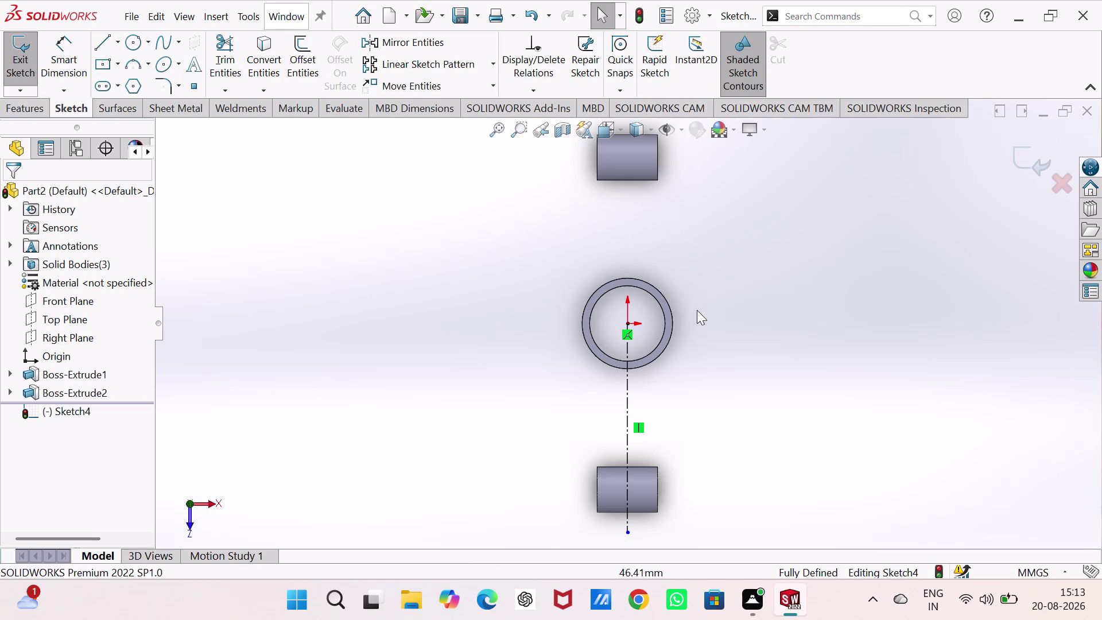
Convert the middle boss's outer circular edge into Sketch4 as a circle.
key(Escape)
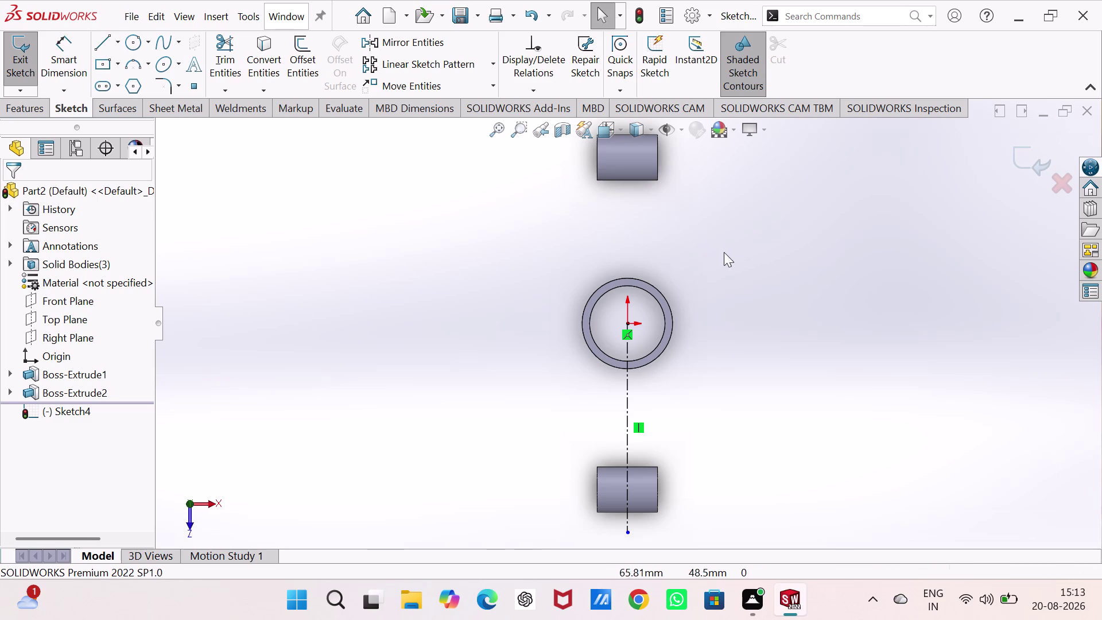
key(Escape)
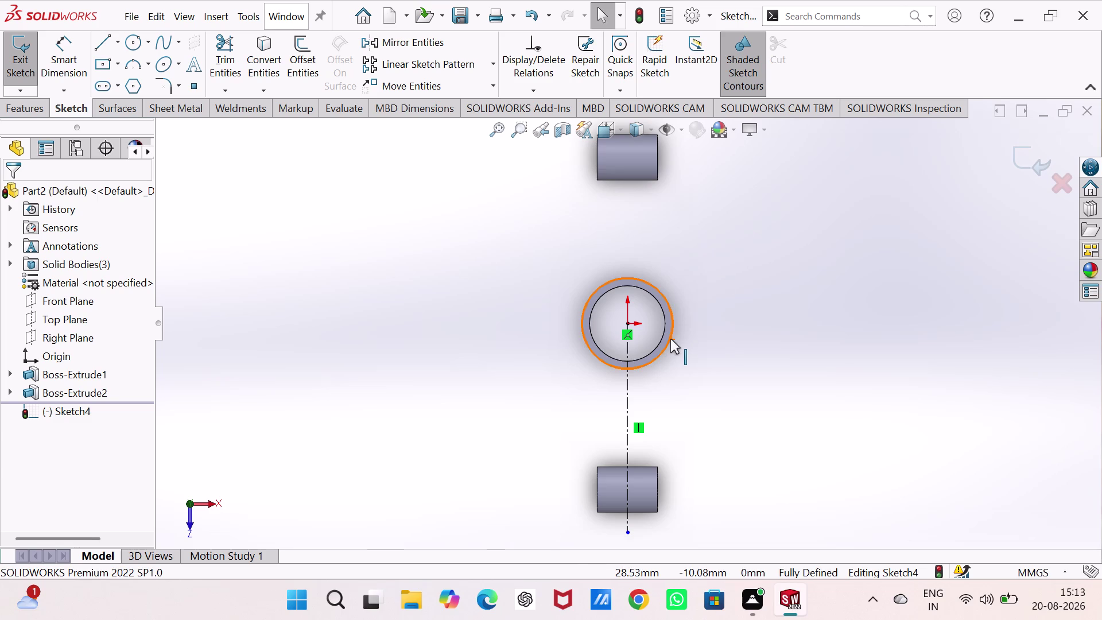
click(671, 338)
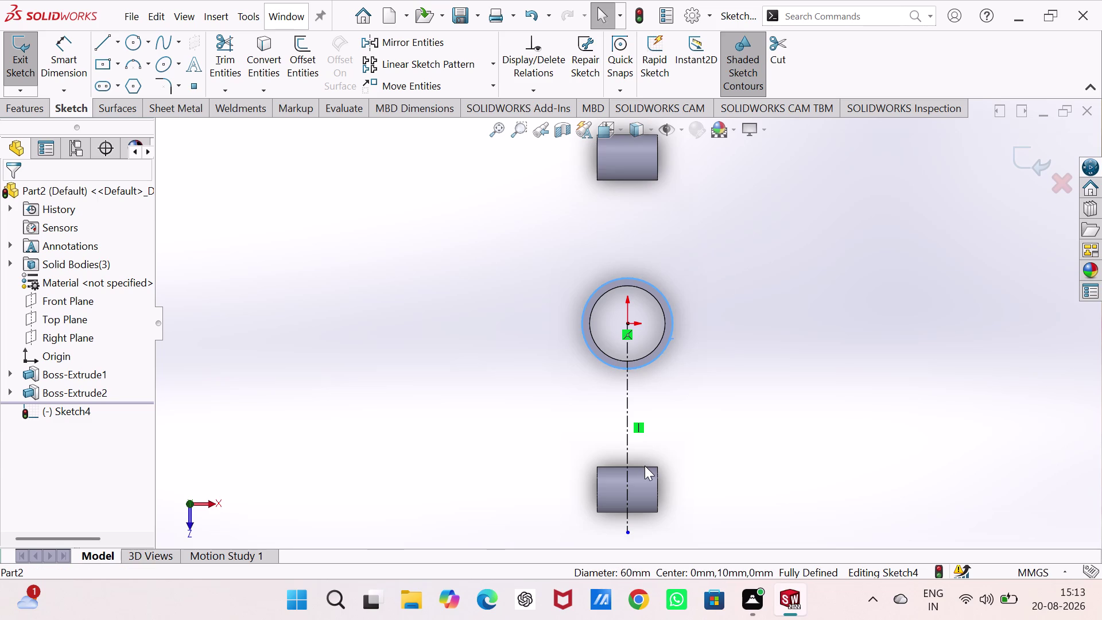
click(645, 465)
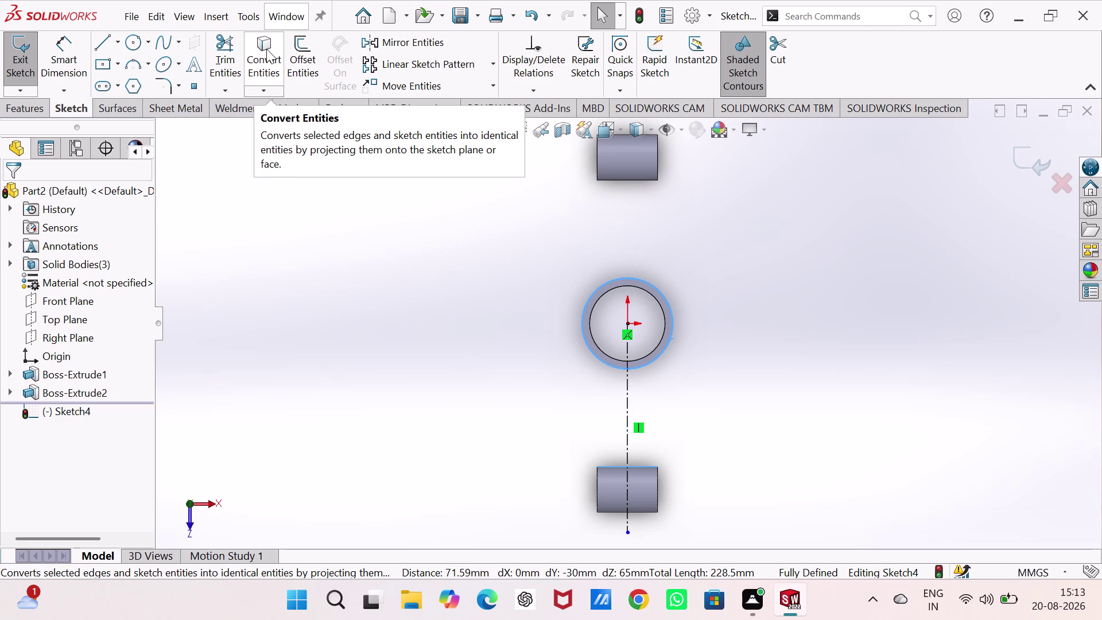
click(266, 55)
click(325, 210)
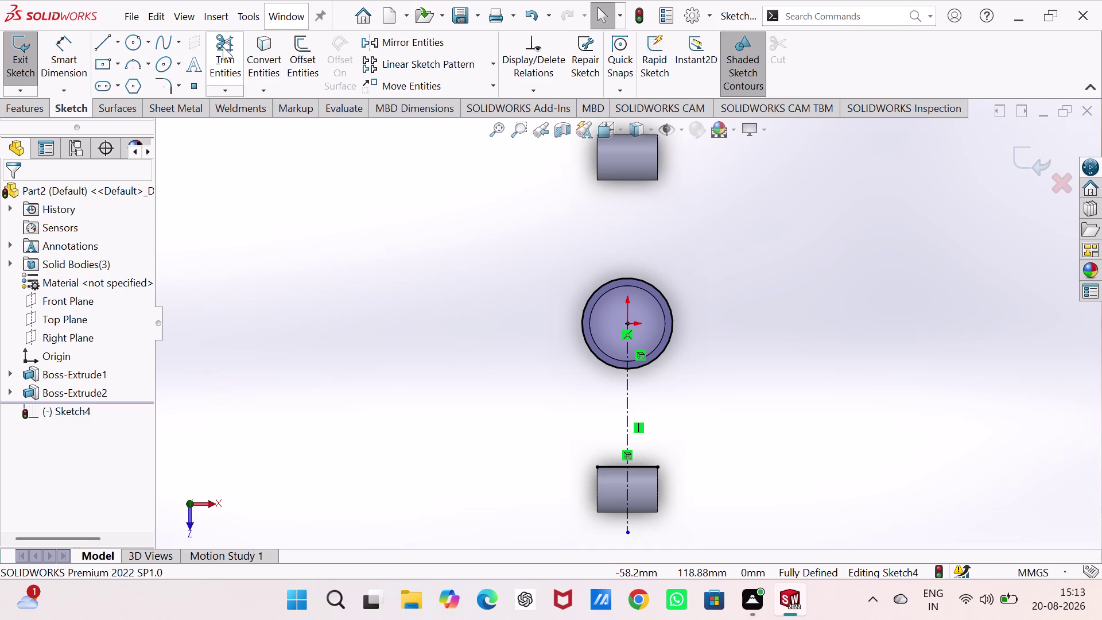
click(102, 38)
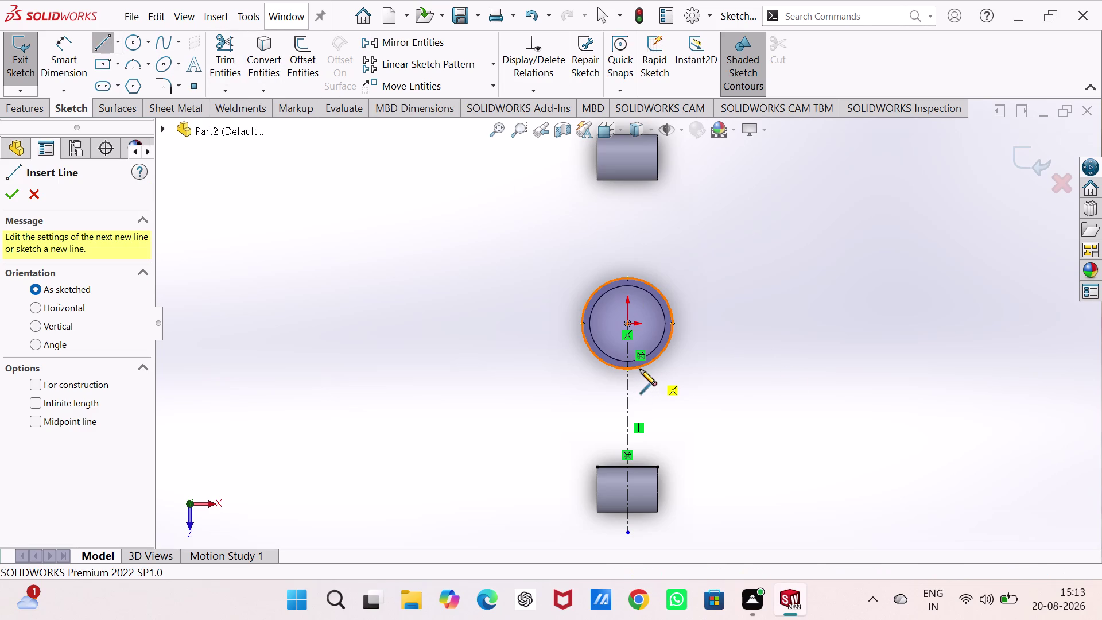
Draw two vertical lines from the converted circle down to the lower block's top edge.
click(636, 368)
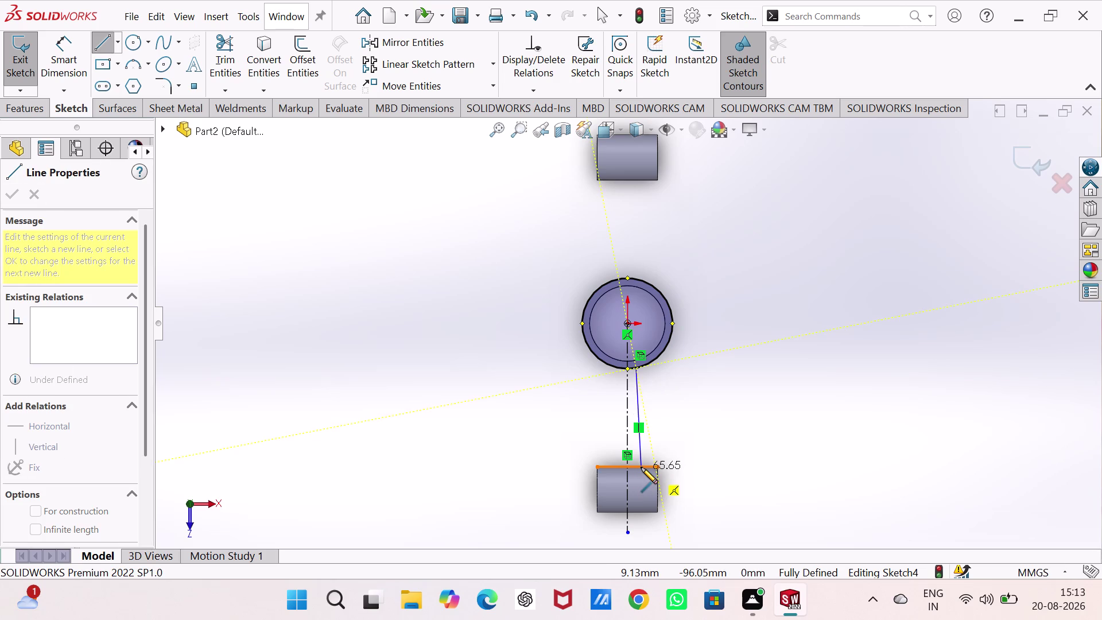
click(638, 466)
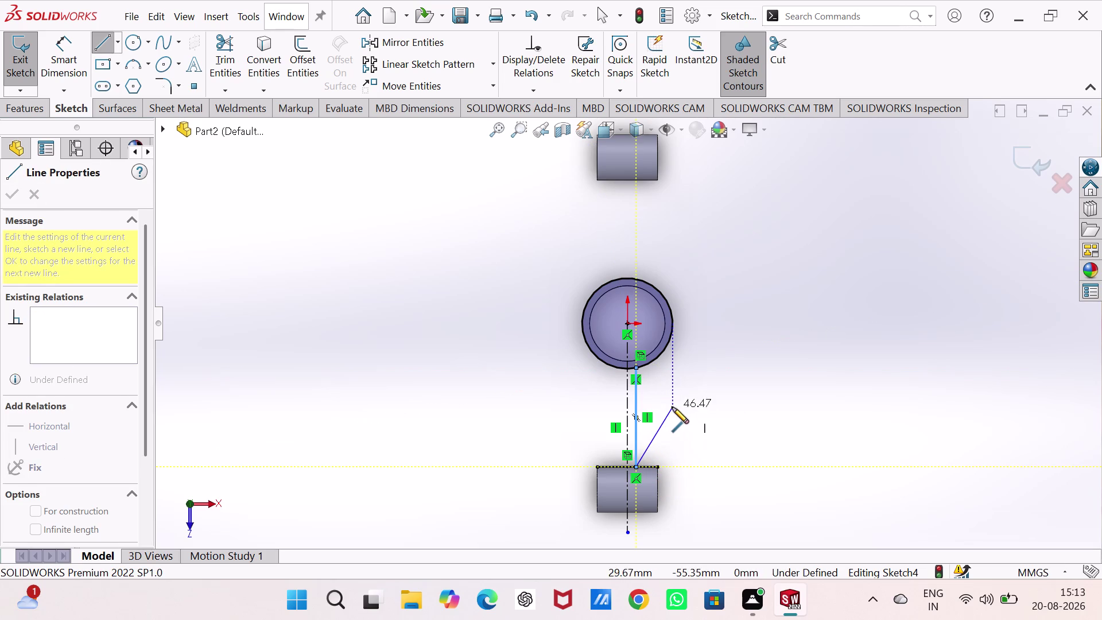
key(Escape)
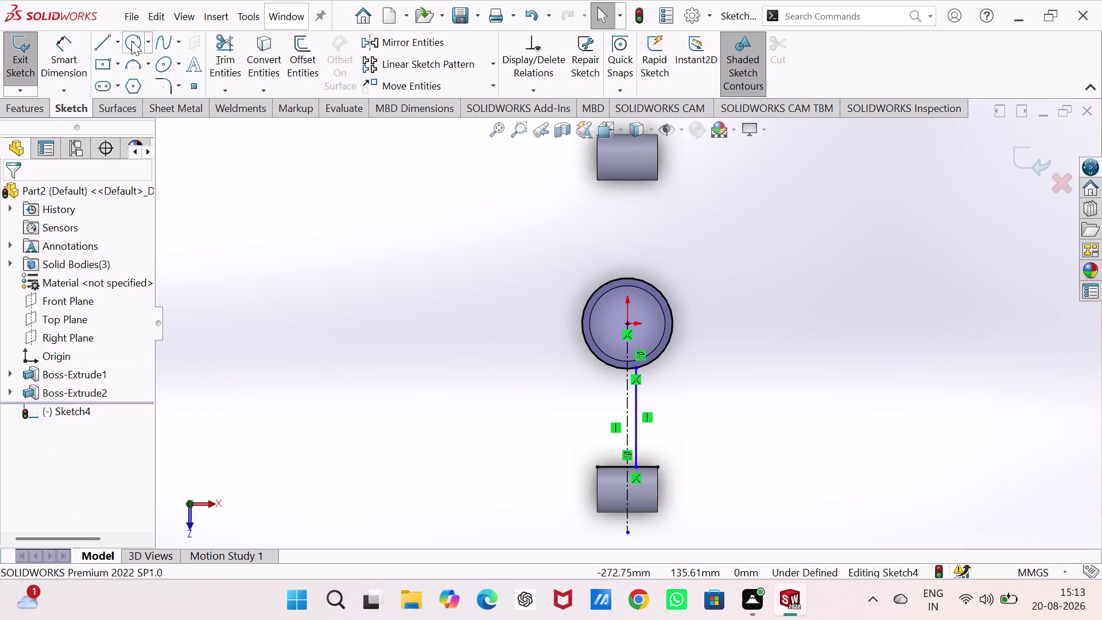
click(102, 43)
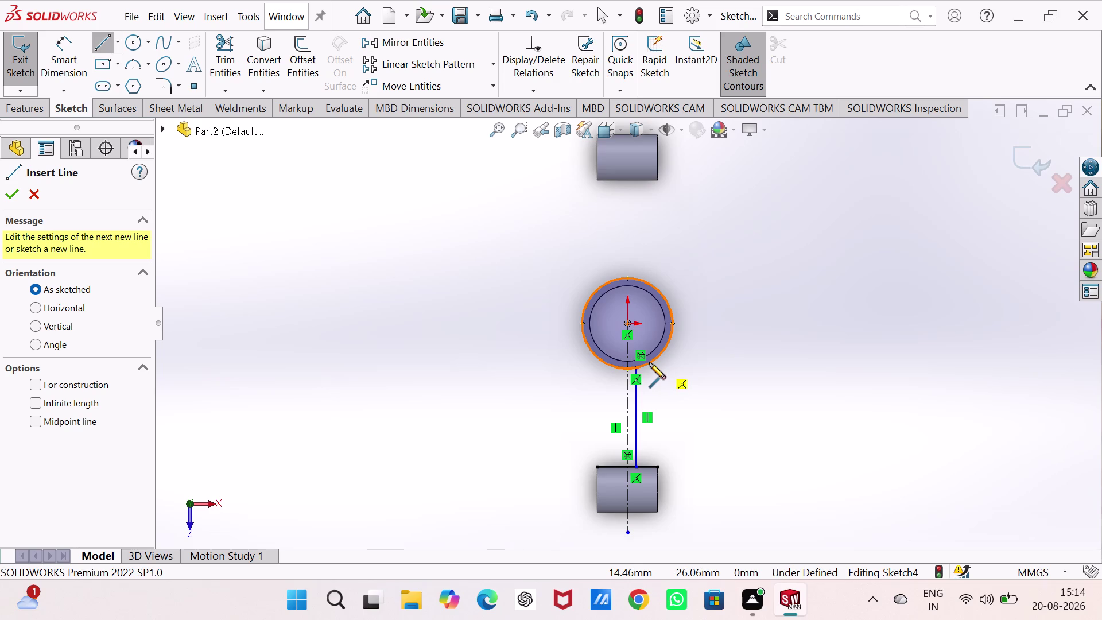
click(649, 363)
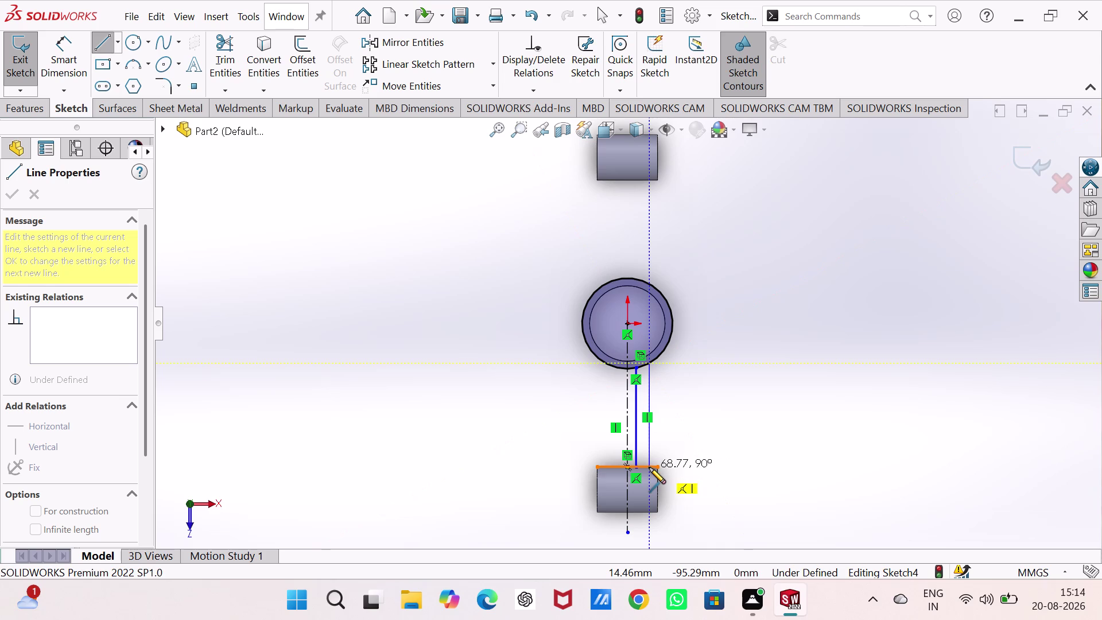
click(649, 465)
right_drag(745, 457, 759, 316)
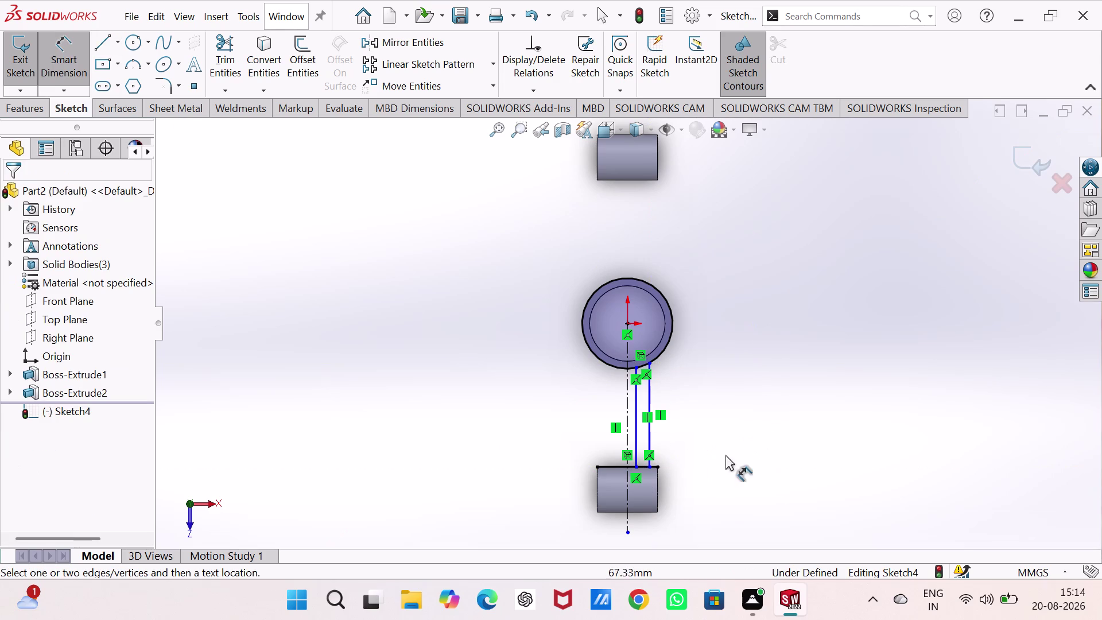
Dimension the first vertical line 10 mm from the centreline.
key(Escape)
scroll(down, 3)
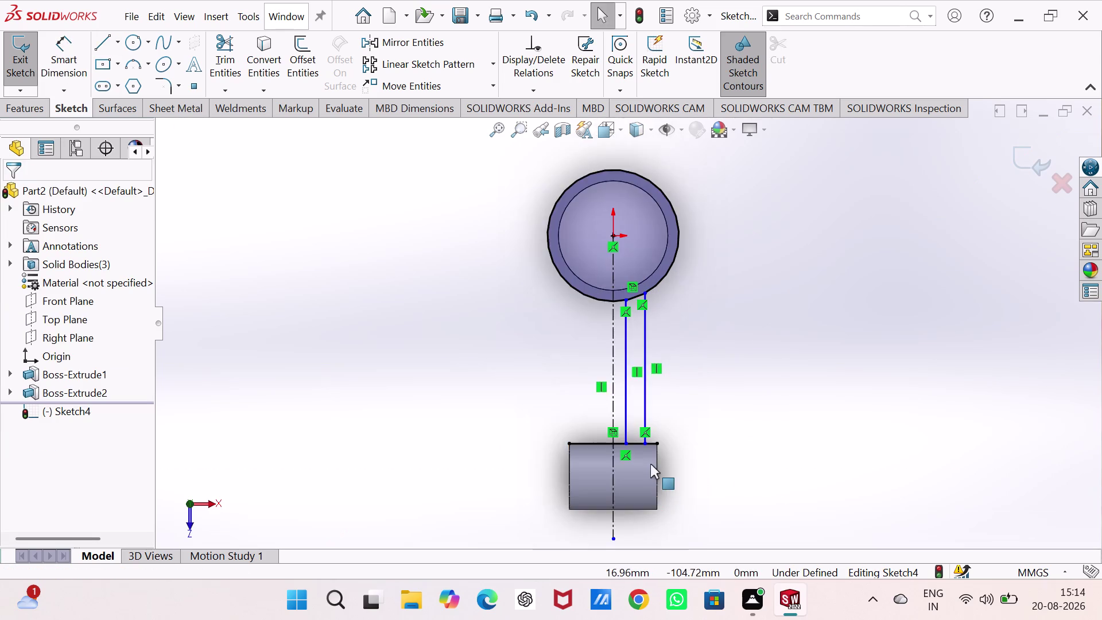
scroll(down, 3)
scroll(up, 3)
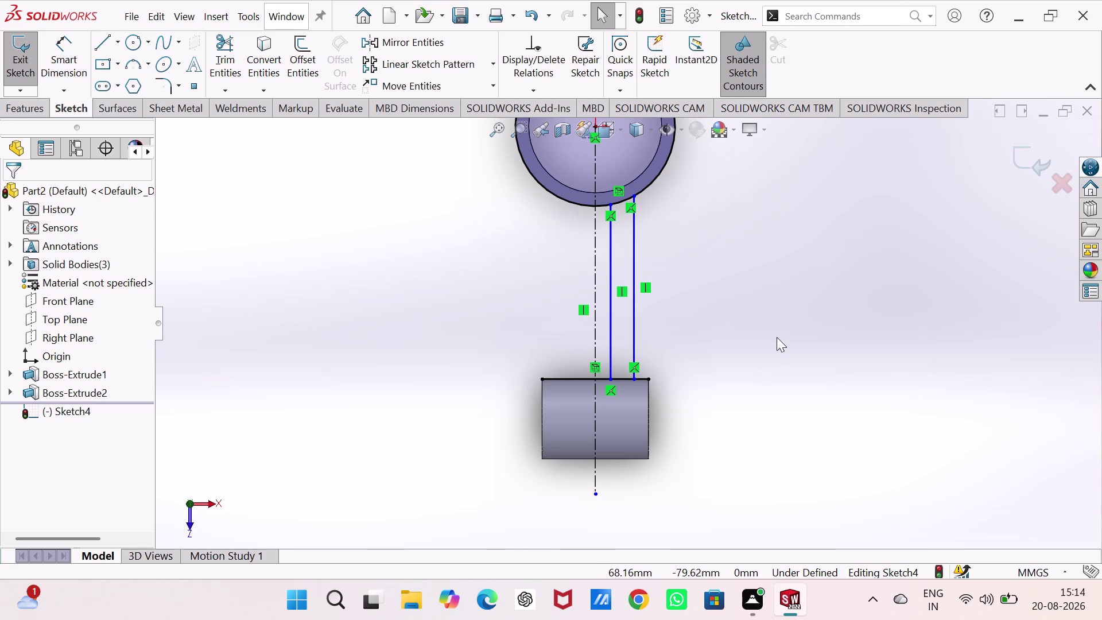
right_drag(815, 418, 824, 246)
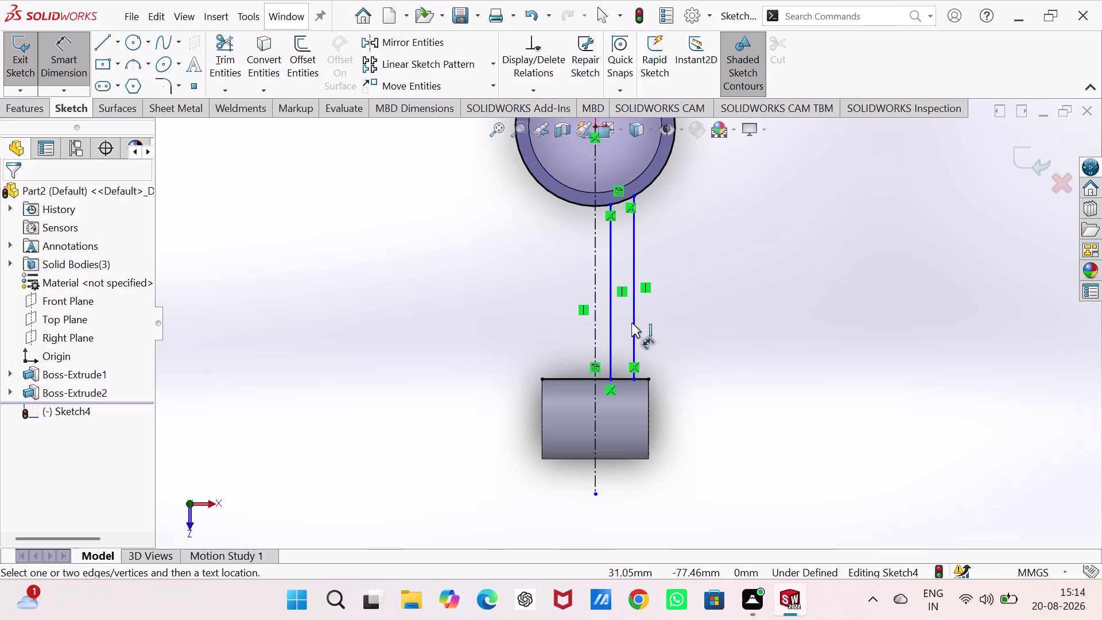
click(608, 314)
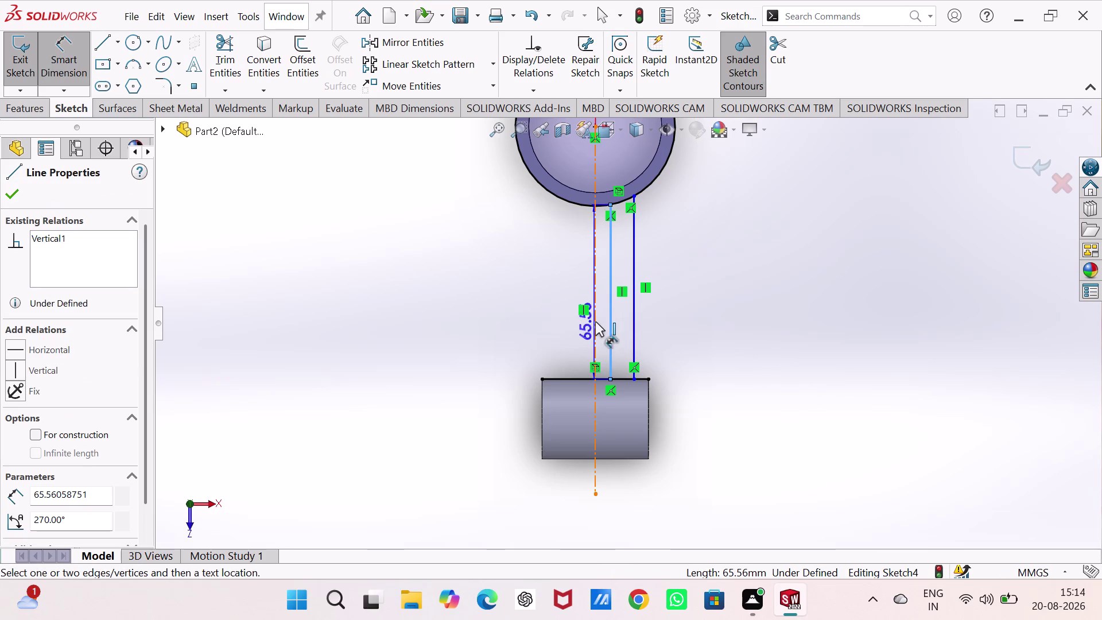
click(595, 322)
click(528, 359)
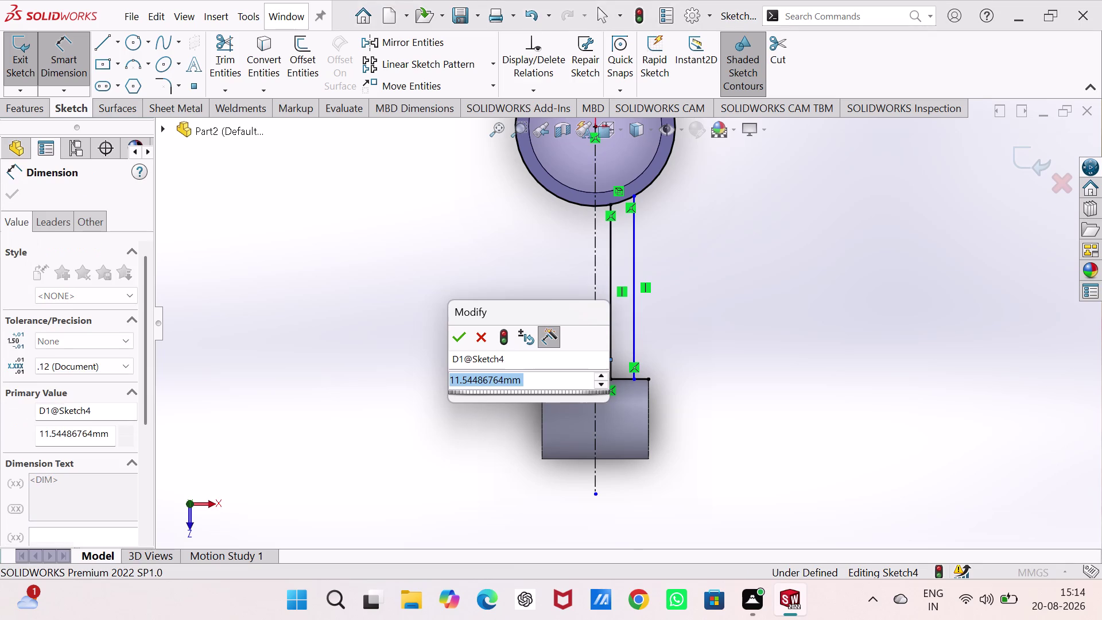
text(10)
key(Return)
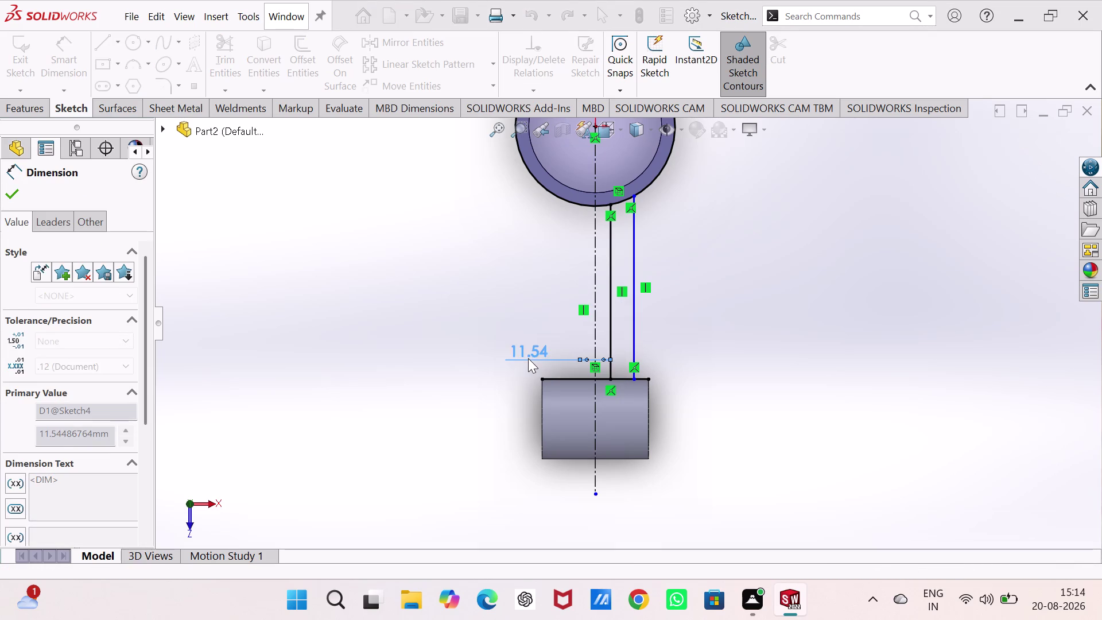
Space the second vertical line 10 mm from the first line.
click(608, 330)
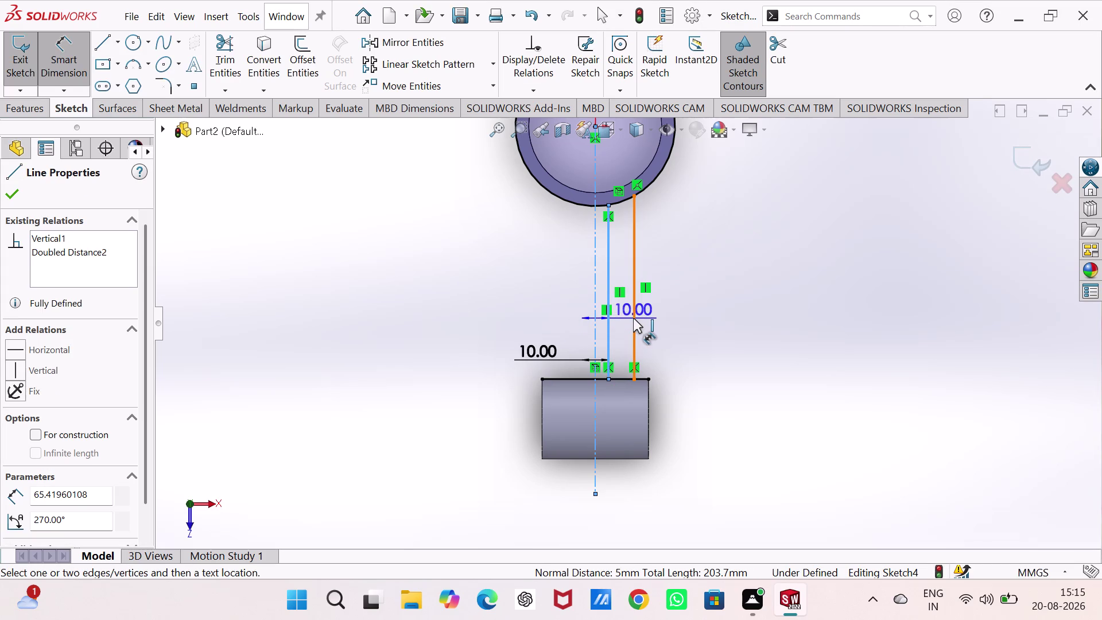
click(633, 318)
click(500, 327)
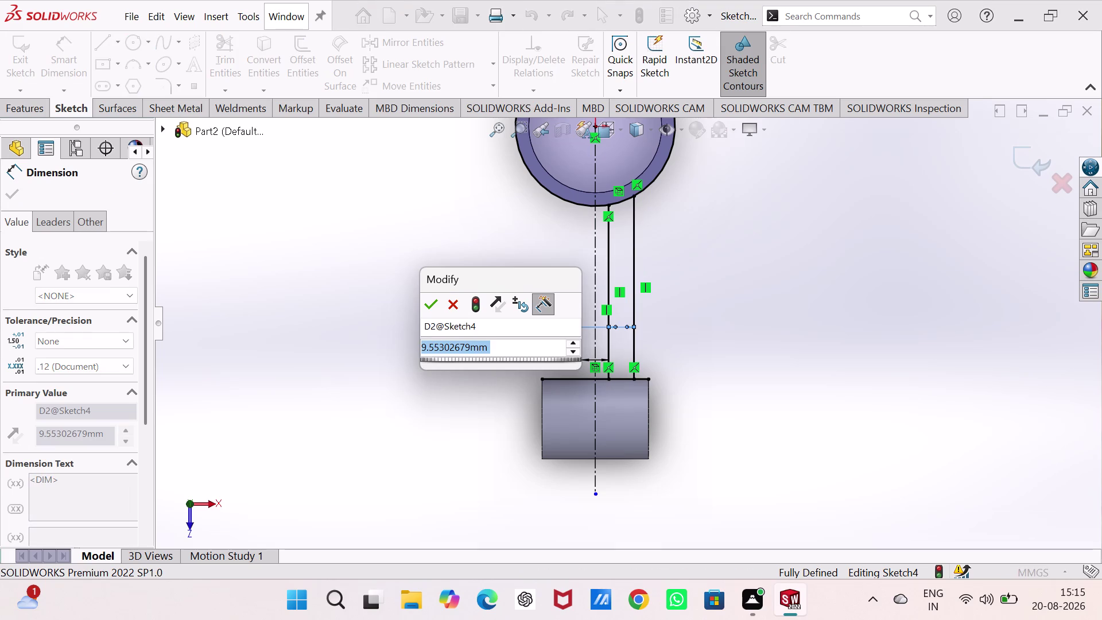
text(10)
key(Return)
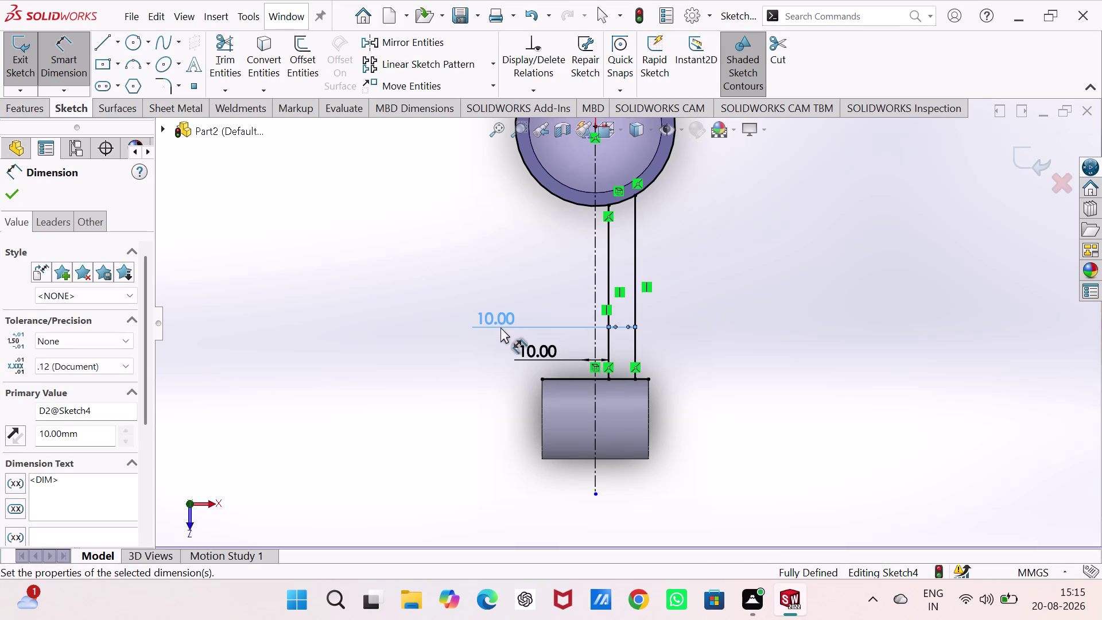
Discard the extra over-defining distance dimension on the second line.
click(635, 291)
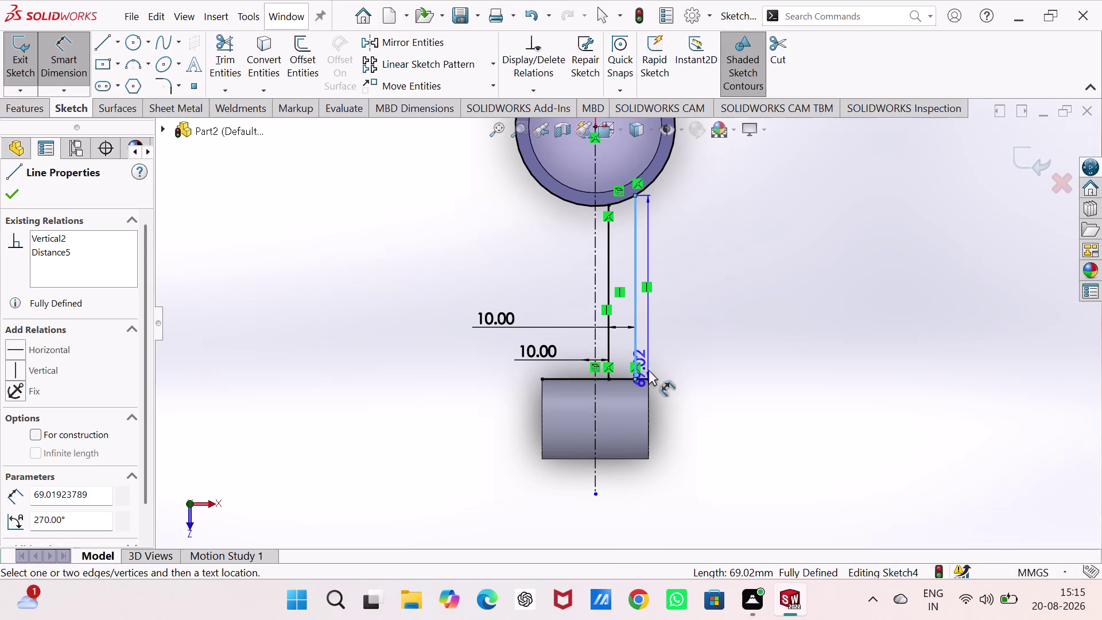
click(649, 379)
click(675, 321)
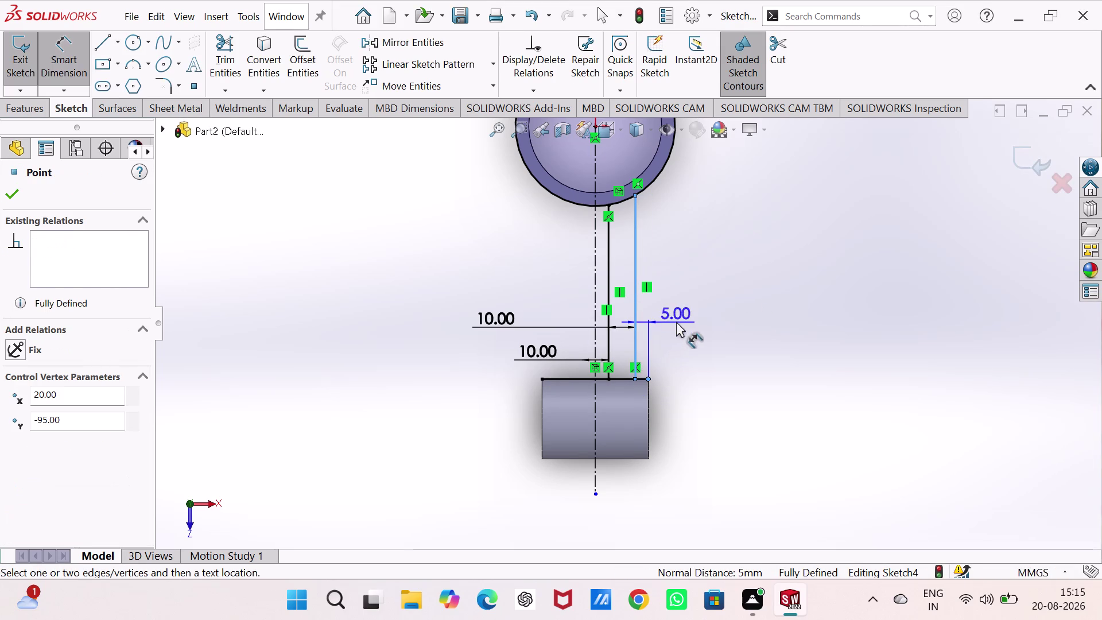
click(631, 98)
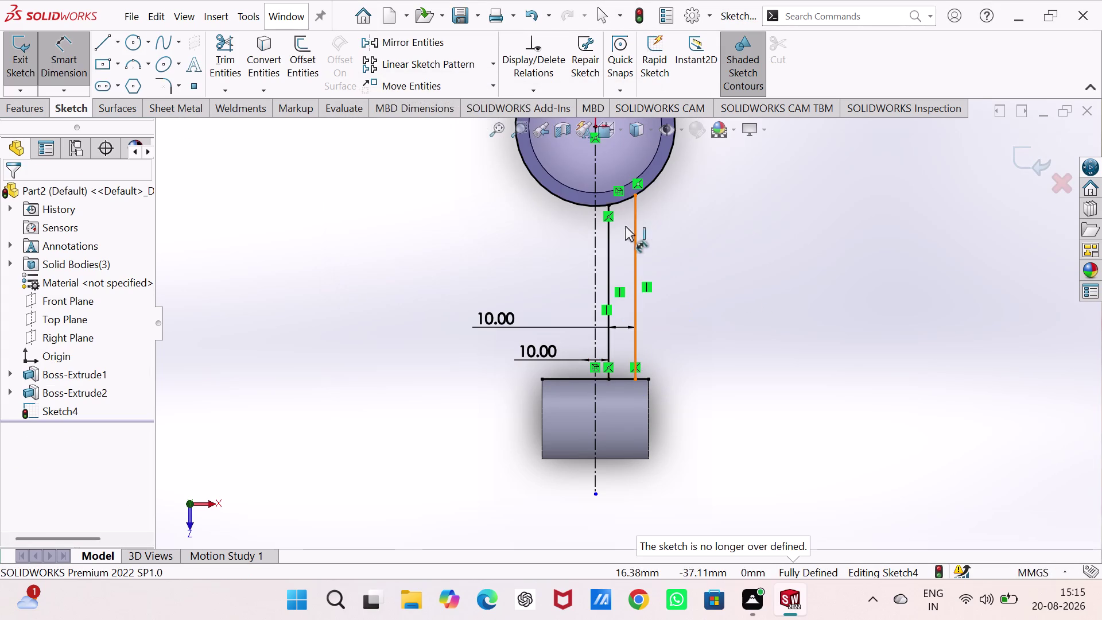
click(223, 57)
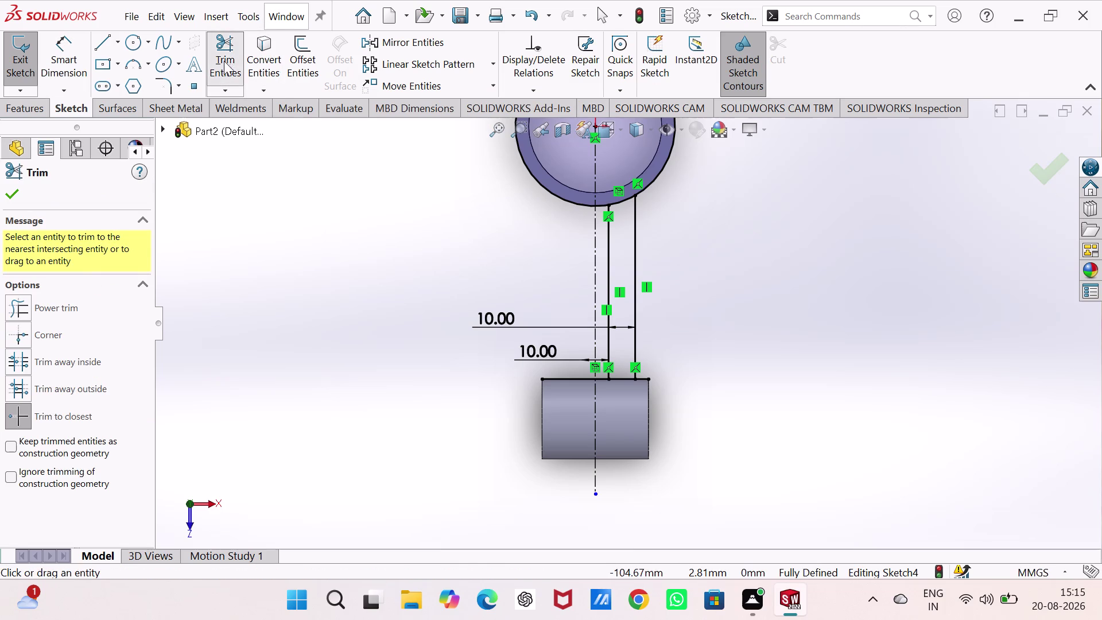
Trim the circle's arc between the lines and the block's top edge outside them.
click(578, 204)
scroll(down, 3)
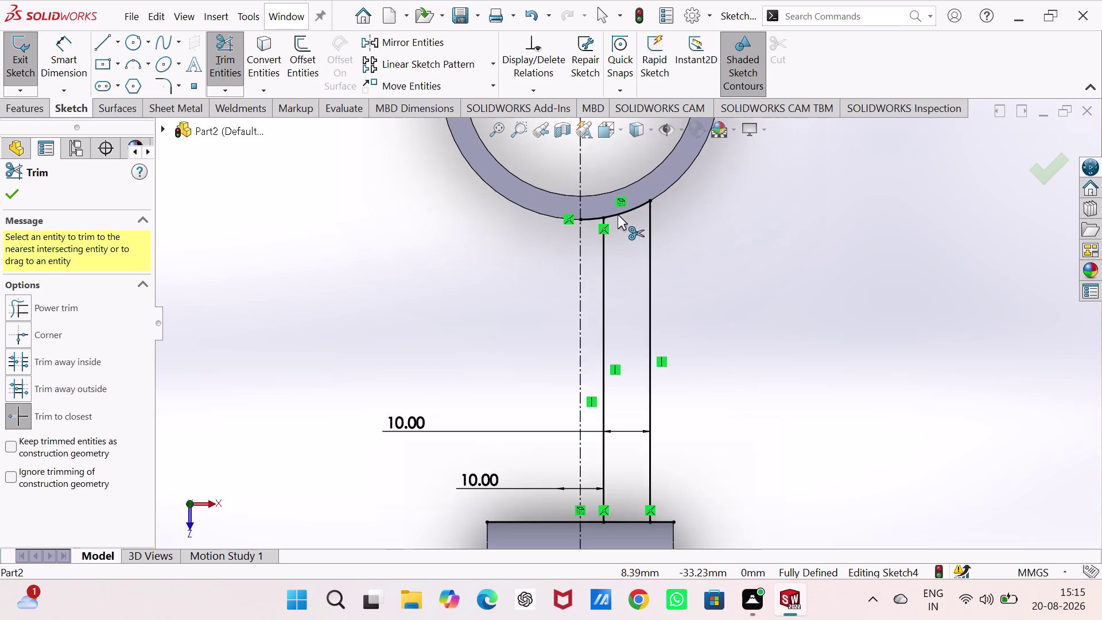
scroll(down, 3)
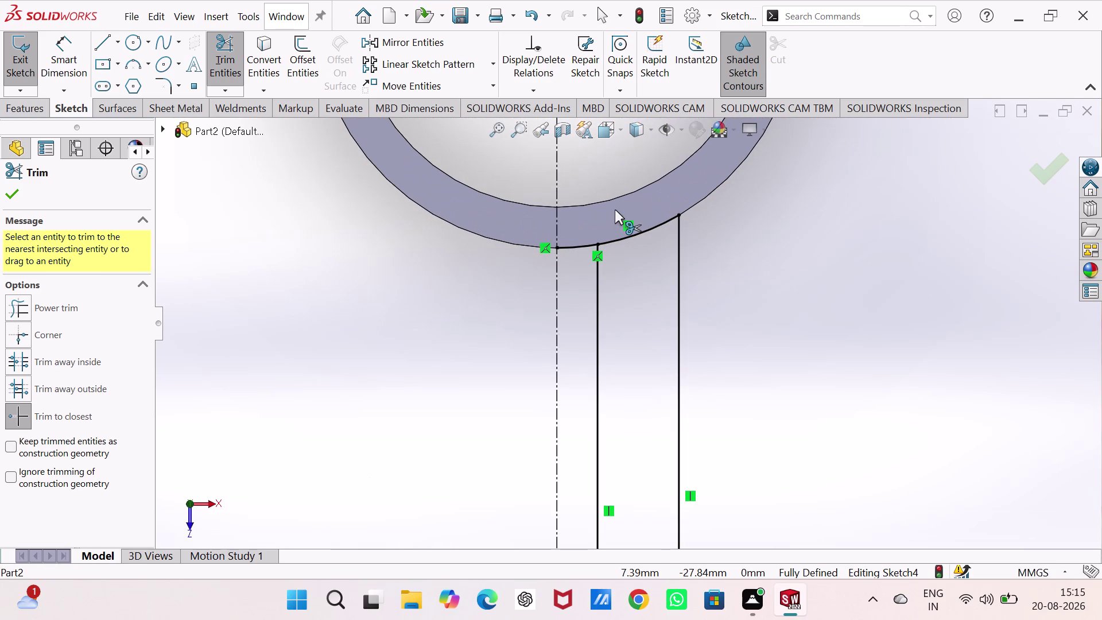
click(584, 248)
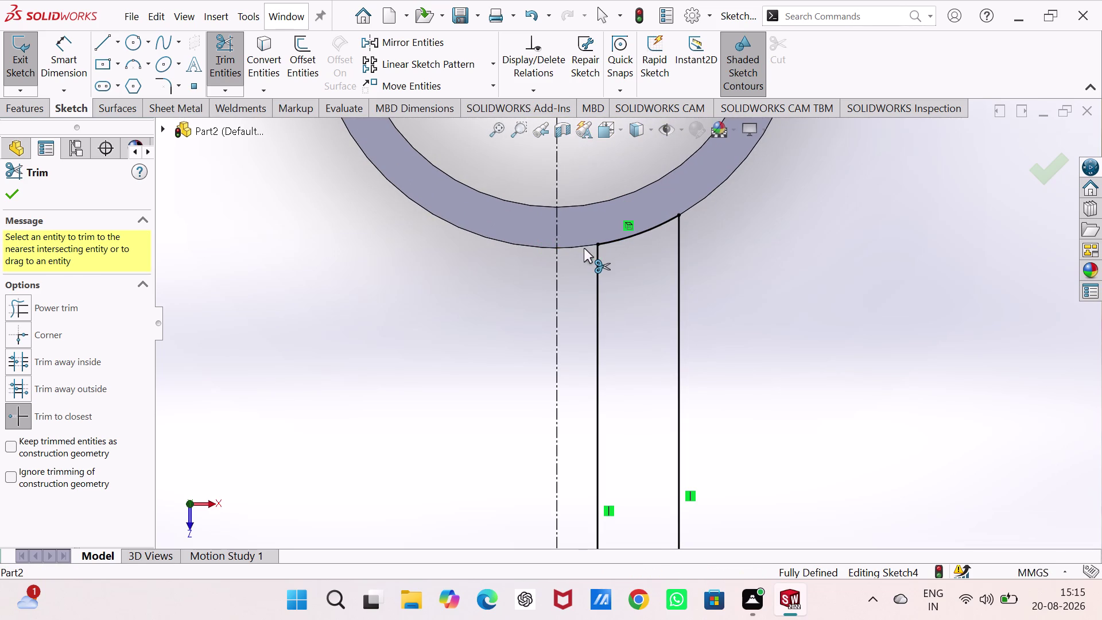
scroll(up, 3)
scroll(up, 3)
scroll(down, 3)
scroll(down, 3)
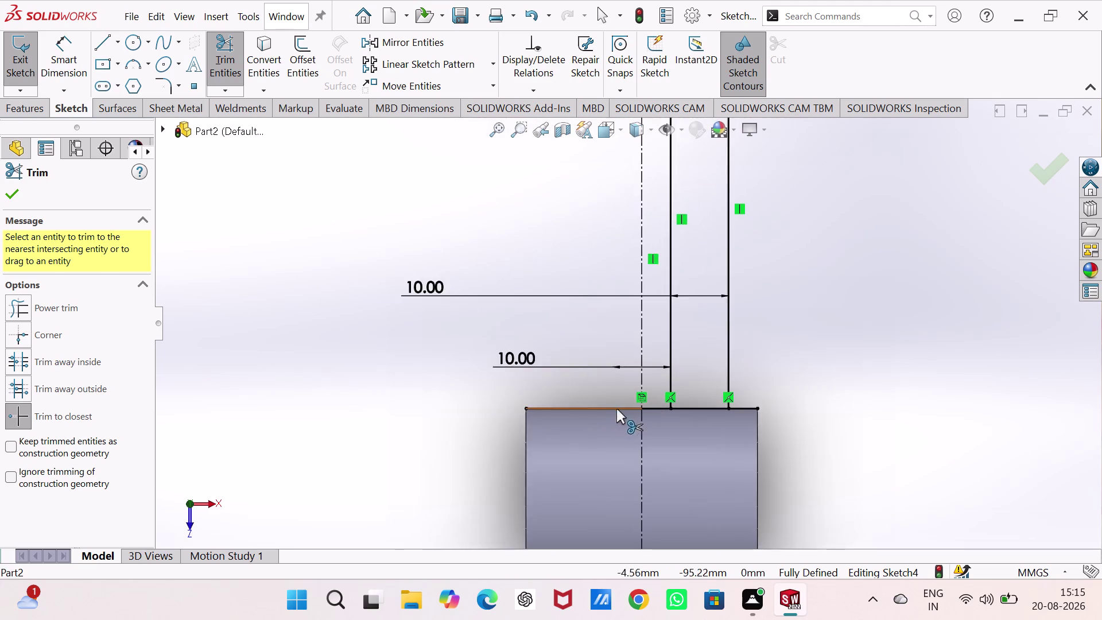
scroll(down, 3)
click(842, 393)
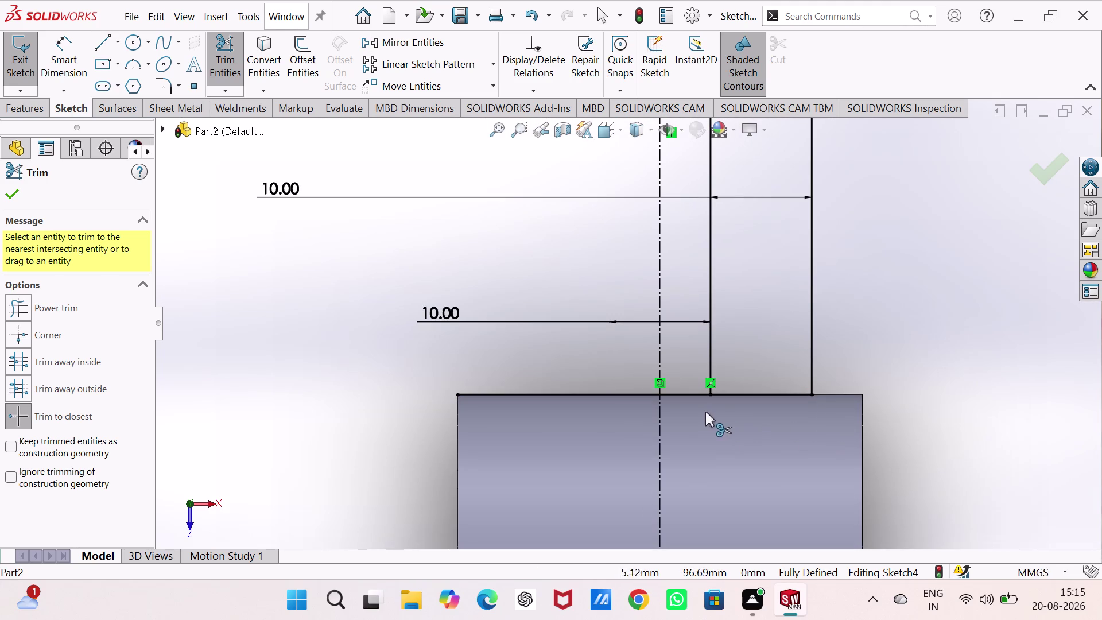
click(688, 393)
click(612, 393)
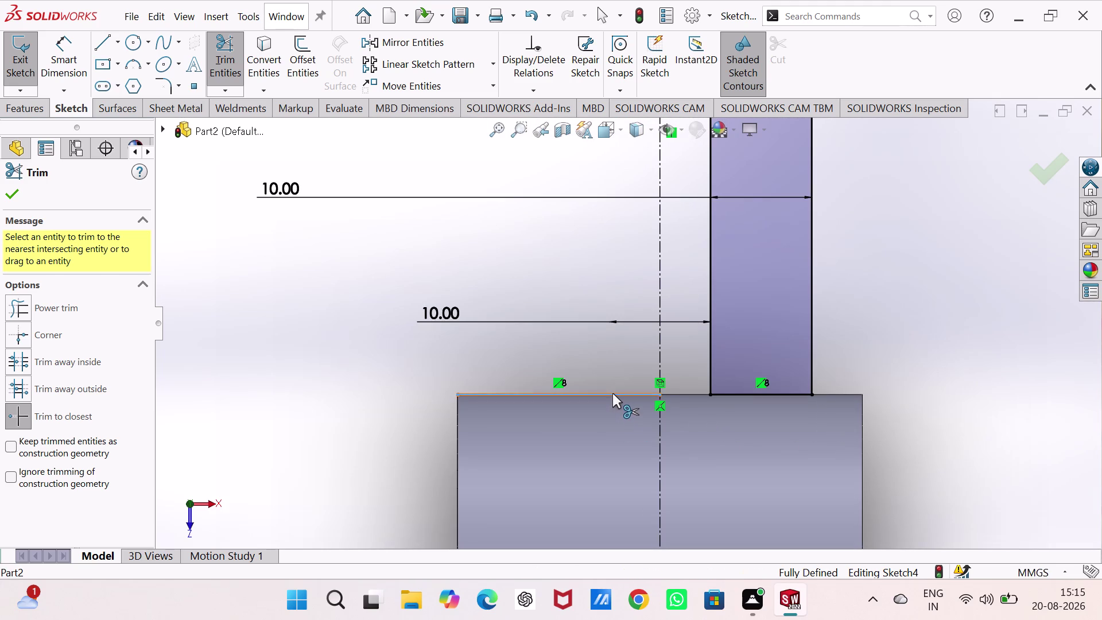
Orbit the model to inspect the trimmed rib profile at an angle.
scroll(up, 3)
scroll(up, 3)
scroll(down, 3)
scroll(up, 3)
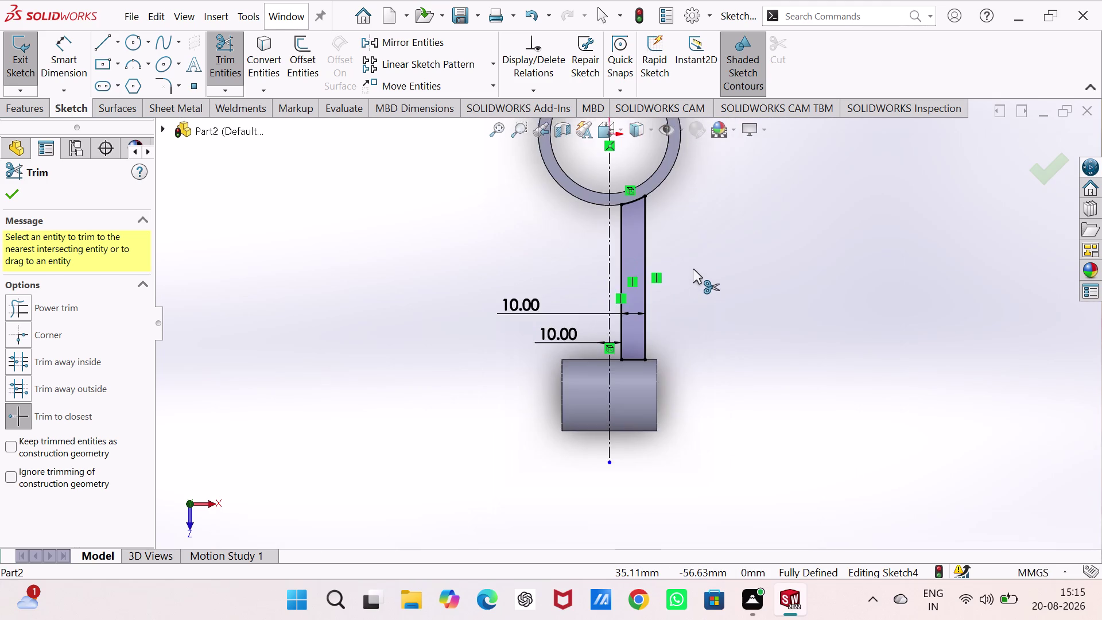
scroll(up, 3)
scroll(down, 3)
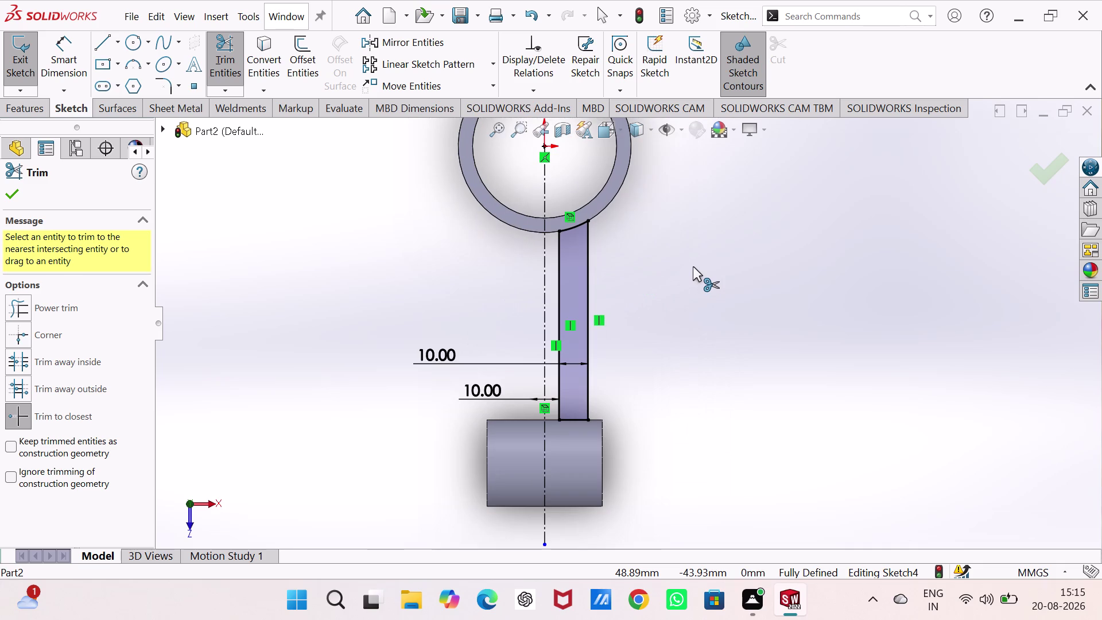
middle_drag(693, 266, 675, 268)
right_drag(692, 266, 675, 268)
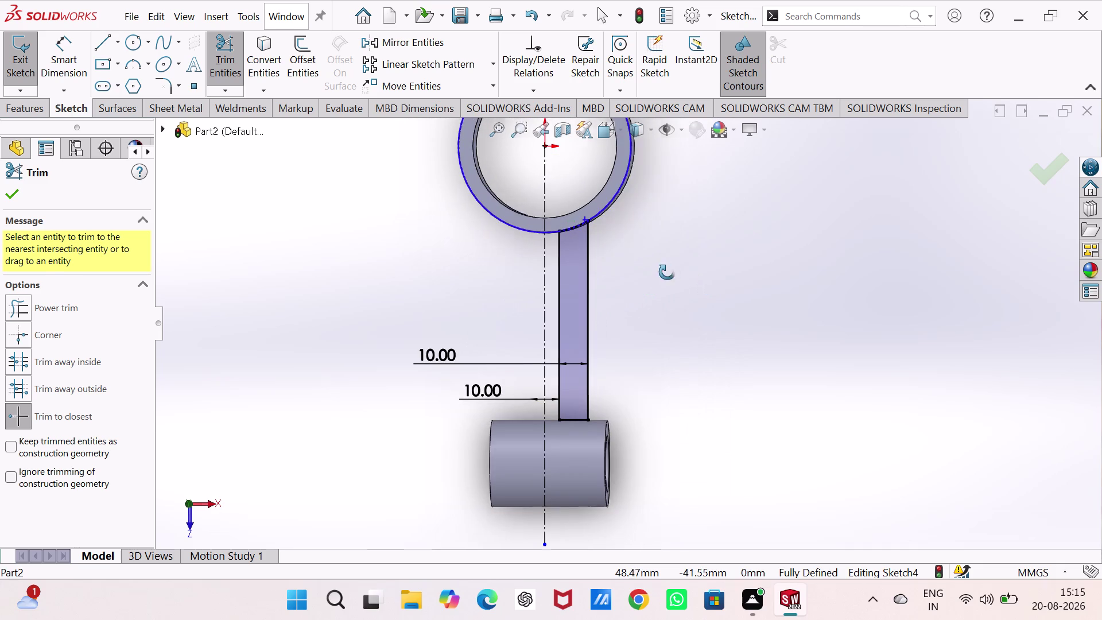
middle_drag(675, 268, 603, 295)
right_drag(675, 269, 603, 295)
middle_drag(683, 348, 613, 374)
right_drag(683, 347, 612, 374)
middle_drag(658, 433, 646, 361)
right_drag(658, 434, 645, 361)
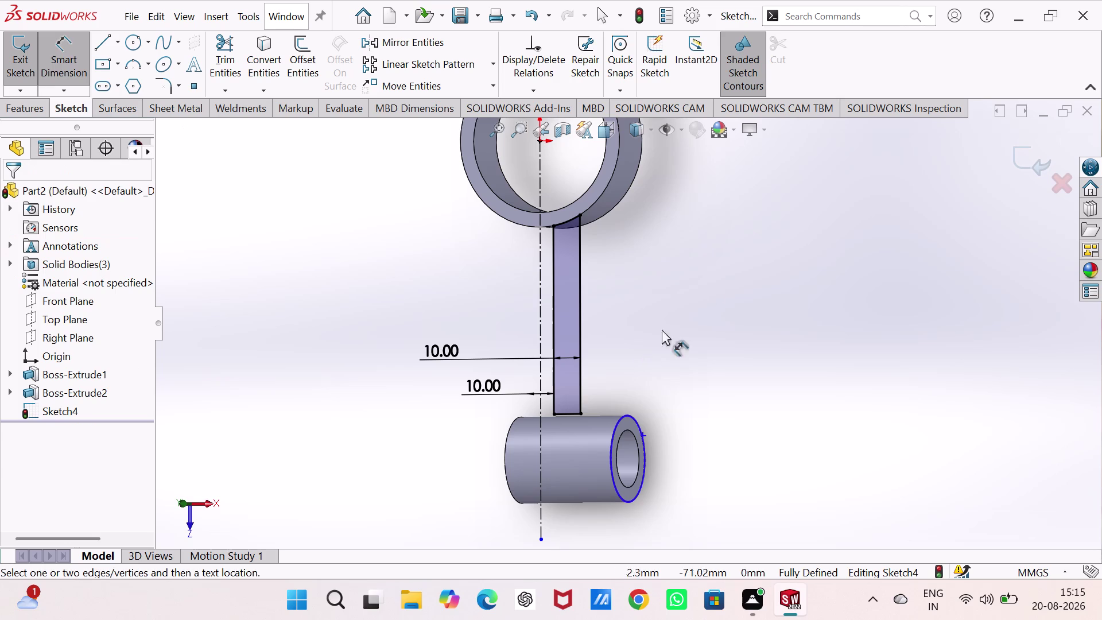
click(699, 268)
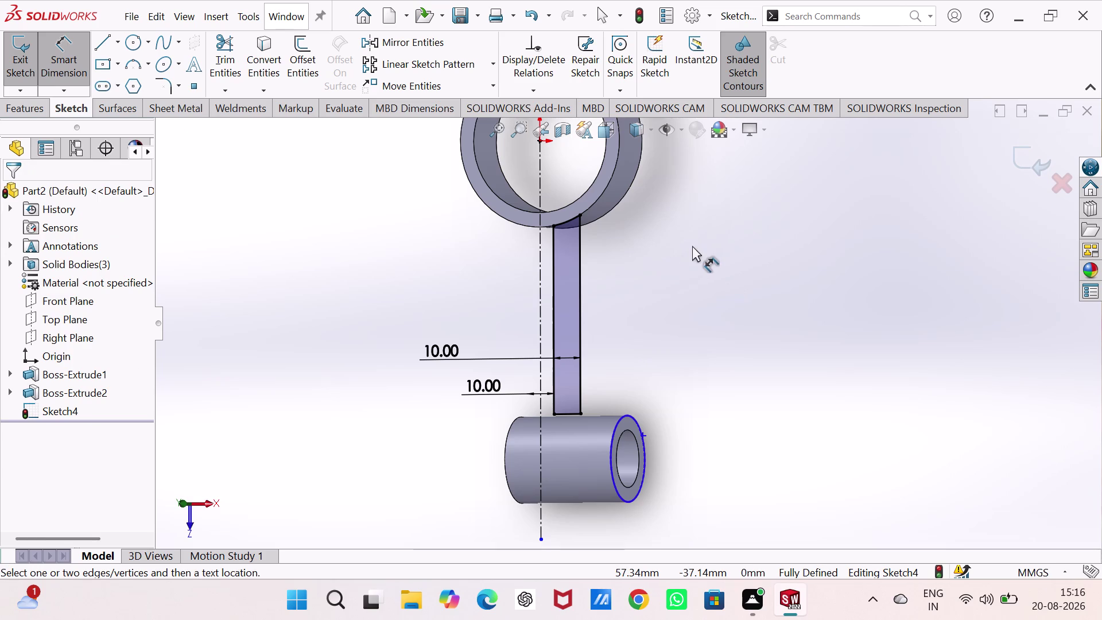
Cycle through Front, Left, Right and Top views, zoom in, and exit Smart Dimension.
key(ctrl+1)
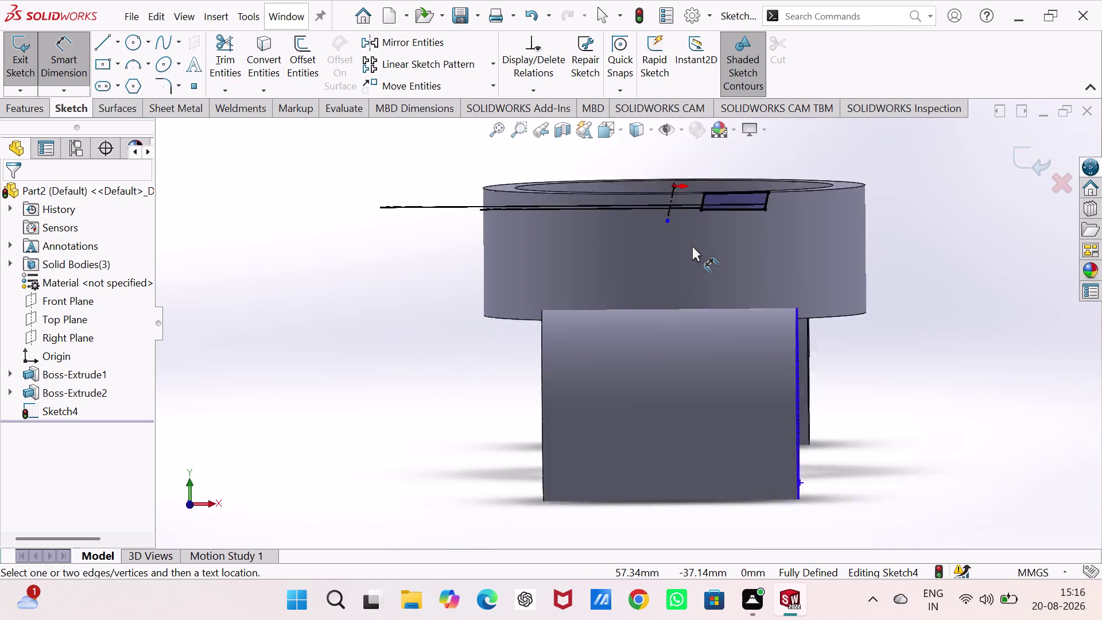
key(ctrl+3)
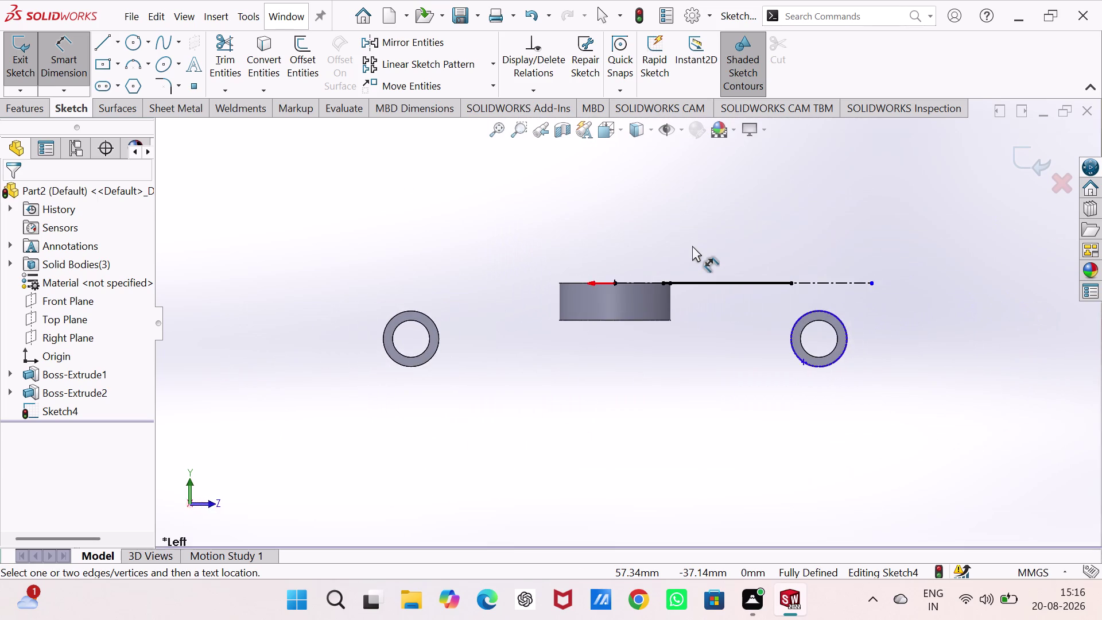
key(ctrl+4)
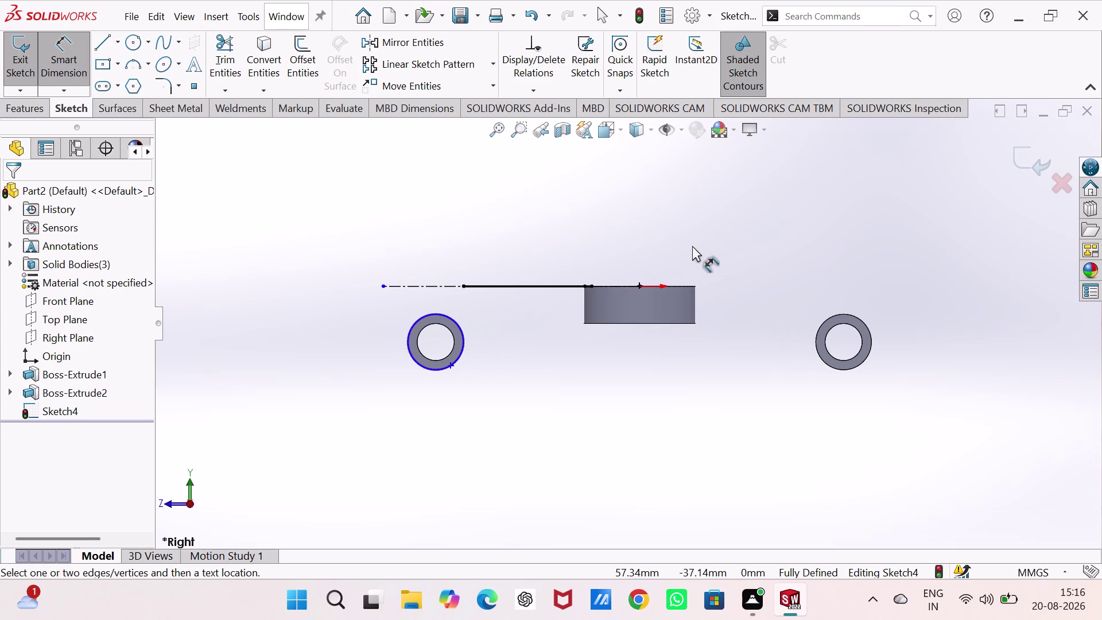
key(ctrl+5)
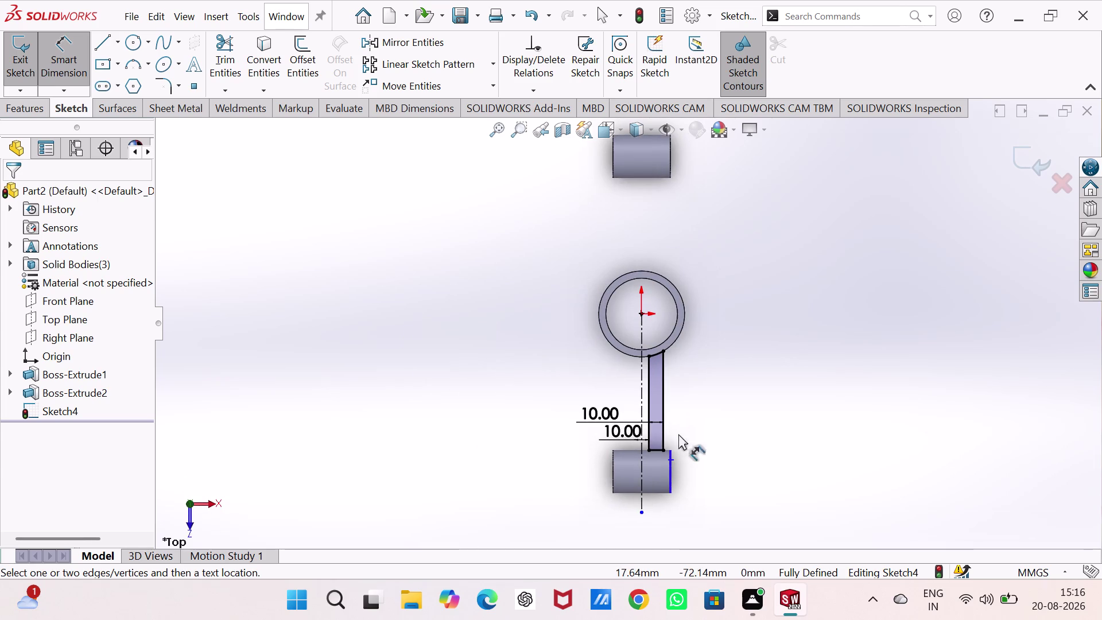
scroll(down, 3)
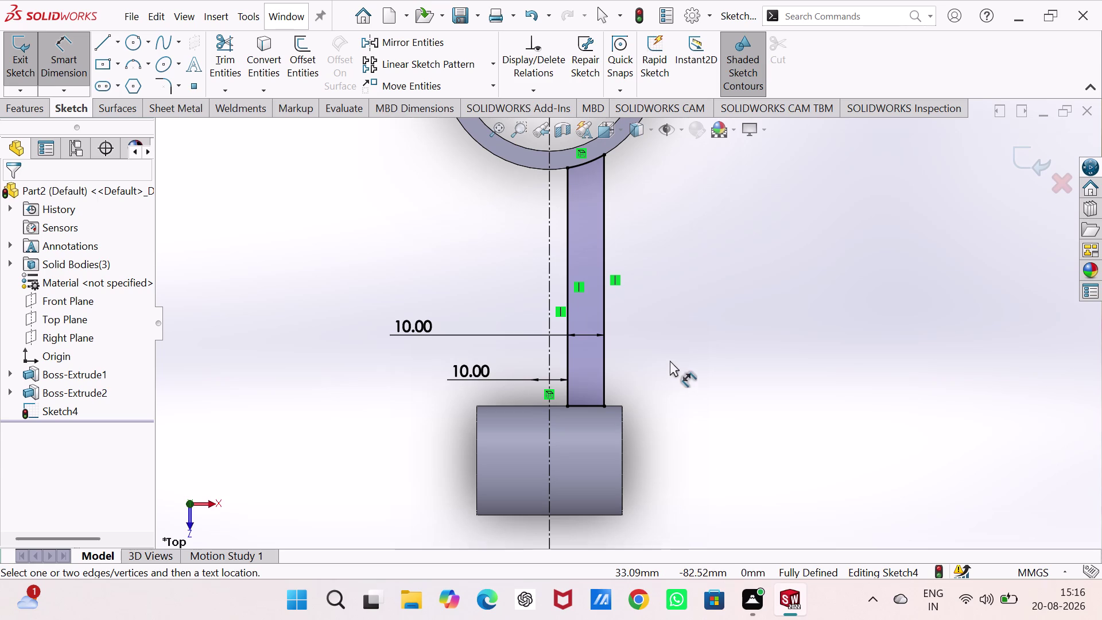
key(Escape)
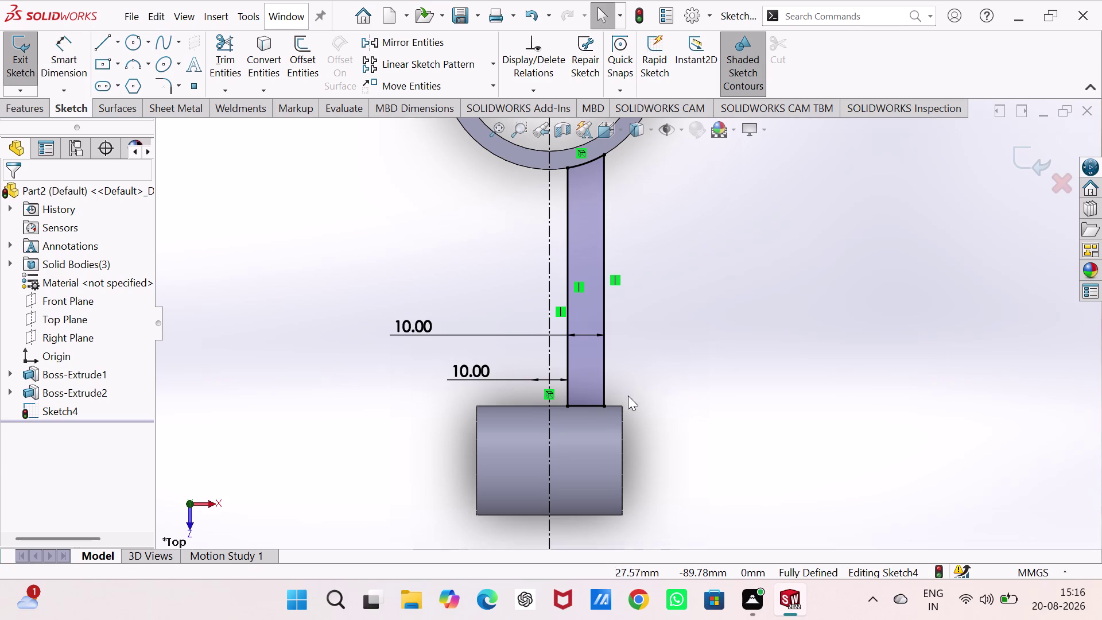
Delete the web's bottom line and drag both side-line ends down into the boss.
click(595, 407)
key(Delete)
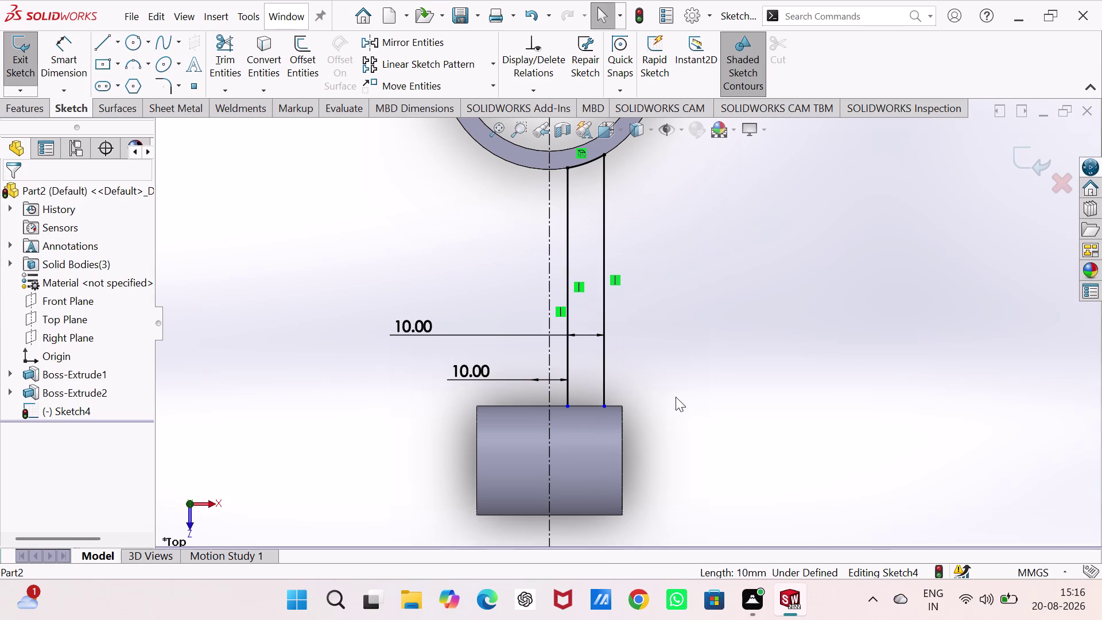
click(712, 379)
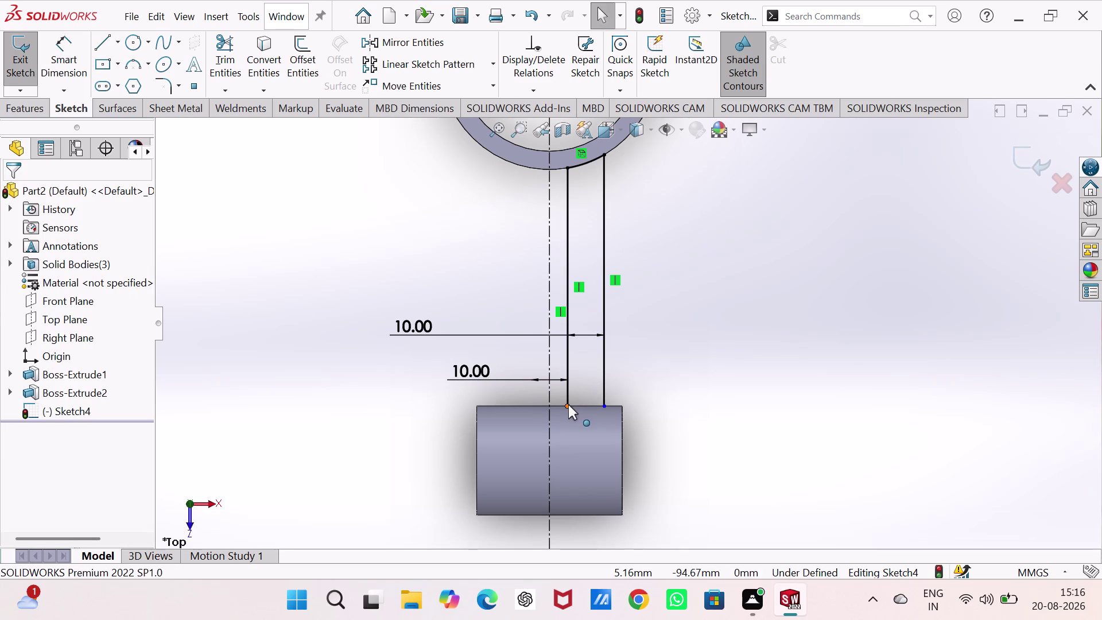
click(568, 405)
drag(568, 419, 568, 434)
click(568, 435)
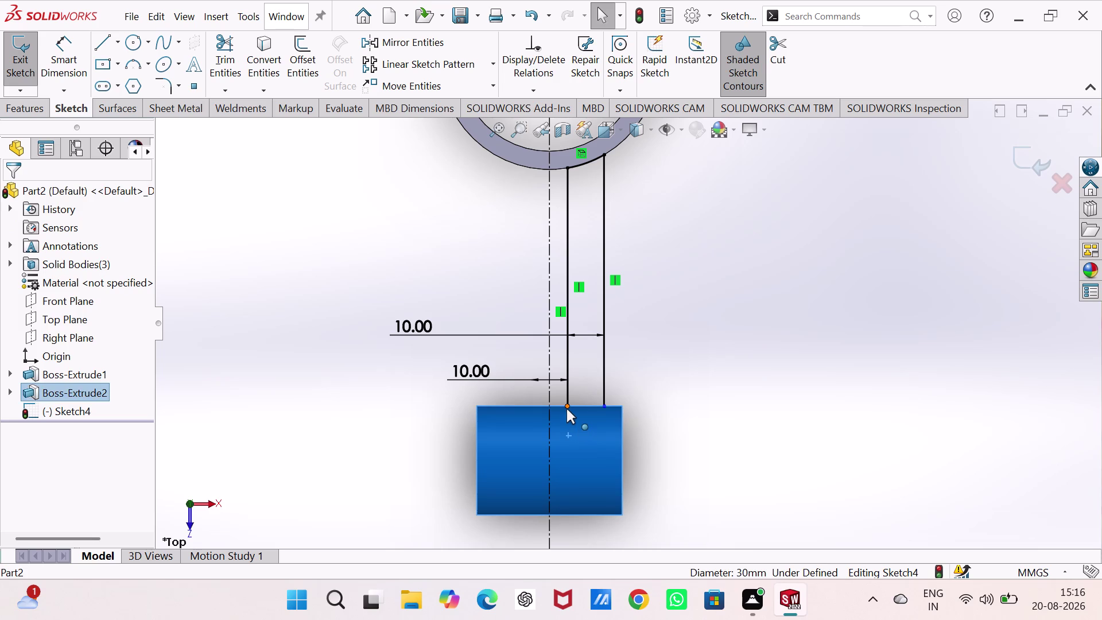
key(Escape)
key(Escape)
drag(567, 405, 567, 432)
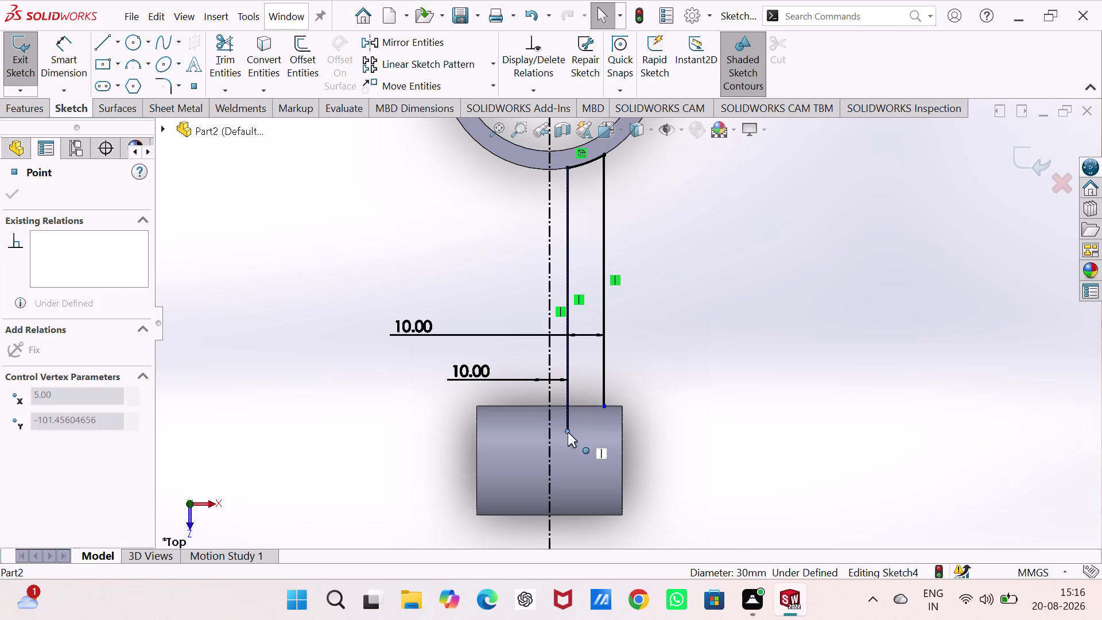
drag(567, 432, 567, 440)
drag(765, 468, 759, 466)
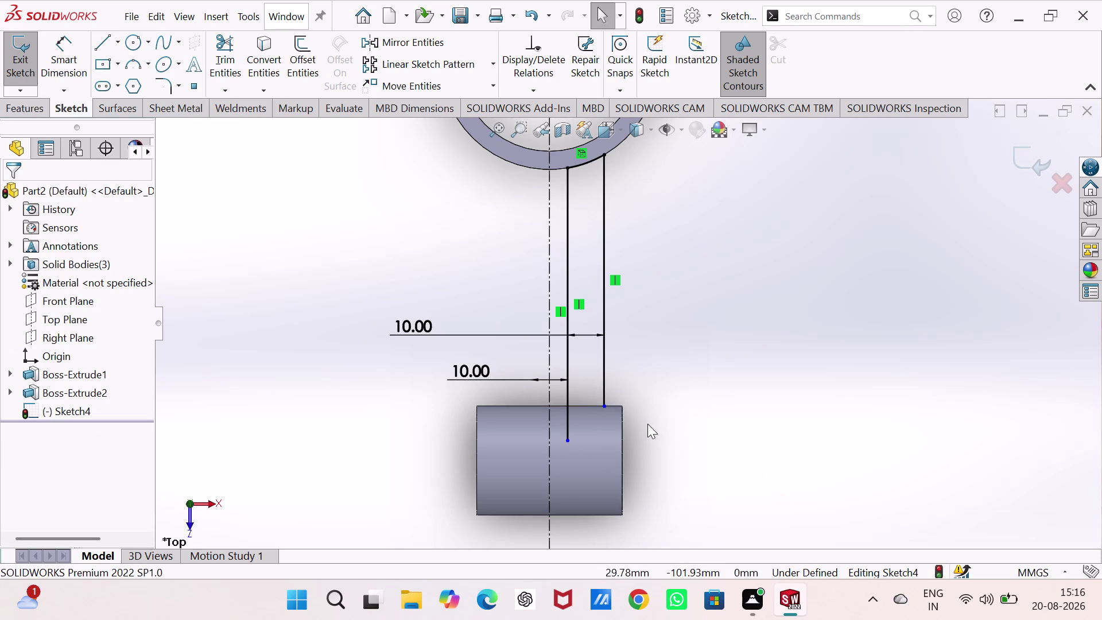
drag(605, 405, 604, 442)
click(604, 441)
Raise both side-line ends slightly so they sit at matching heights.
right_drag(746, 452, 760, 294)
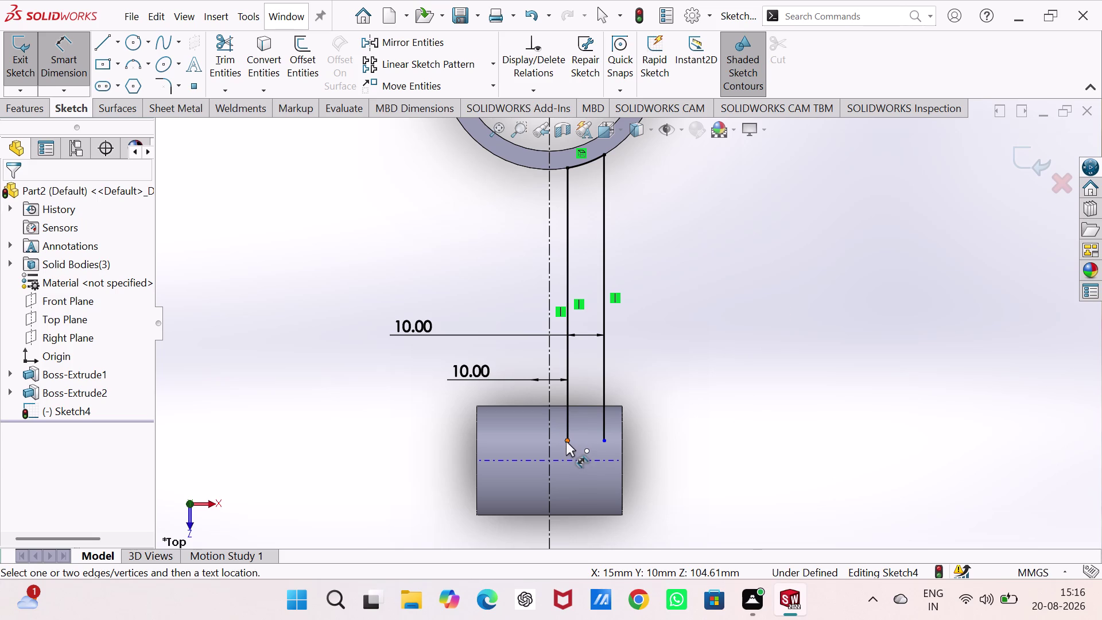
key(Escape)
key(Escape)
drag(568, 439, 571, 418)
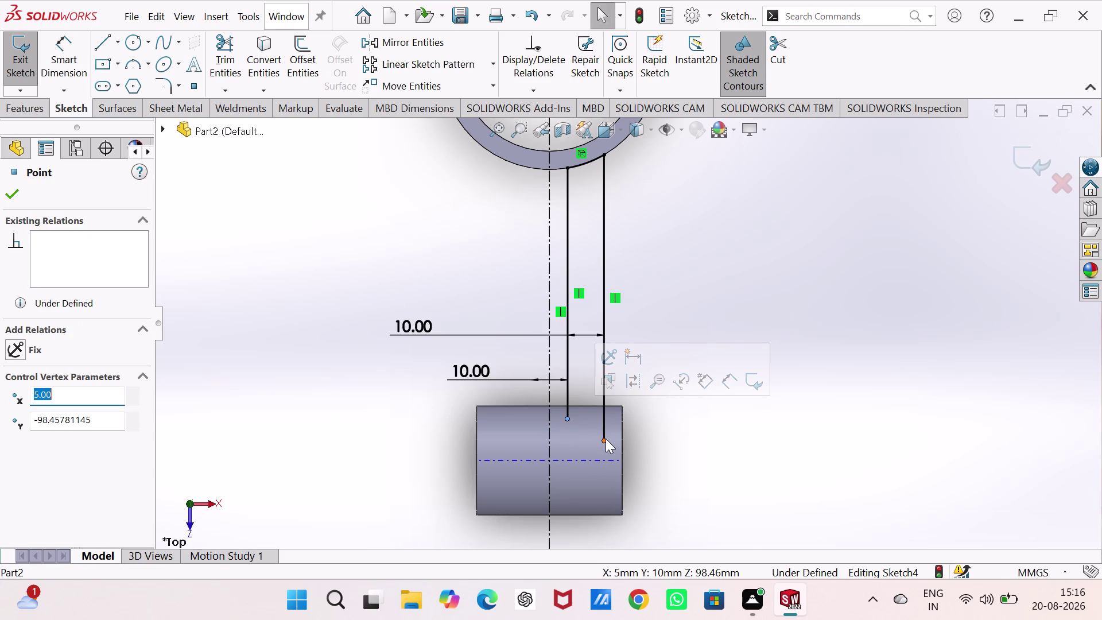
drag(604, 439, 603, 419)
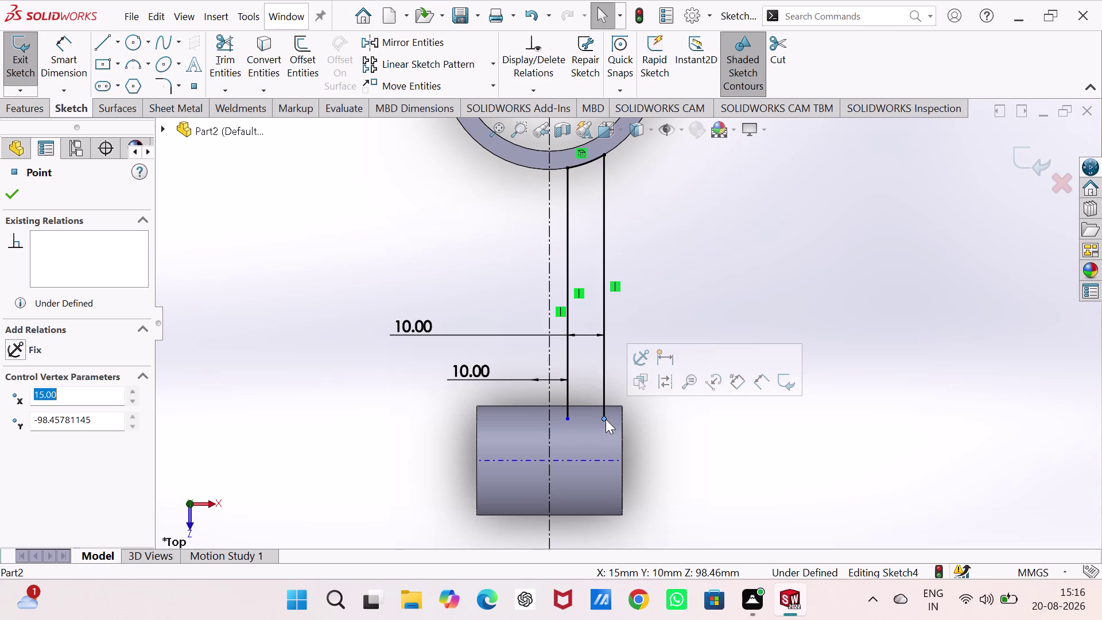
Draw a horizontal line joining the two side-line ends to close the web.
right_drag(889, 396, 709, 395)
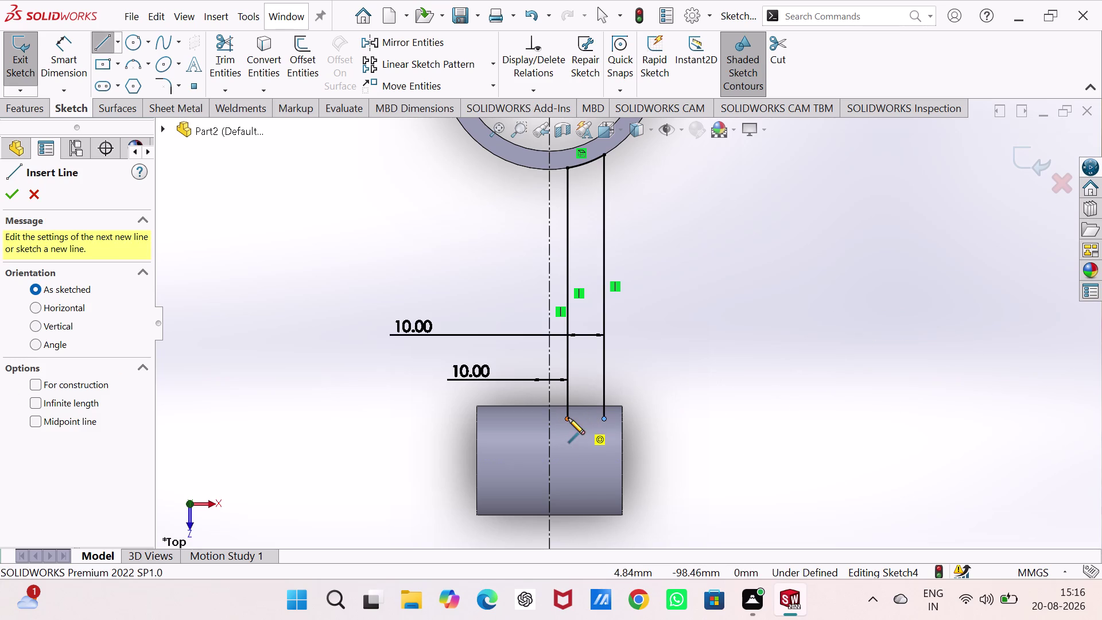
click(568, 418)
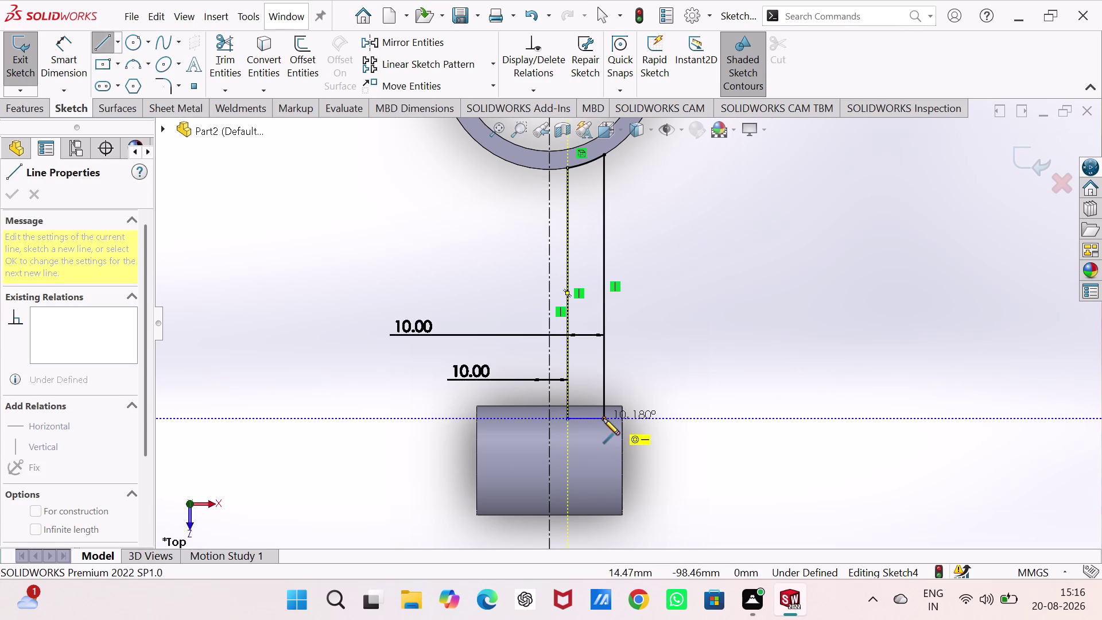
click(603, 418)
key(Escape)
key(Escape)
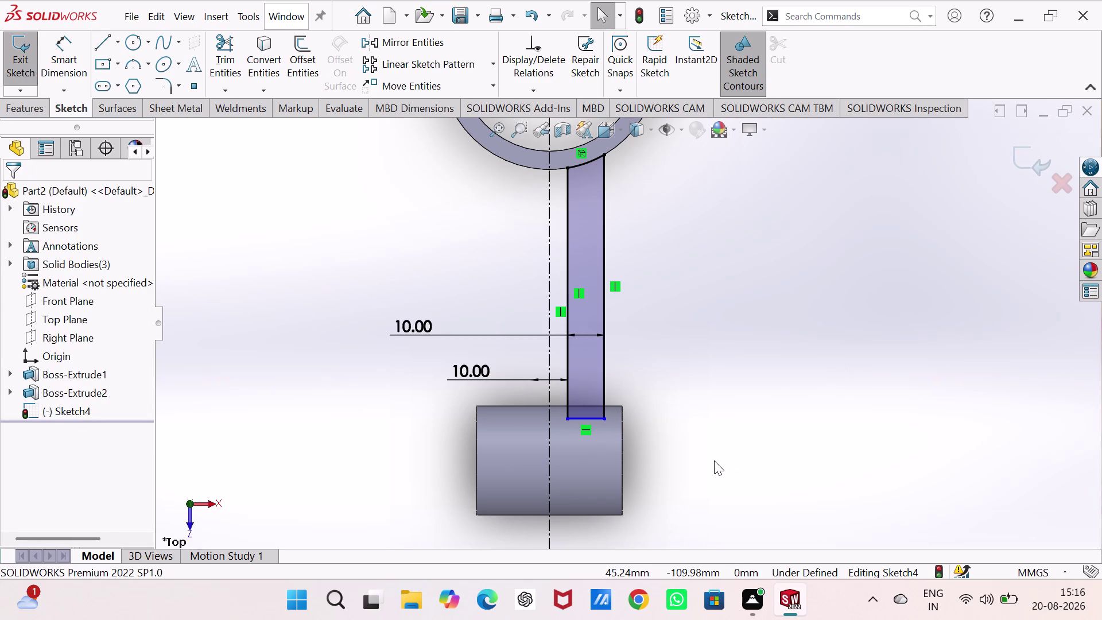
Try 10.00 width and 5.00 offset dimensions on the bottom line, dismissing both driven-dimension prompts.
right_drag(713, 460, 714, 360)
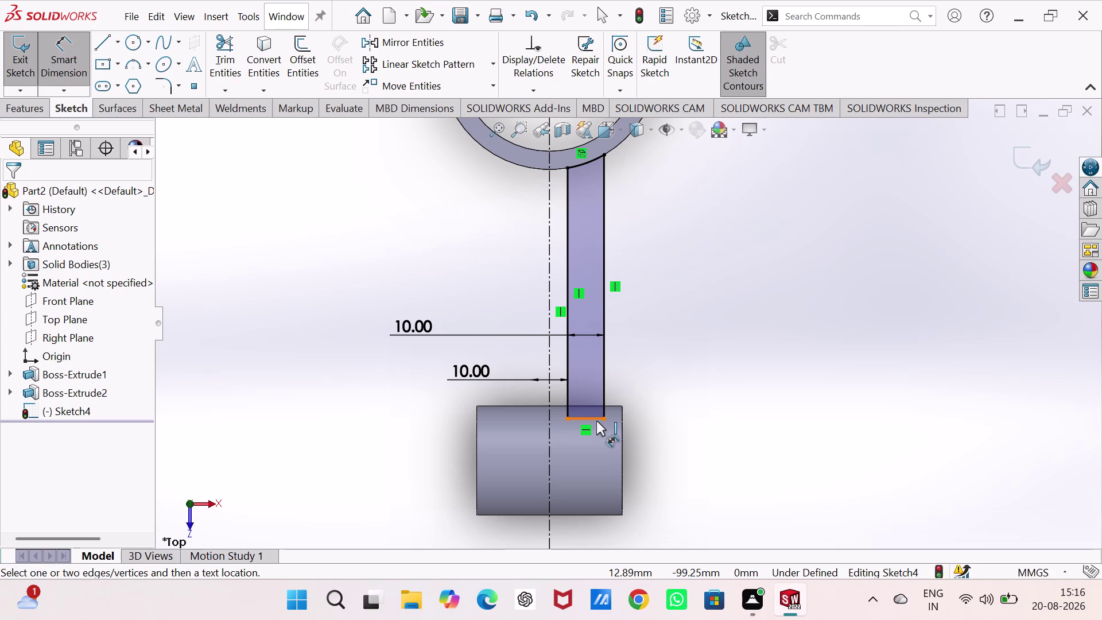
click(596, 420)
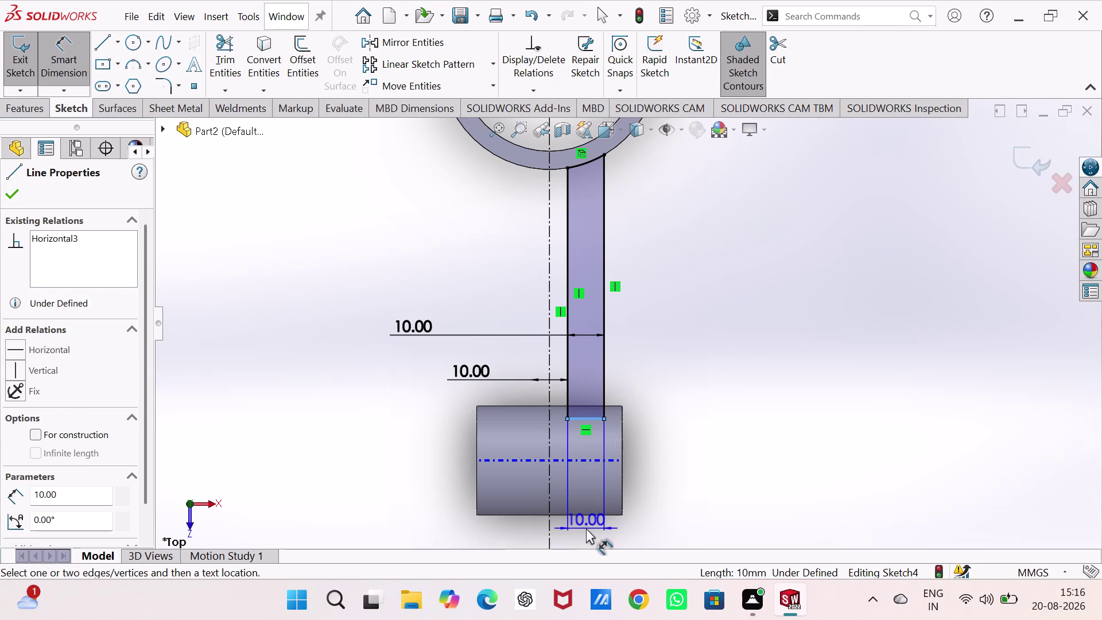
click(585, 528)
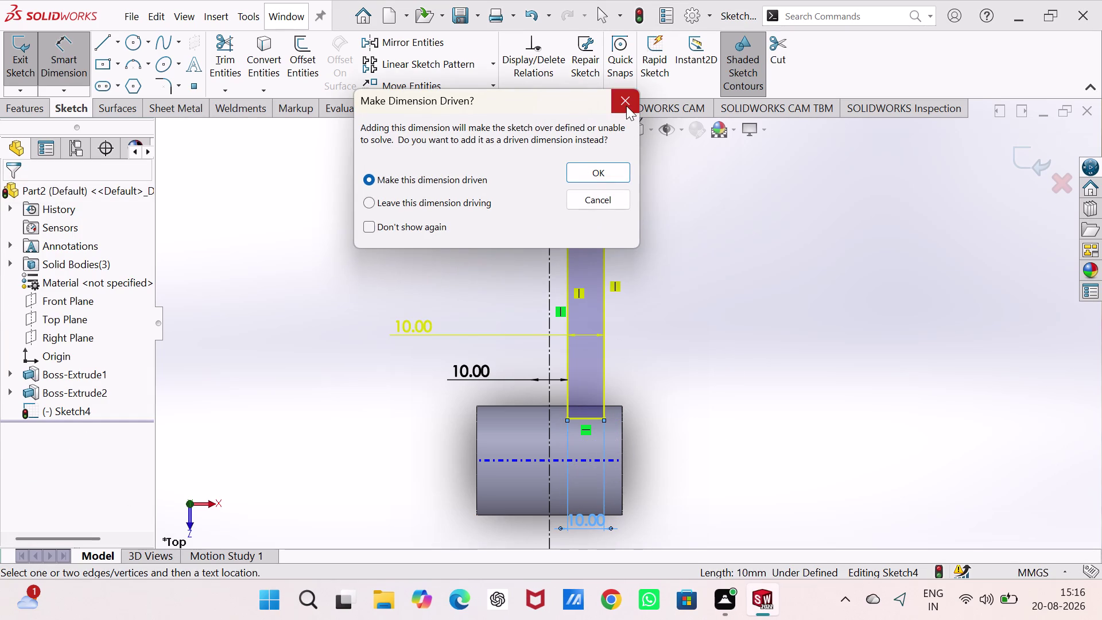
click(626, 105)
right_drag(719, 440, 729, 306)
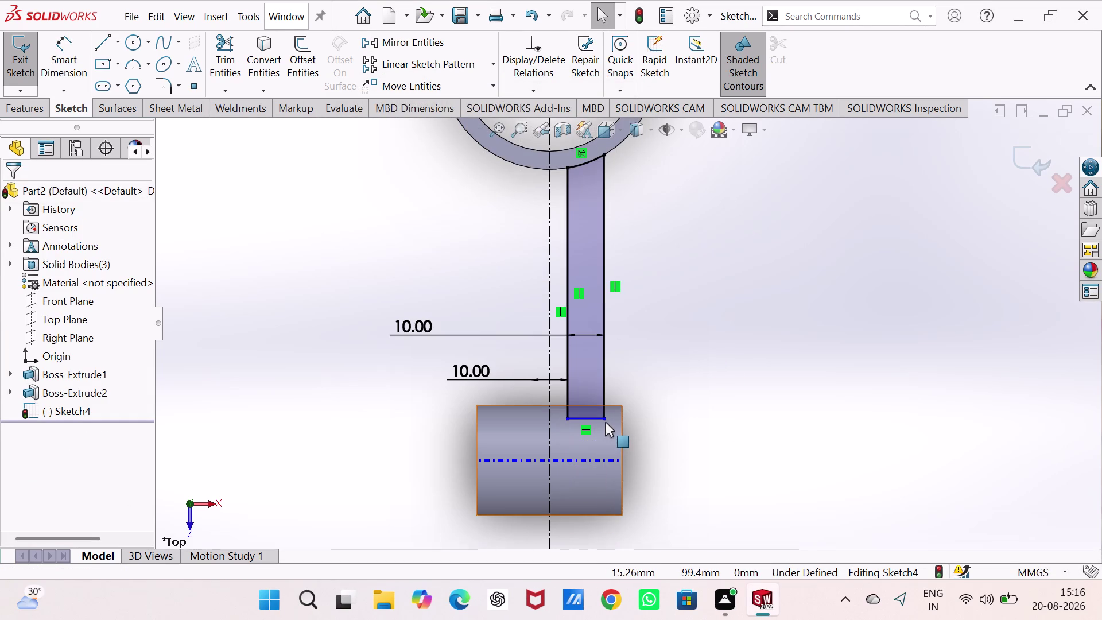
click(604, 420)
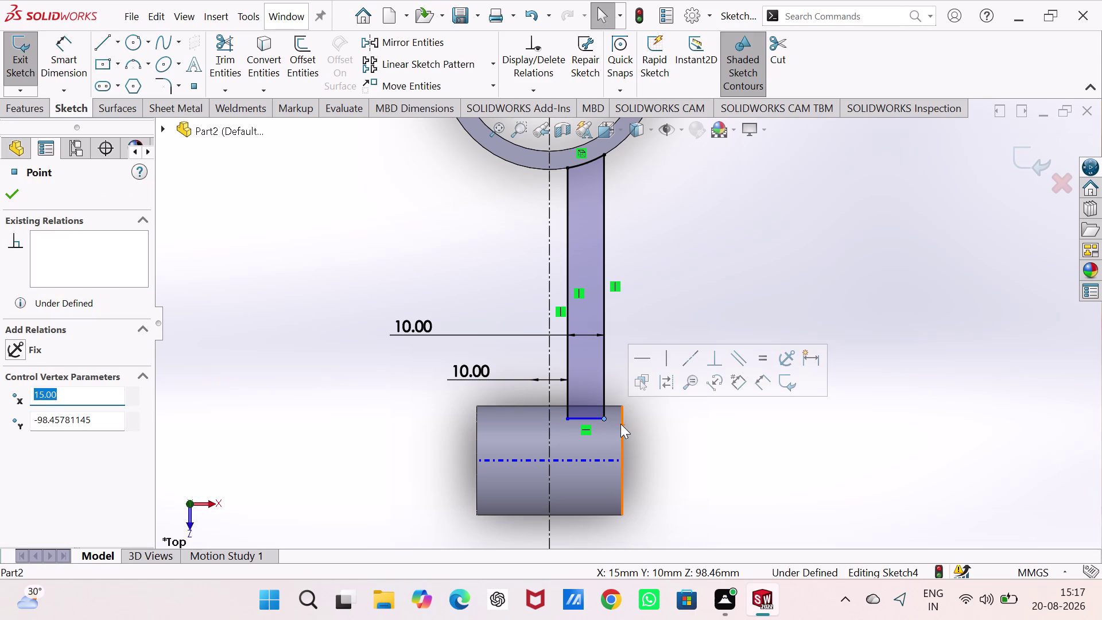
click(620, 424)
right_drag(703, 428, 725, 220)
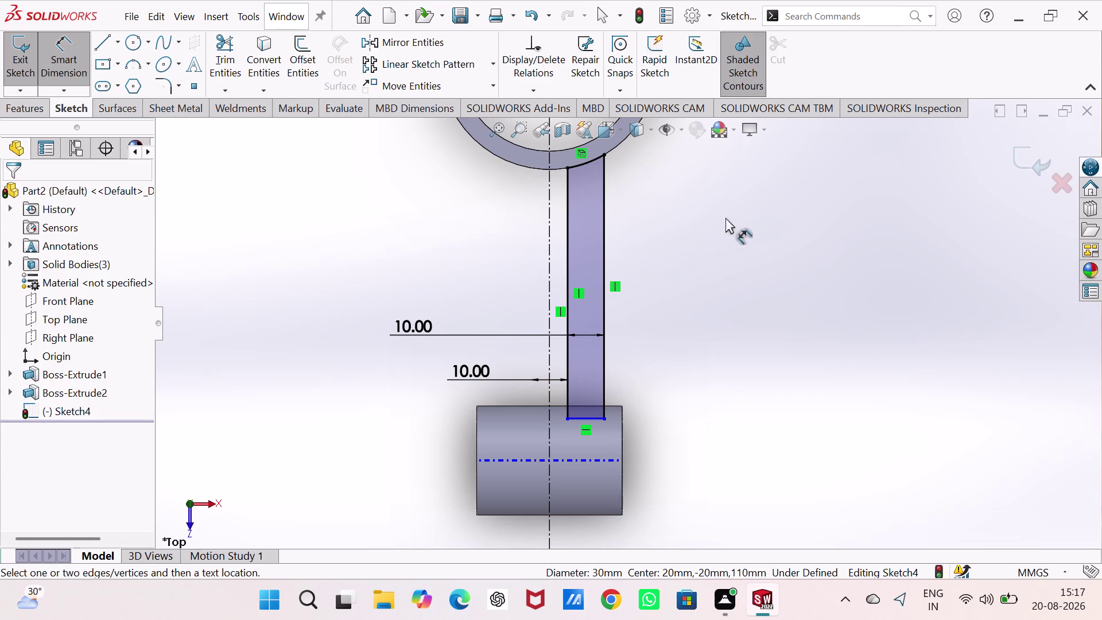
right_drag(725, 221, 726, 213)
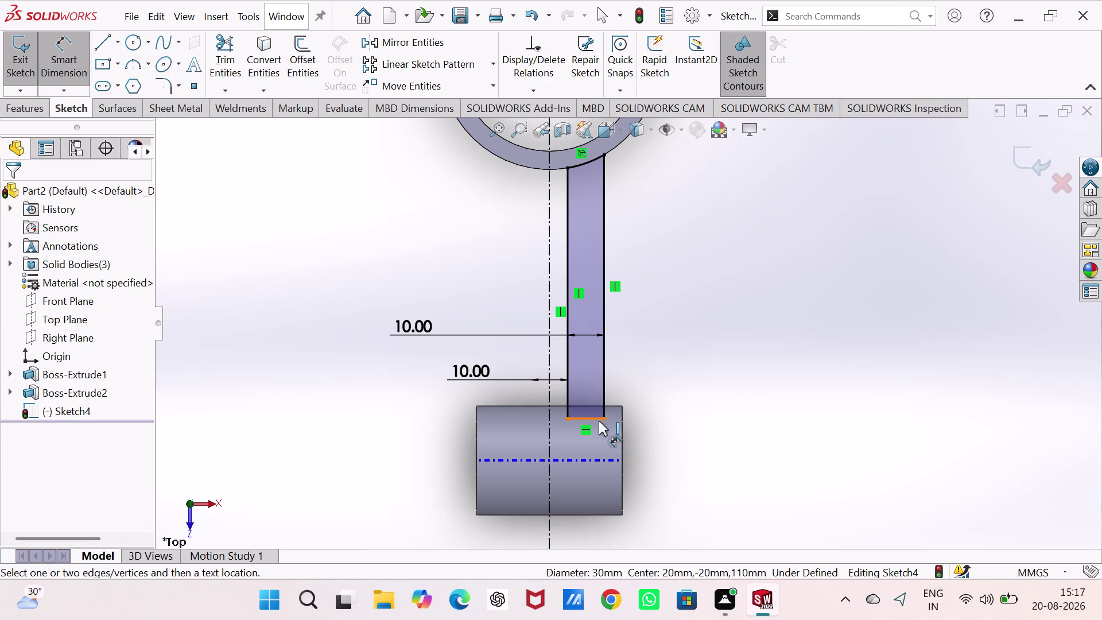
click(603, 420)
click(620, 424)
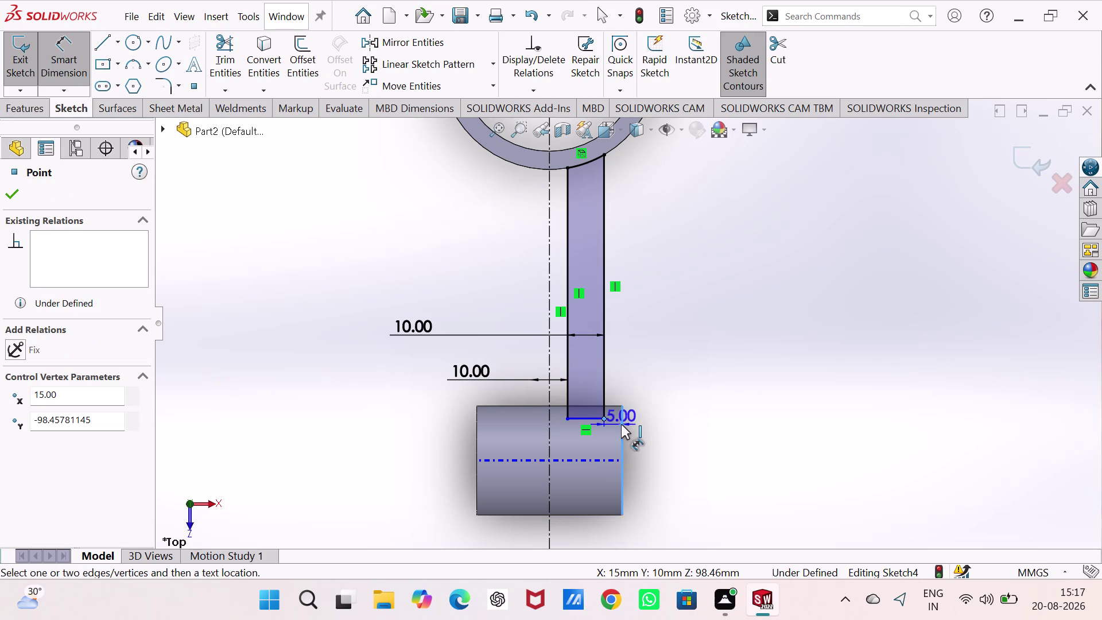
click(655, 426)
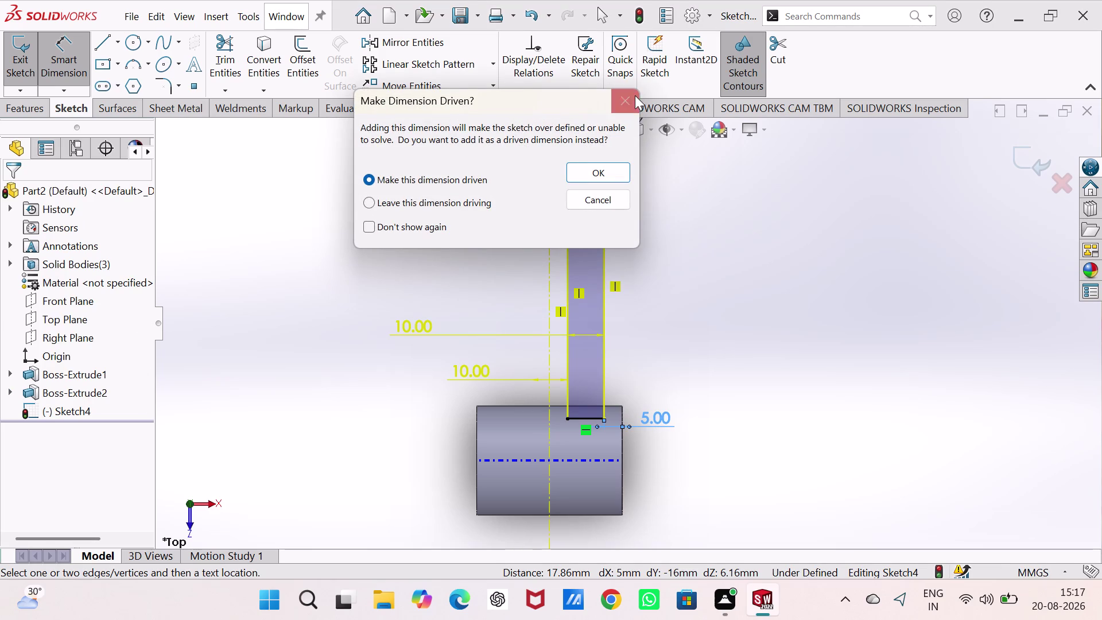
click(632, 107)
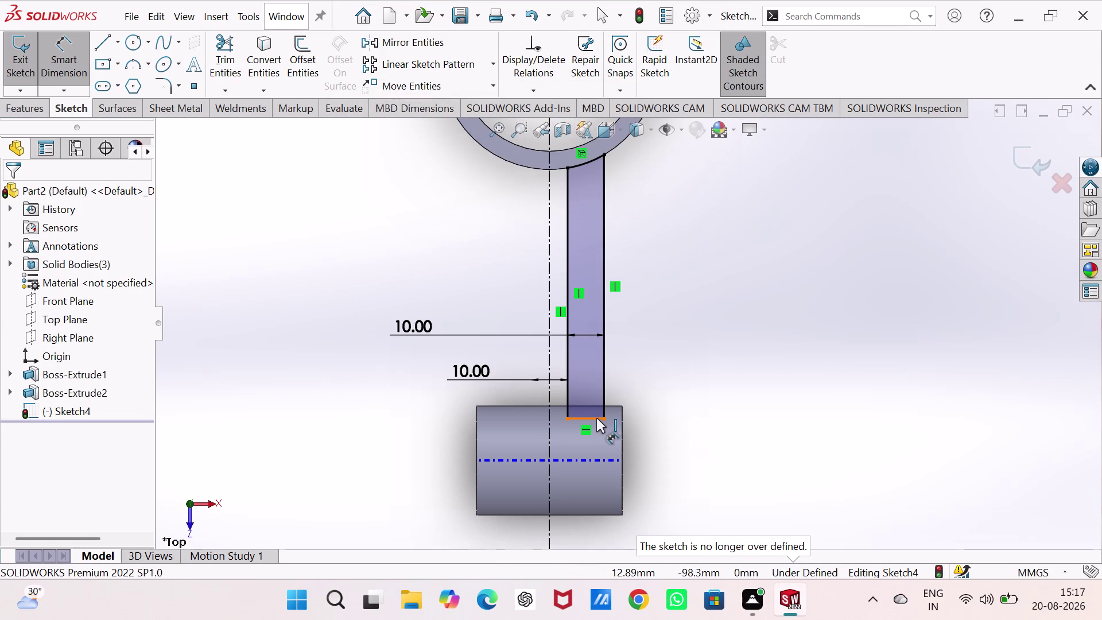
Dimension the bottom line 3 mm from the cylinder edge, then change it to 5 mm.
click(596, 417)
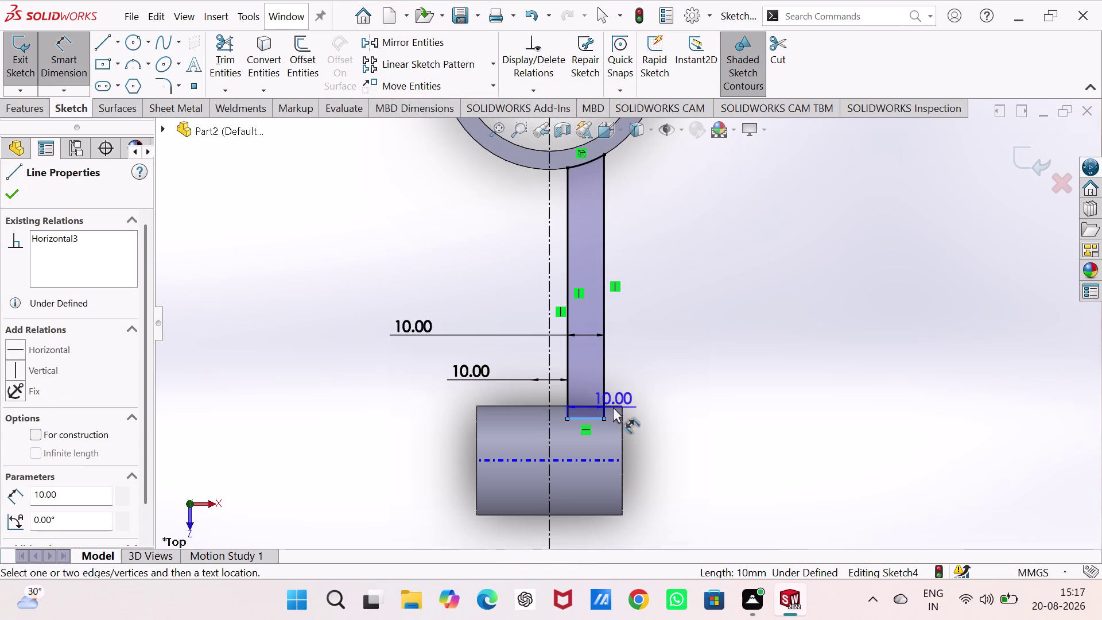
click(612, 406)
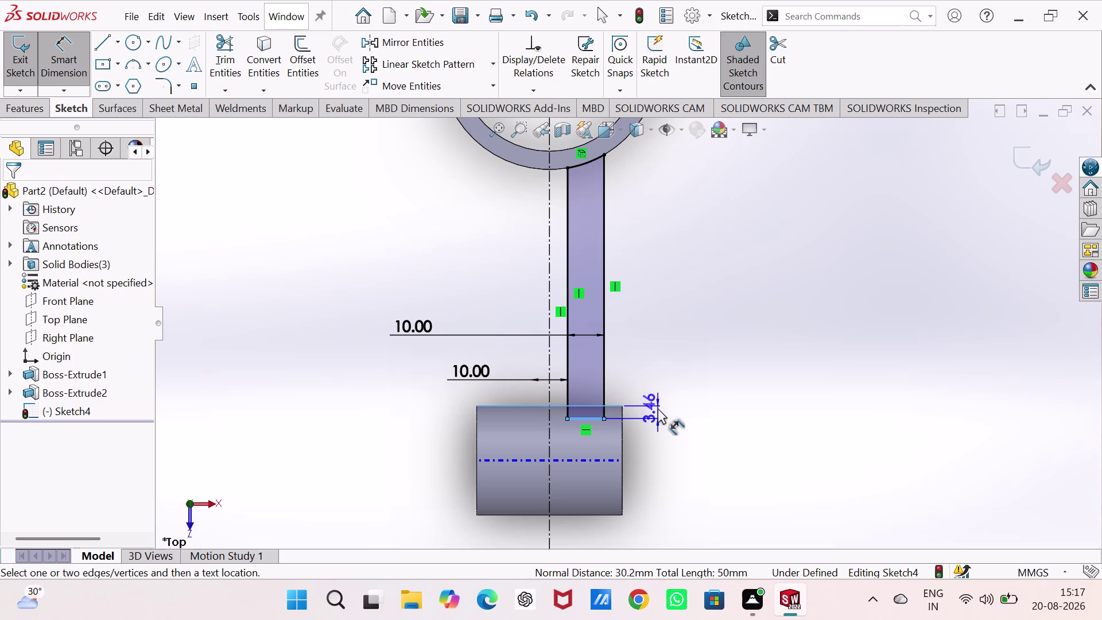
click(657, 408)
key(3)
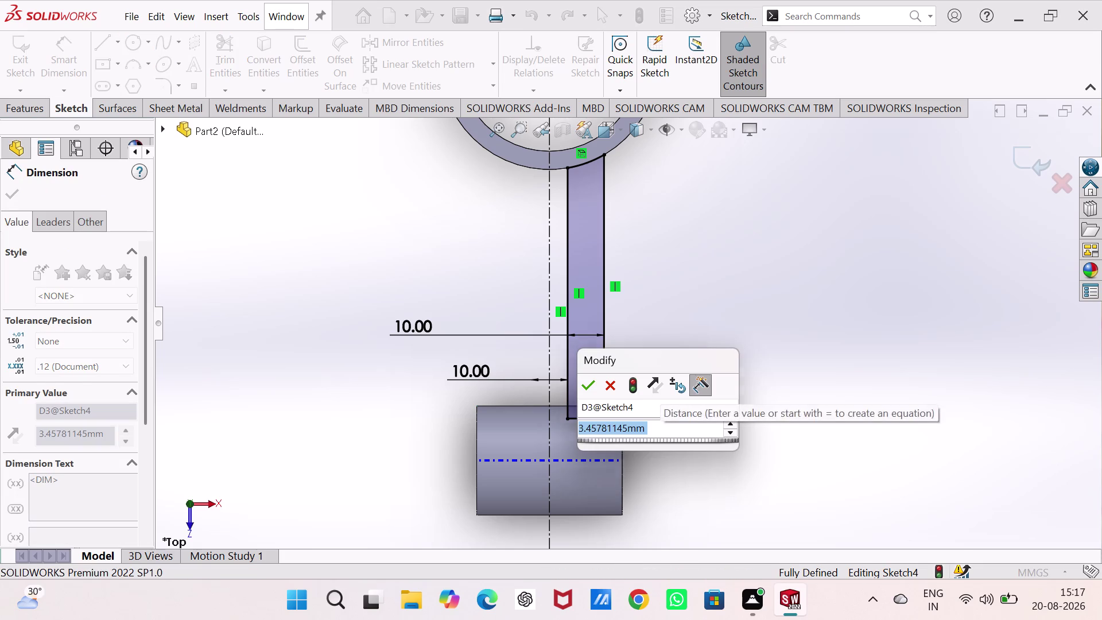
key(Return)
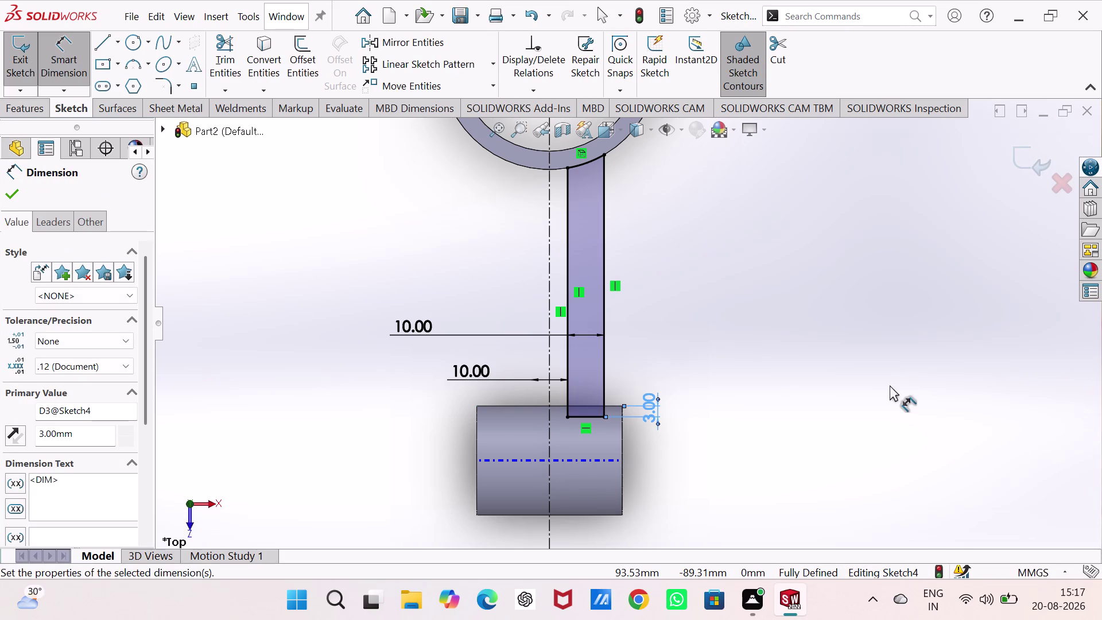
double_click(653, 413)
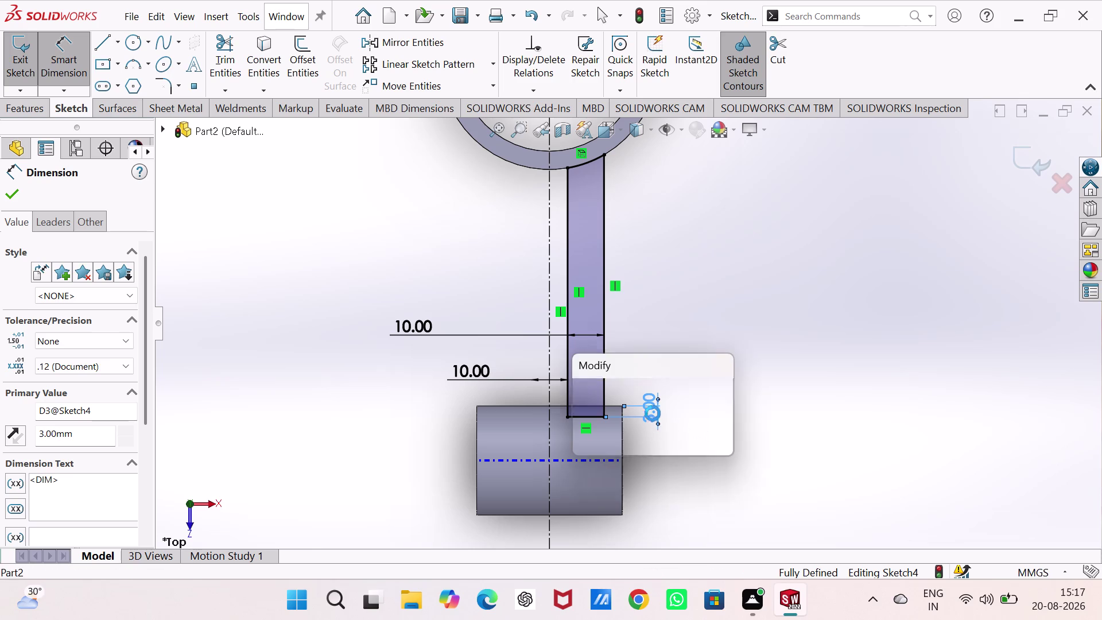
key(5)
key(Return)
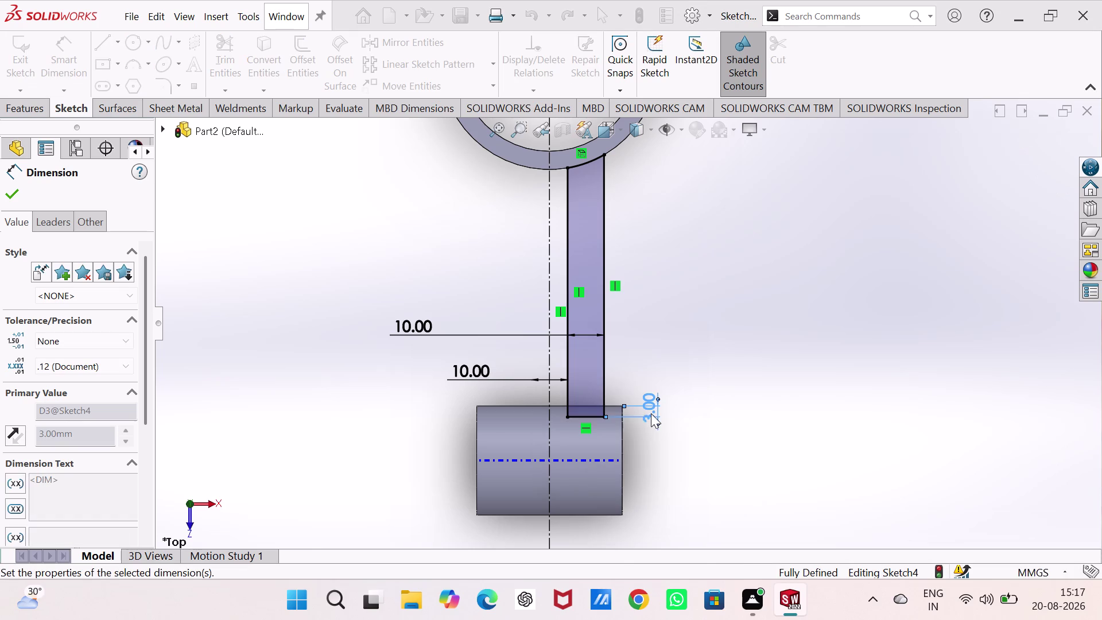
middle_drag(724, 457, 681, 454)
right_drag(724, 457, 681, 454)
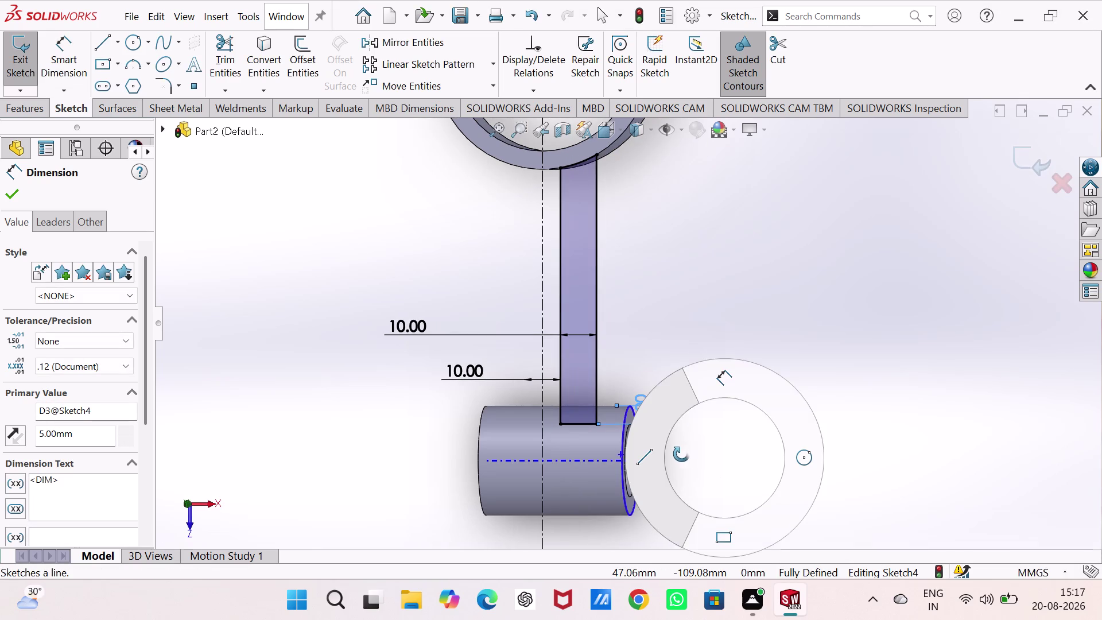
right_drag(681, 454, 675, 452)
middle_drag(681, 454, 674, 452)
middle_drag(761, 438, 742, 440)
right_drag(761, 438, 742, 439)
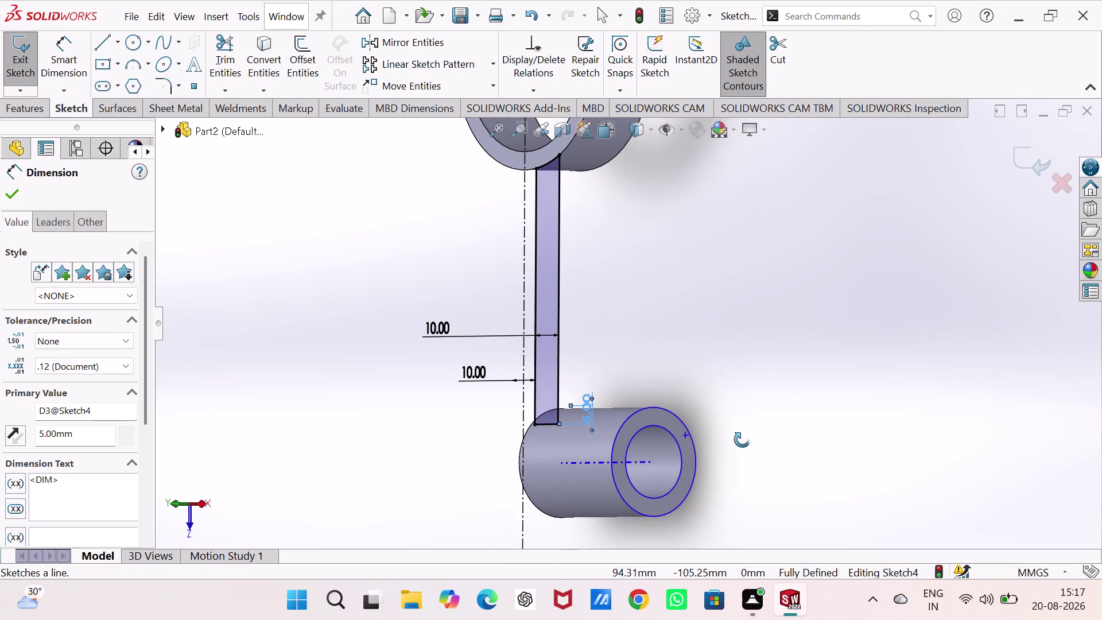
right_drag(742, 439, 743, 439)
middle_drag(741, 440, 743, 439)
middle_drag(788, 415, 845, 412)
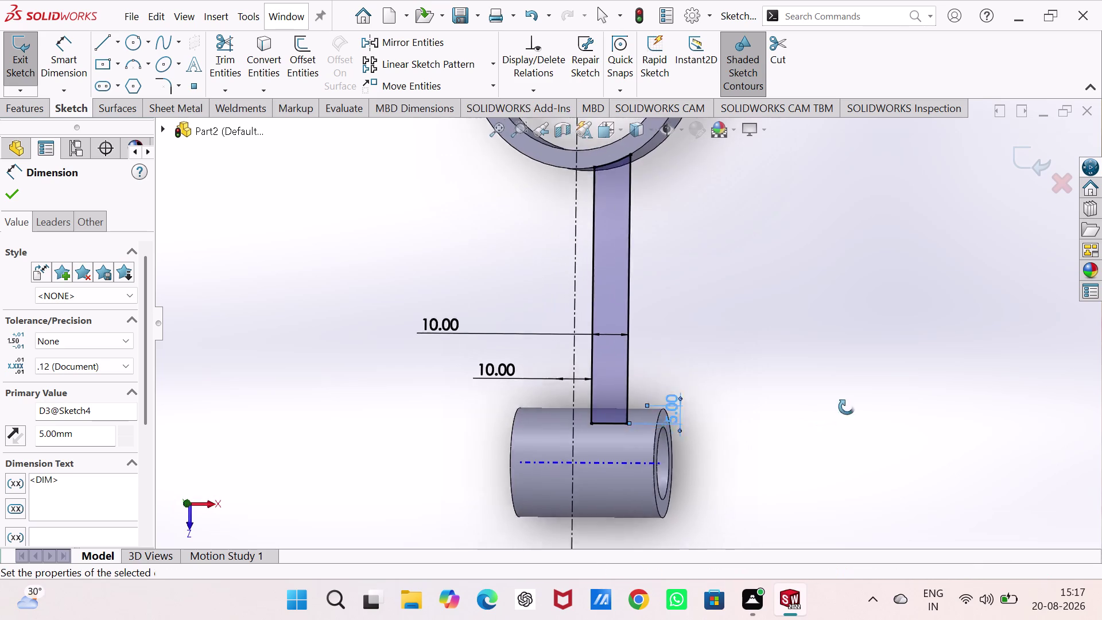
middle_drag(845, 413, 686, 367)
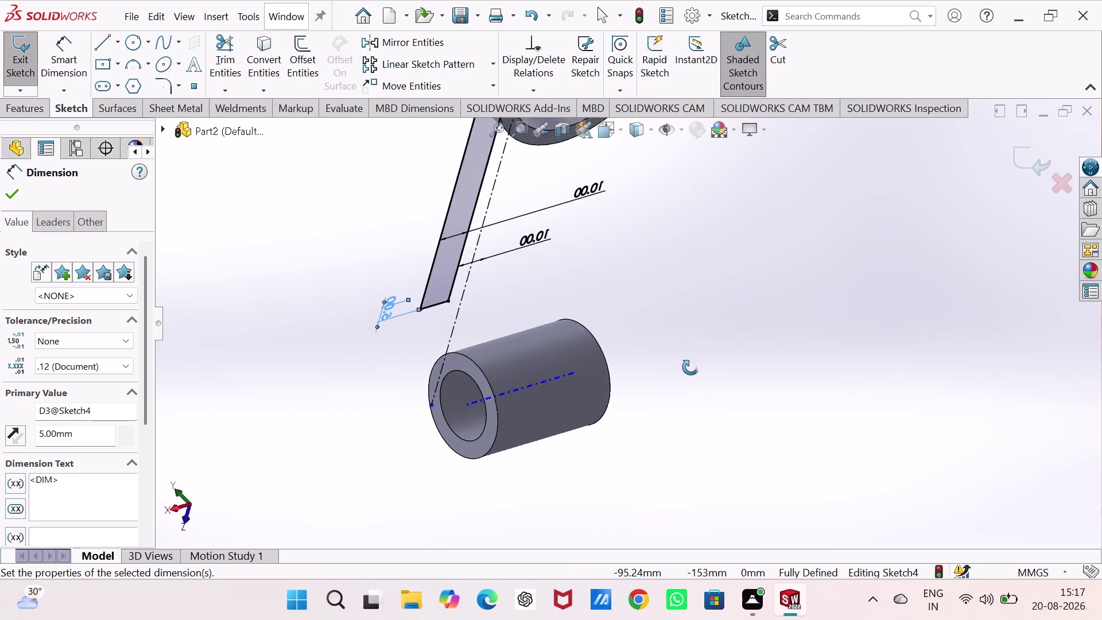
middle_drag(687, 367, 817, 399)
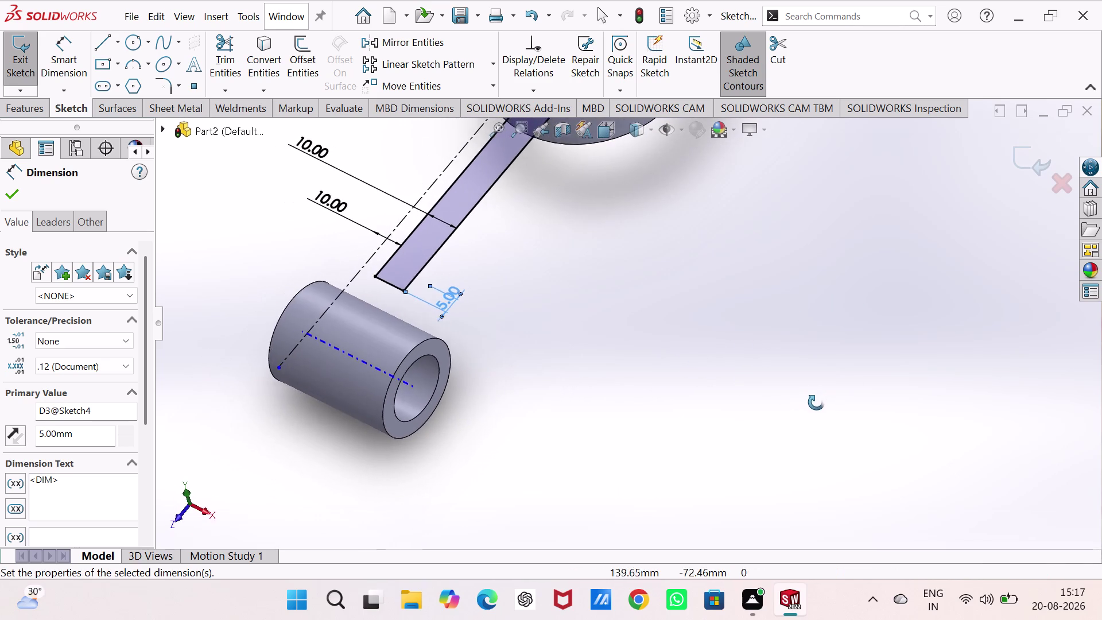
middle_drag(818, 399, 793, 456)
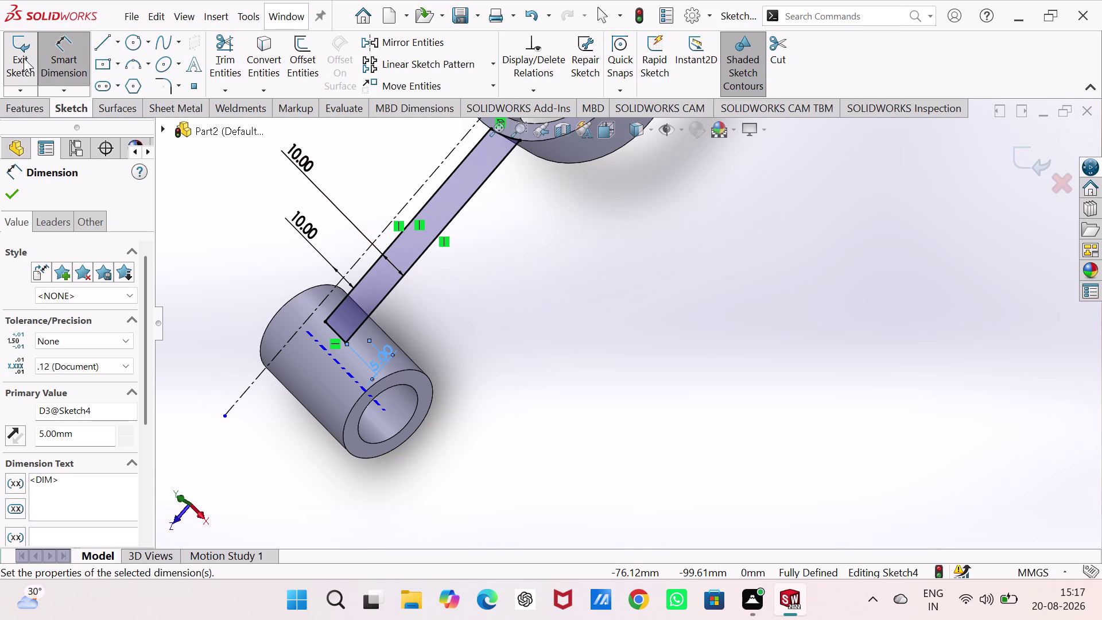
drag(23, 58, 398, 198)
click(926, 397)
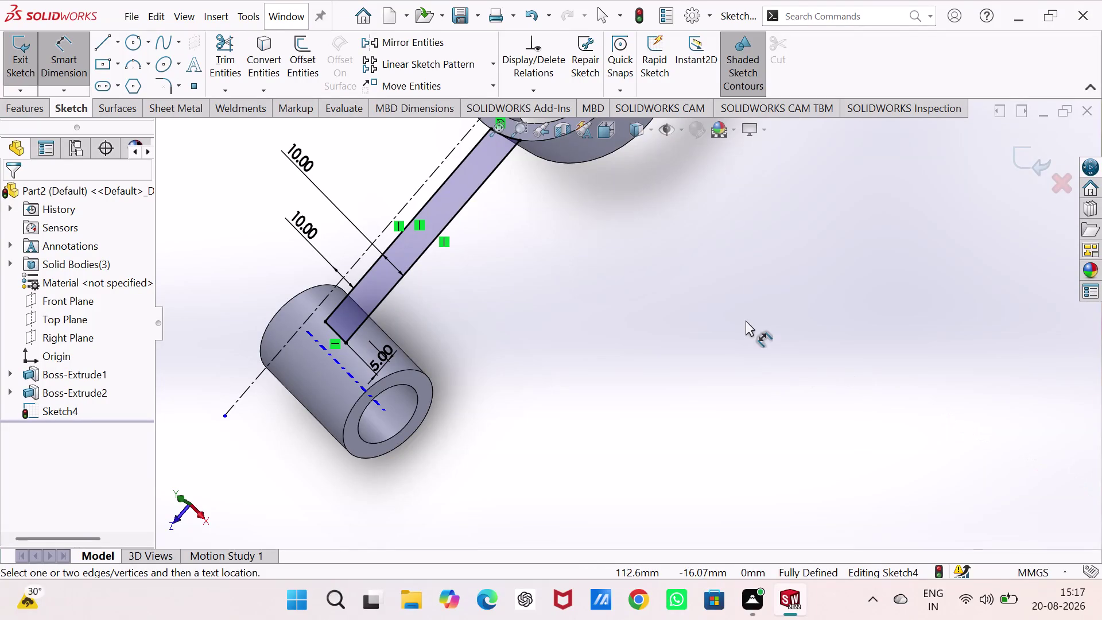
click(20, 57)
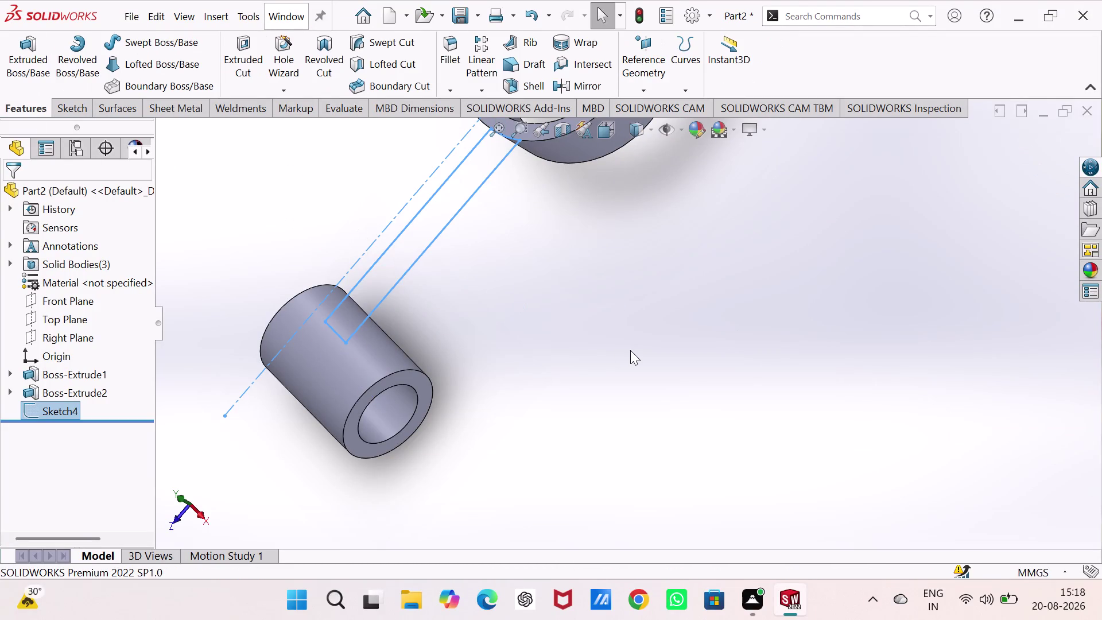
In isometric view, preview a reversed 40 mm Blind extrusion of Sketch4, then cancel it.
key(ctrl+7)
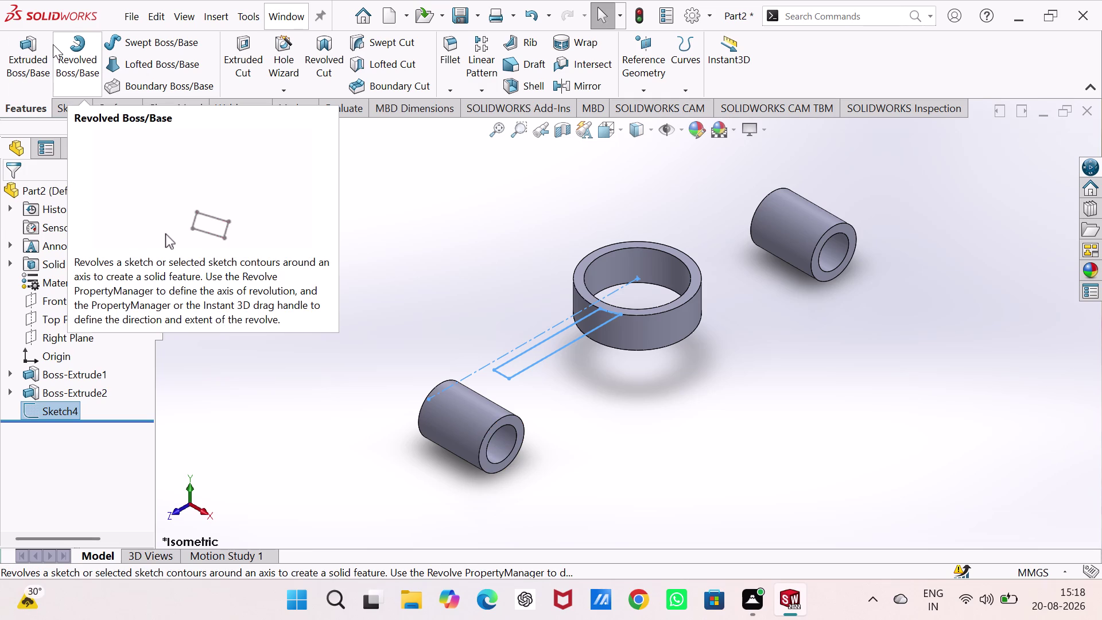
click(18, 40)
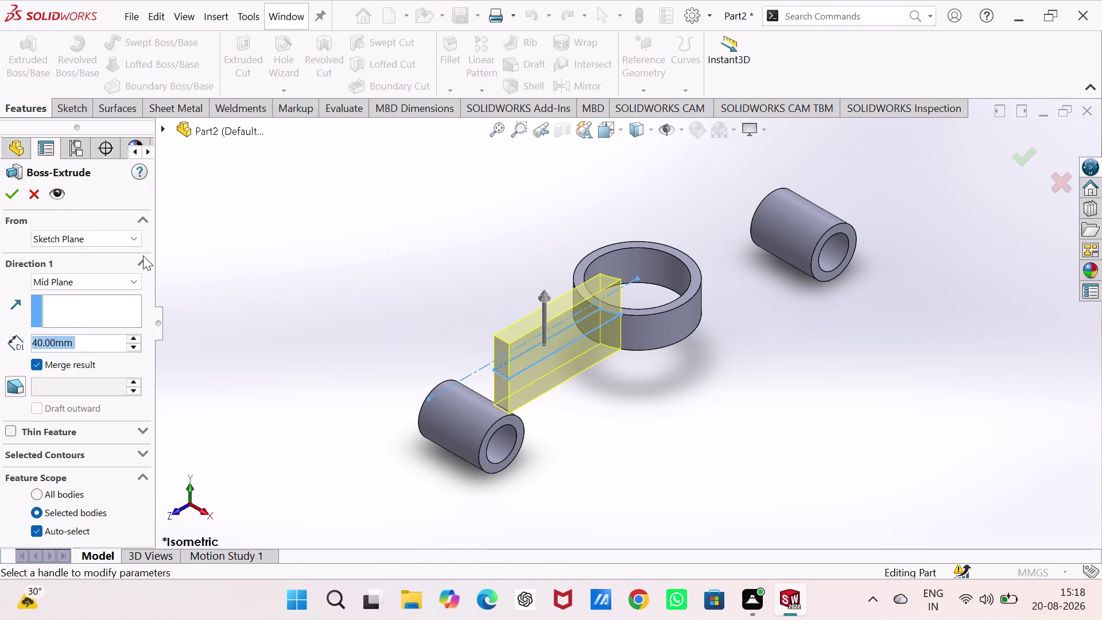
click(122, 281)
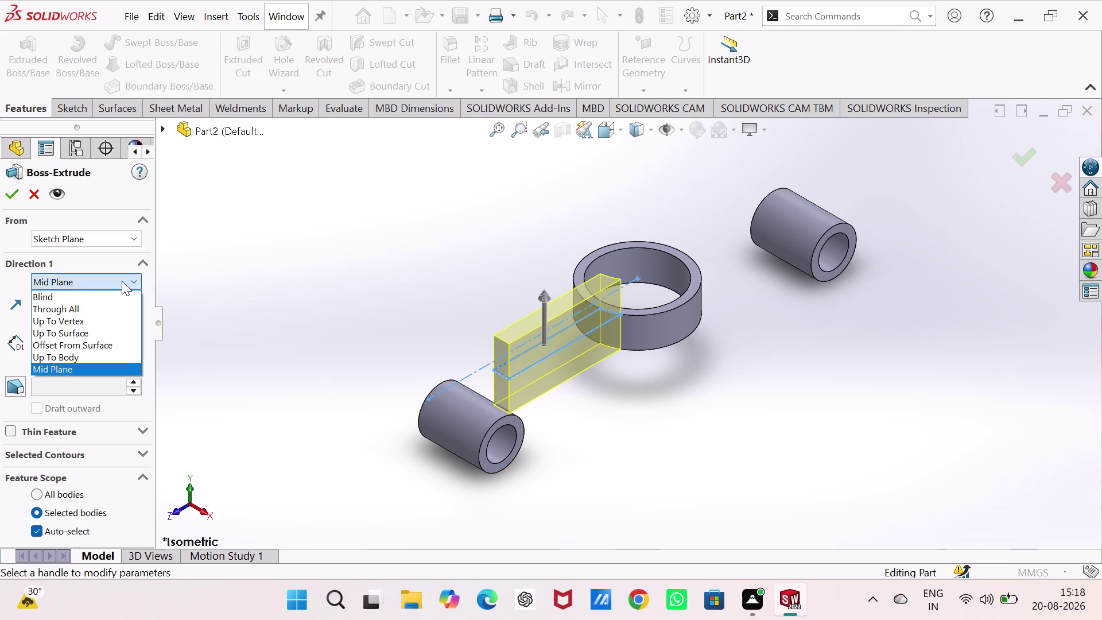
click(113, 291)
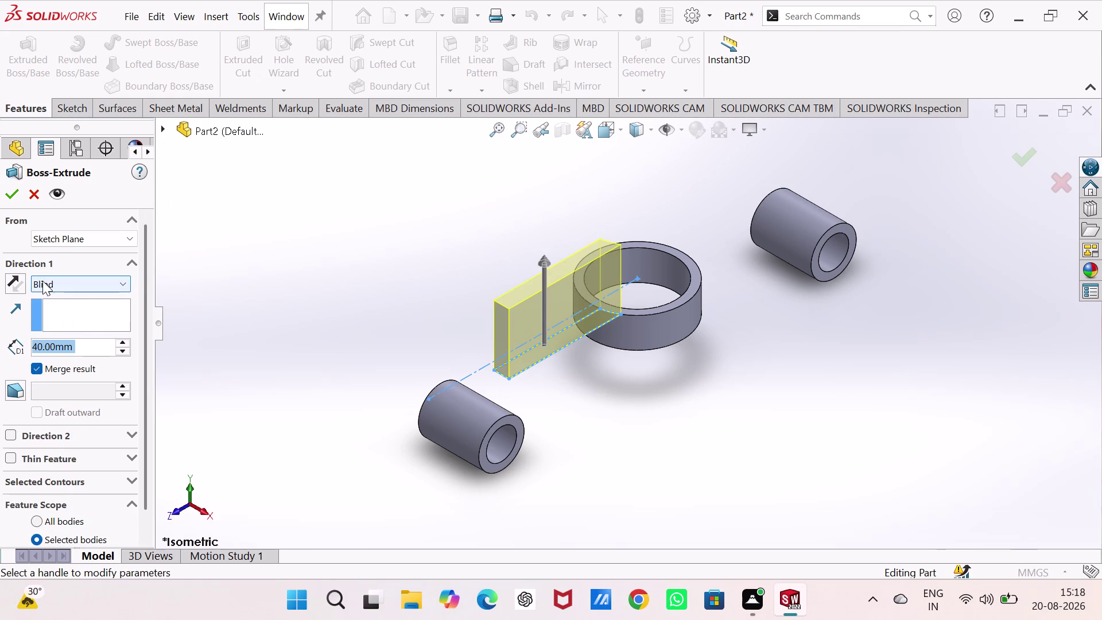
click(11, 278)
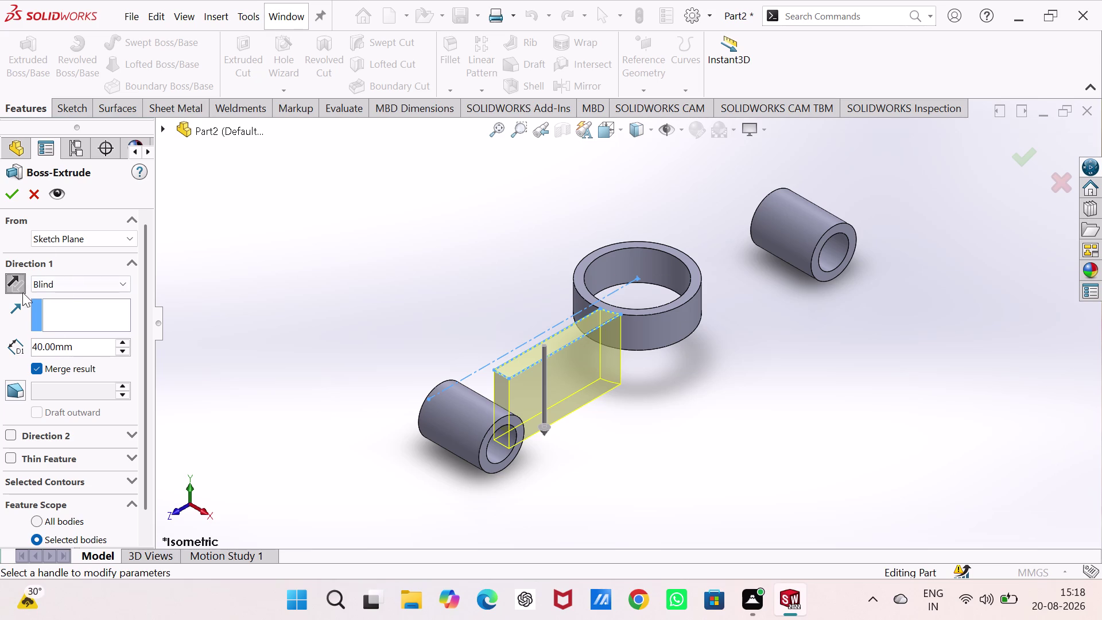
click(31, 190)
click(802, 364)
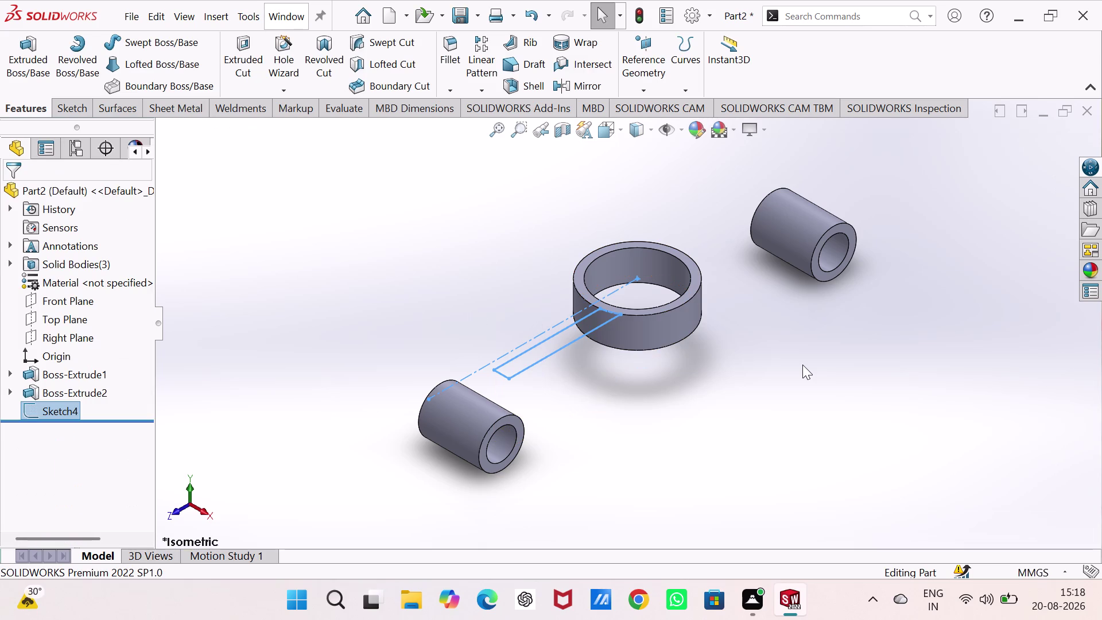
Undo Sketch4's rod end and side lines, width dimensions and centerline until the sketch is empty.
key(ctrl+z)
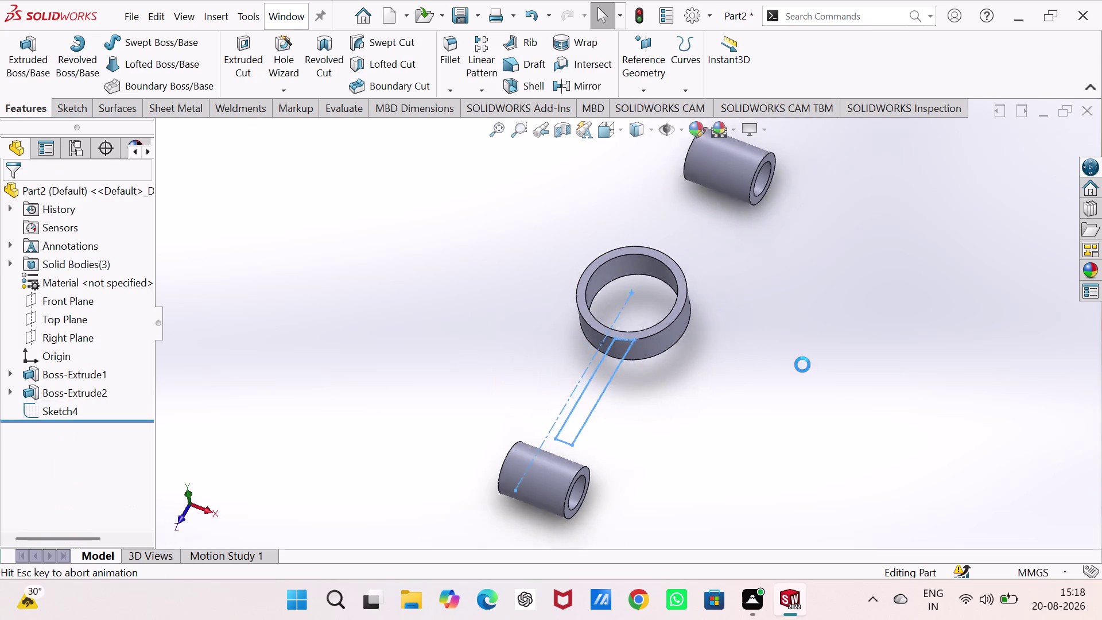
key(ctrl+z)
key(ctrl+z)
key(ctrl+z)
key(ctrl+z)
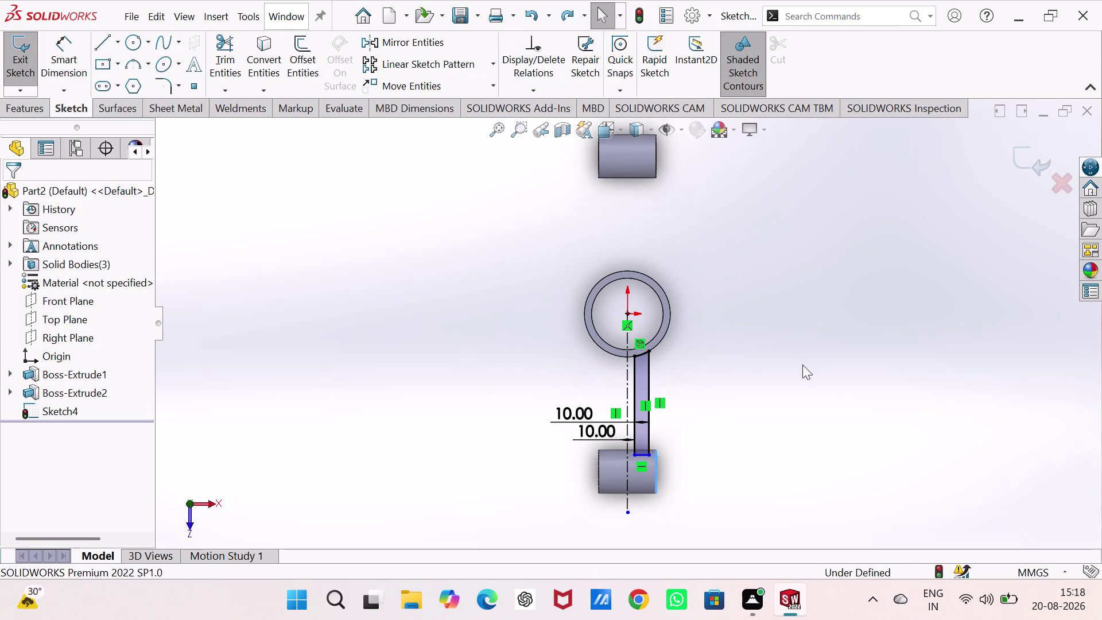
key(ctrl+z)
key(ctrl+z)
key(ctrl+z)
key(ctrl+z)
key(ctrl+z)
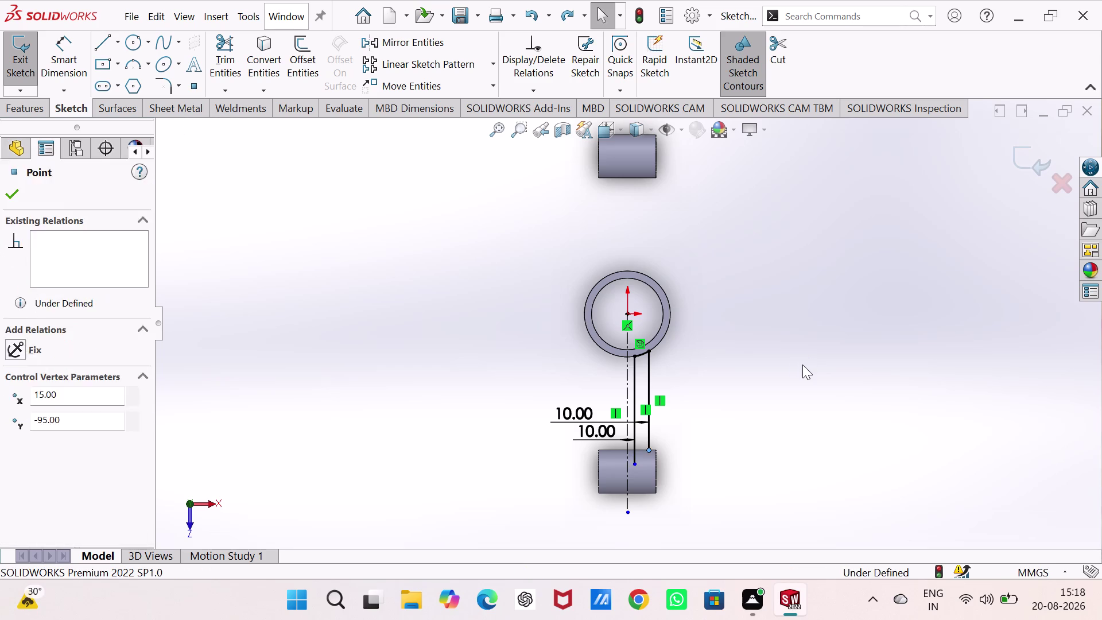
key(ctrl+z)
key(ctrl+z)
key(ctrl+z)
key(ctrl+z)
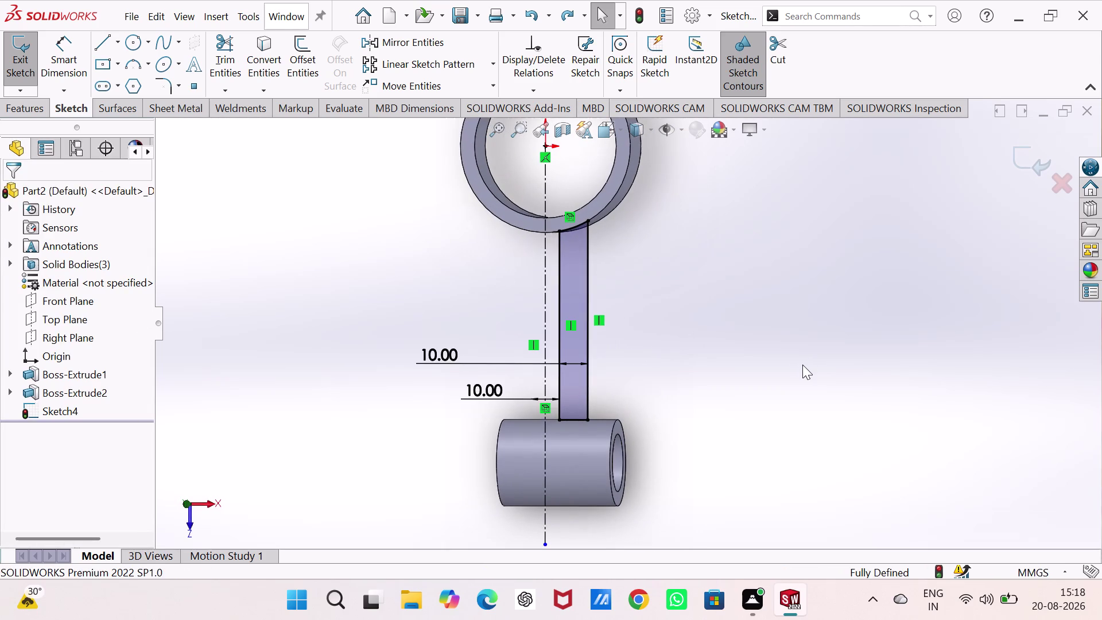
key(ctrl+z)
key(ctrl+z)
key(ctrl+z)
key(ctrl+z)
key(ctrl+z)
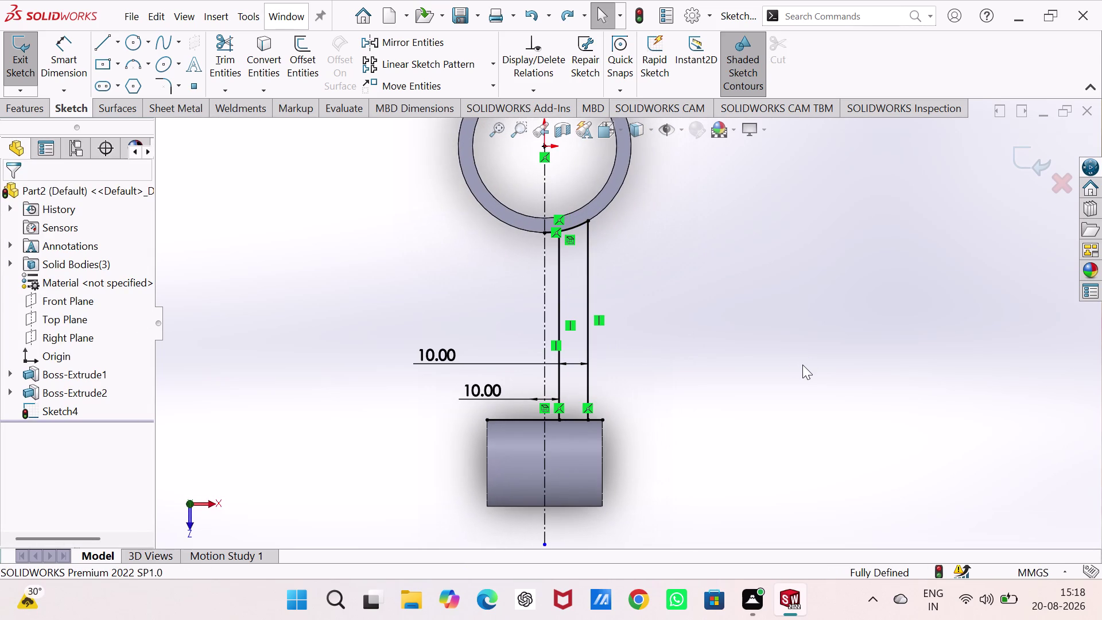
key(ctrl+z)
key(ctrl+z)
key(ctrl+z)
key(ctrl+z)
key(ctrl+z)
key(ctrl+z)
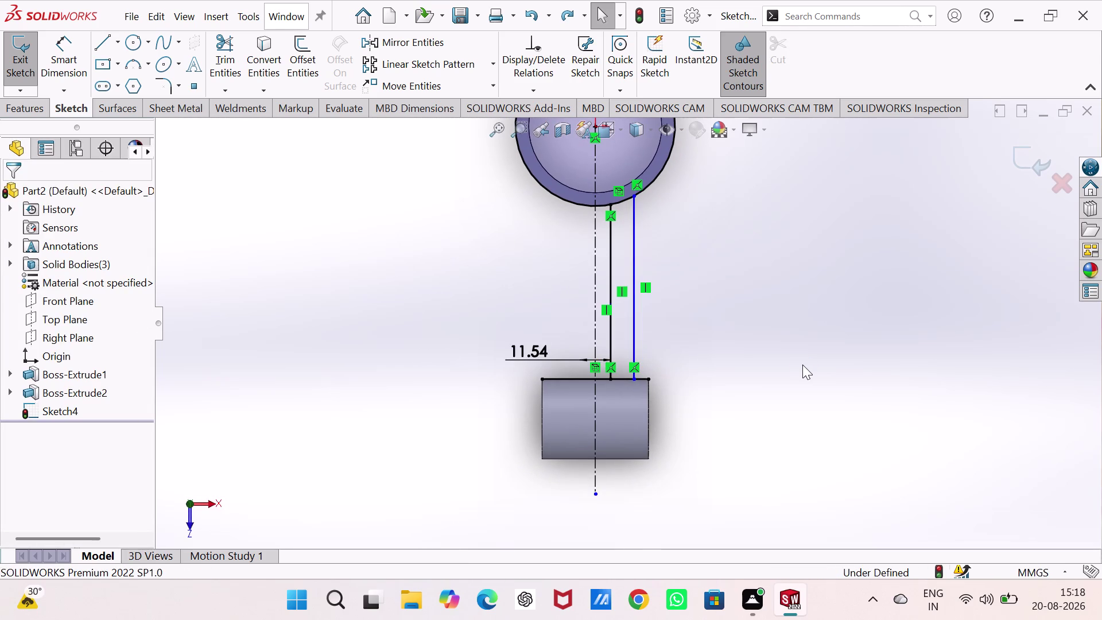
key(ctrl+z)
key(ctrl+z)
key(ctrl+z)
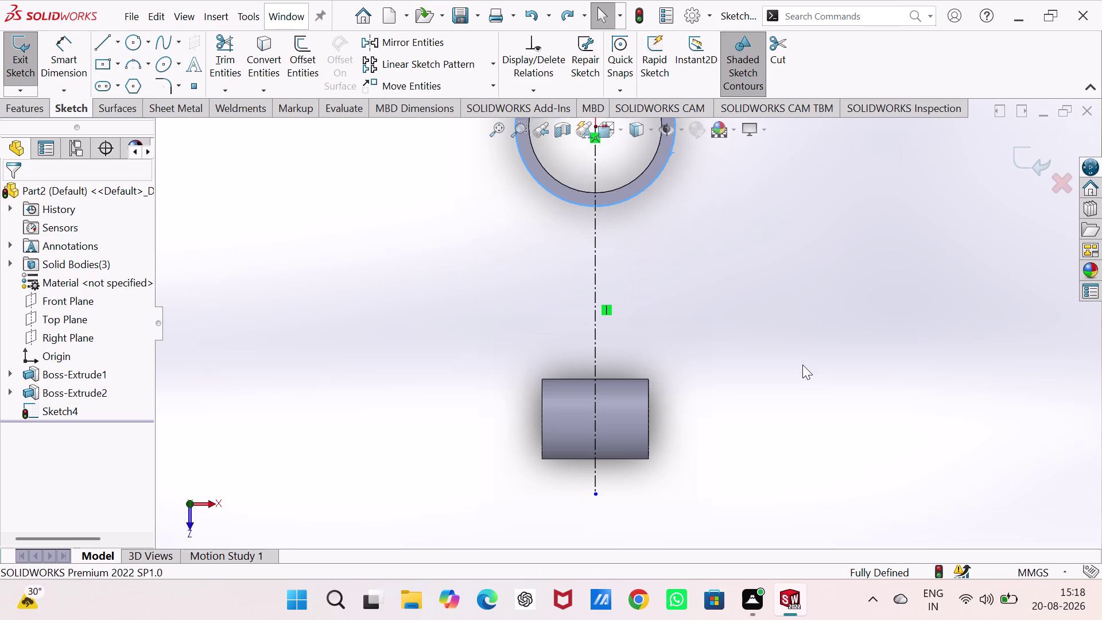
key(ctrl+z)
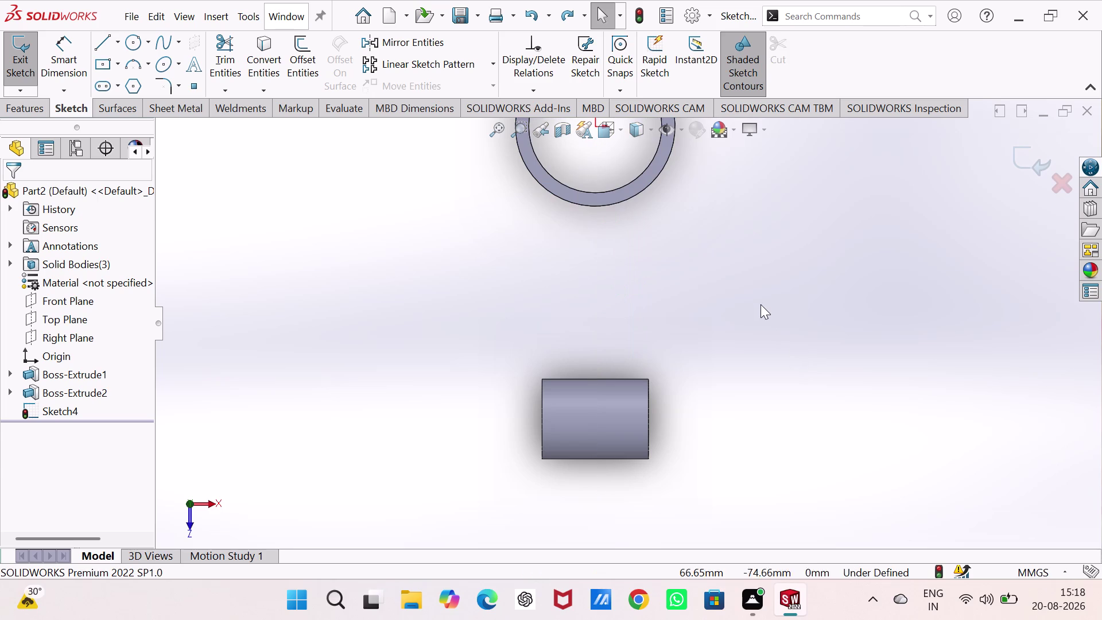
key(ctrl+7)
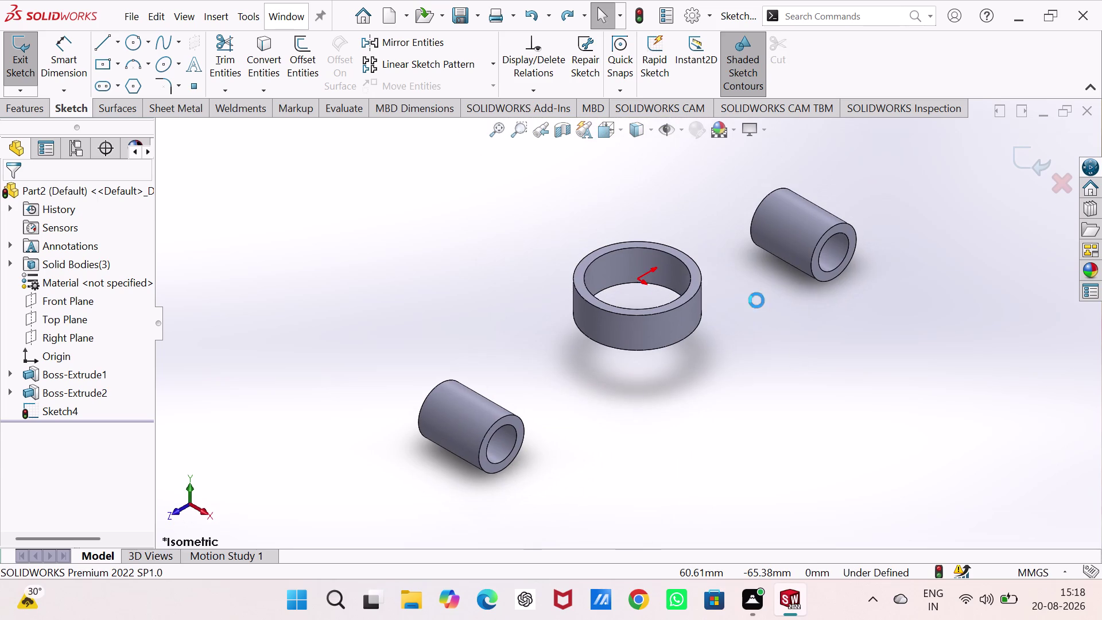
click(13, 44)
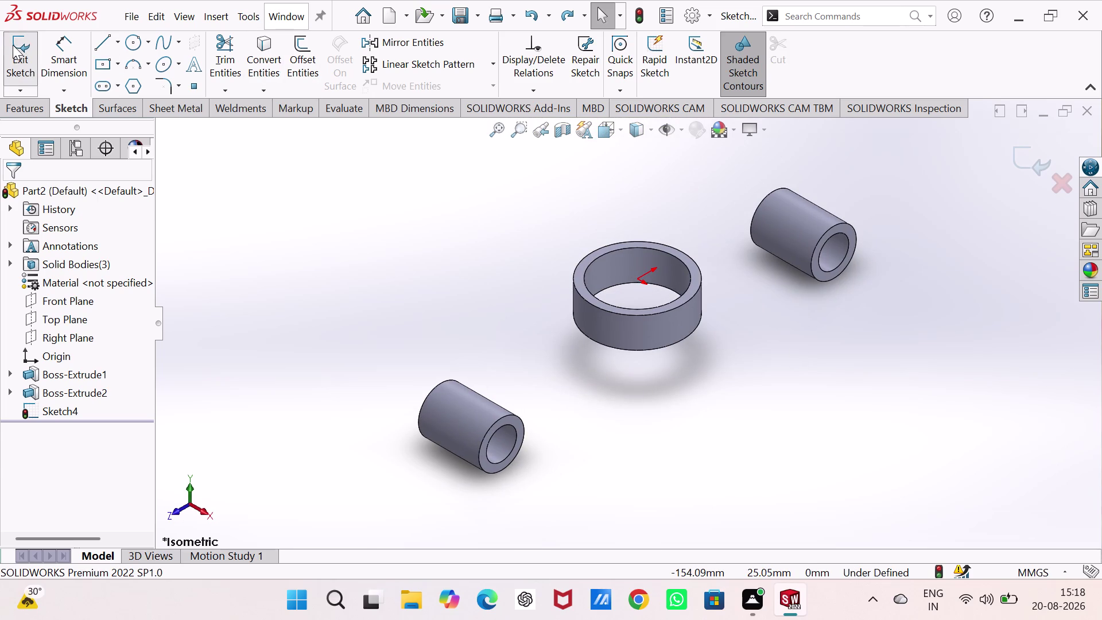
Start a sketch on the Top Plane and convert the boss's circular edge into it.
click(349, 196)
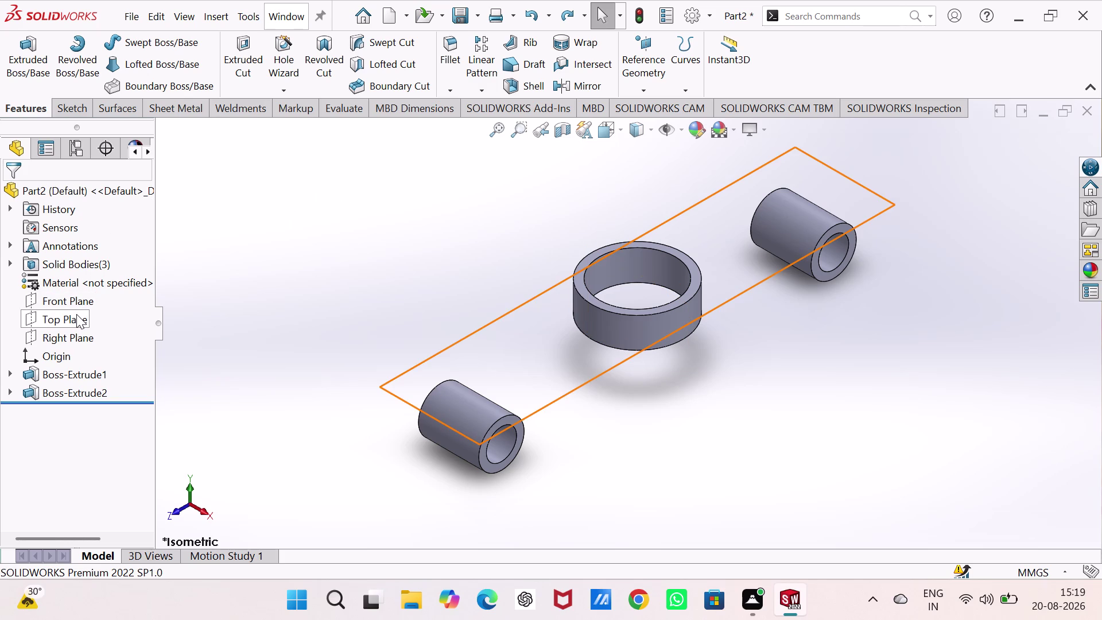
click(76, 314)
click(85, 298)
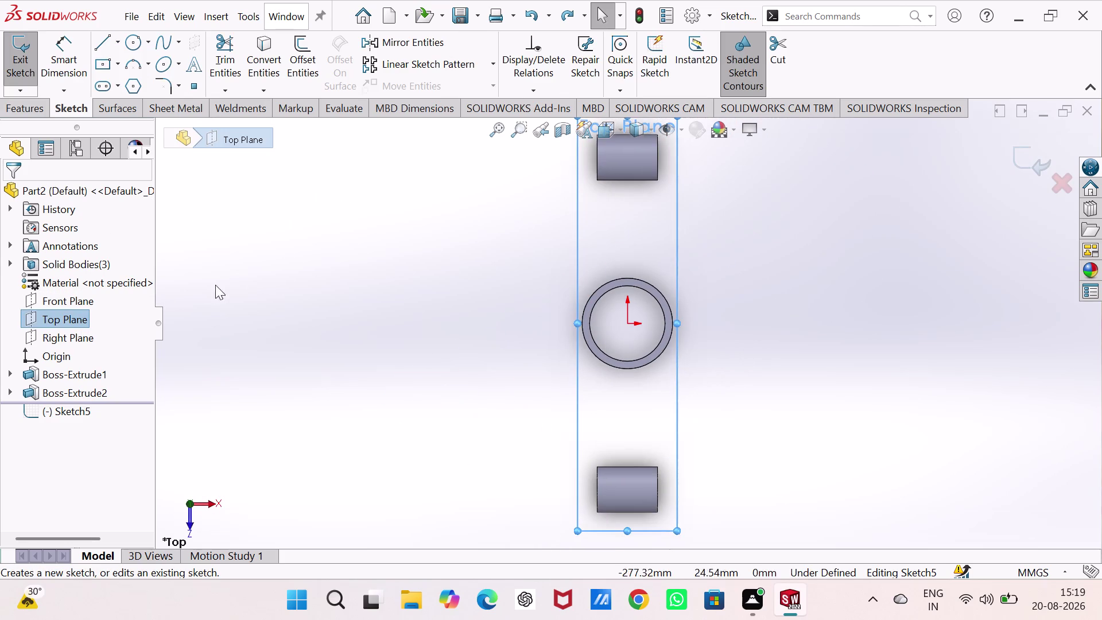
click(278, 270)
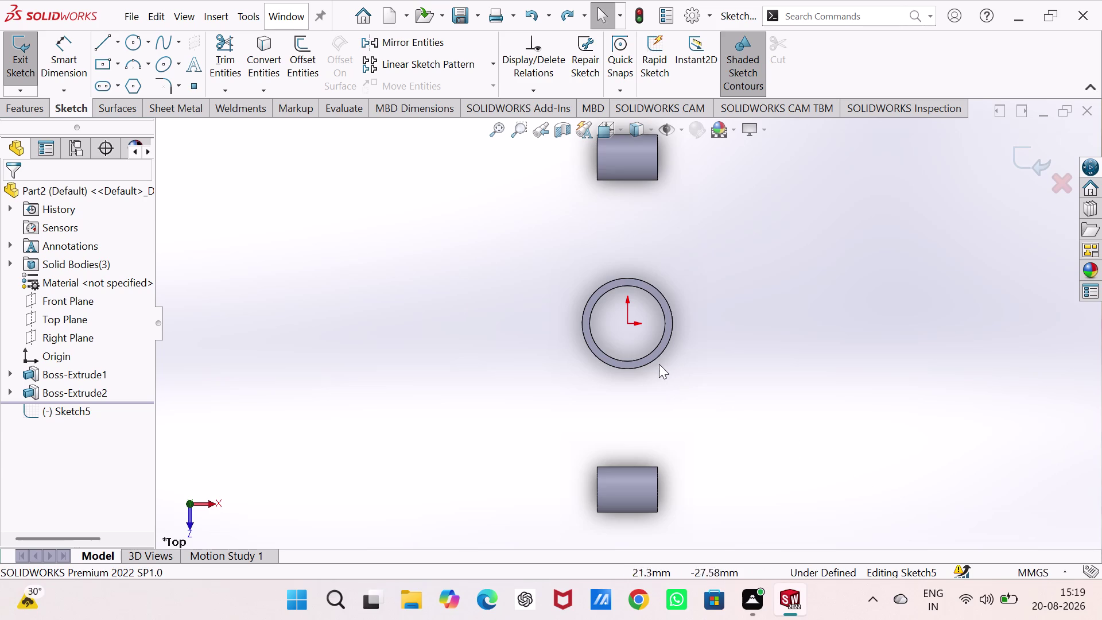
click(656, 360)
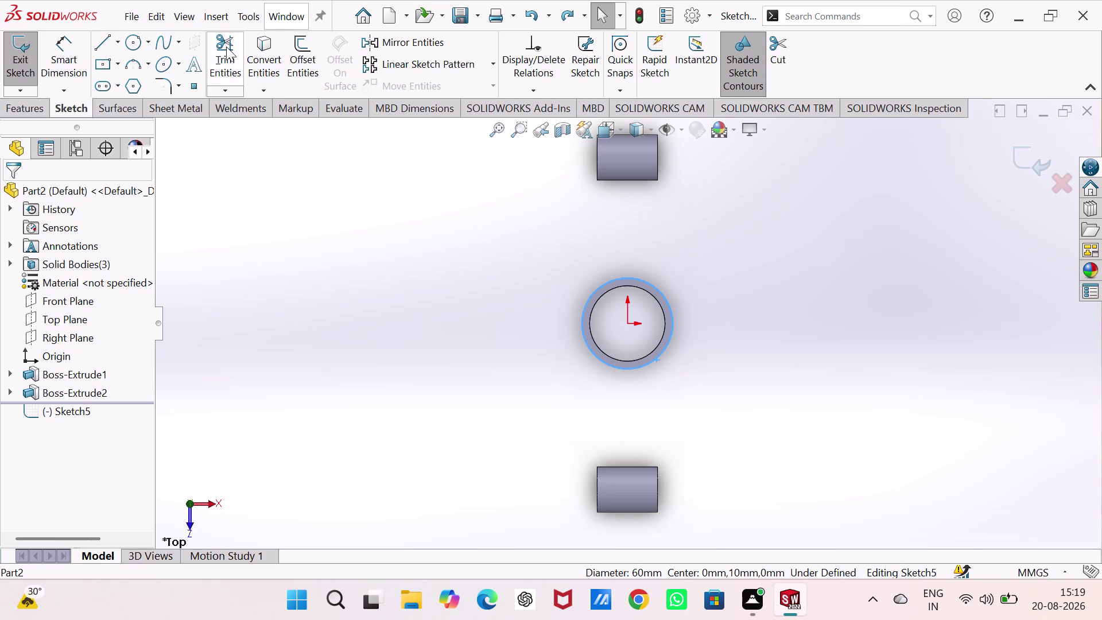
click(257, 40)
click(312, 260)
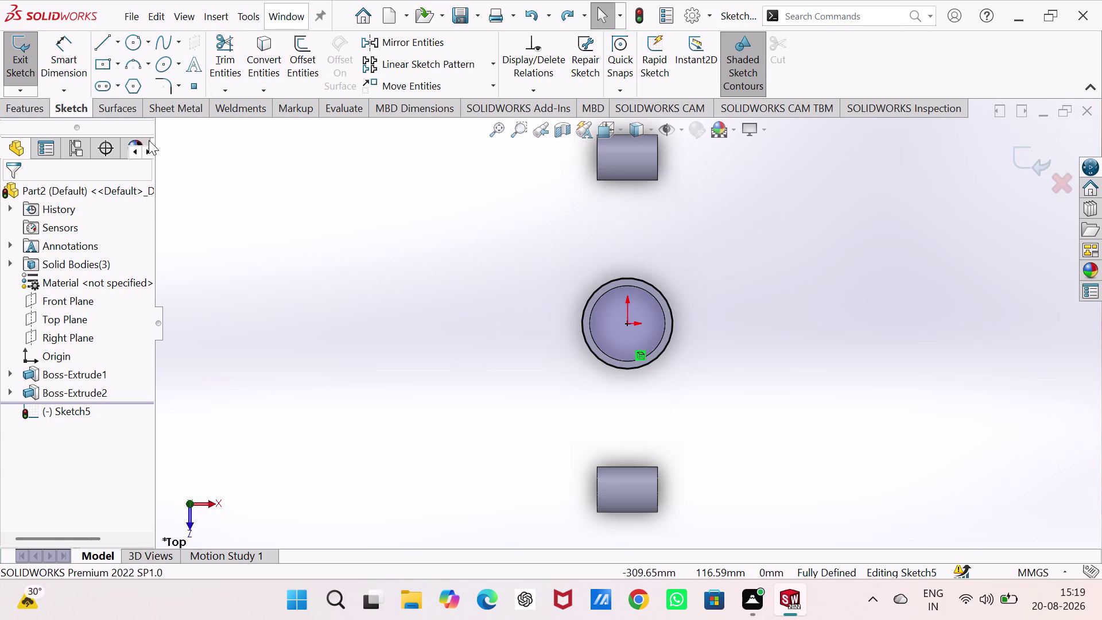
Draw a construction centerline down from the origin and give it a Vertical relation.
click(116, 44)
click(113, 87)
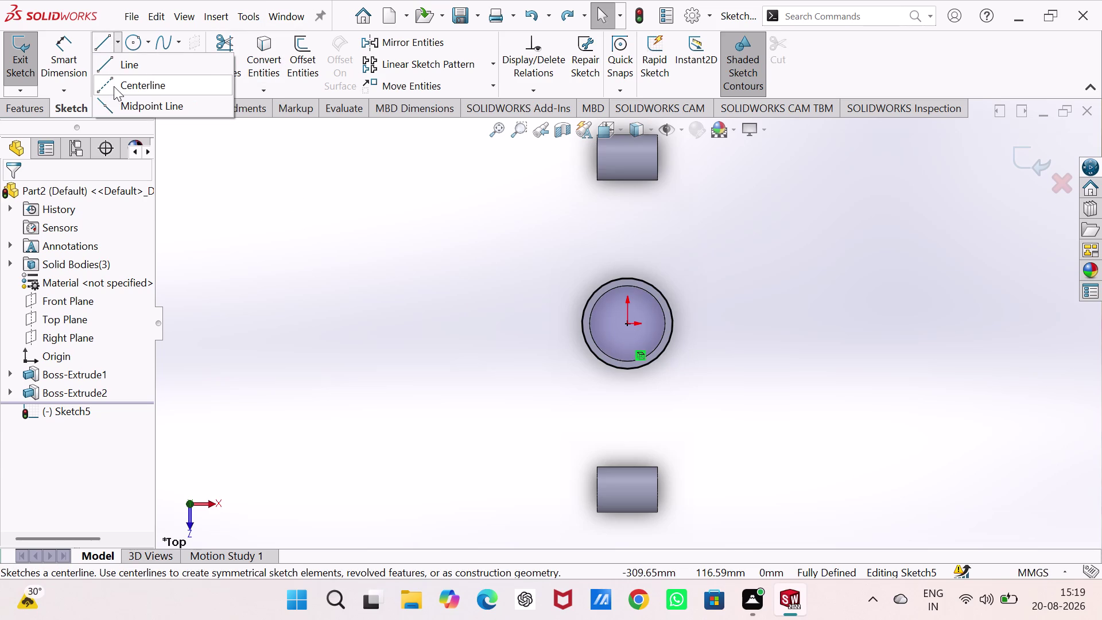
click(628, 324)
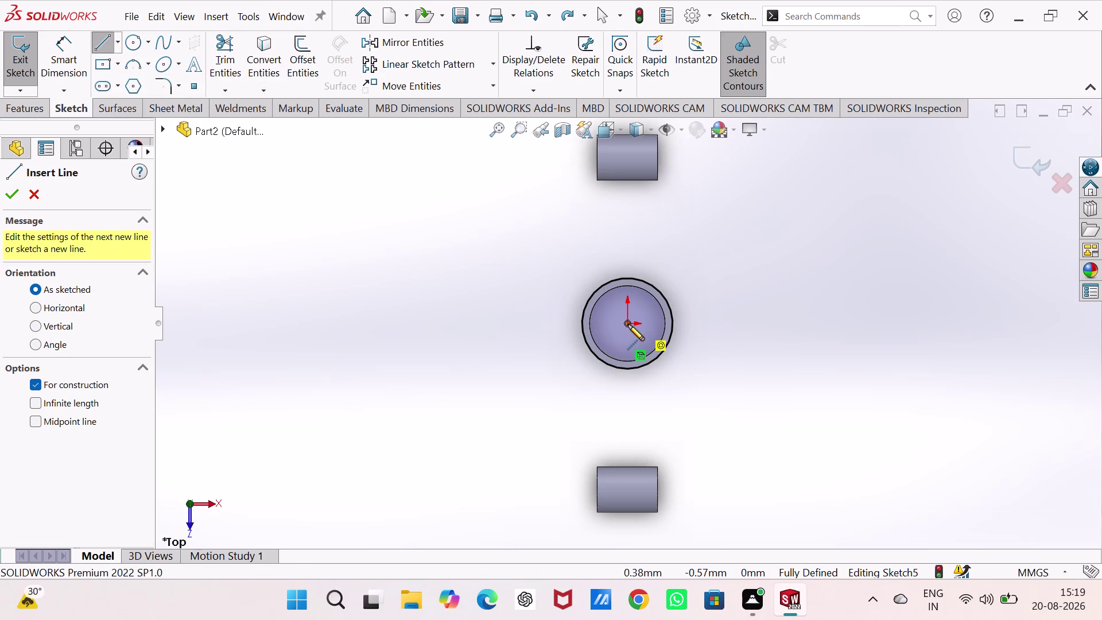
click(631, 529)
right_click(387, 338)
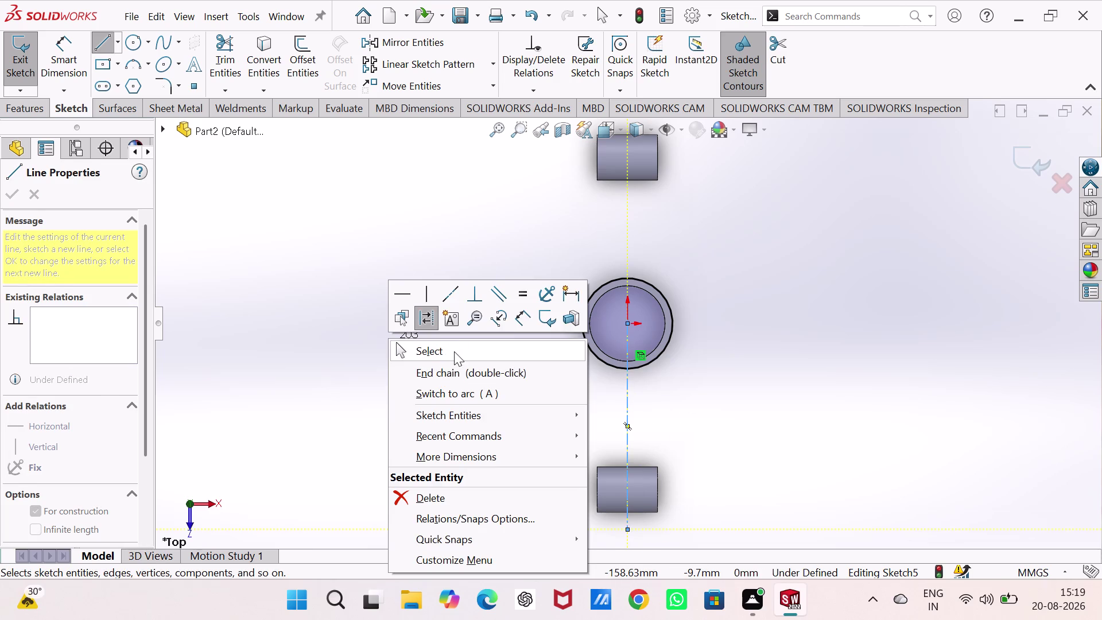
click(454, 351)
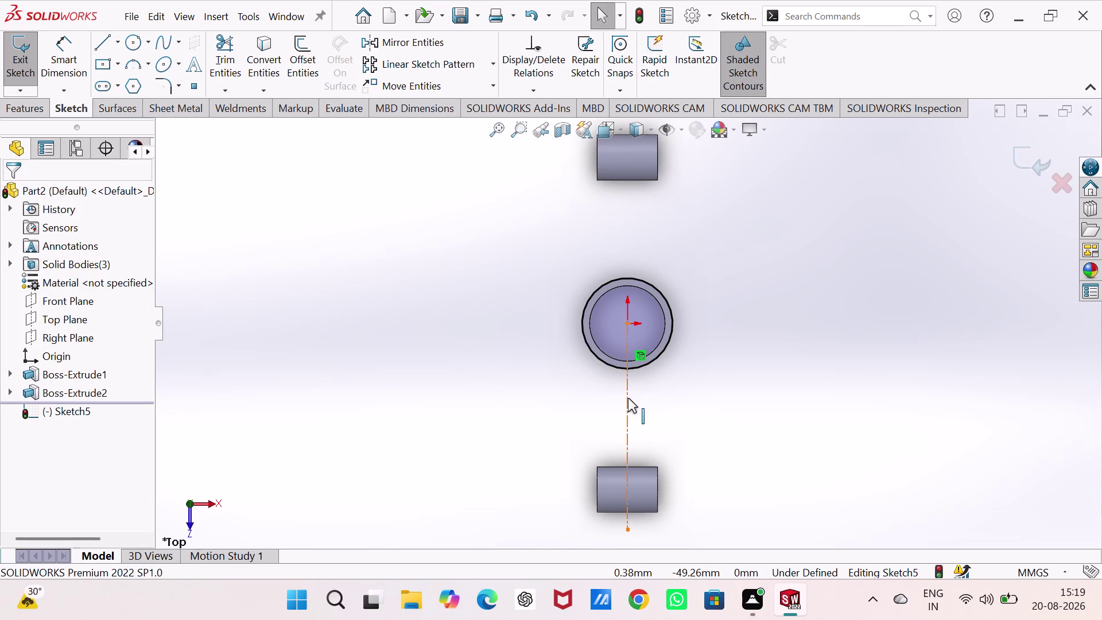
click(627, 397)
click(686, 336)
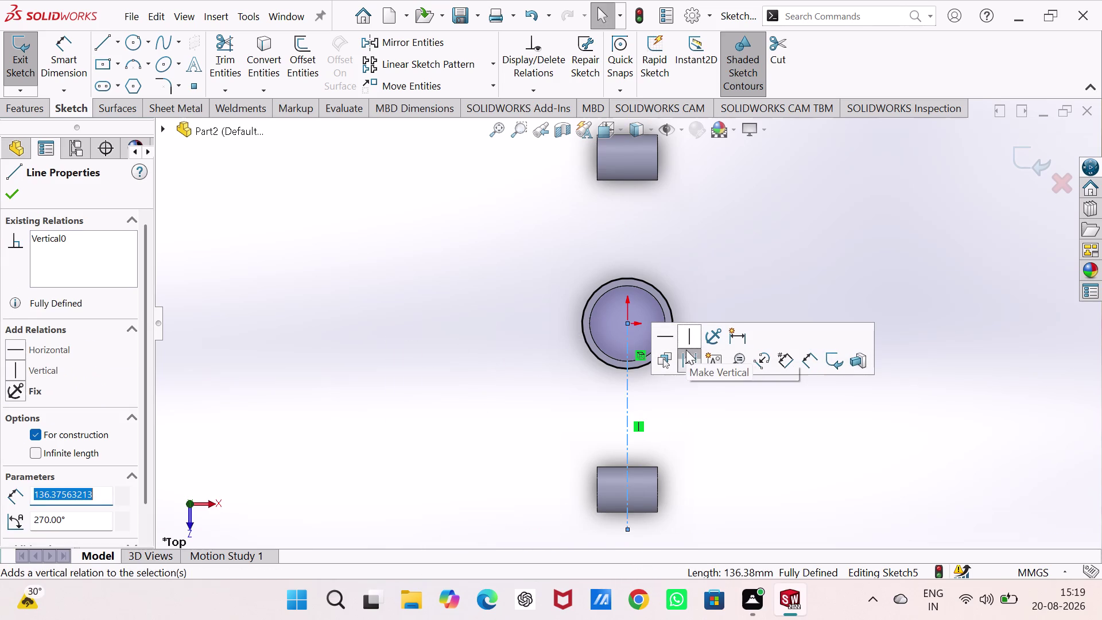
drag(781, 426, 775, 422)
scroll(down, 3)
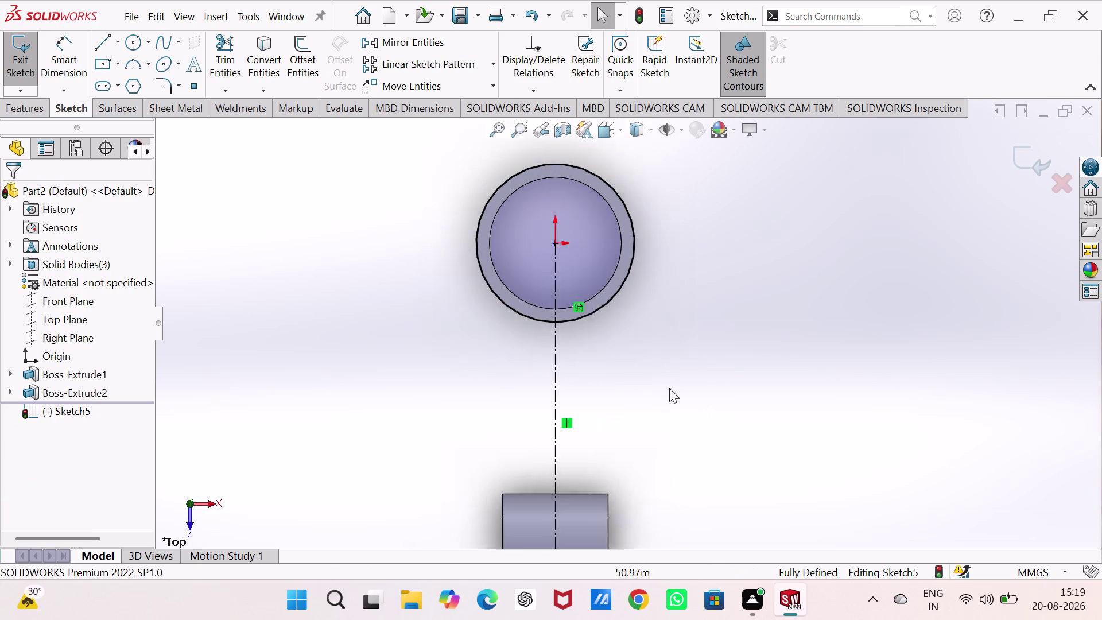
scroll(down, 3)
scroll(up, 3)
scroll(down, 3)
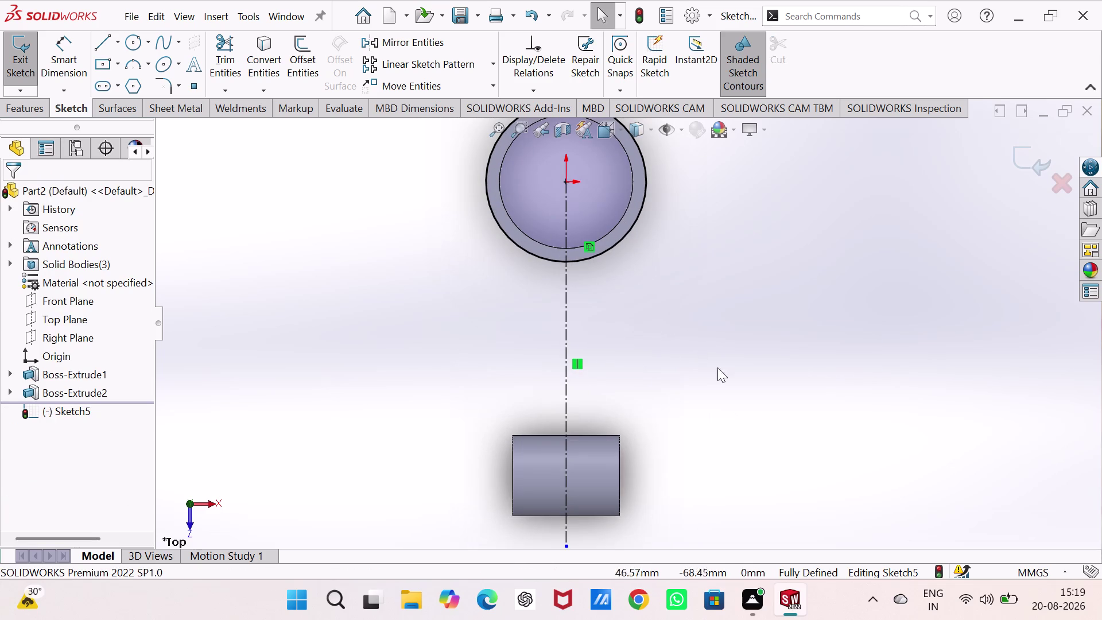
Draw the first vertical line between the lower boss top and the outer circle.
right_drag(913, 311, 748, 320)
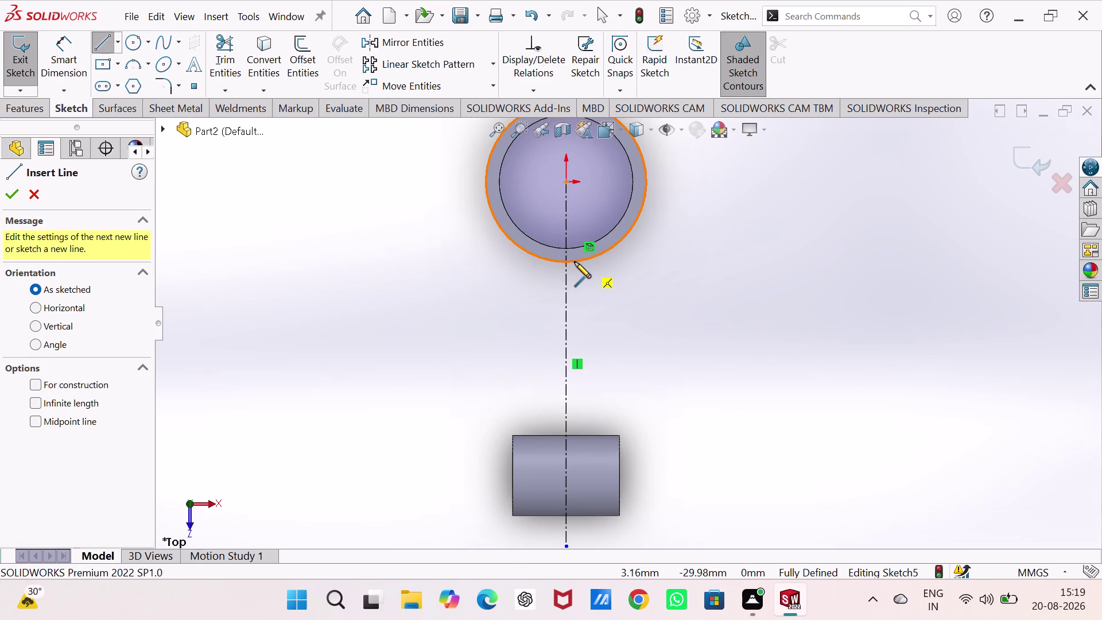
click(579, 262)
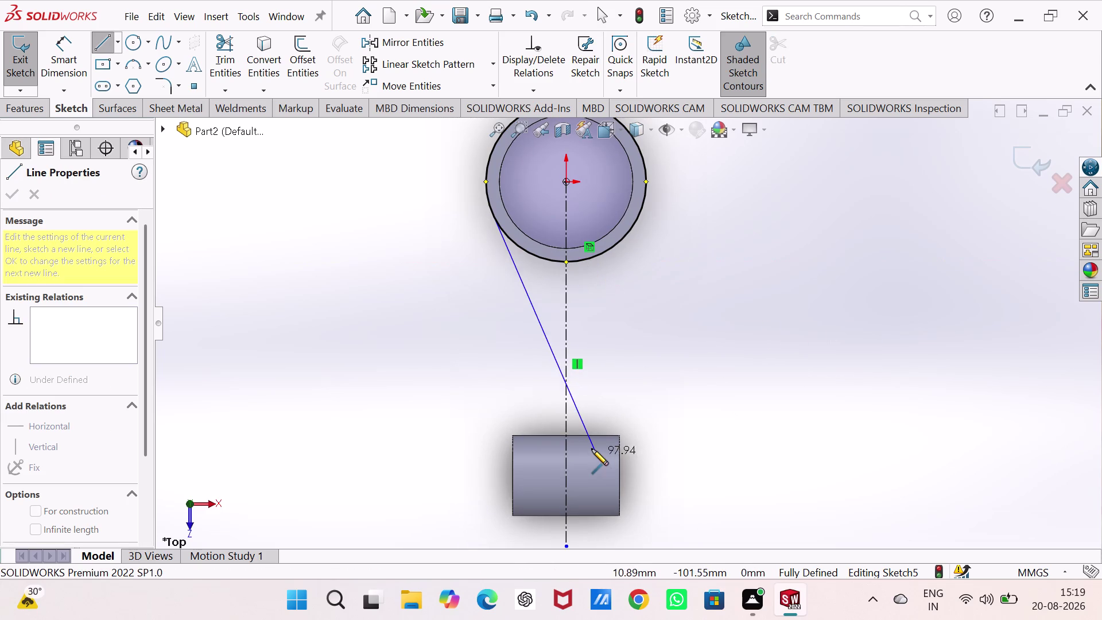
key(Escape)
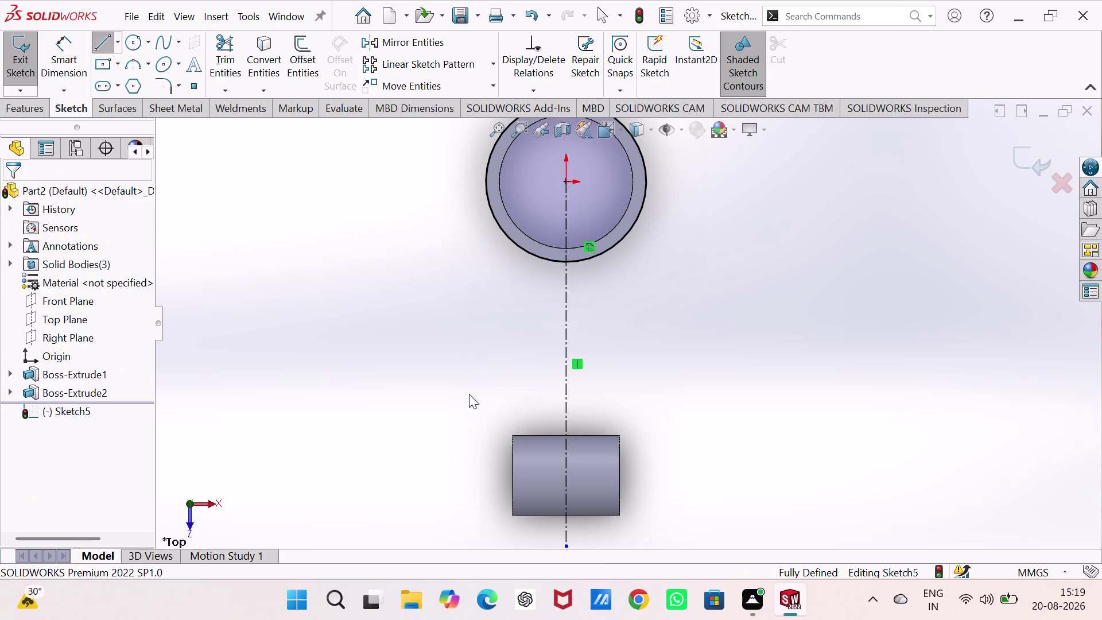
right_drag(715, 463, 631, 473)
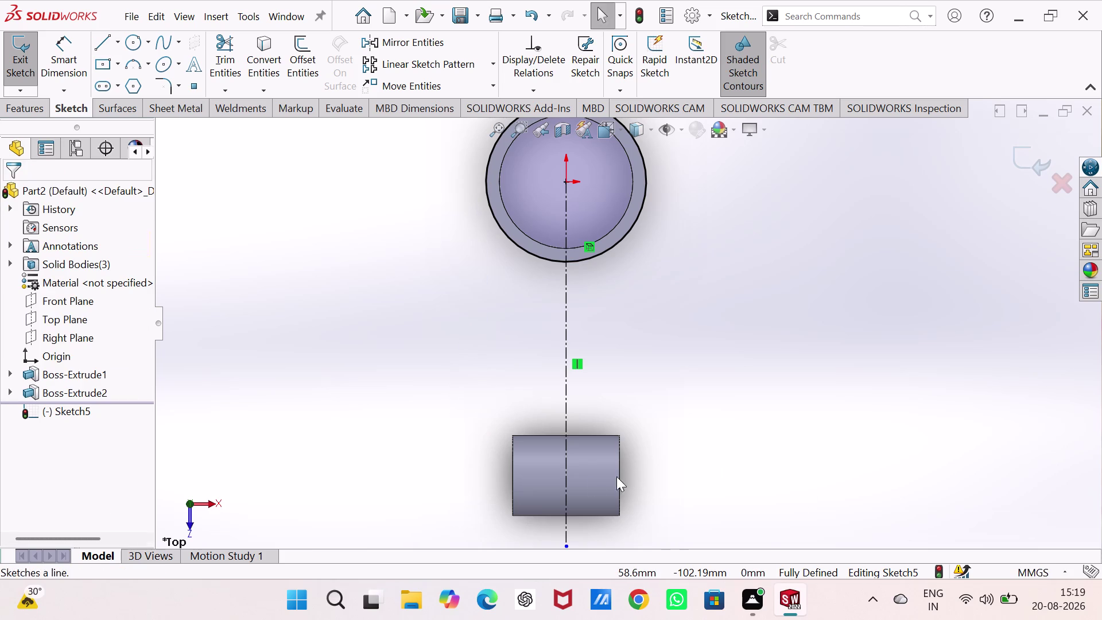
right_drag(631, 473, 592, 467)
click(587, 447)
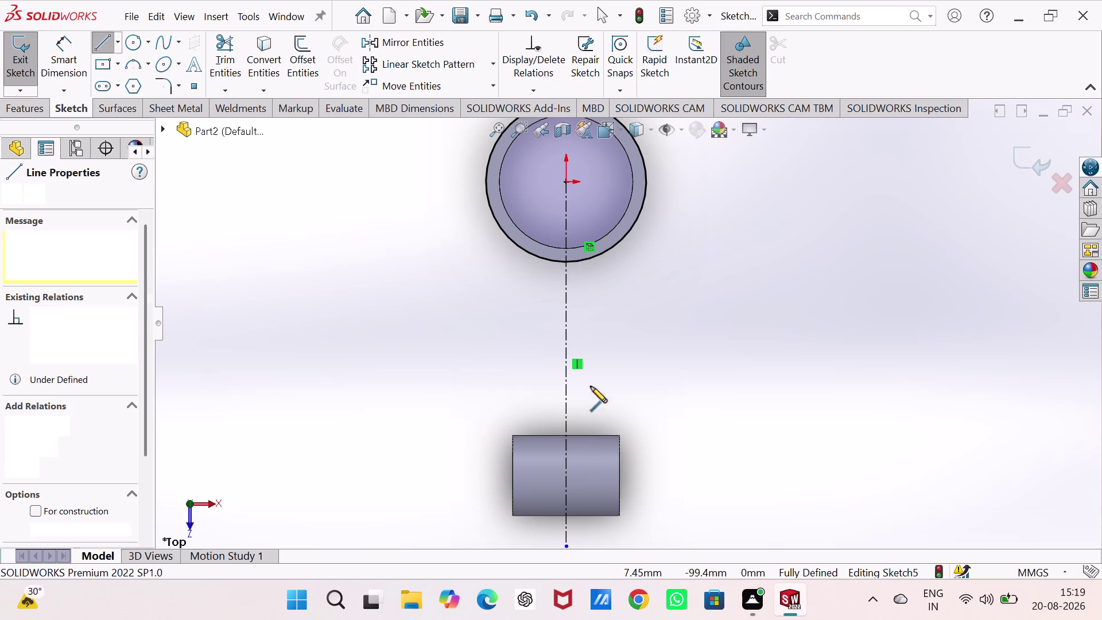
click(587, 258)
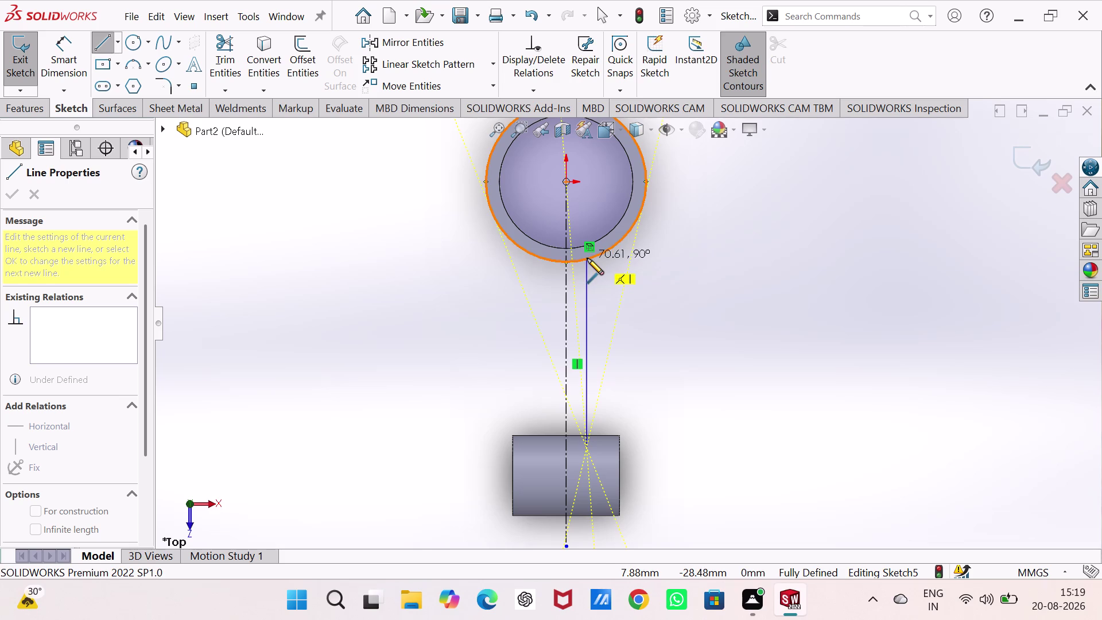
key(Escape)
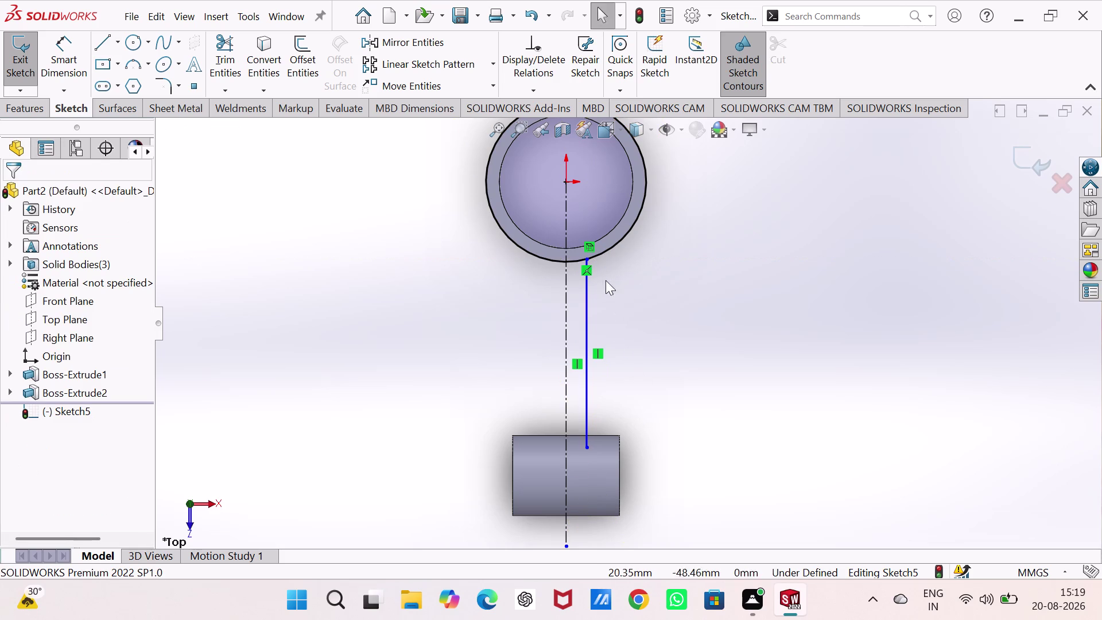
Draw a second vertical line beside the first, up to the circle.
right_drag(774, 428, 778, 254)
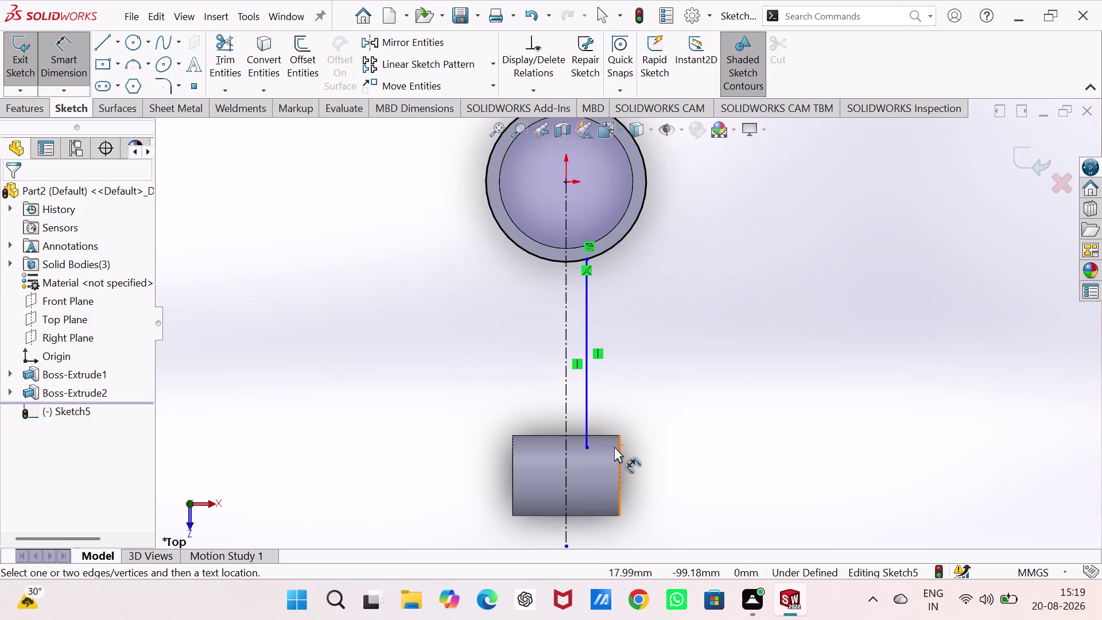
right_drag(933, 379, 723, 379)
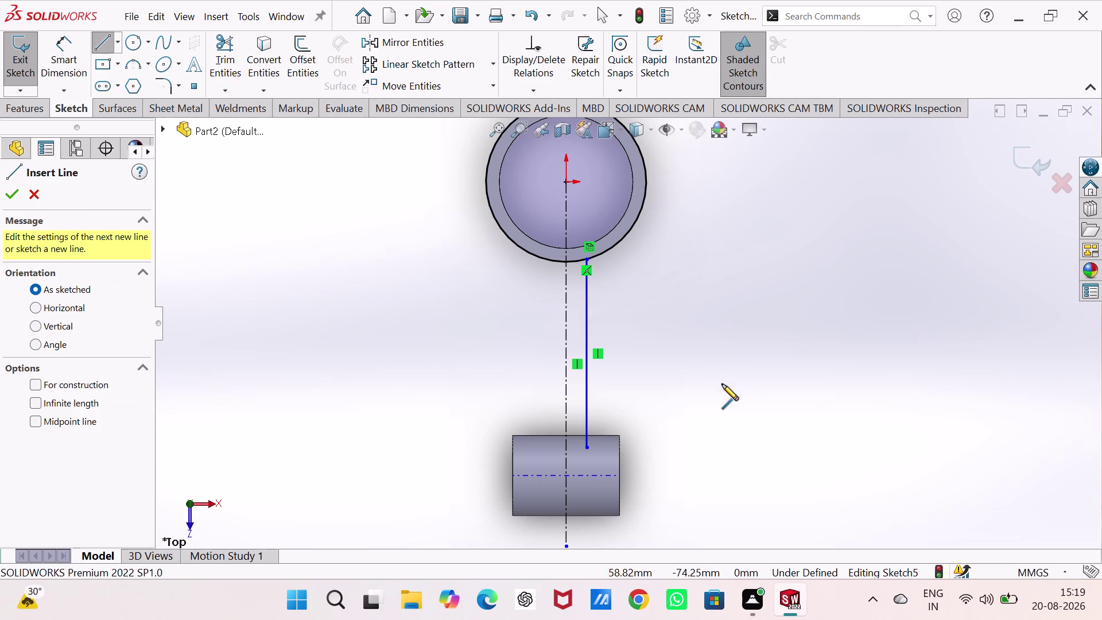
click(610, 446)
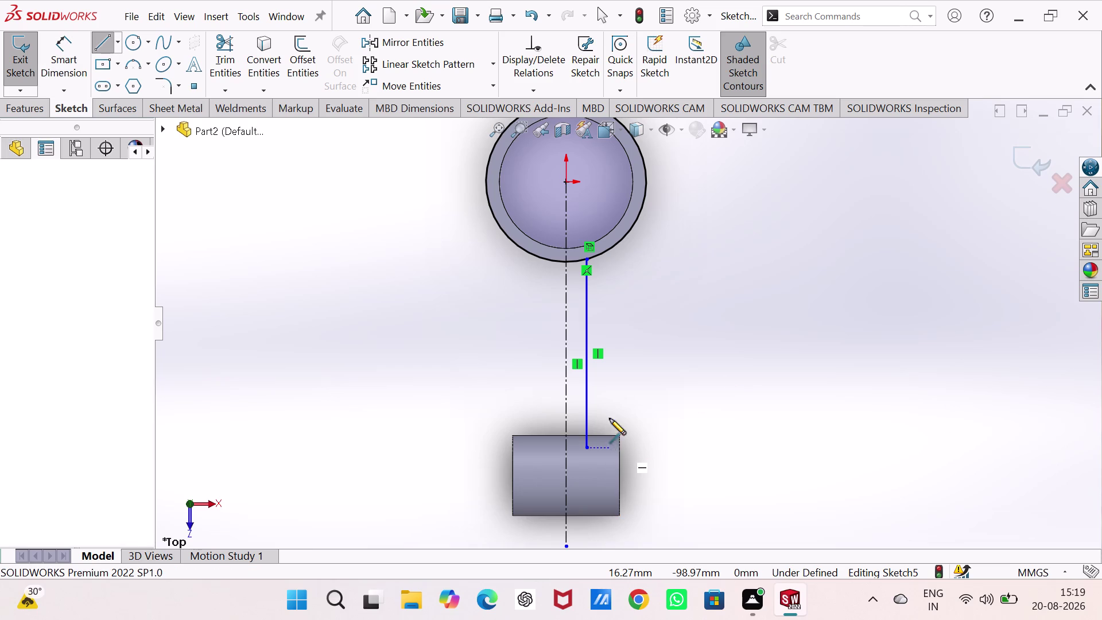
click(607, 249)
key(Escape)
key(Escape)
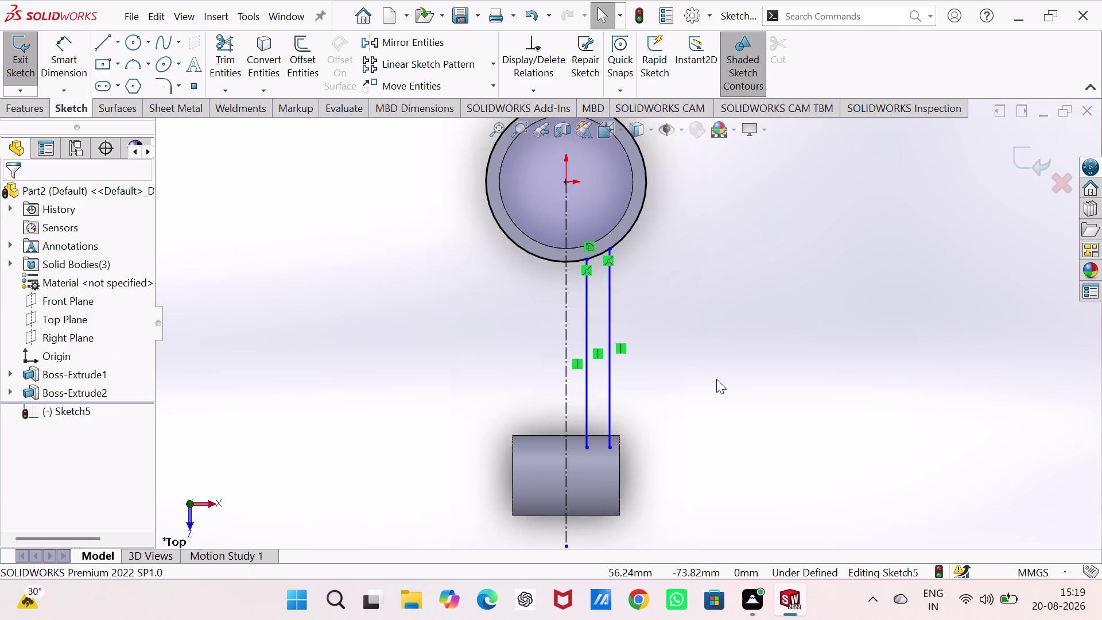
Join the two vertical lines' lower ends with a short horizontal line.
right_drag(717, 379, 730, 244)
right_drag(950, 323, 726, 340)
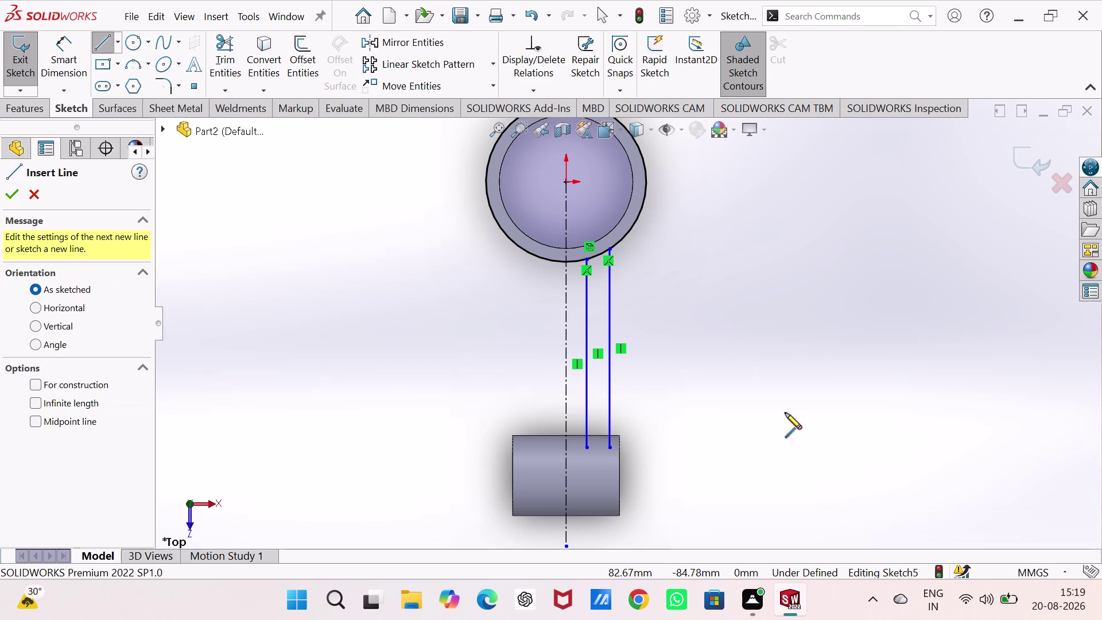
click(586, 447)
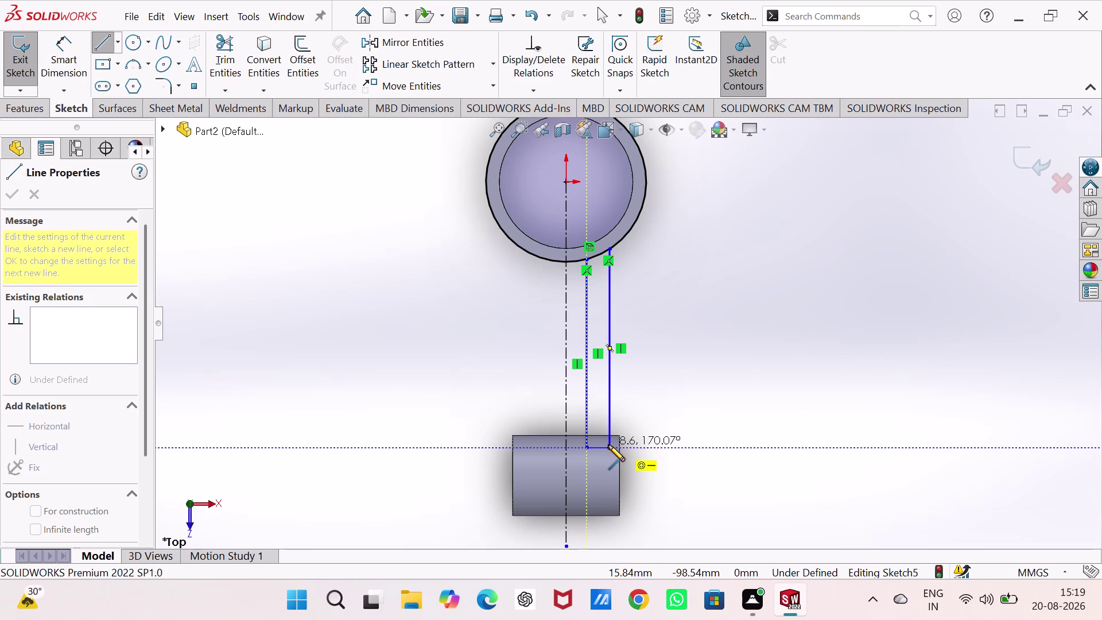
click(608, 445)
click(677, 439)
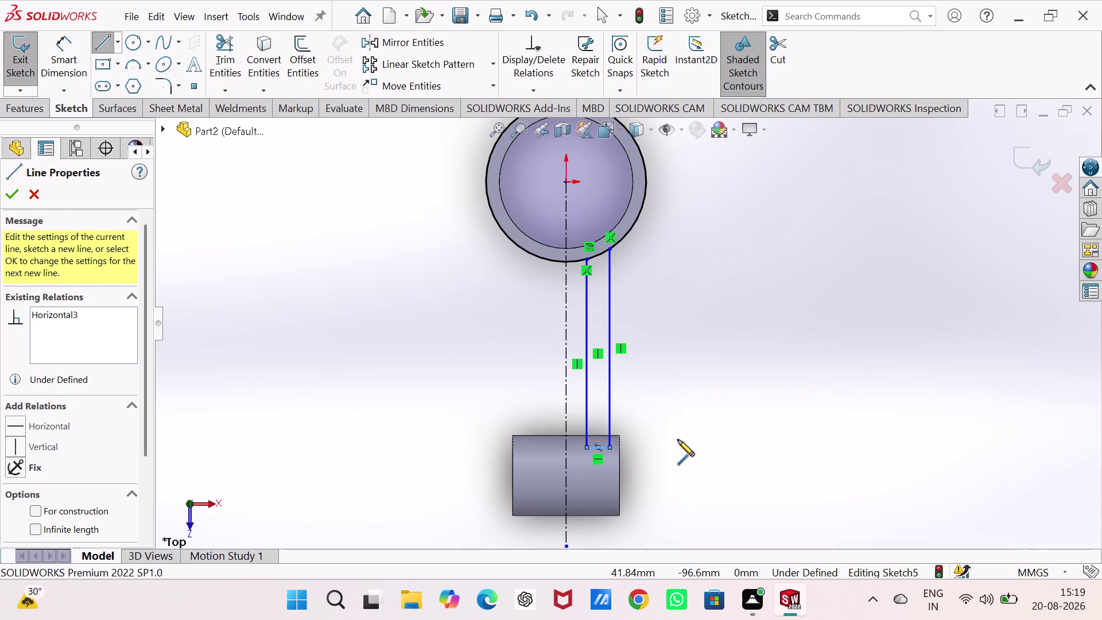
key(Escape)
right_drag(707, 476, 710, 275)
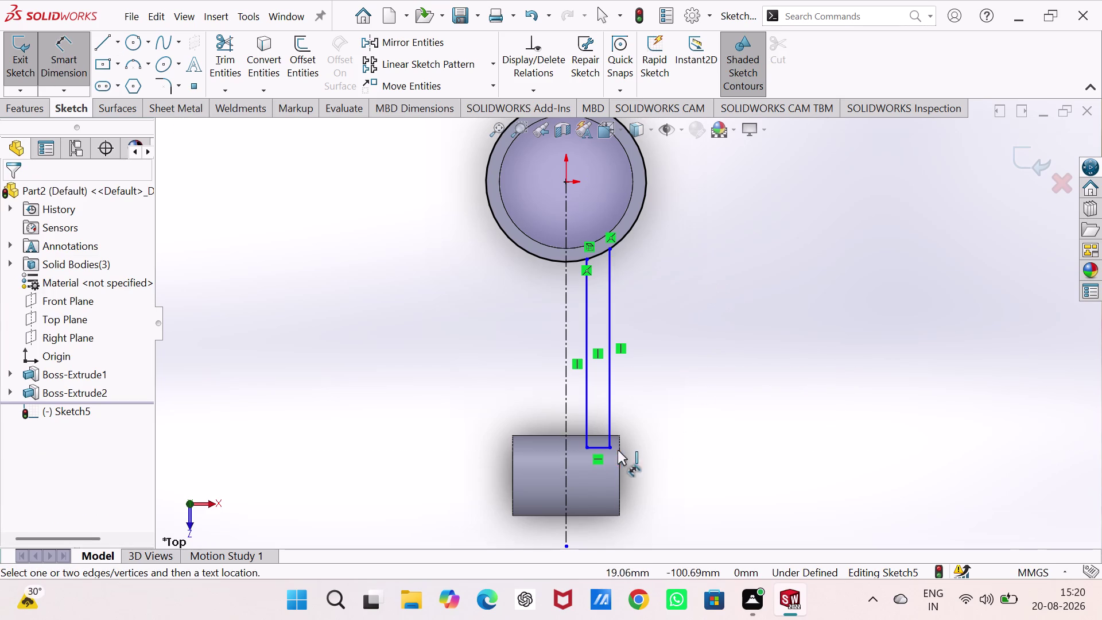
Dimension the rib's short bottom line 5 mm from the boss edge.
click(603, 448)
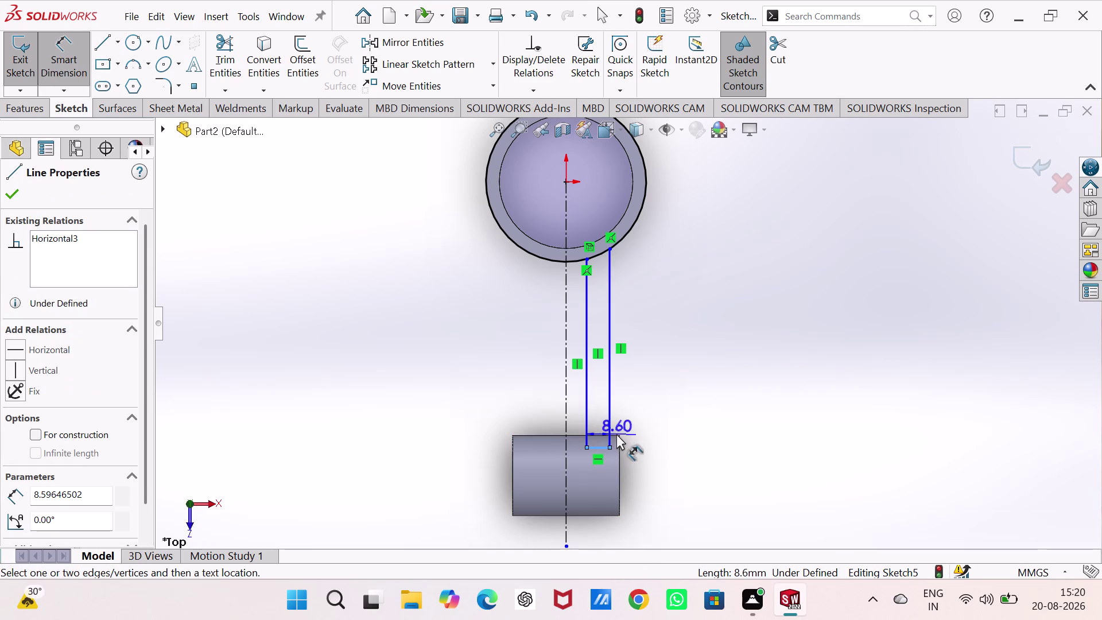
click(615, 434)
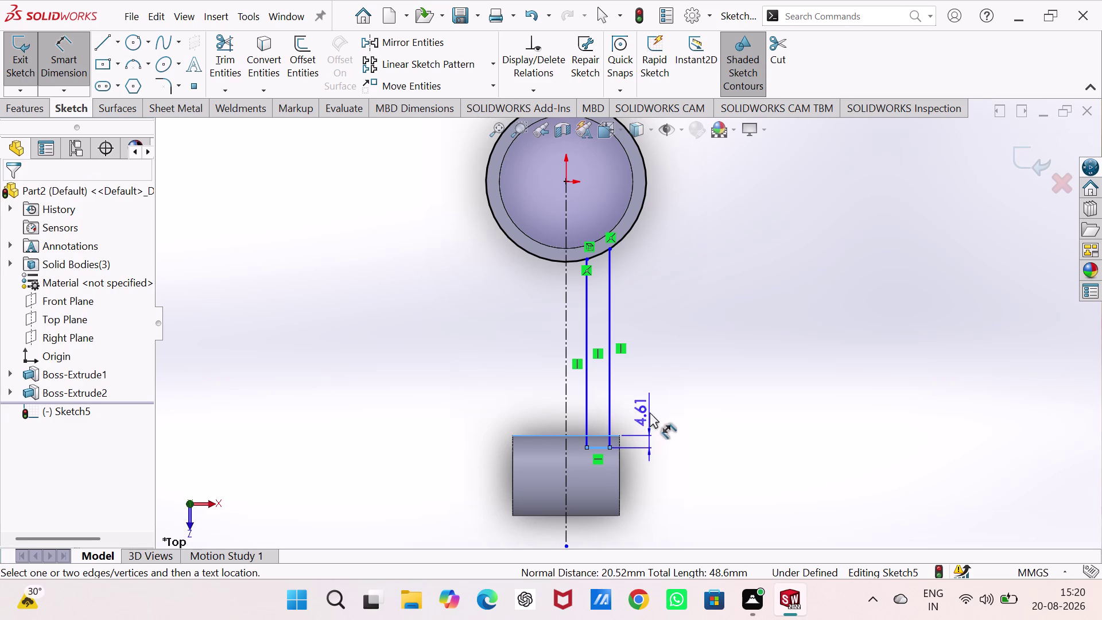
click(650, 412)
key(5)
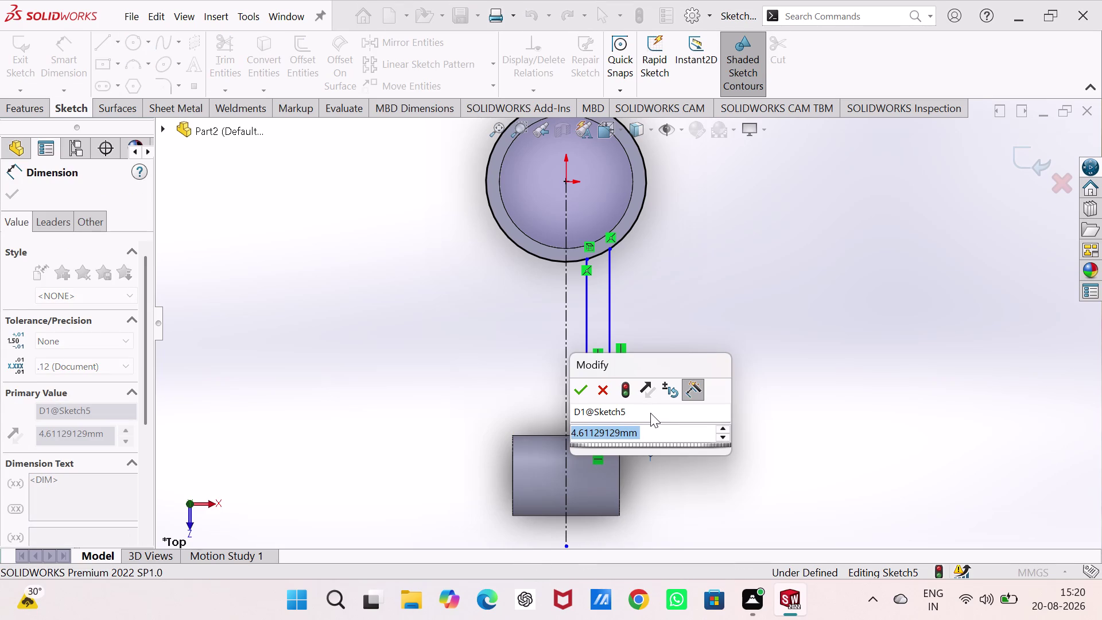
key(Return)
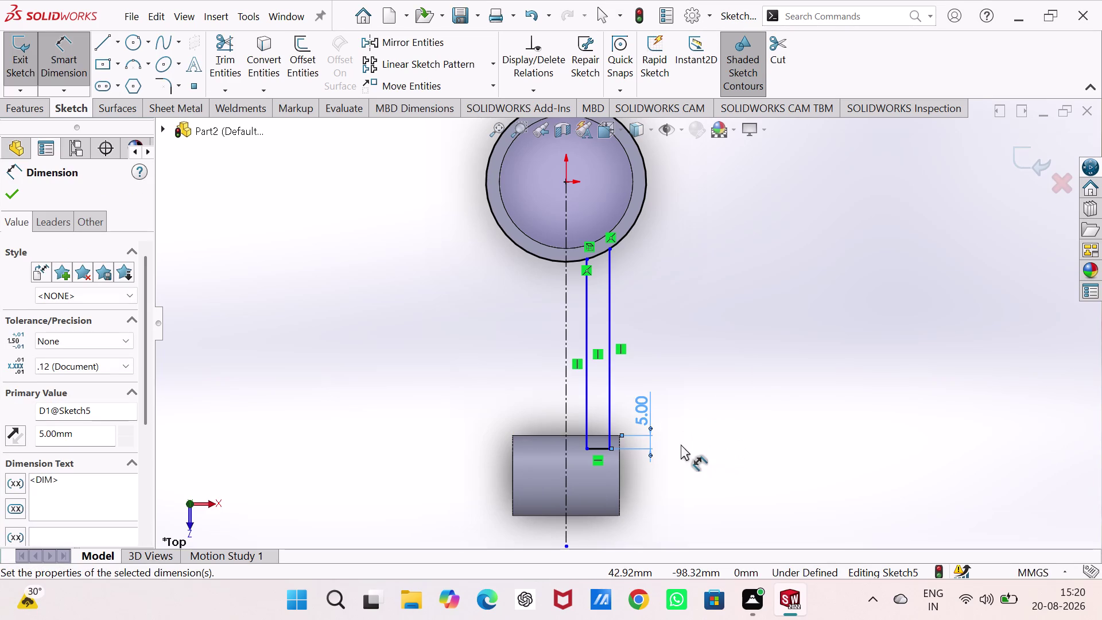
Dimension the left rib line 10 mm from the centerline and the rib width as 10 mm.
click(588, 392)
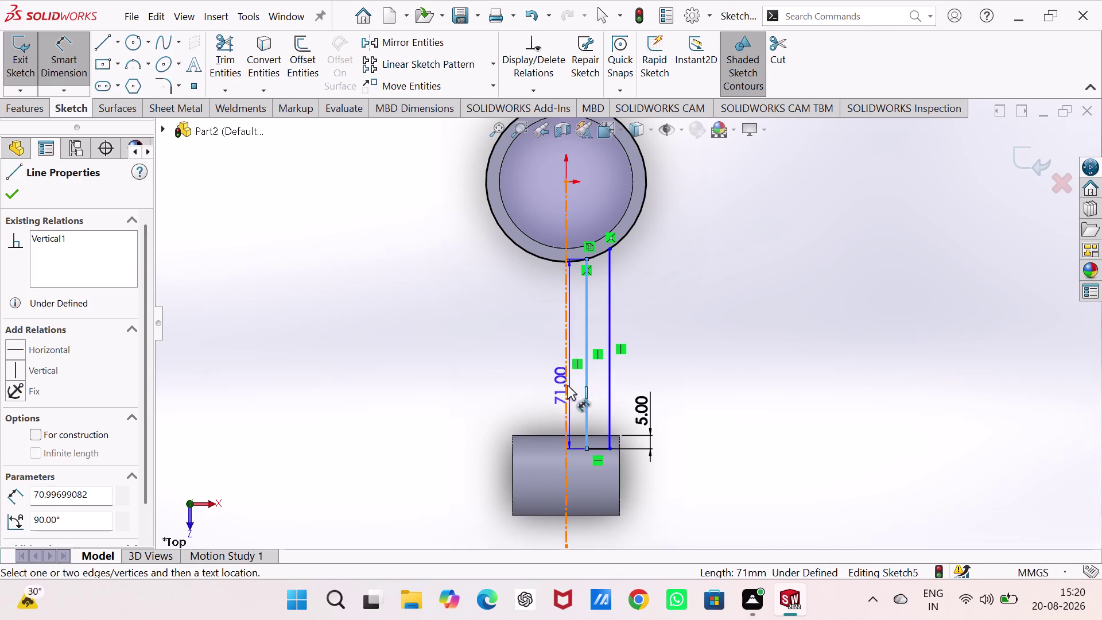
click(566, 385)
click(469, 415)
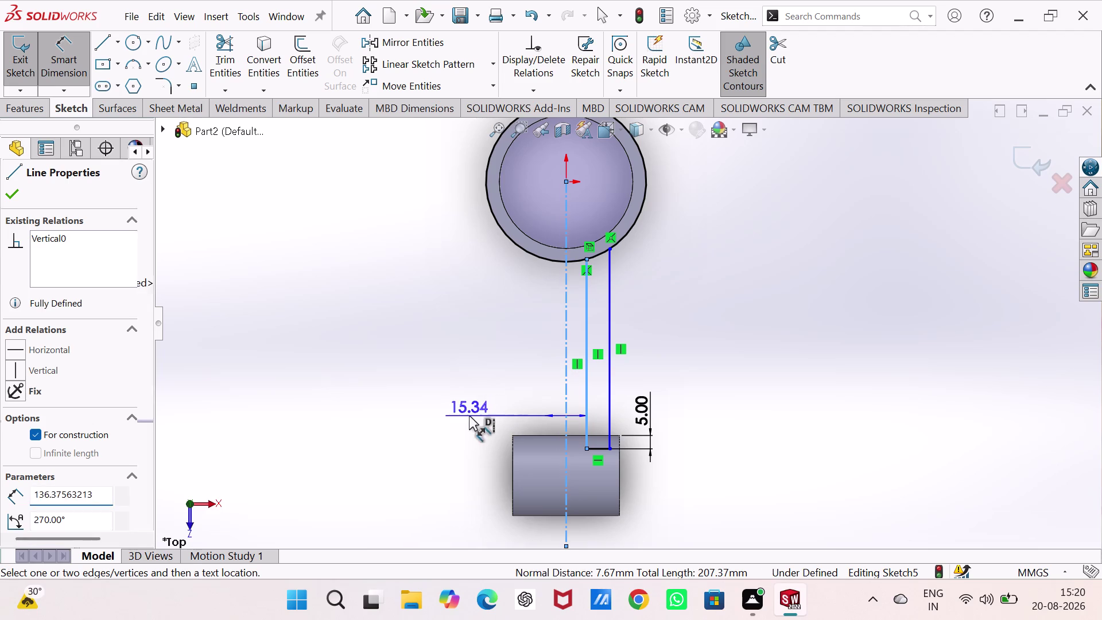
key(1)
key(0)
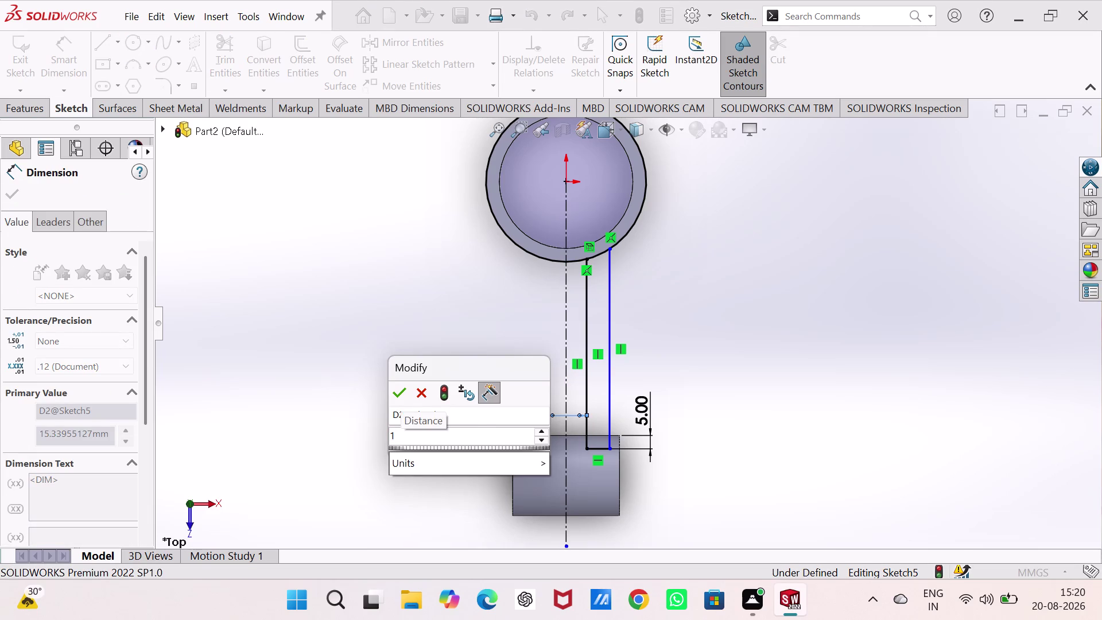
key(Return)
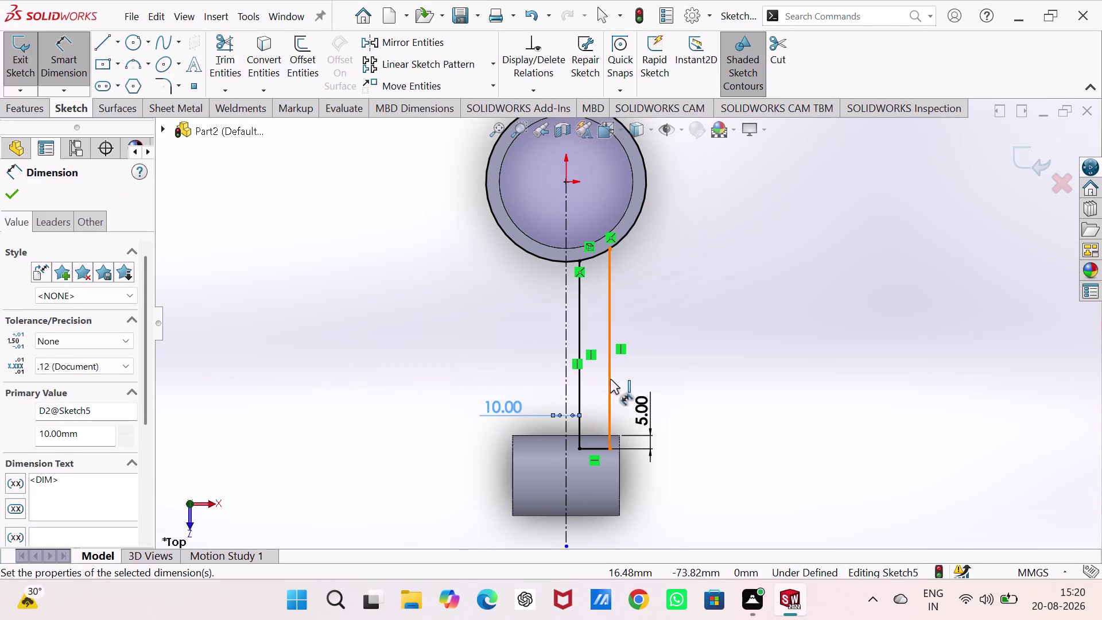
click(610, 379)
click(579, 379)
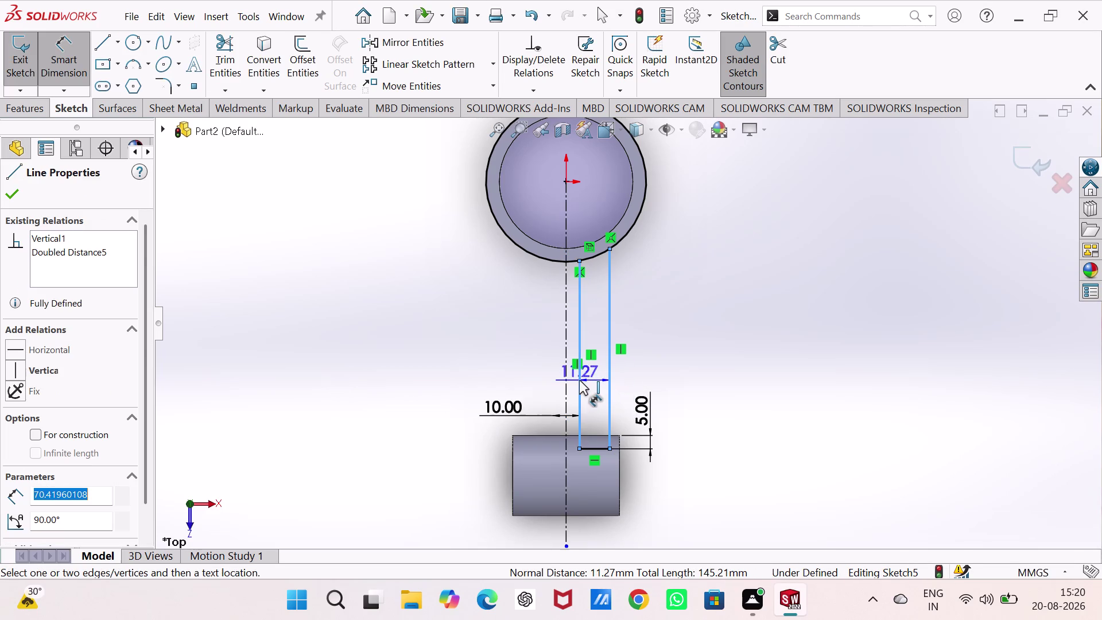
click(496, 388)
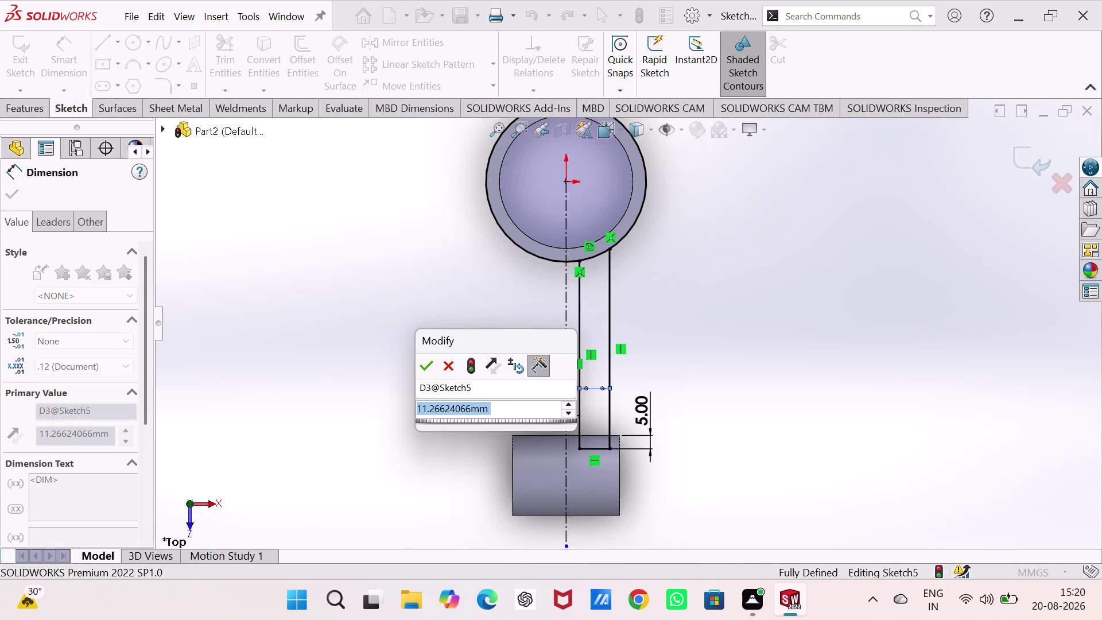
key(1)
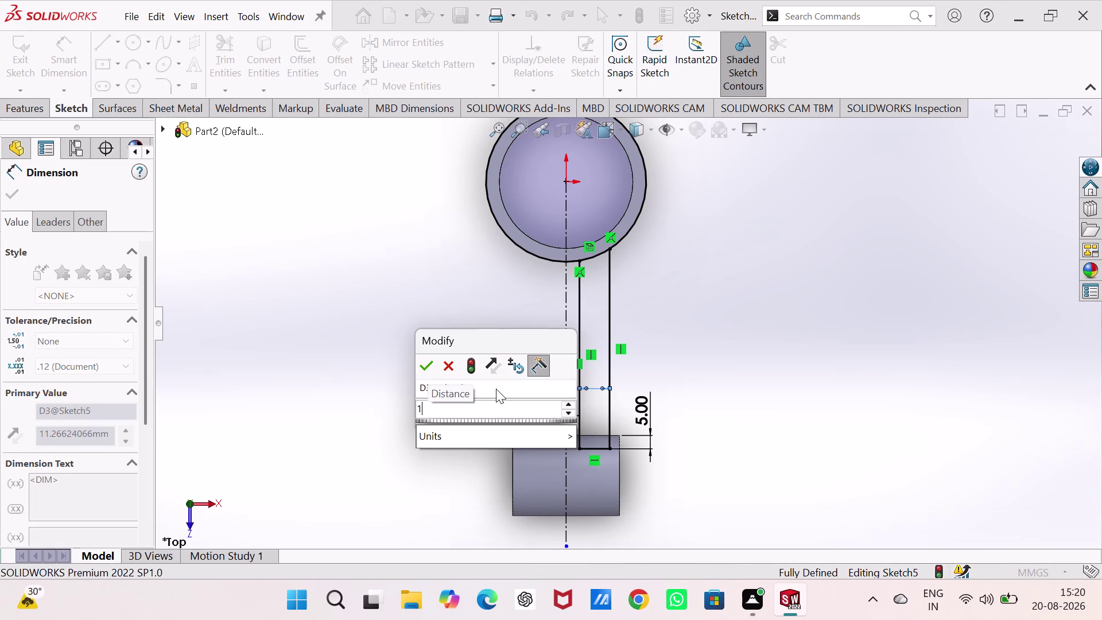
key(0)
key(Return)
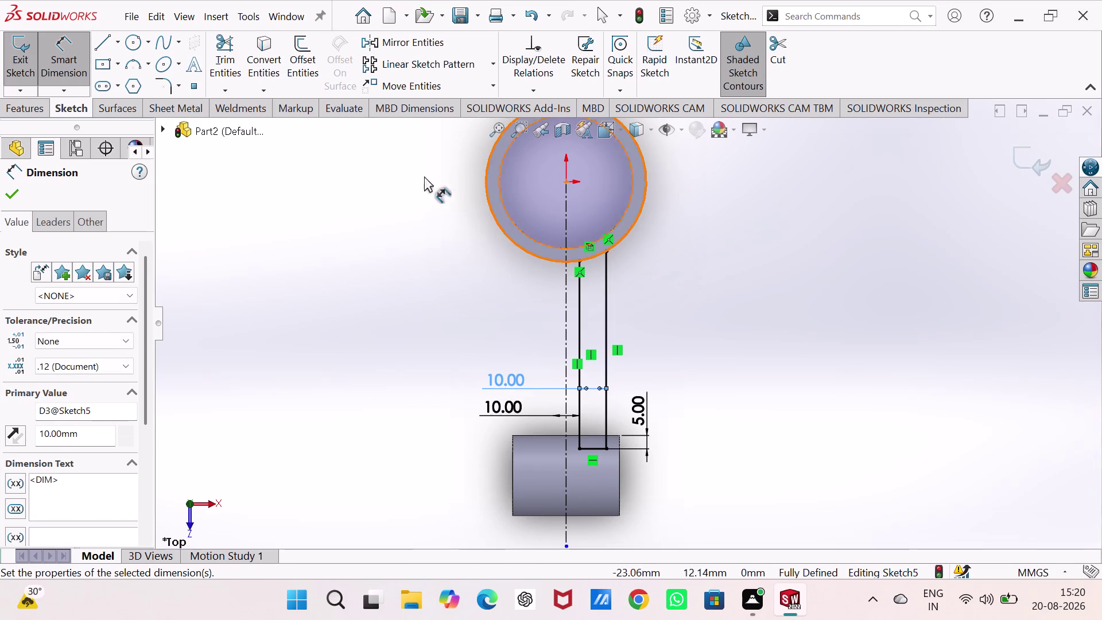
click(218, 47)
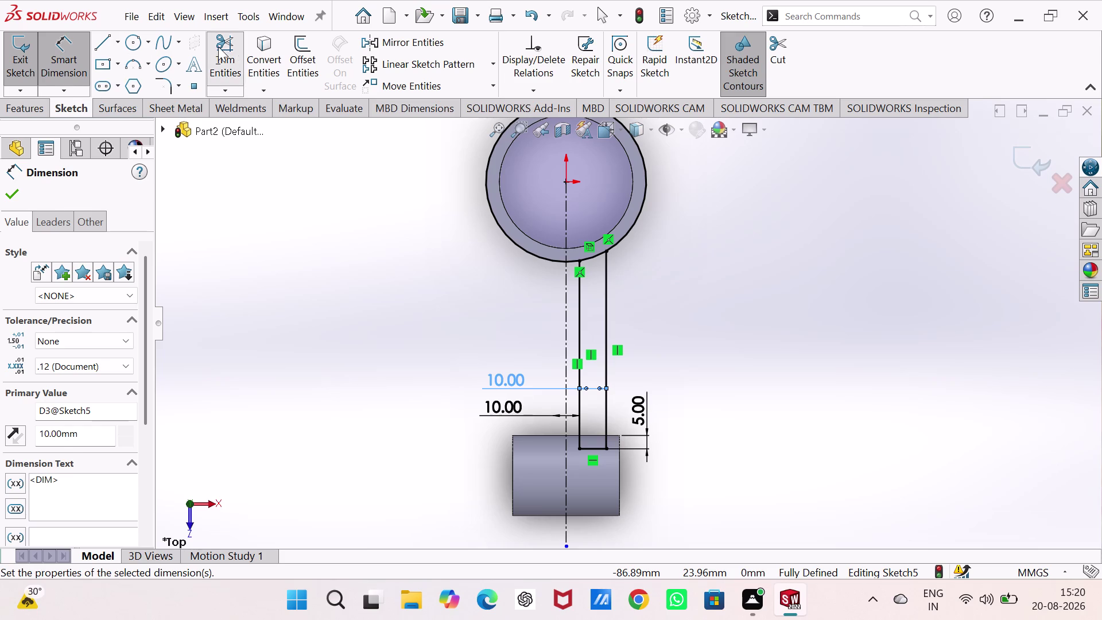
Trim the excess circle segment at the ring and exit Sketch5.
click(489, 213)
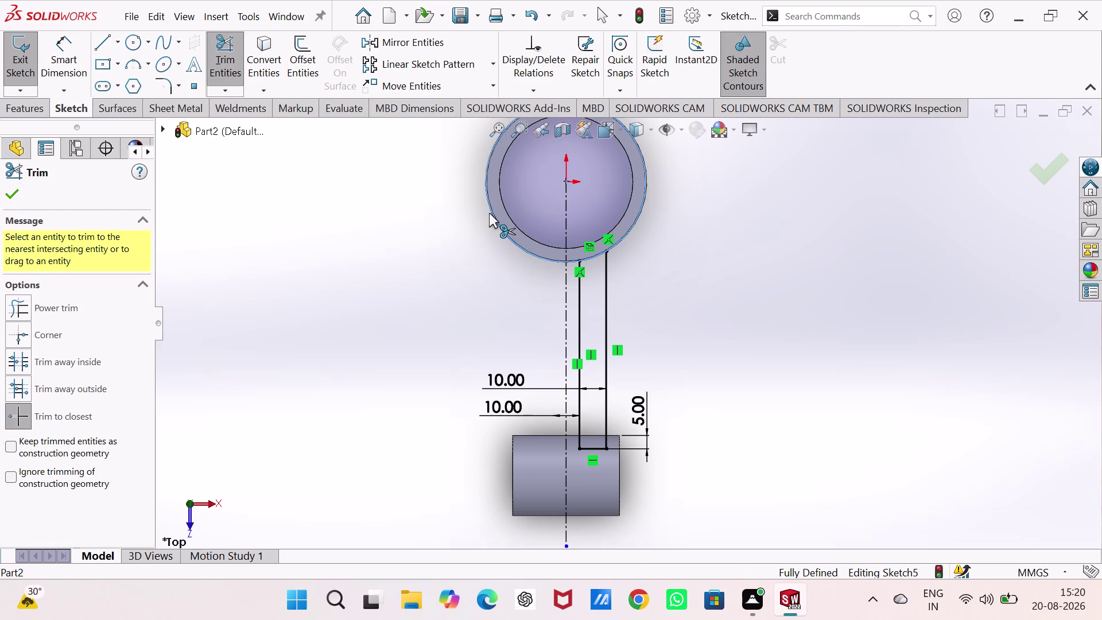
scroll(down, 3)
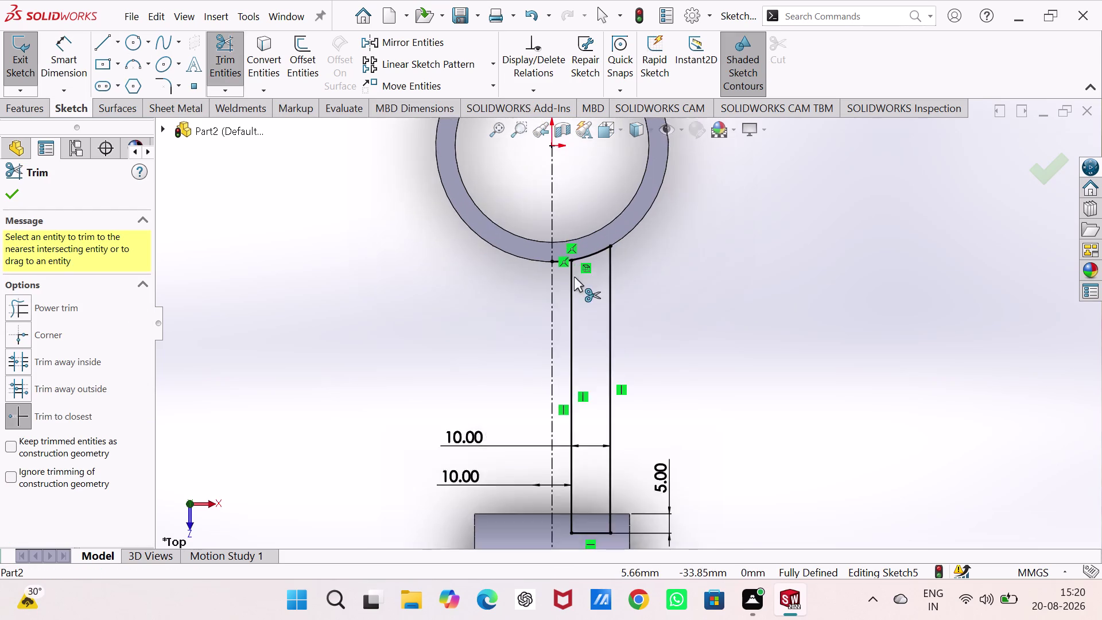
scroll(down, 3)
click(564, 261)
scroll(up, 3)
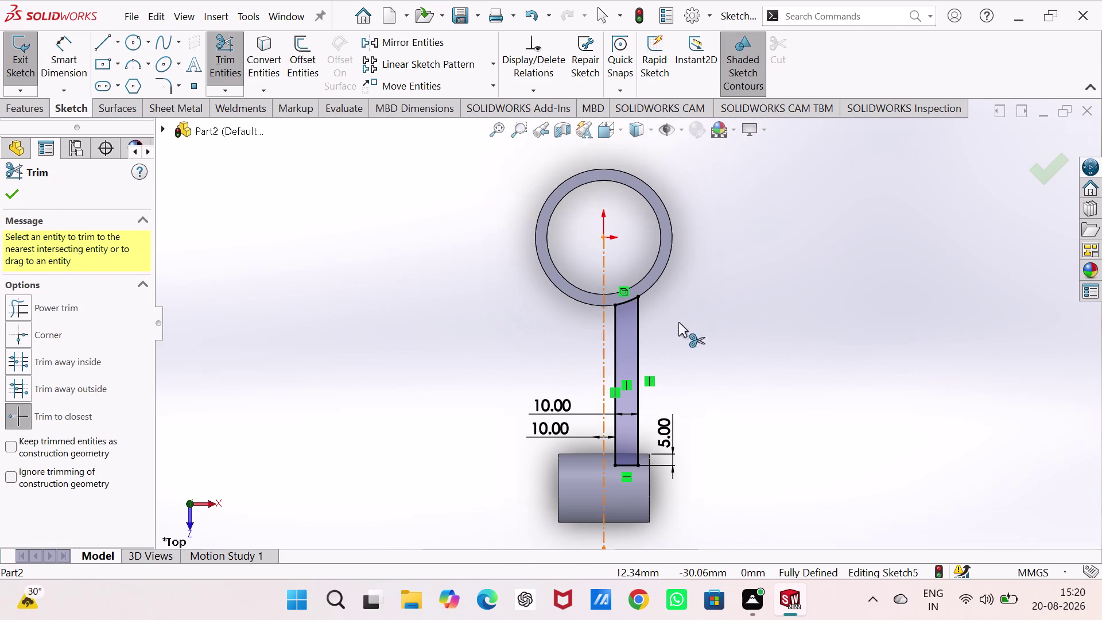
scroll(down, 3)
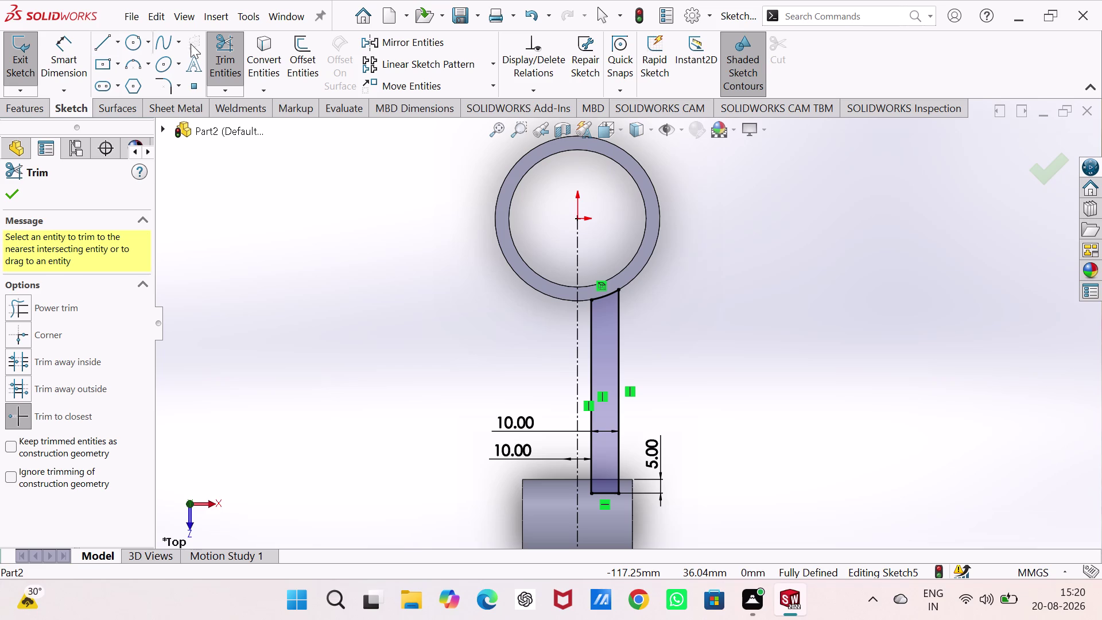
click(15, 53)
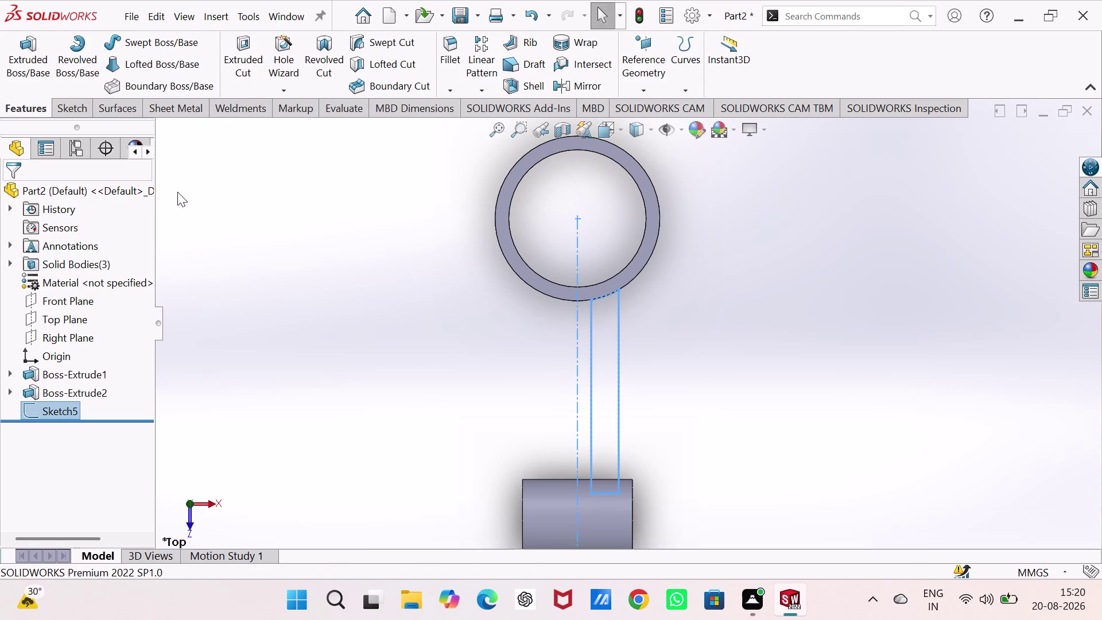
View the three bodies in isometric, then reopen Sketch5 with Edit Sketch.
key(ctrl+7)
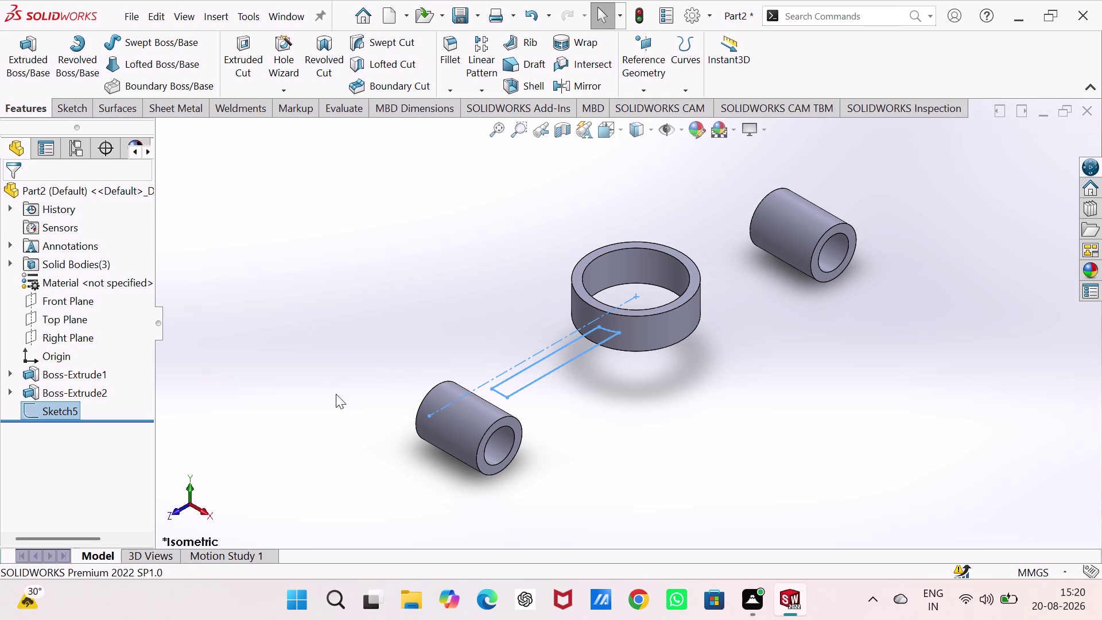
click(54, 405)
click(63, 360)
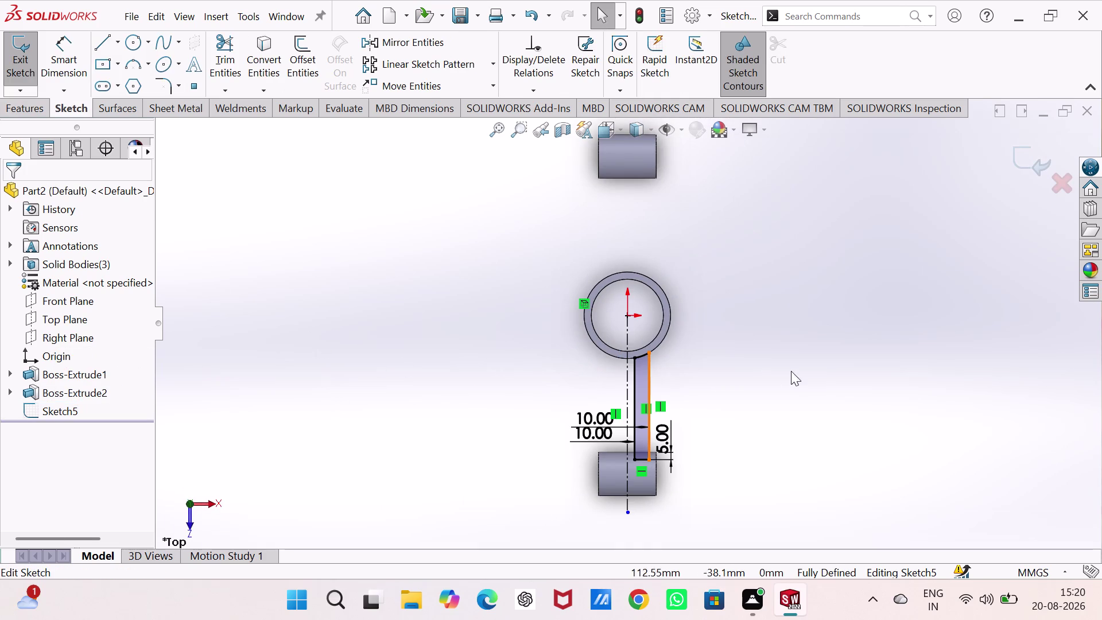
Delete the rib's 5 mm bottom-edge dimension.
scroll(down, 3)
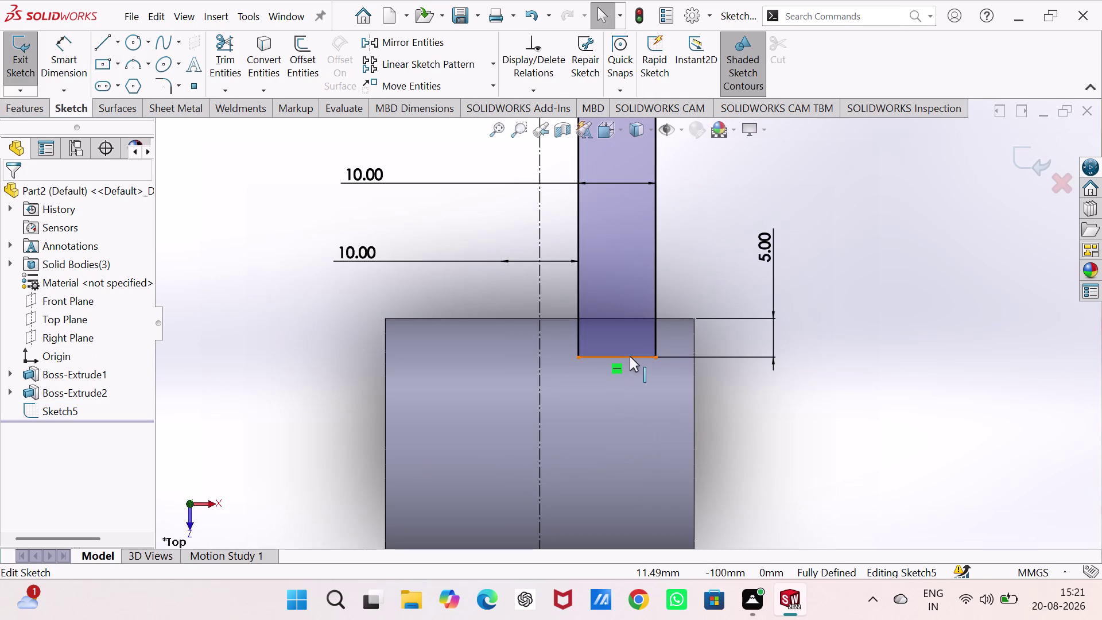
drag(630, 356, 631, 376)
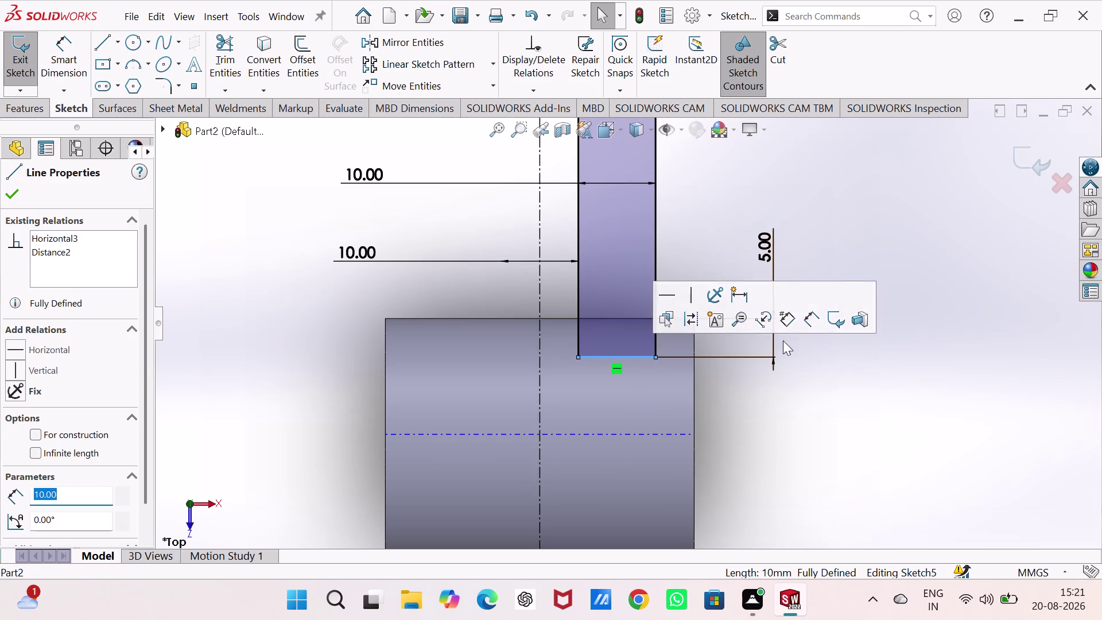
click(814, 193)
click(772, 250)
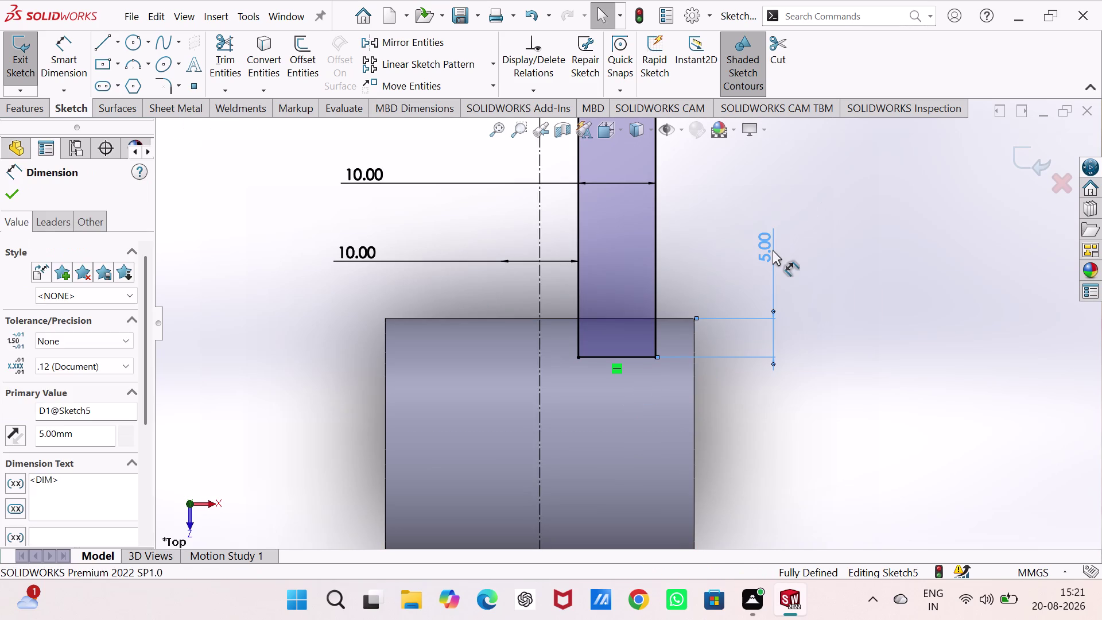
key(Delete)
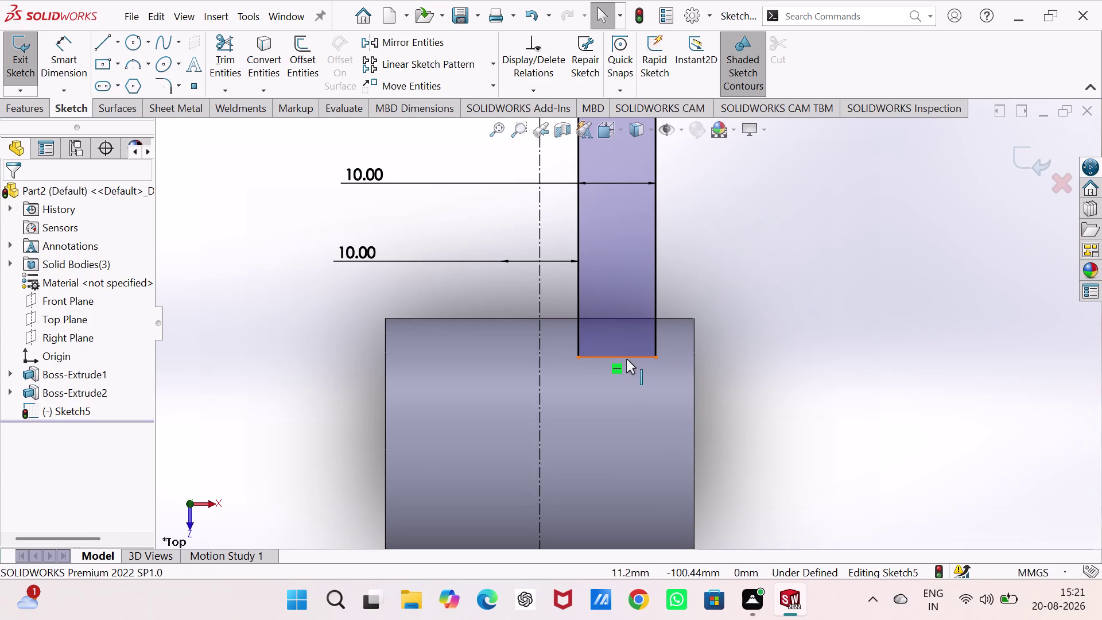
Drag the rib's bottom edge down onto the boss centreline.
drag(626, 359, 623, 450)
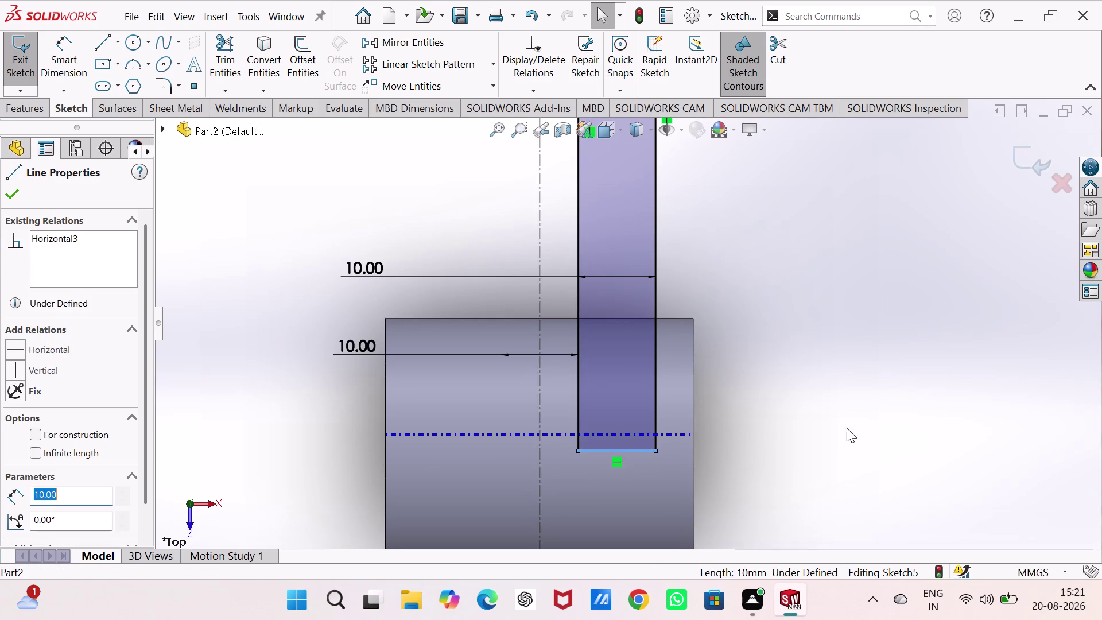
drag(624, 449, 628, 436)
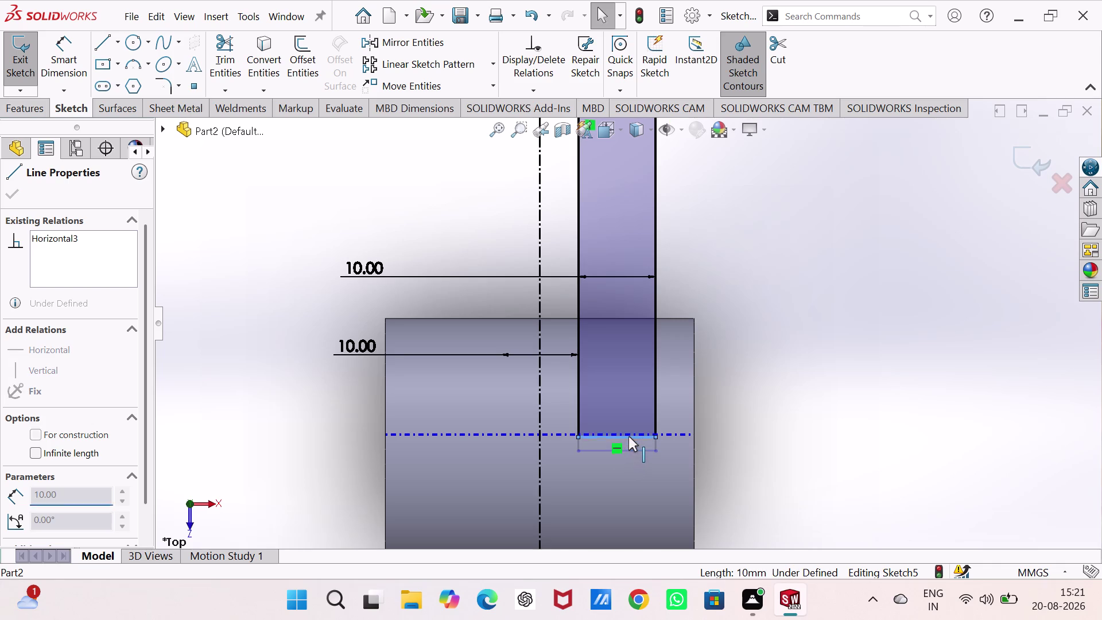
drag(629, 436, 628, 433)
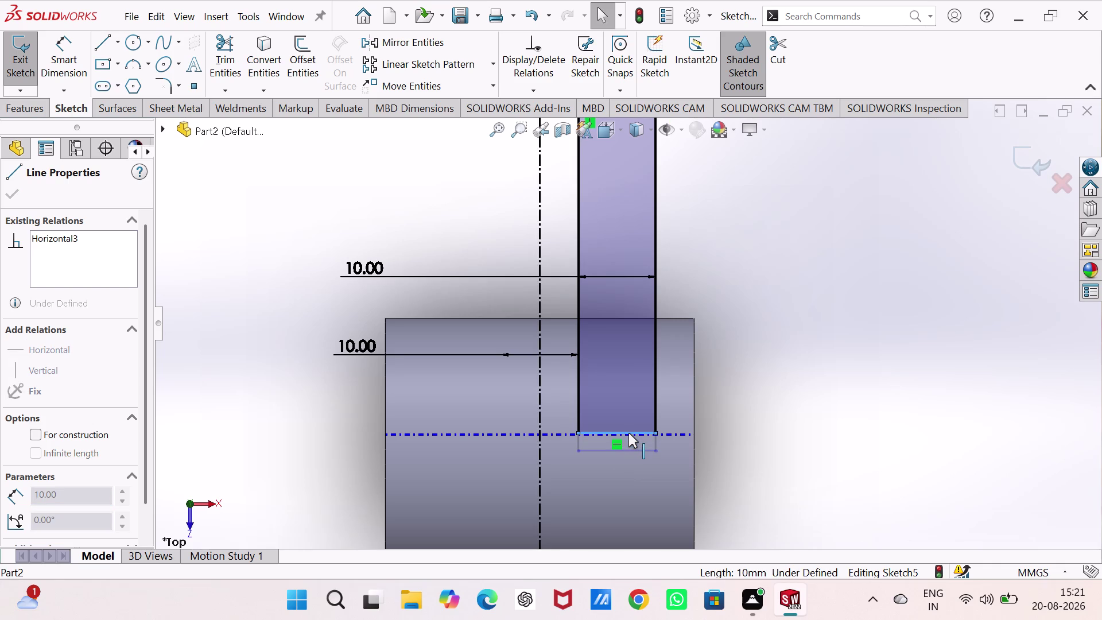
drag(629, 433, 631, 436)
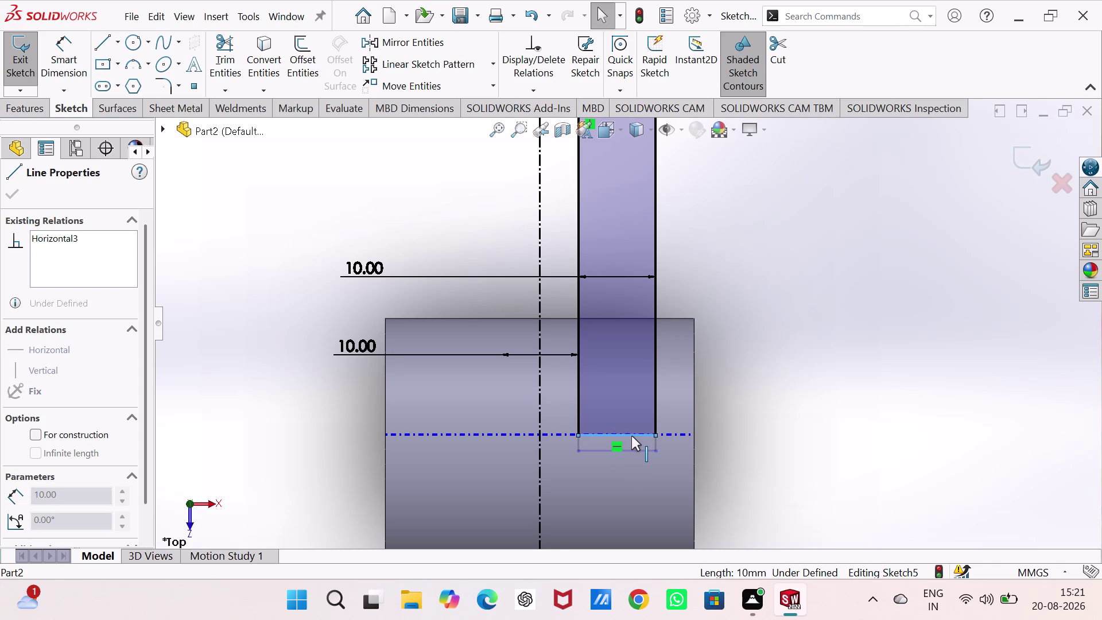
drag(631, 435, 631, 435)
drag(632, 435, 631, 434)
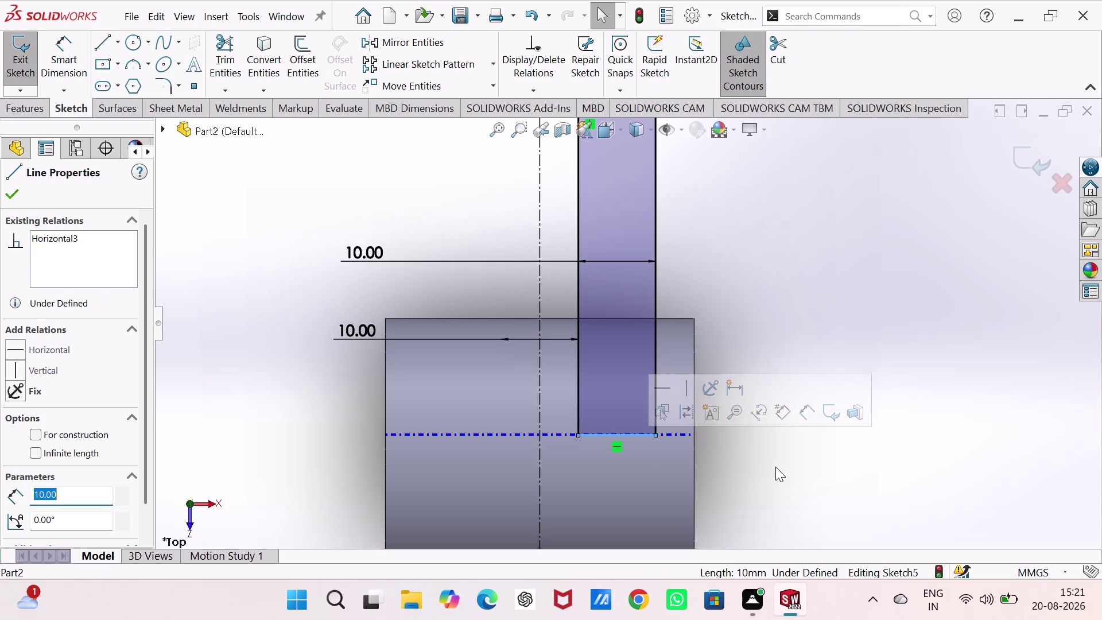
Try dimensioning the rib's bottom edge, cancelling the over-defining dimension prompt.
right_drag(776, 450, 793, 352)
click(650, 436)
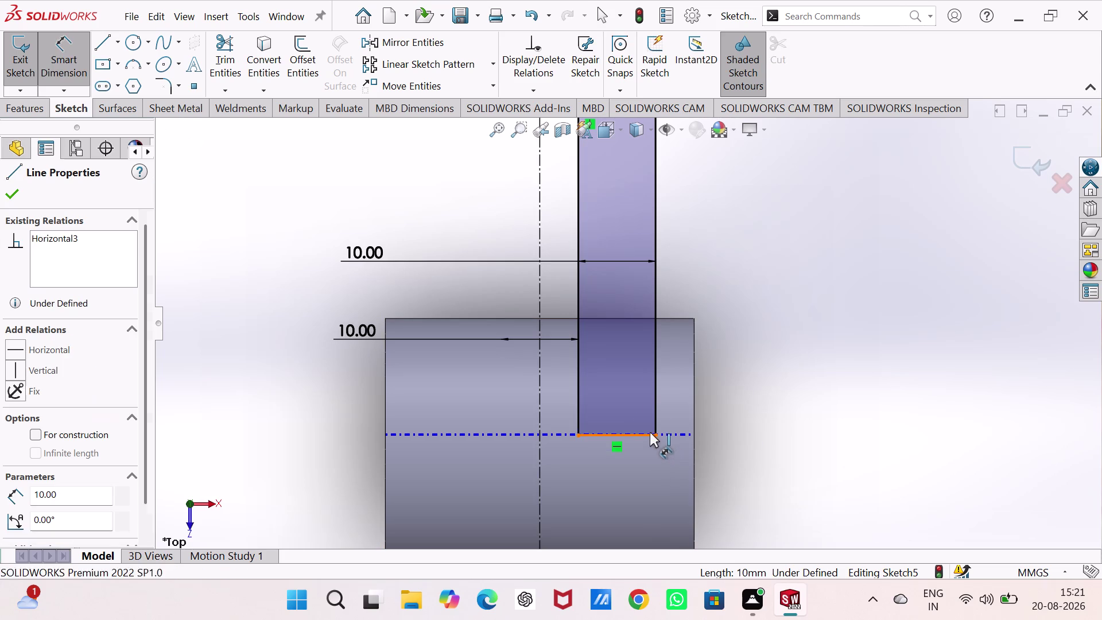
click(668, 320)
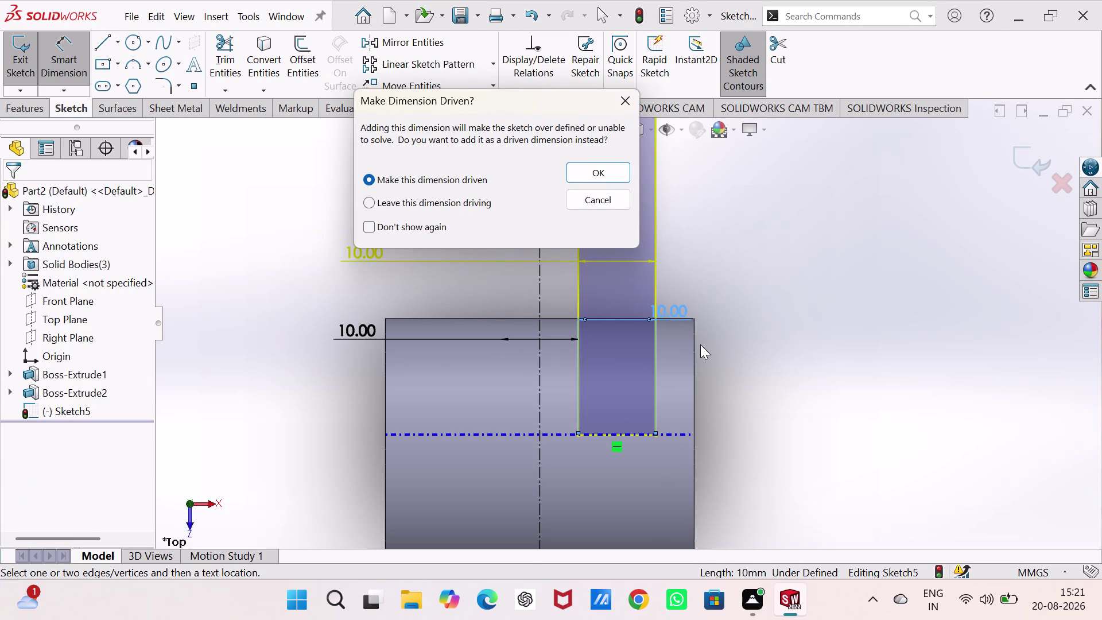
click(621, 105)
right_drag(797, 394, 787, 164)
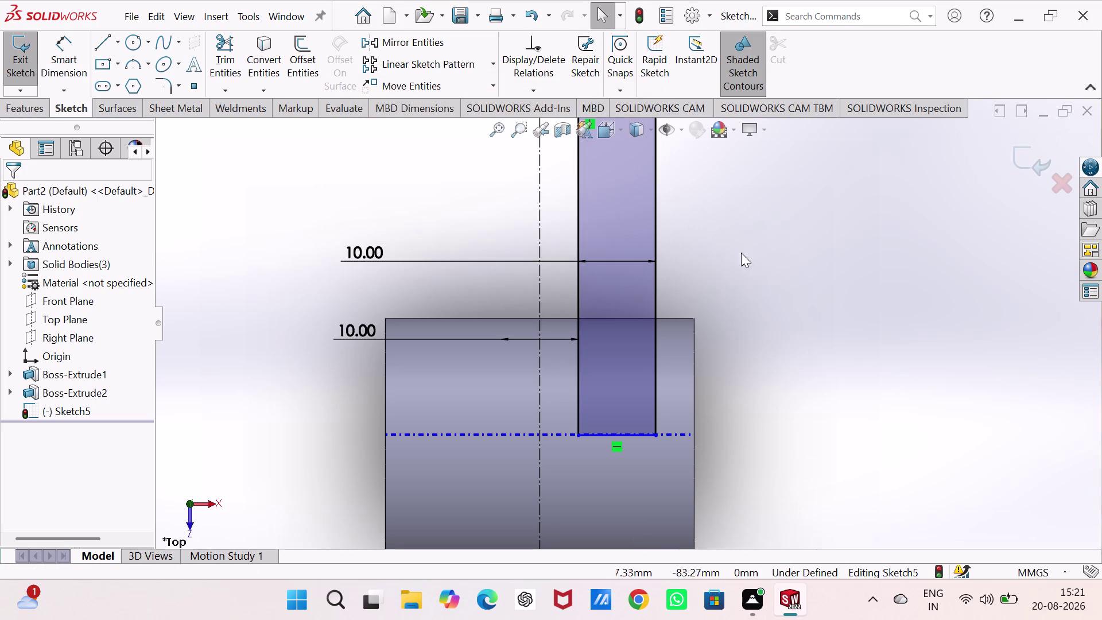
click(644, 433)
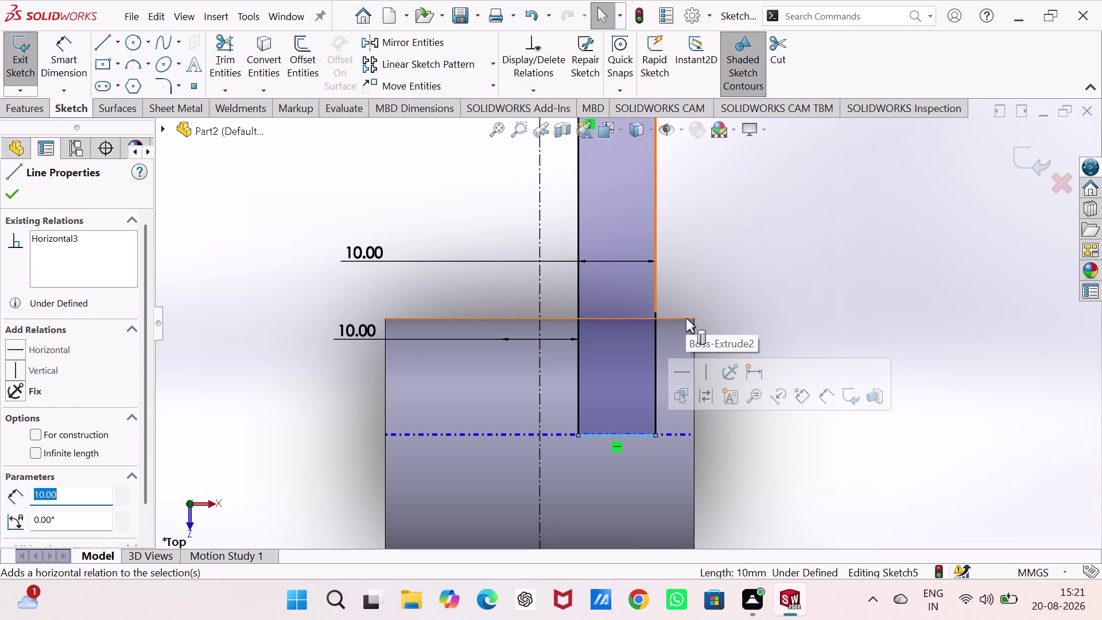
Dimension the rib's bottom edge 15 mm below the boss's top edge and exit the sketch.
click(686, 318)
right_drag(807, 411, 816, 184)
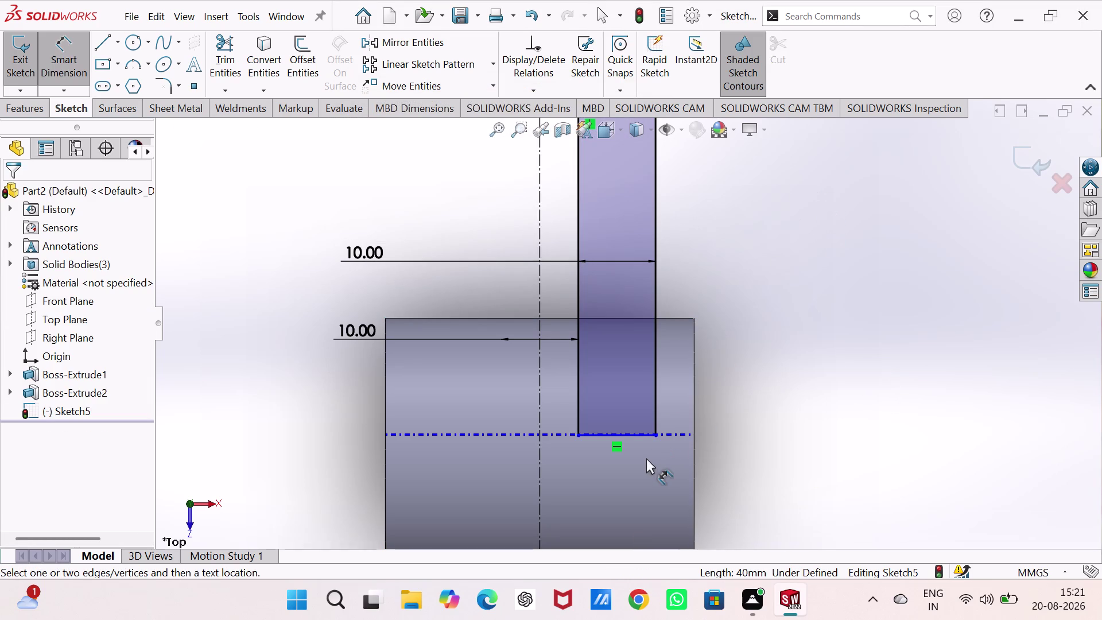
click(643, 437)
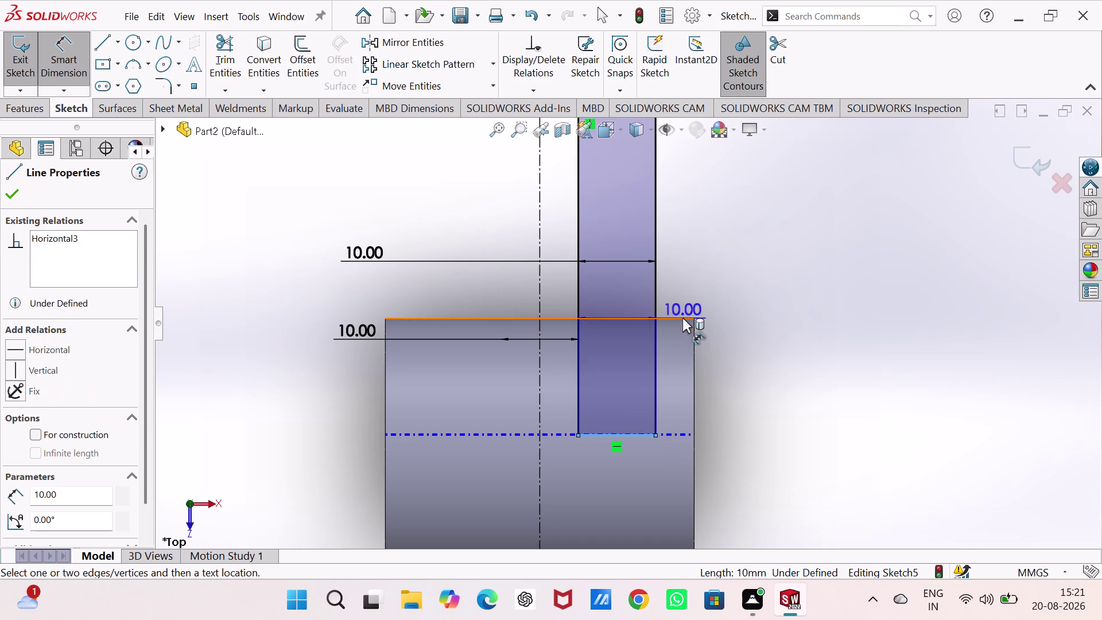
click(682, 317)
click(729, 376)
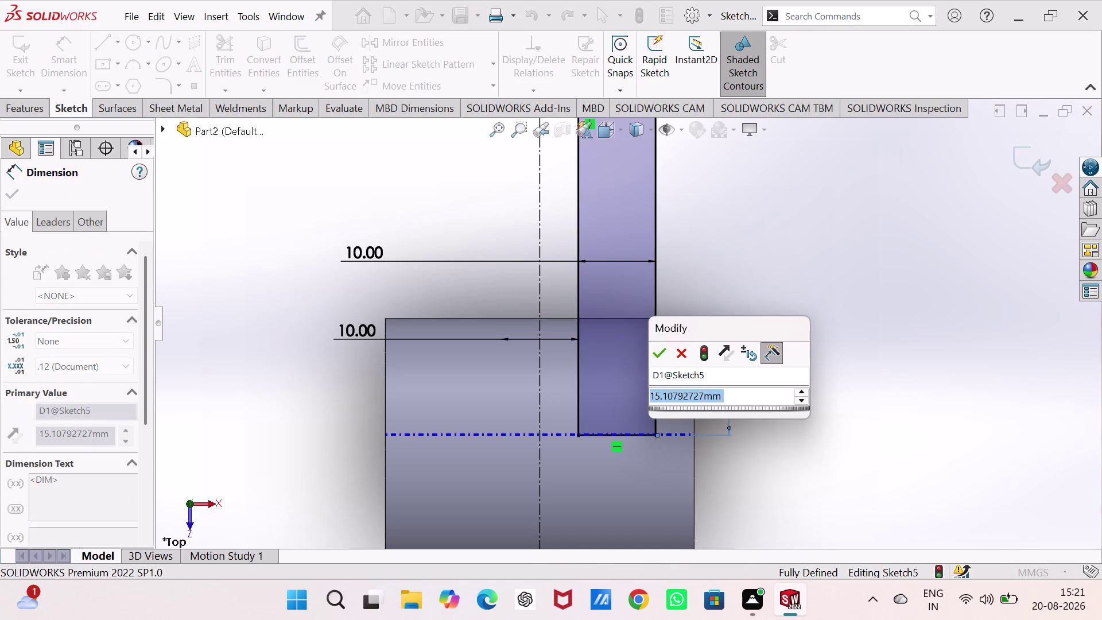
text(1)
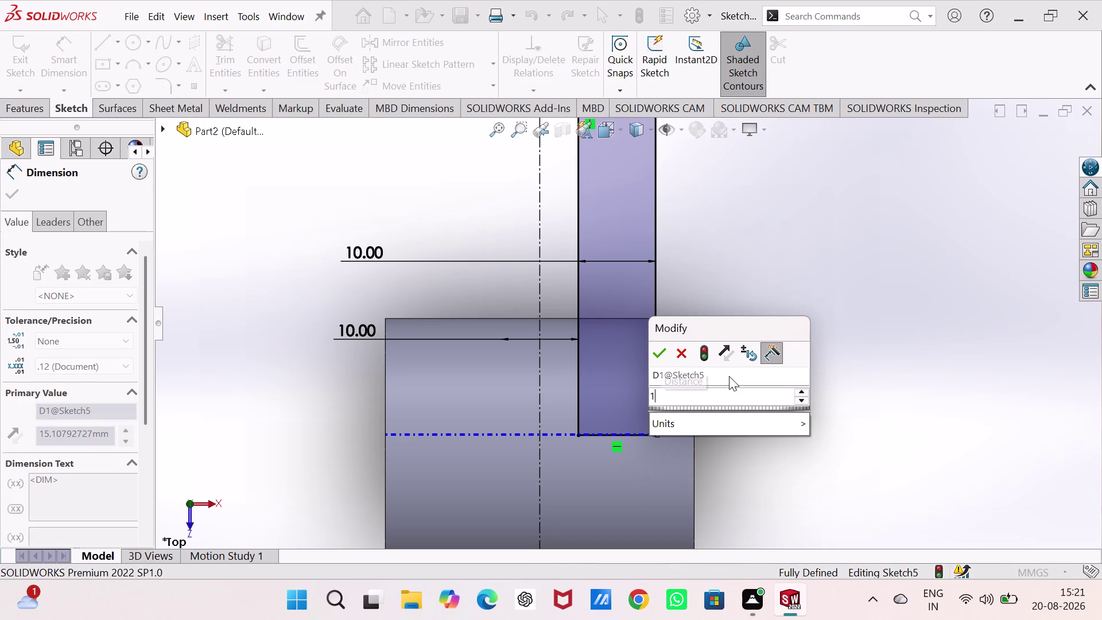
text(5)
key(Return)
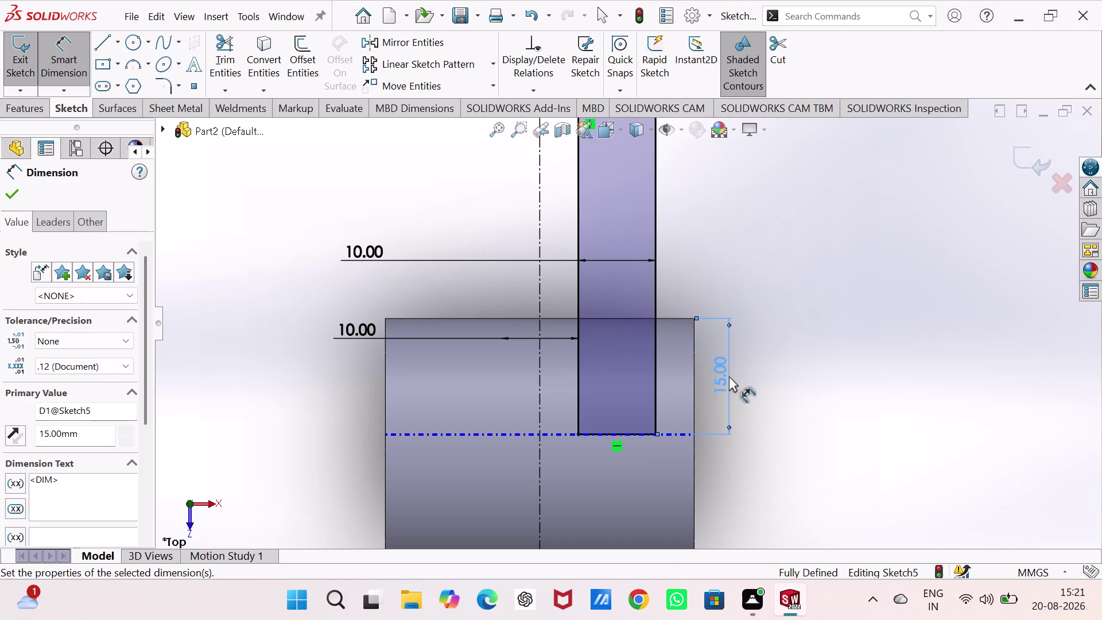
click(728, 376)
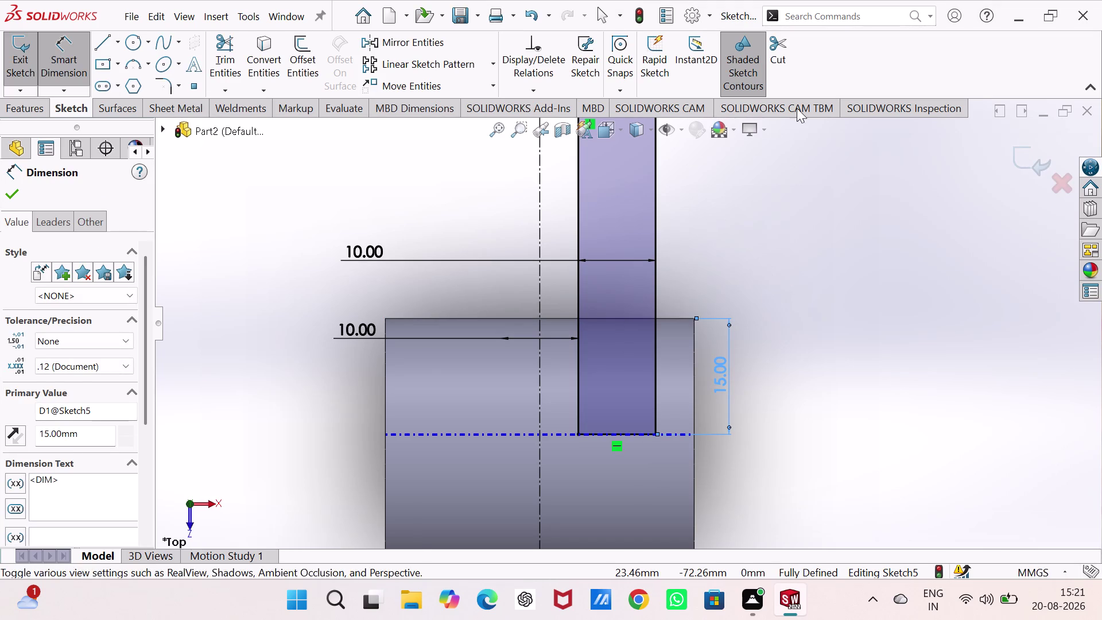
click(1018, 154)
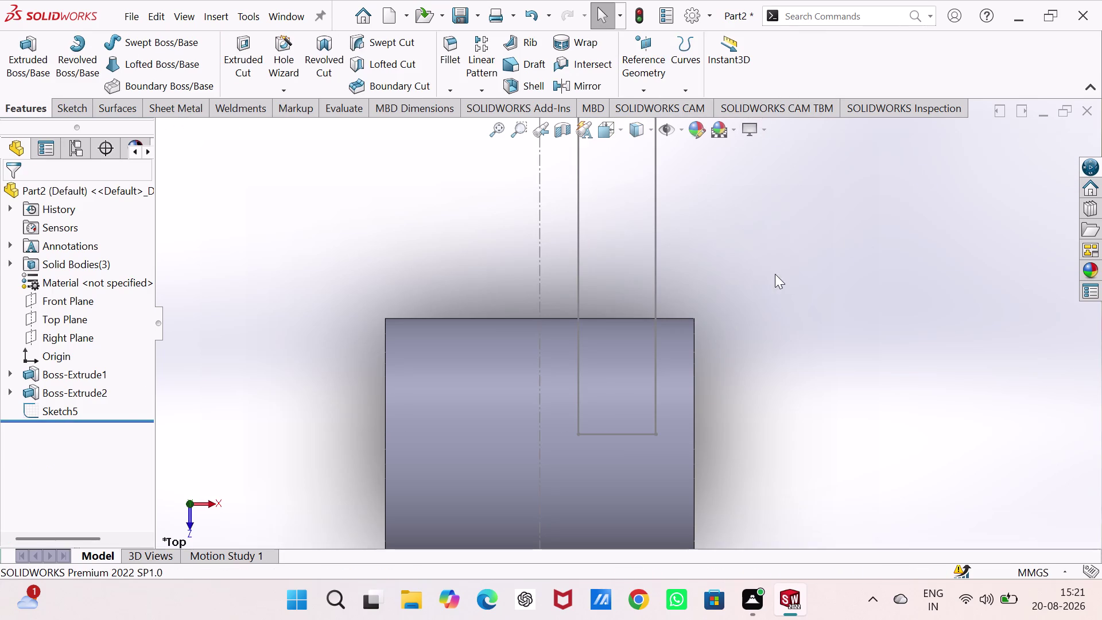
middle_drag(830, 310, 719, 304)
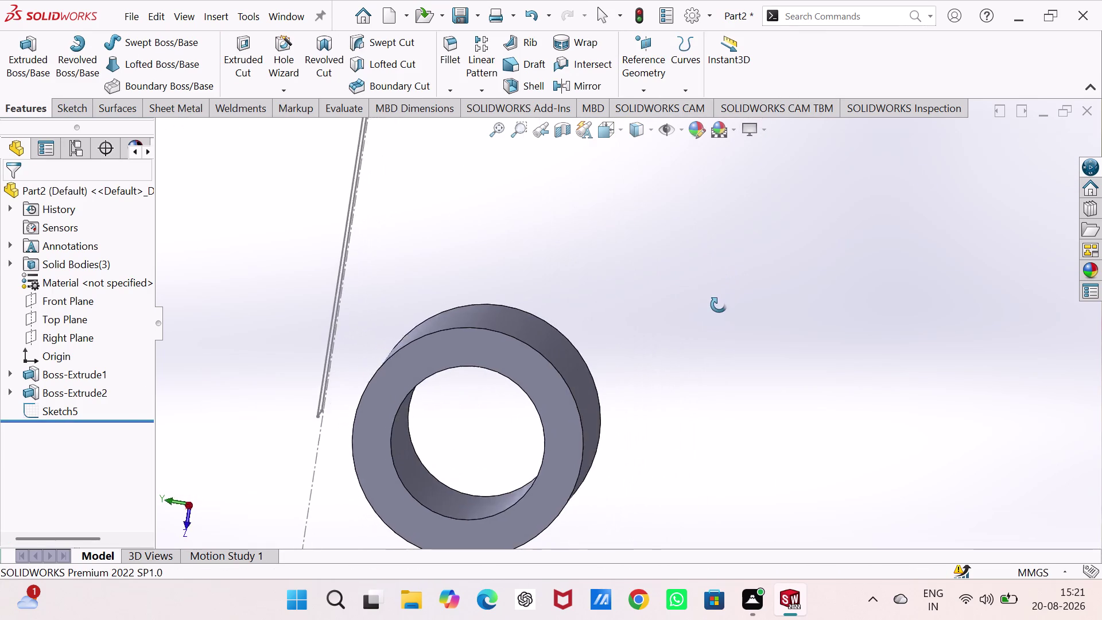
middle_drag(719, 305, 753, 304)
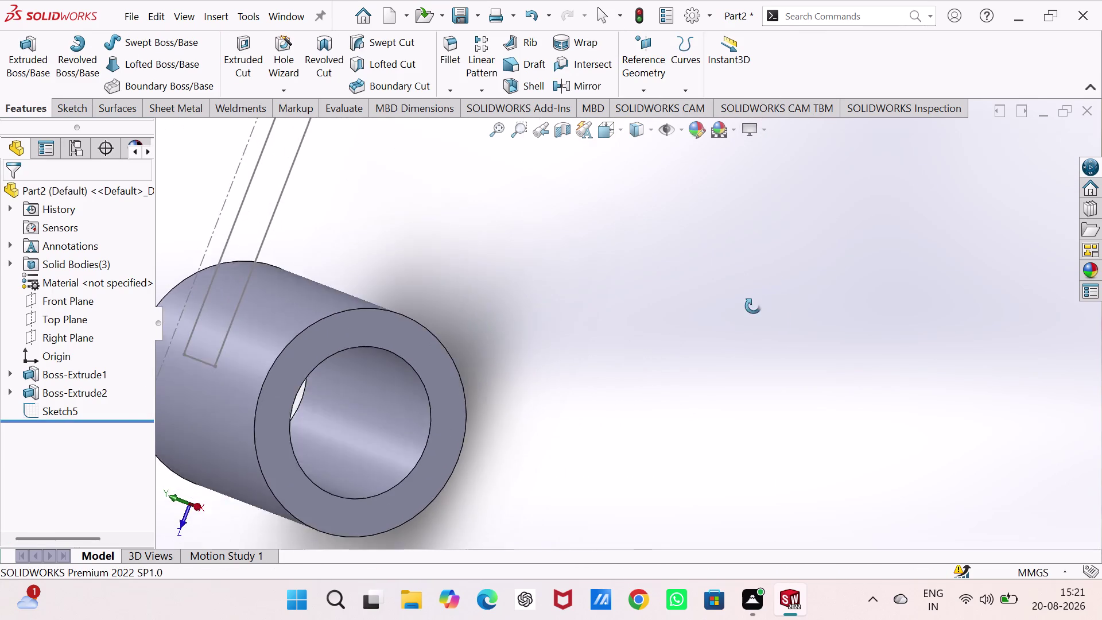
middle_drag(753, 304, 756, 288)
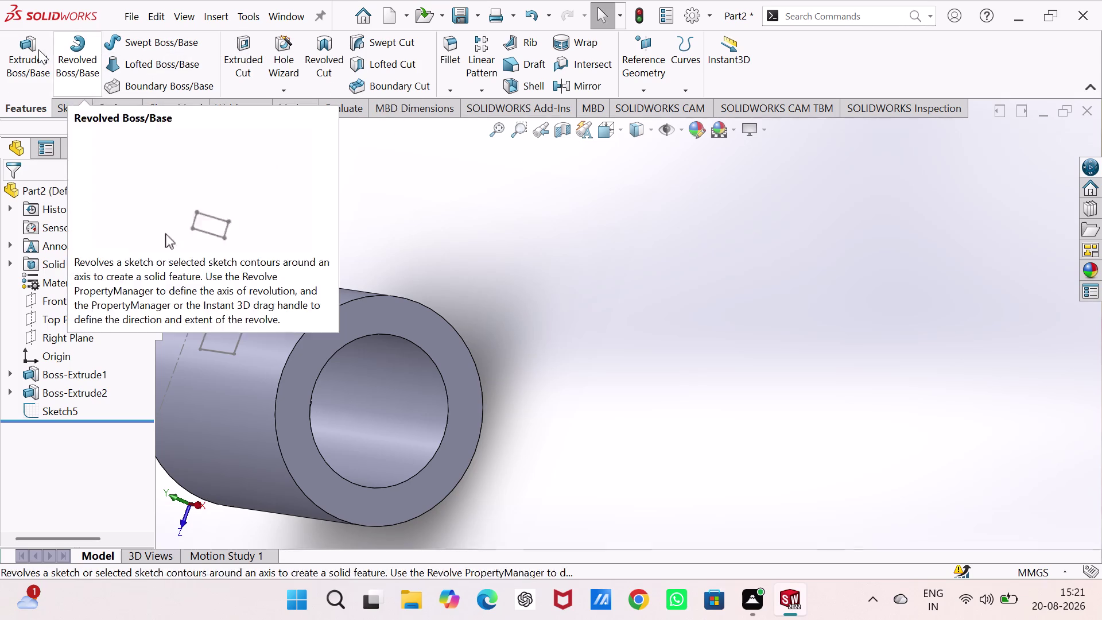
click(29, 49)
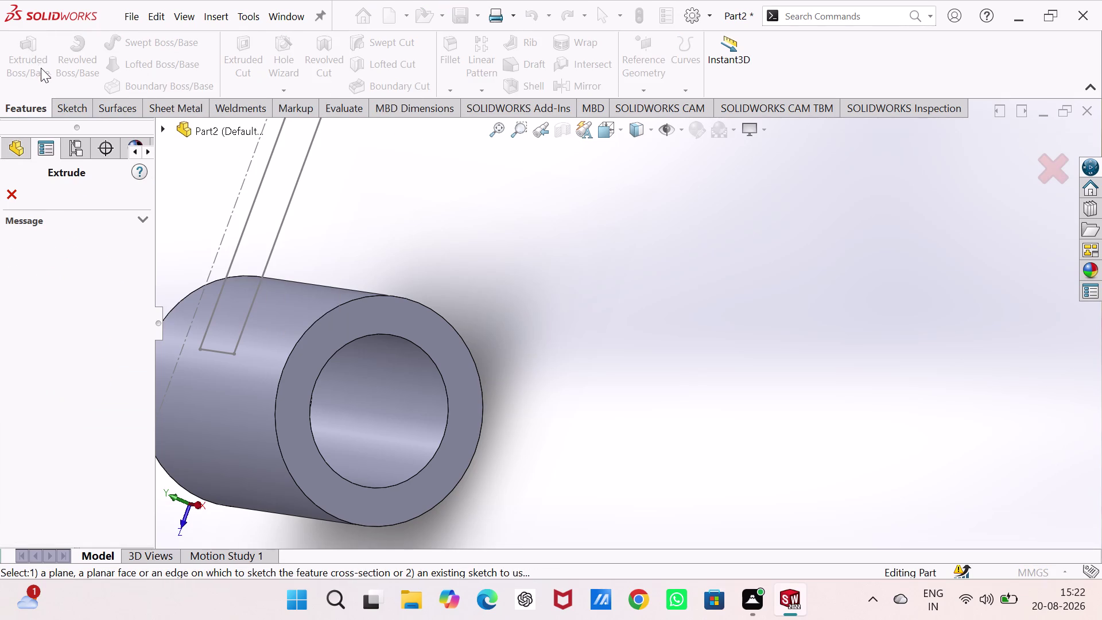
click(288, 204)
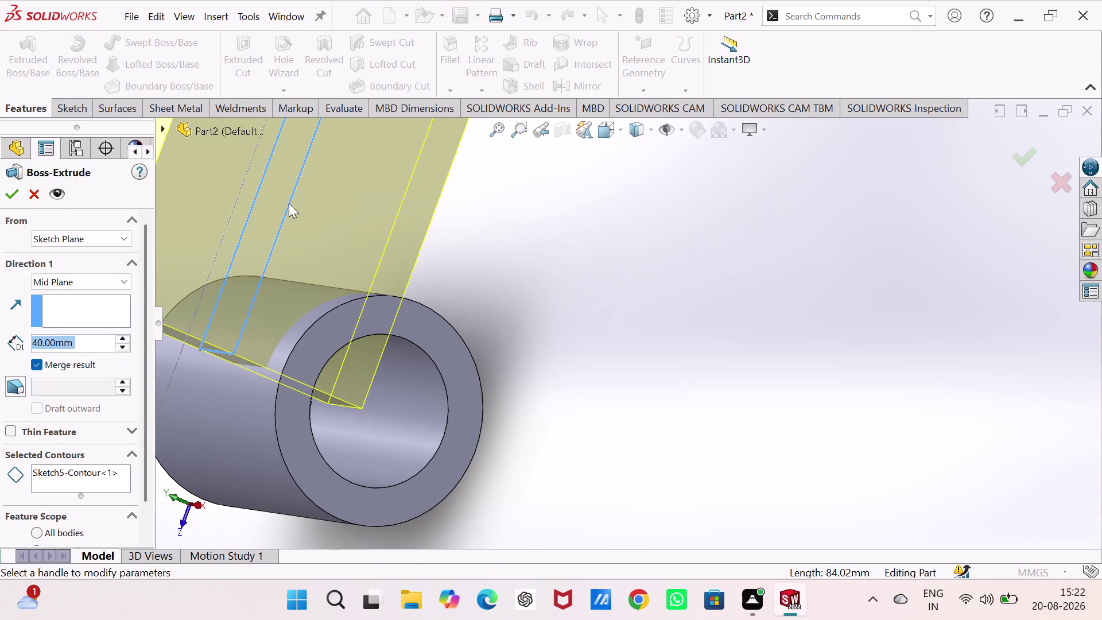
scroll(up, 3)
scroll(up, 3)
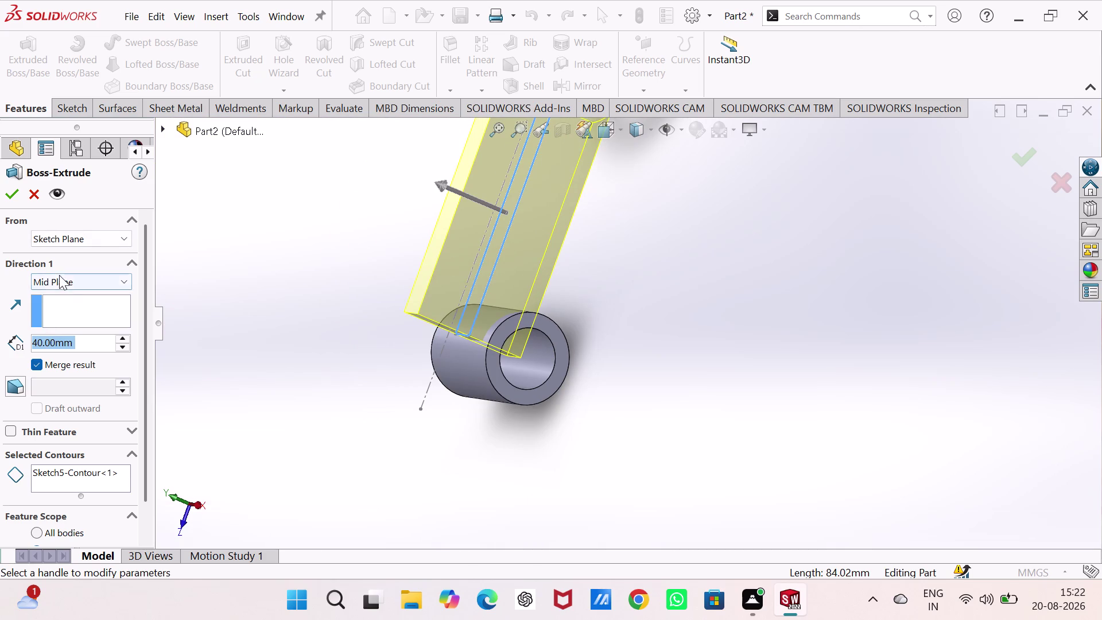
click(71, 283)
click(81, 293)
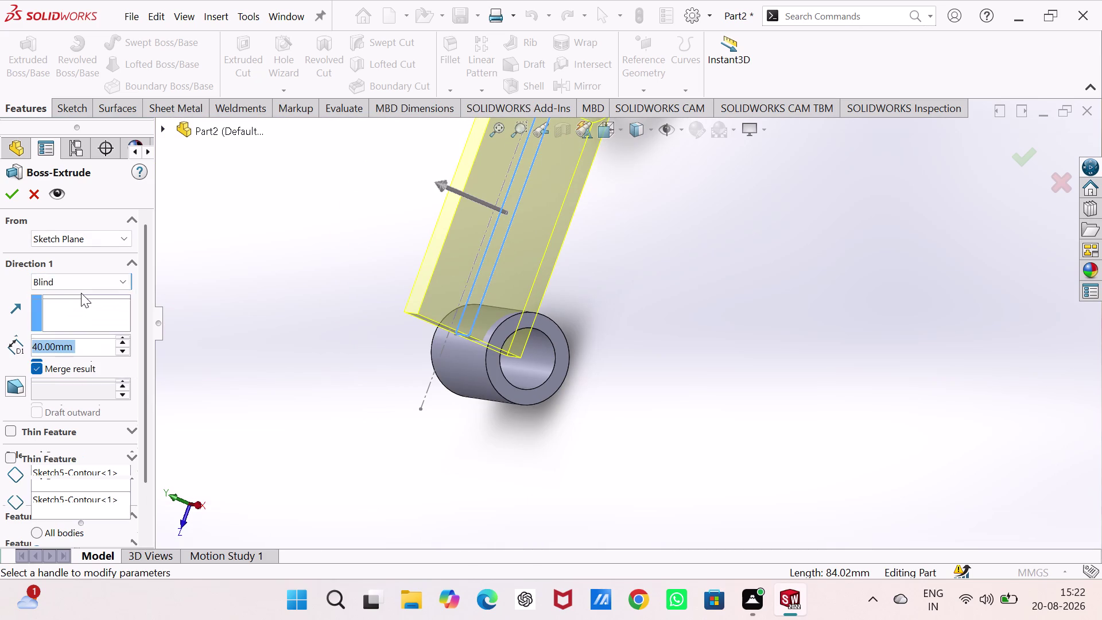
click(17, 280)
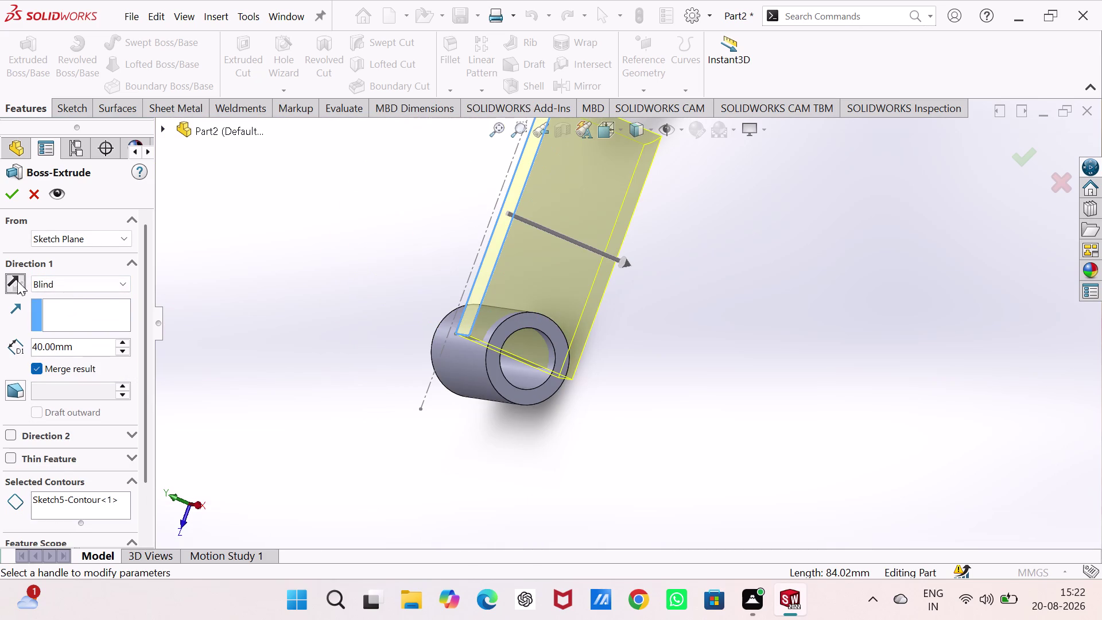
middle_drag(255, 322, 240, 234)
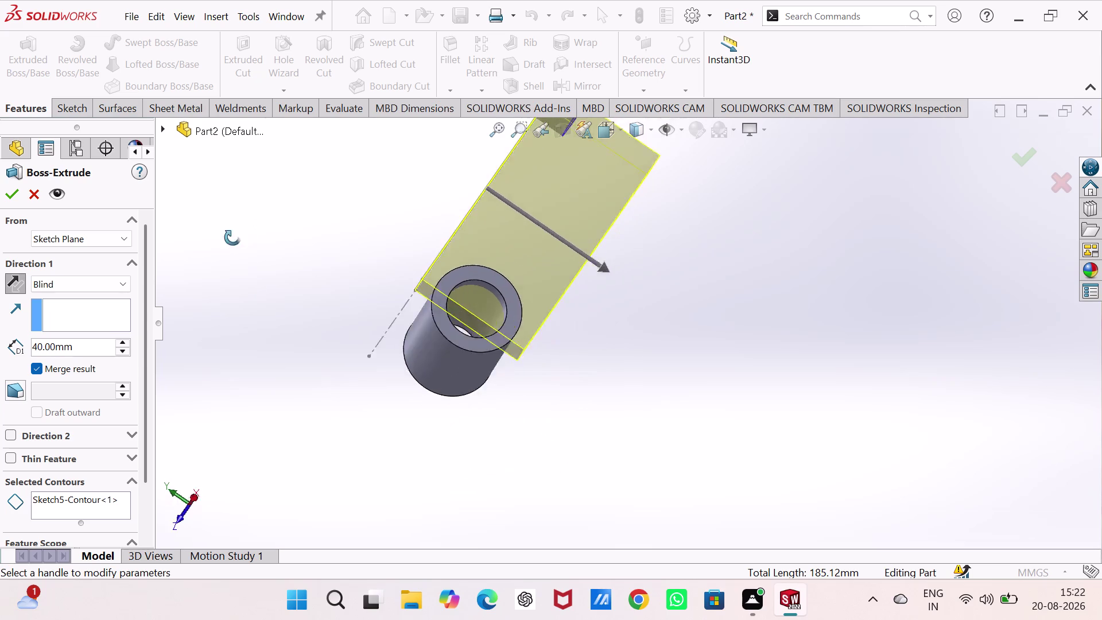
middle_drag(240, 234, 214, 380)
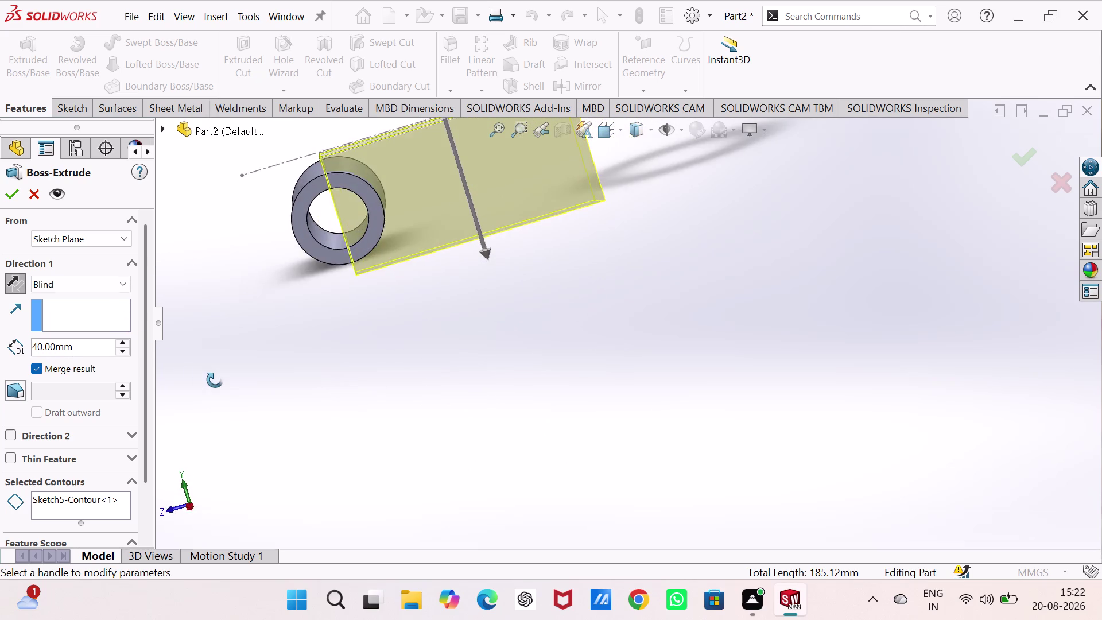
middle_drag(214, 380, 189, 367)
scroll(up, 3)
scroll(down, 3)
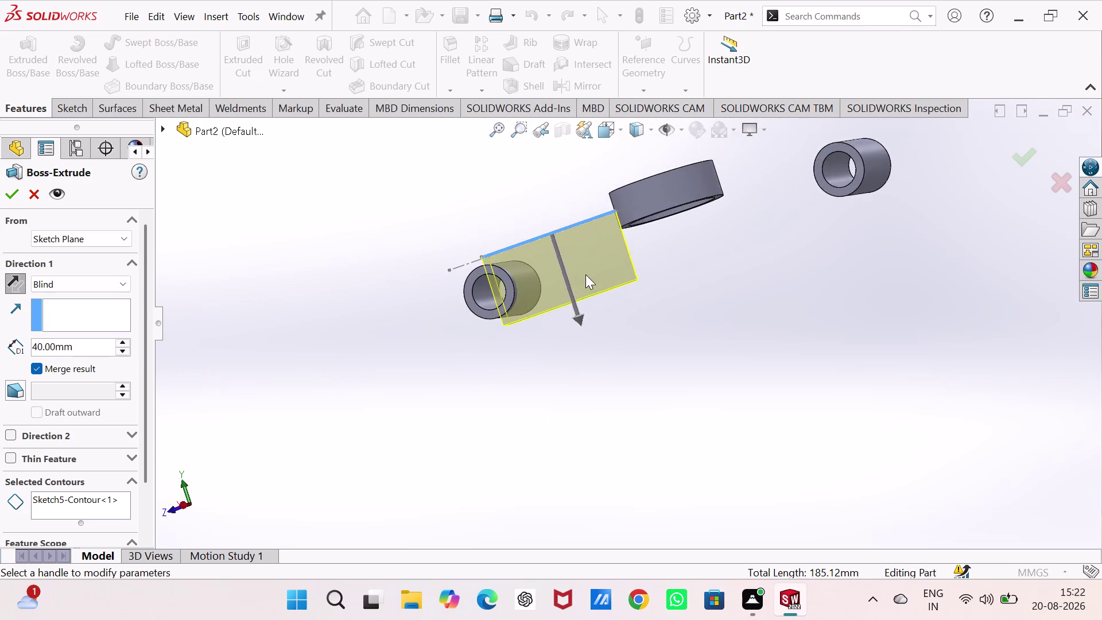
scroll(down, 3)
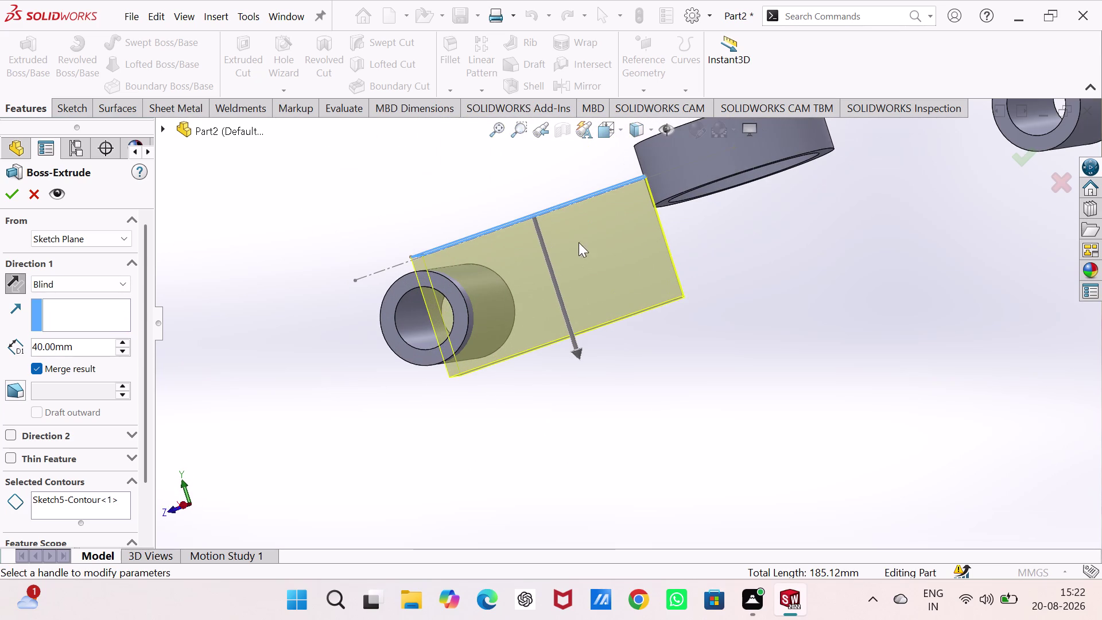
click(114, 284)
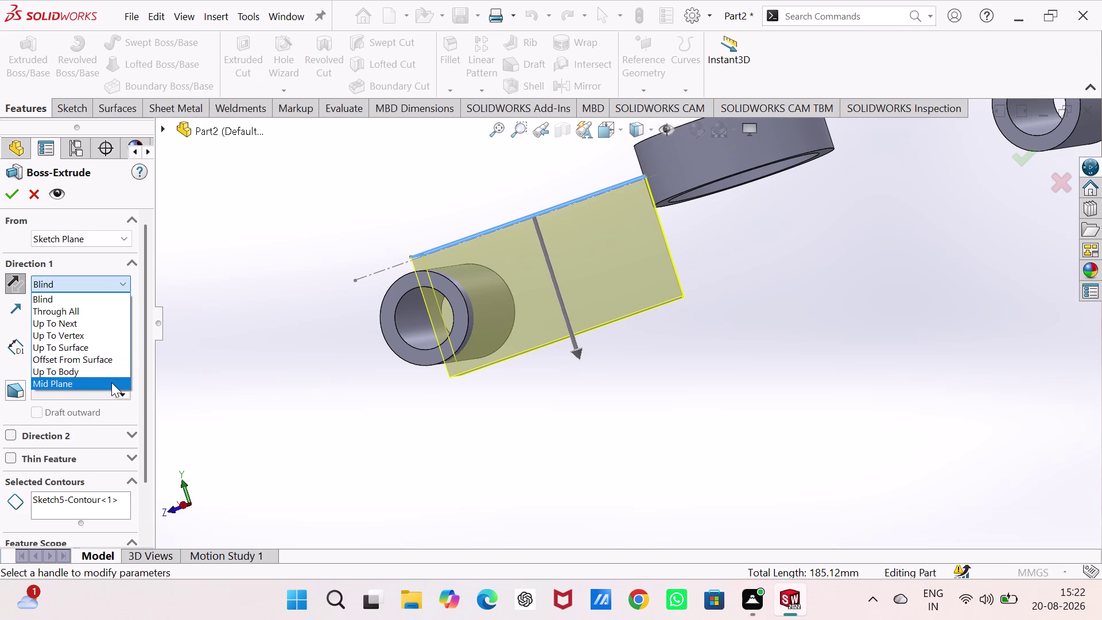
click(111, 382)
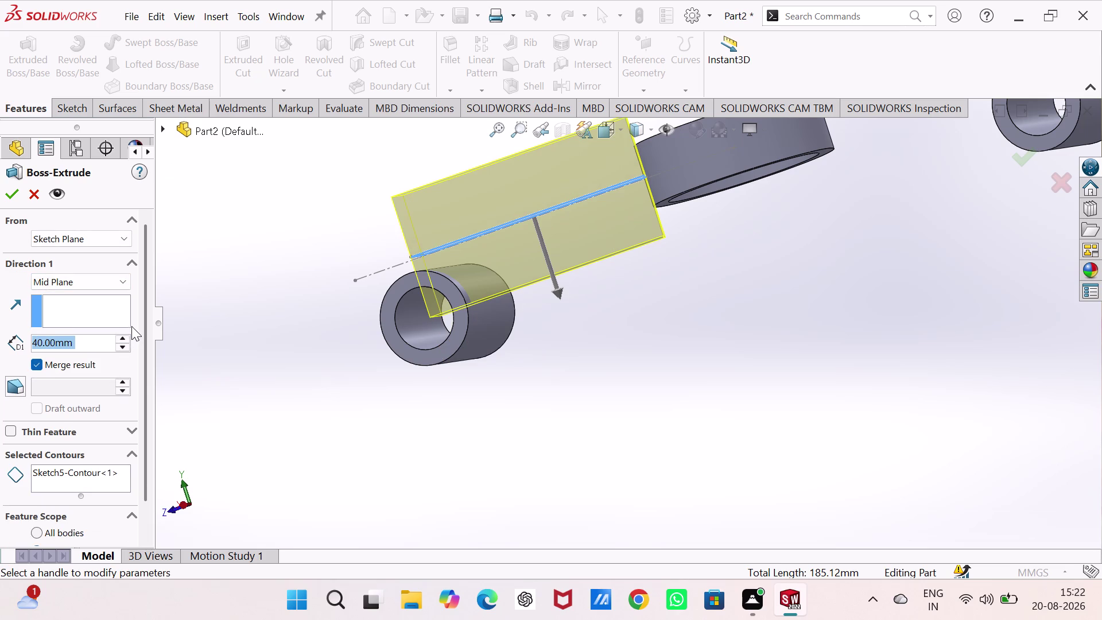
scroll(up, 3)
scroll(down, 3)
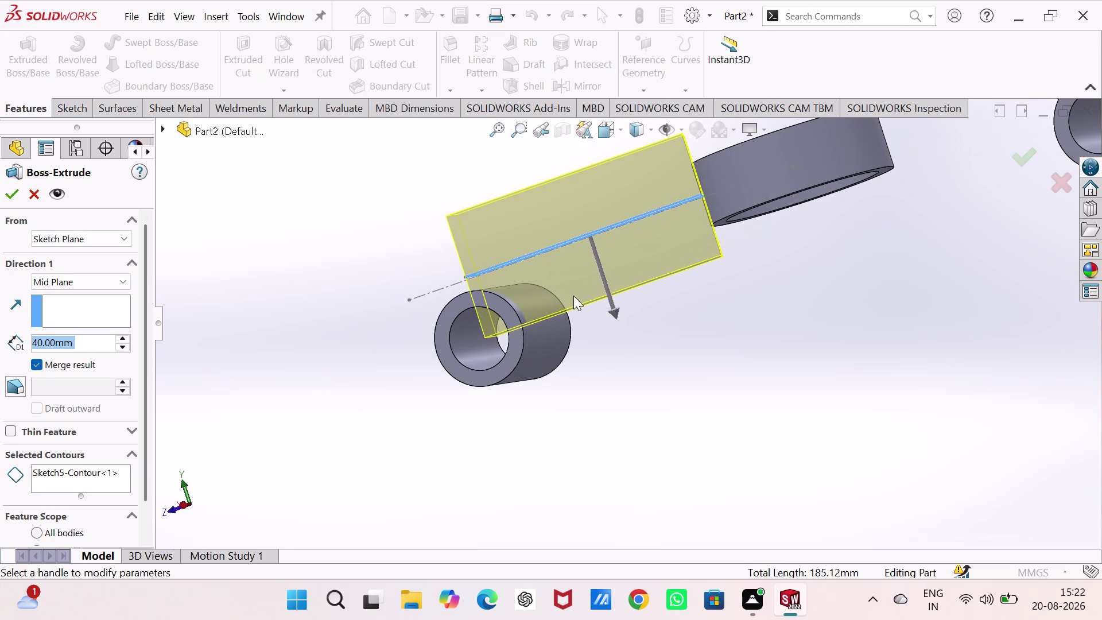
key(Escape)
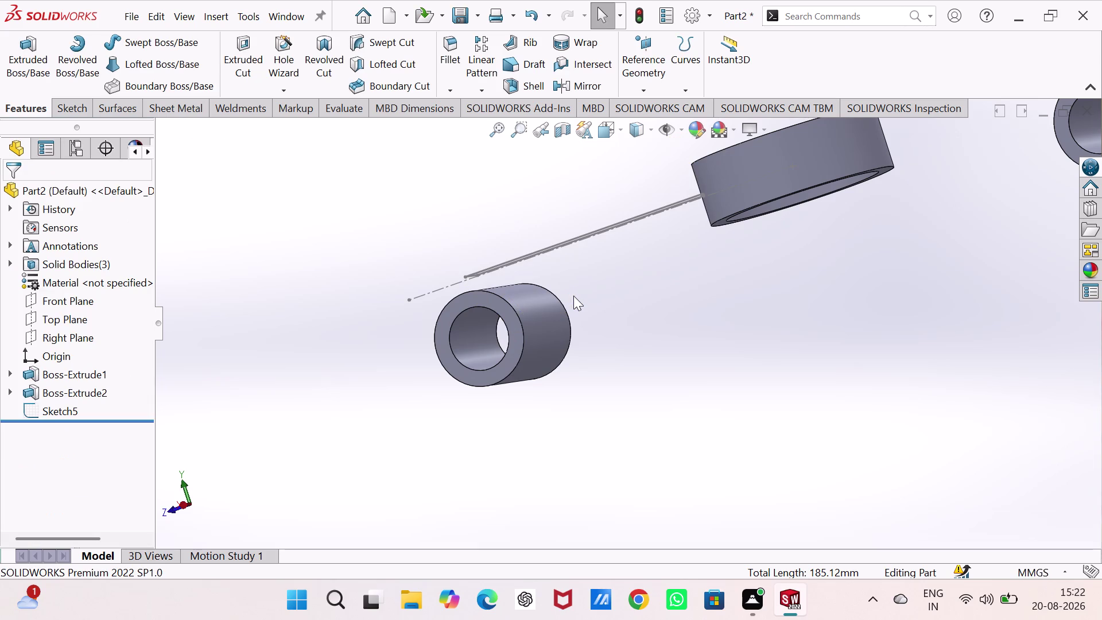
Undo Sketch5's dimensions, side lines and the sketch itself, back to Boss-Extrude2.
key(ctrl+z)
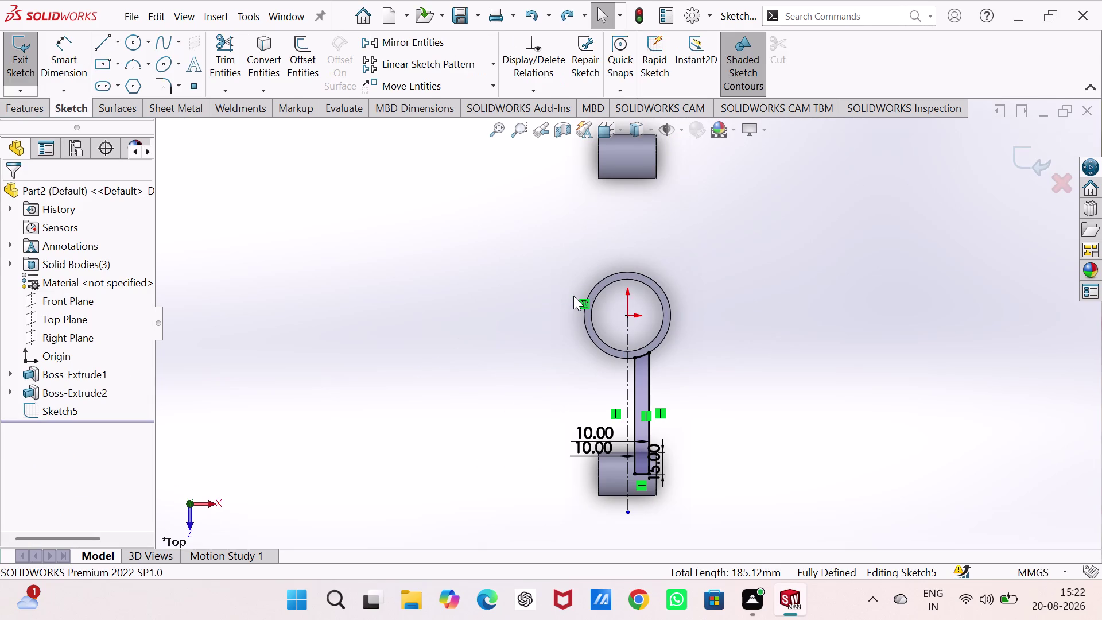
key(ctrl+z)
key(ctrl+z)
key(ctrl+z)
key(ctrl+z)
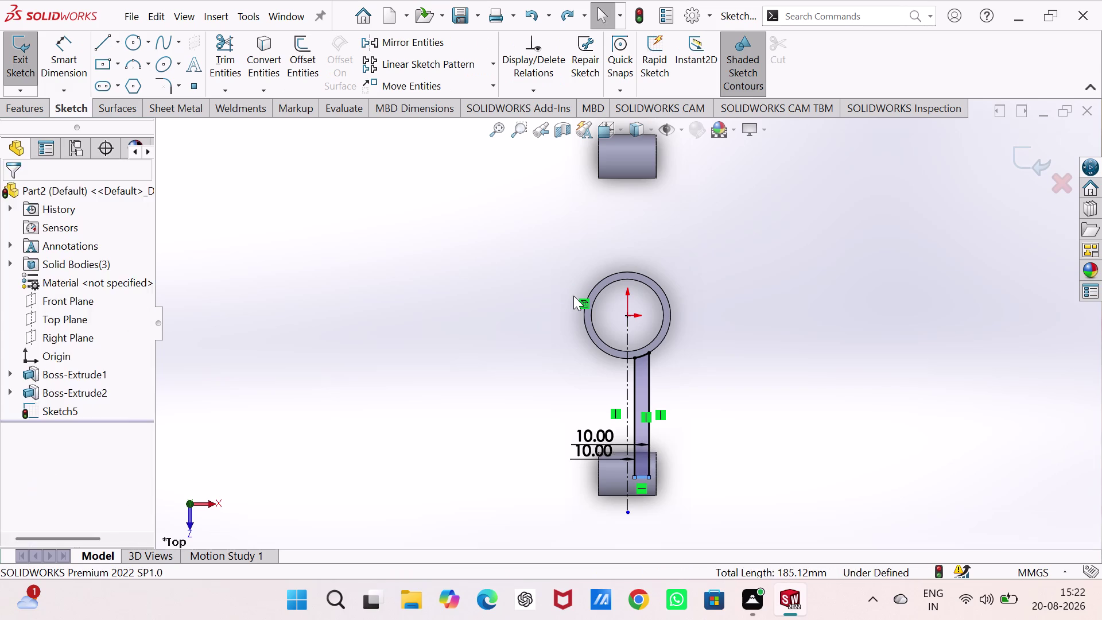
key(ctrl+z)
key(ctrl+z)
key(ctrl+z)
key(ctrl+z)
key(ctrl+z)
key(ctrl+z)
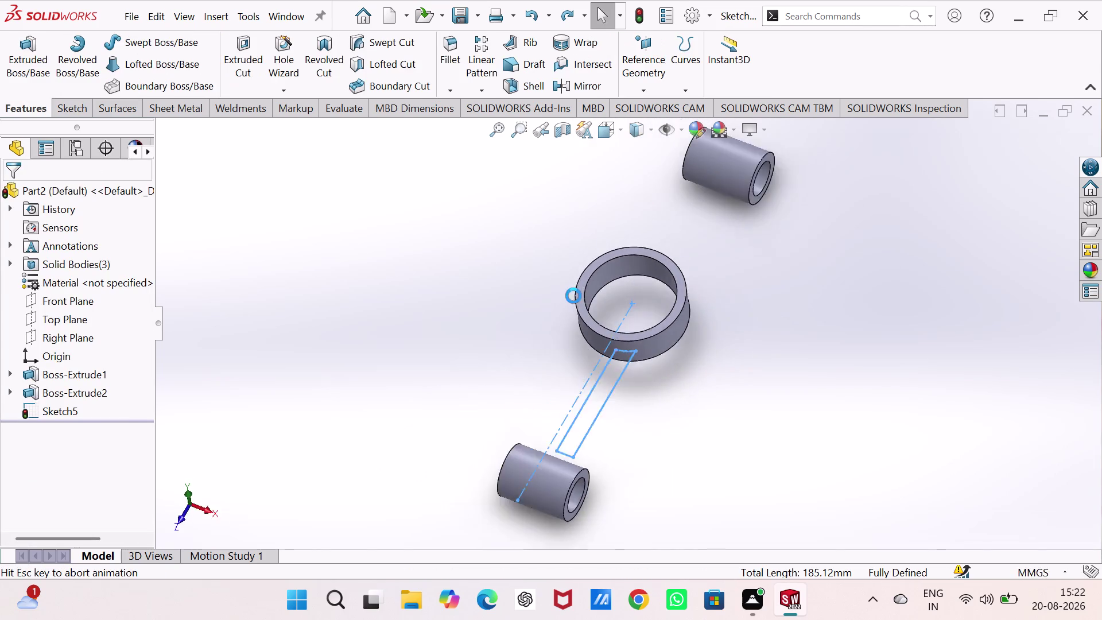
key(ctrl+z)
key(ctrl+z)
key(ctrl+z)
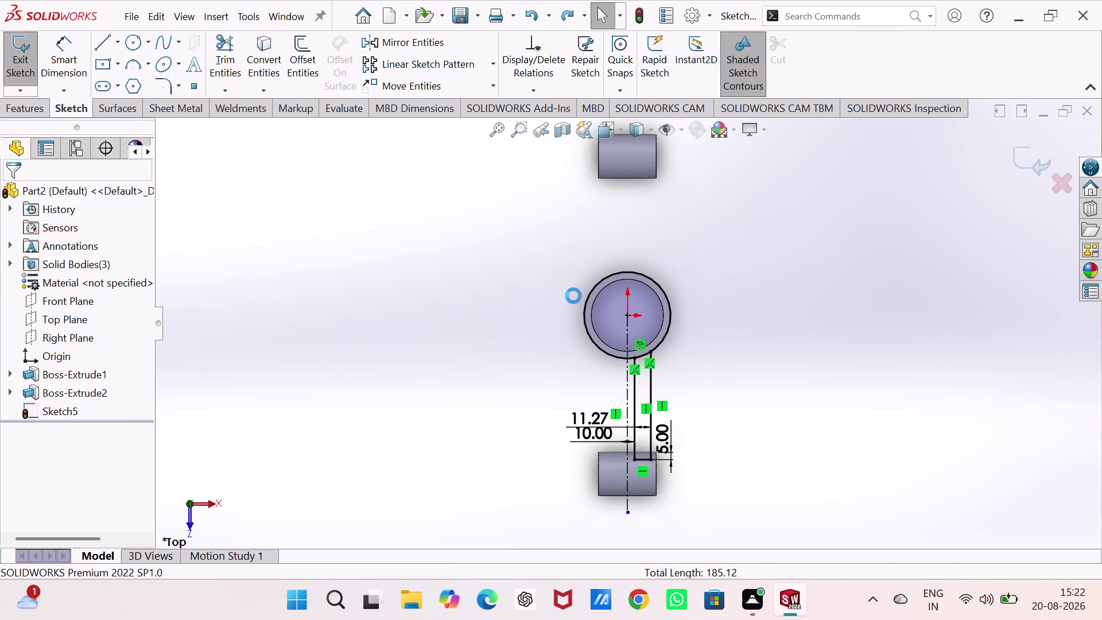
key(ctrl+z)
key(ctrl+z)
key(ctrl+z)
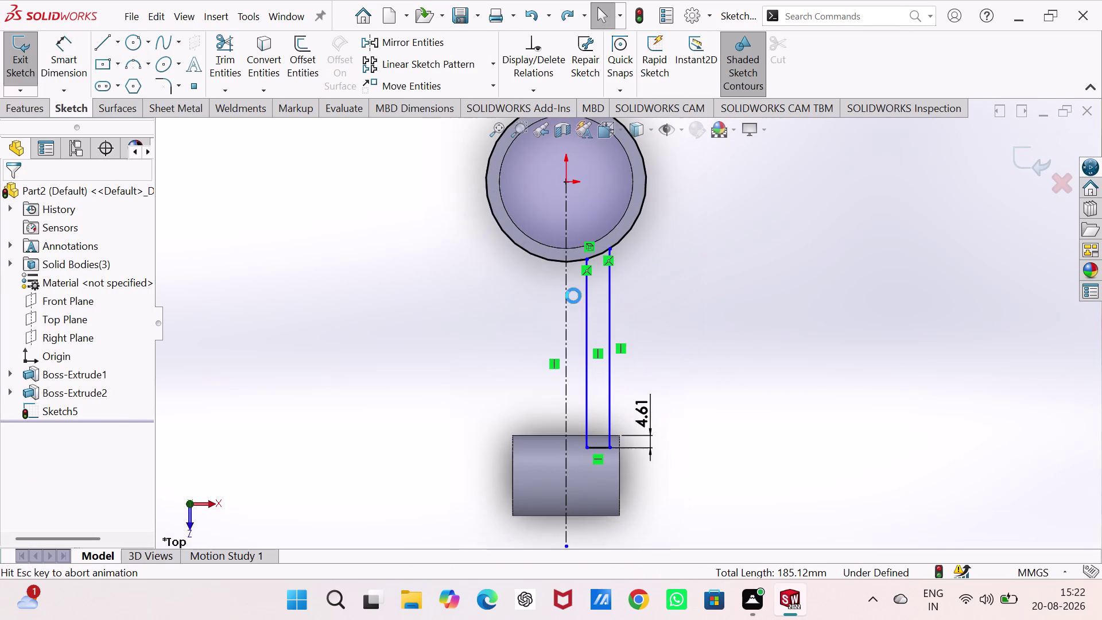
key(ctrl+z)
key(ctrl+z)
key(ctrl+z)
key(ctrl+z)
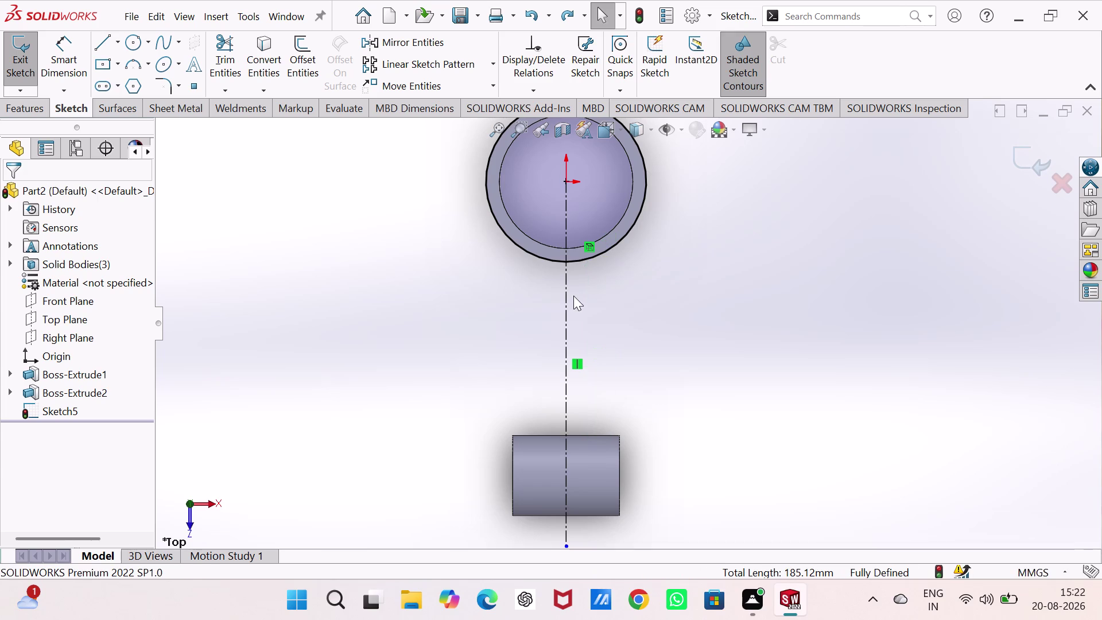
key(ctrl+z)
key(ctrl+z)
key(ctrl+z)
key(ctrl+z)
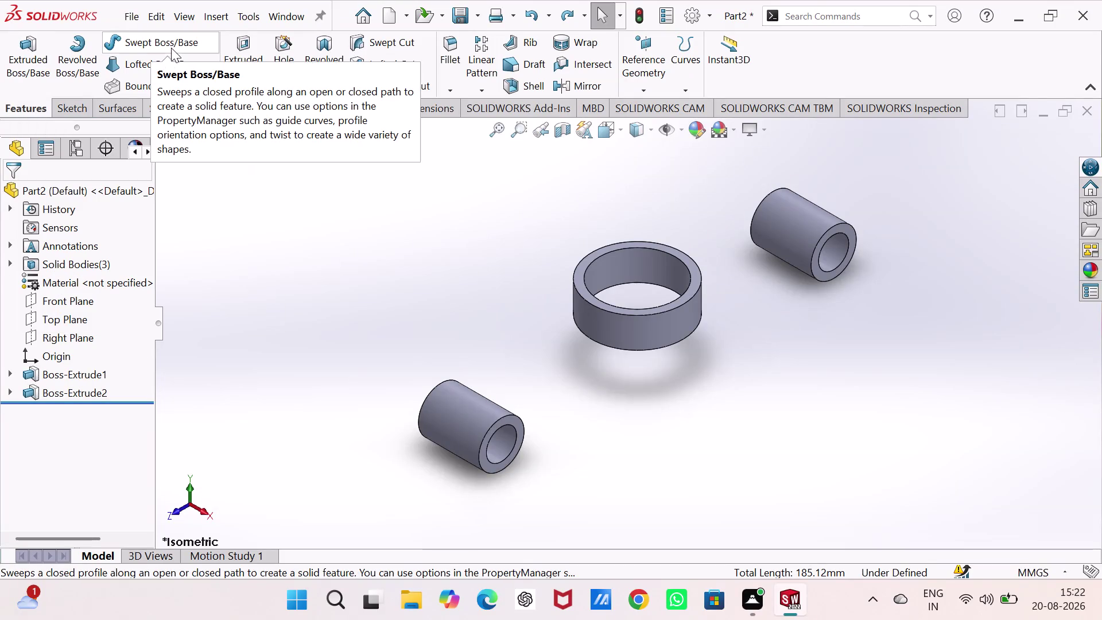
Start a sketch on the Right Plane and draw lines from the left boss to the ring.
click(86, 333)
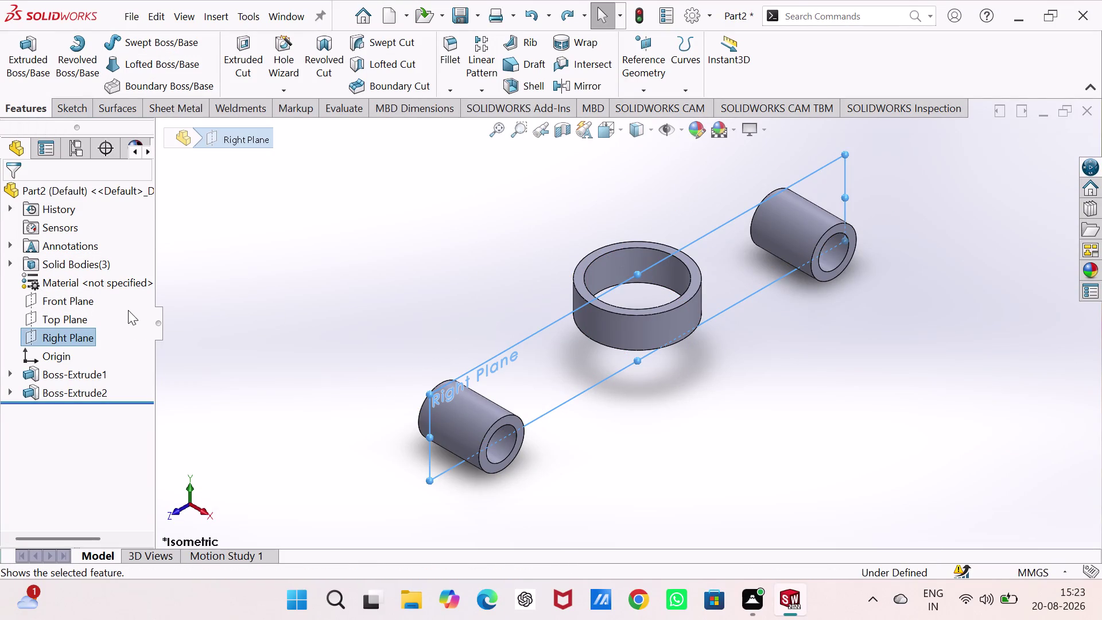
click(554, 366)
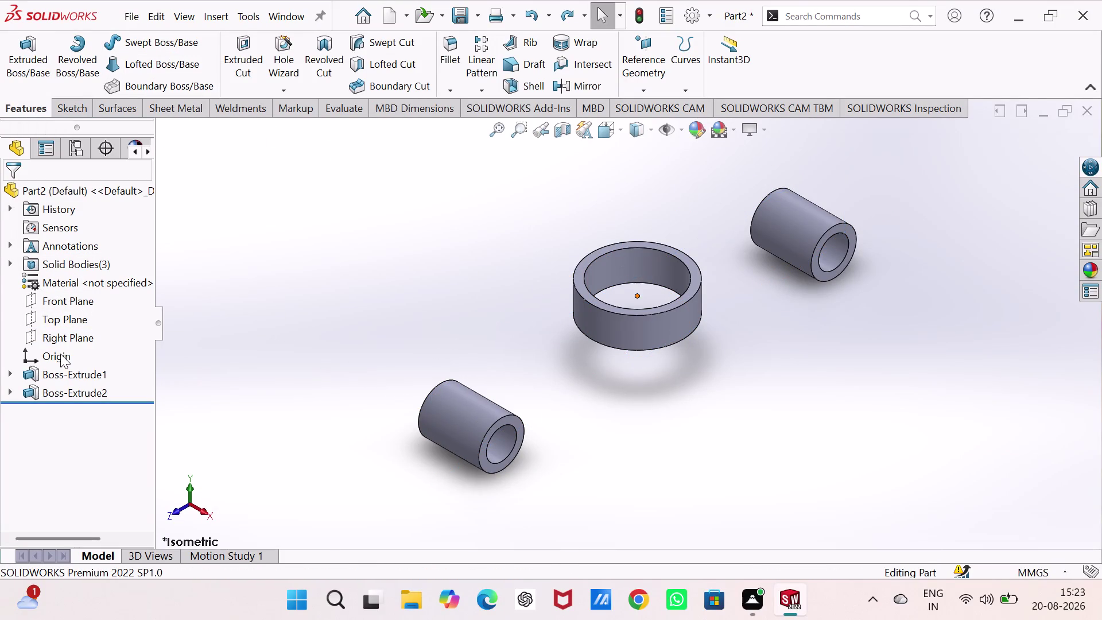
click(66, 337)
click(81, 312)
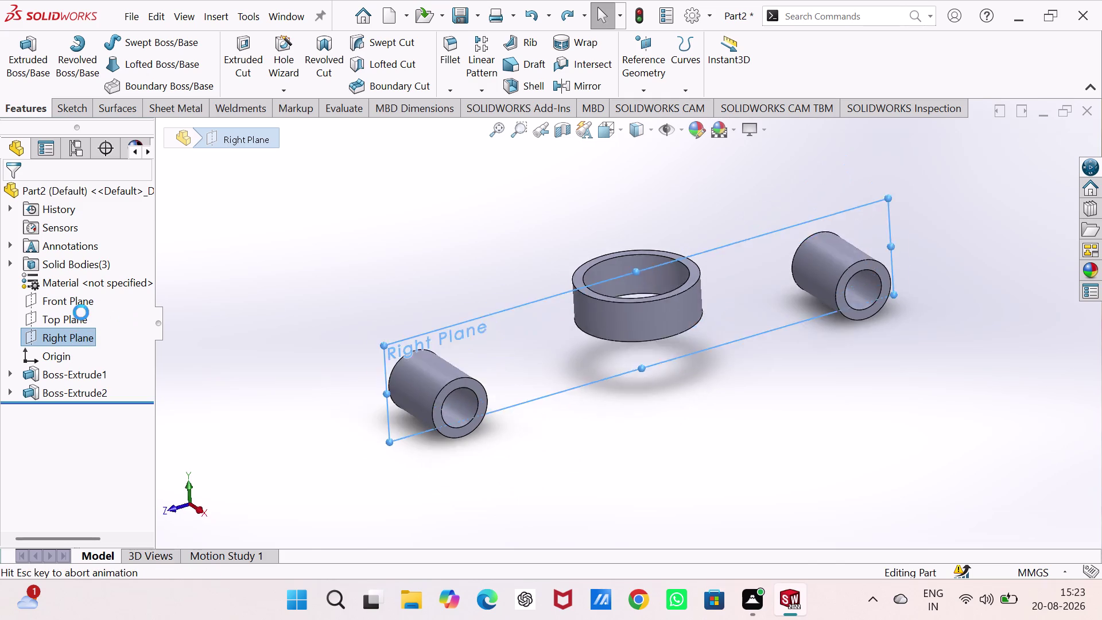
click(316, 422)
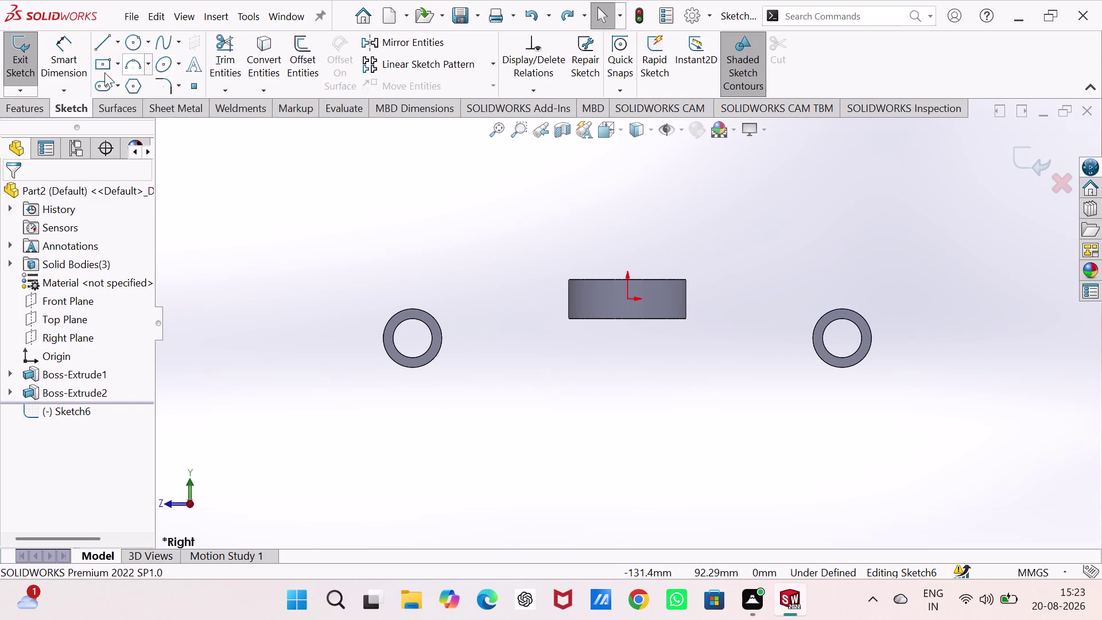
click(106, 45)
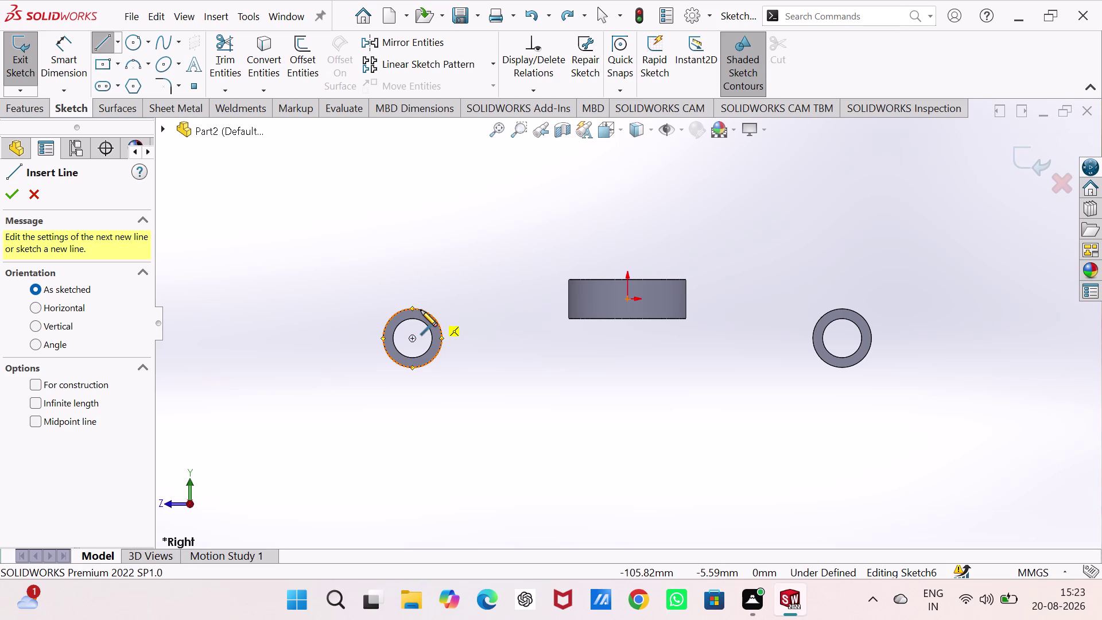
click(421, 310)
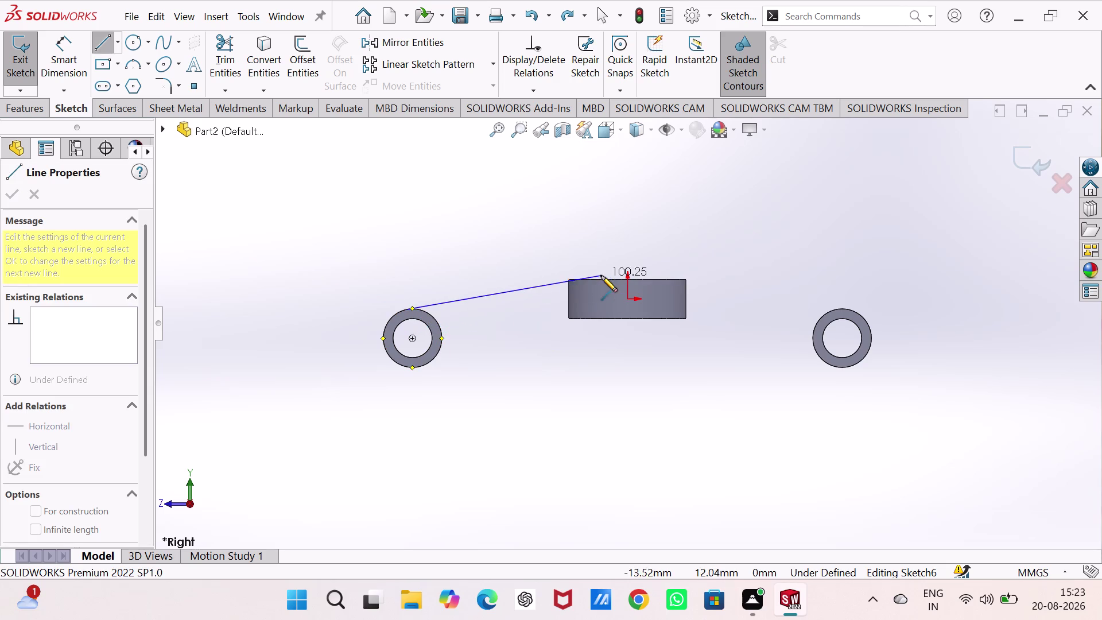
click(570, 281)
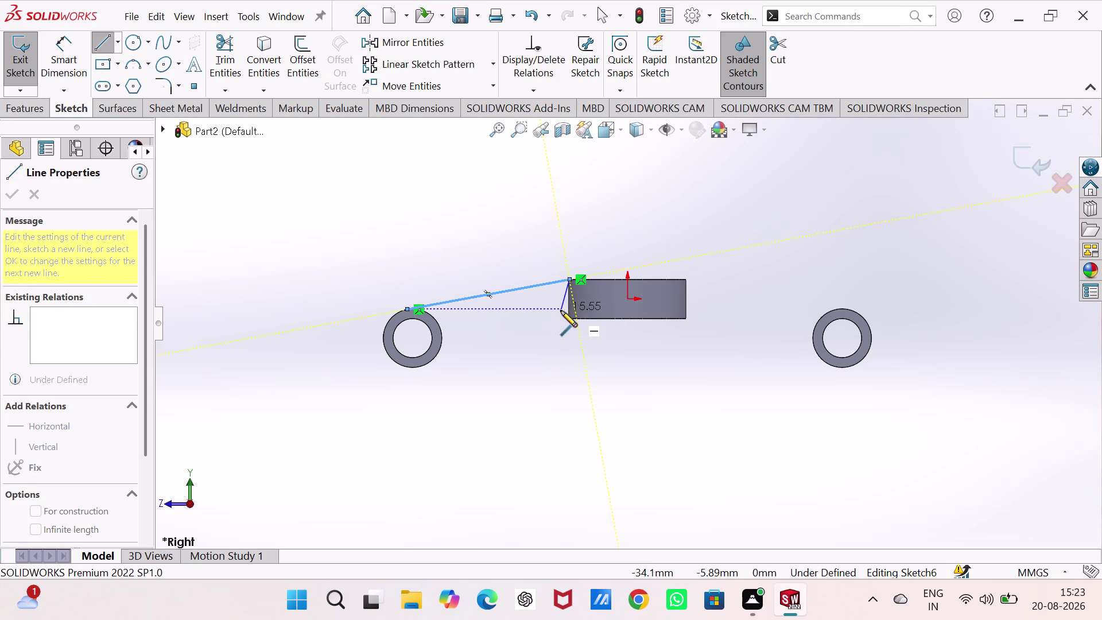
click(569, 318)
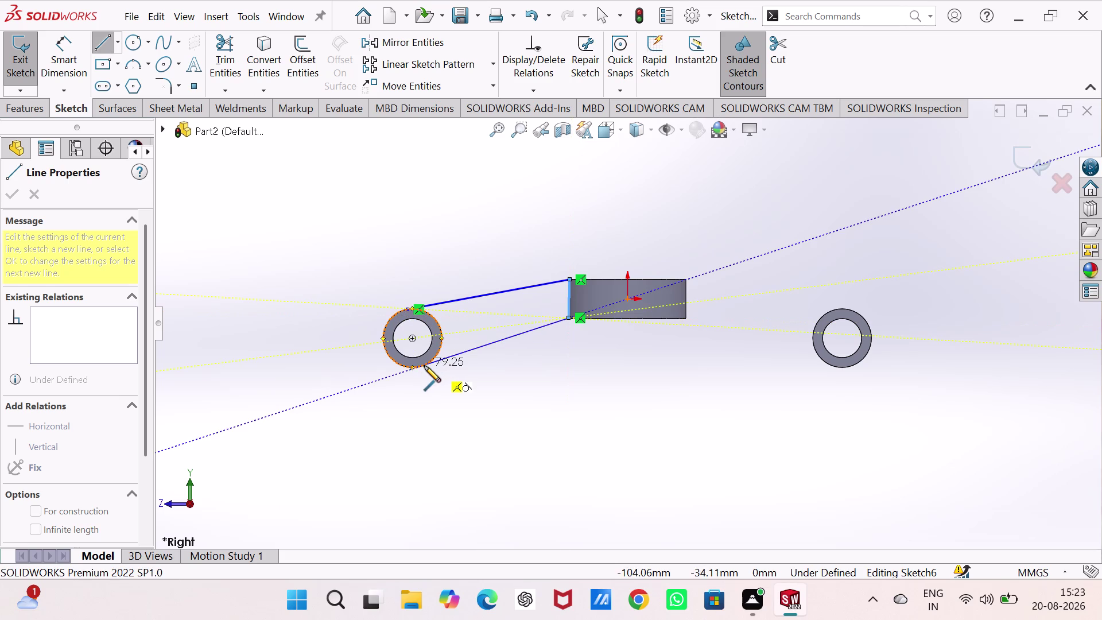
click(424, 366)
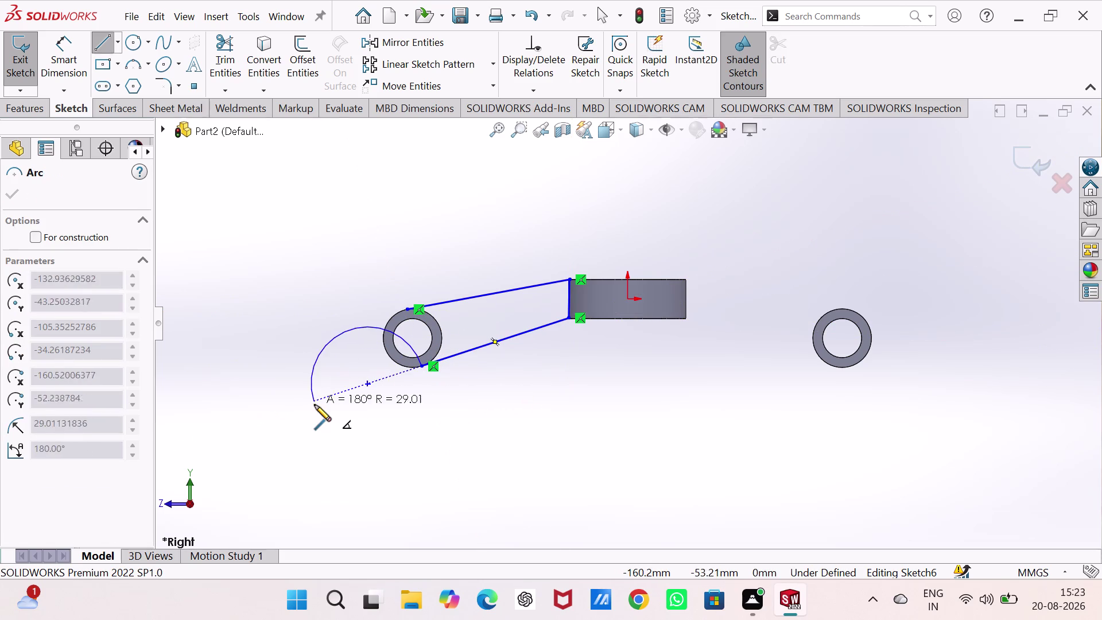
Cancel the stray arc and convert the small boss's outer edge into a sketch circle.
key(Escape)
key(Escape)
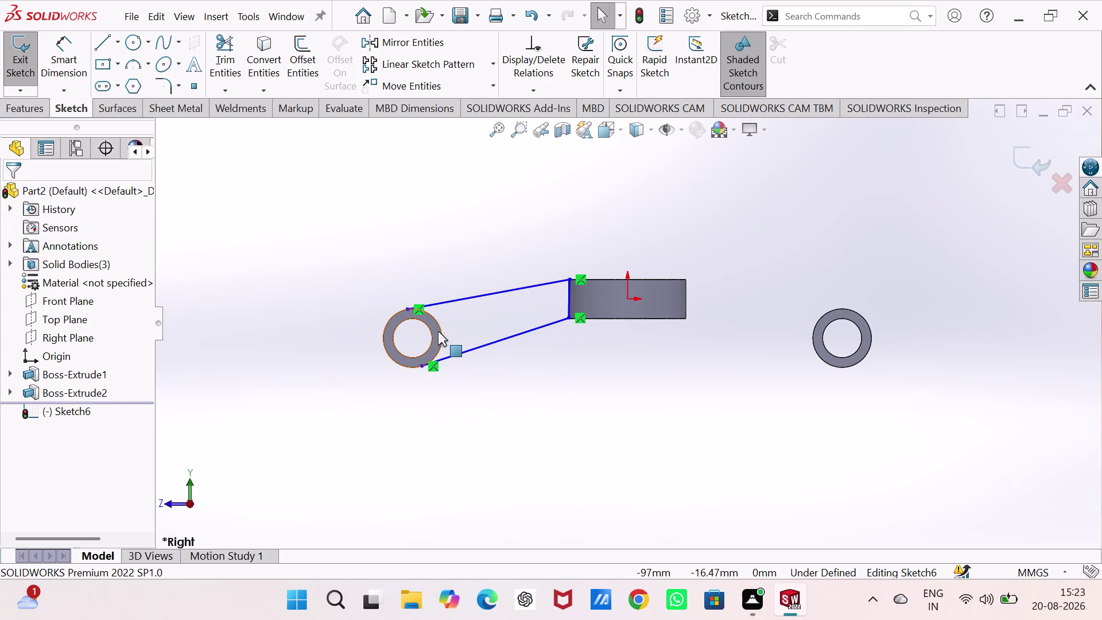
click(440, 330)
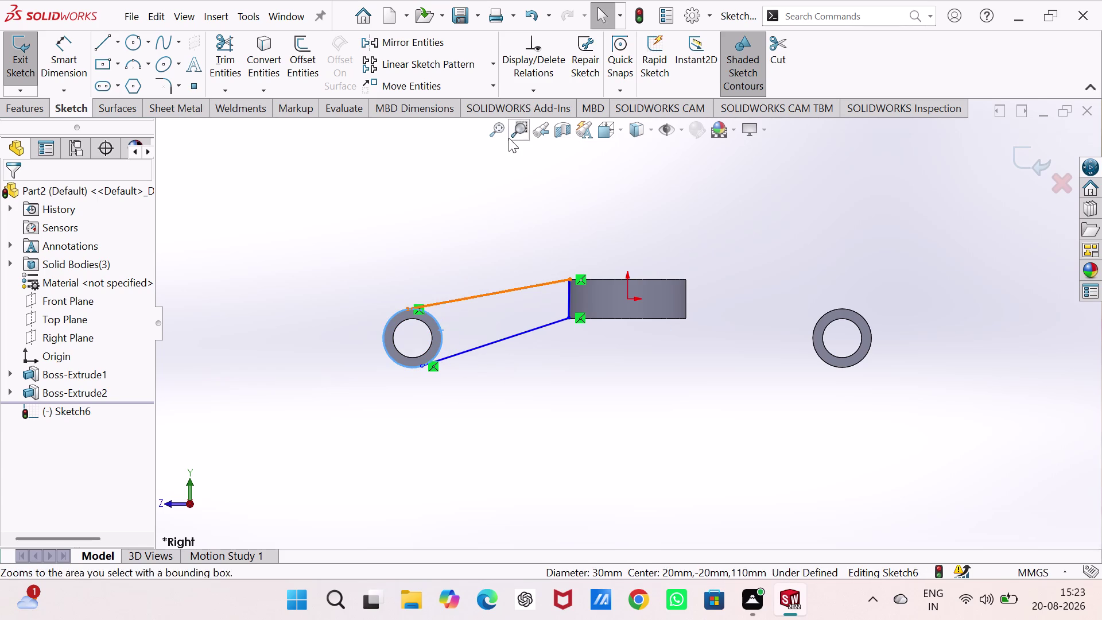
click(268, 43)
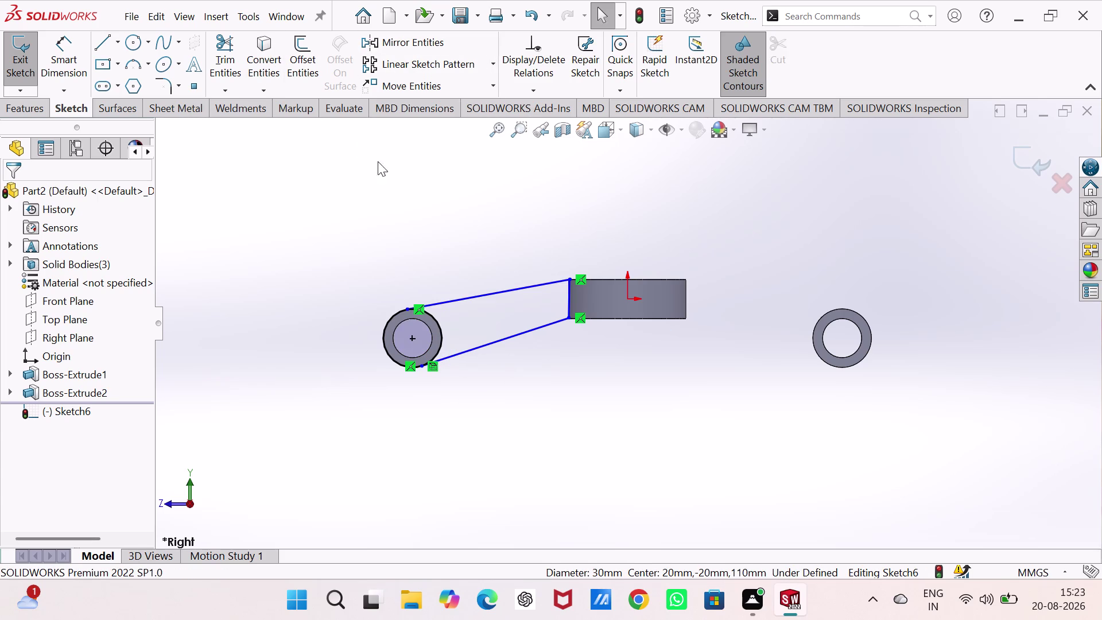
click(416, 187)
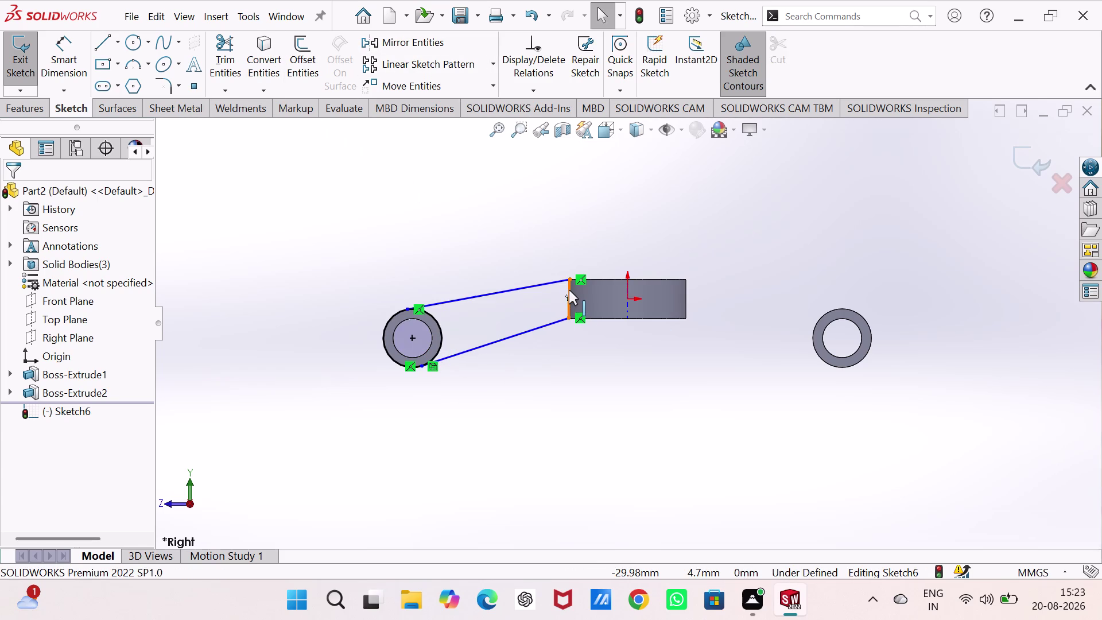
Undo the accidental line stretch and clean up the short vertical line at the block.
drag(568, 295, 557, 295)
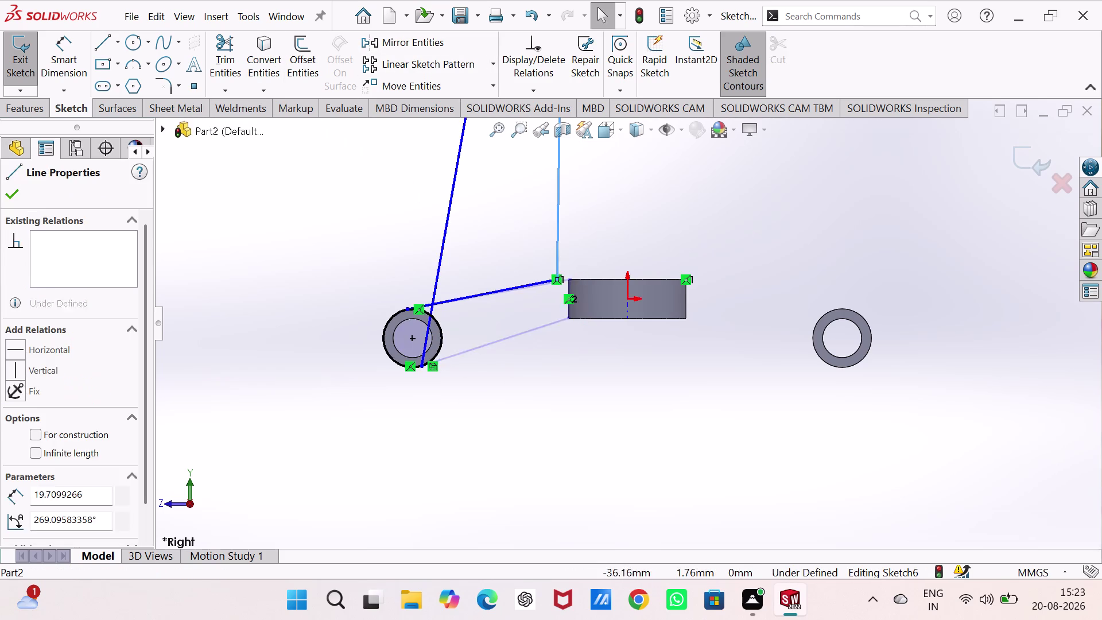
drag(556, 296, 549, 318)
key(Escape)
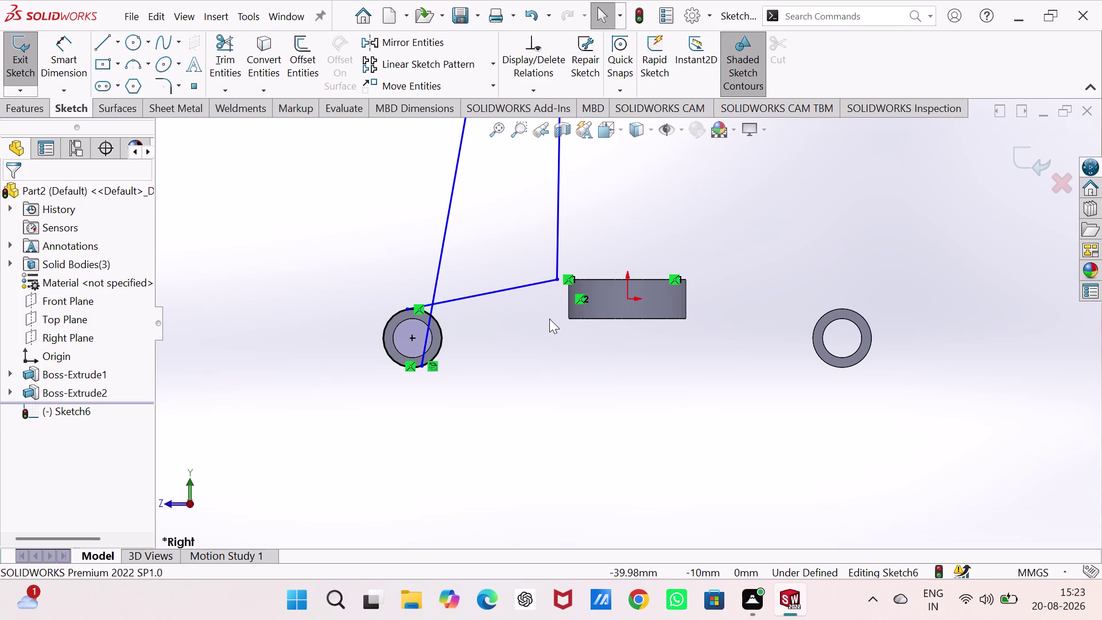
key(ctrl+z)
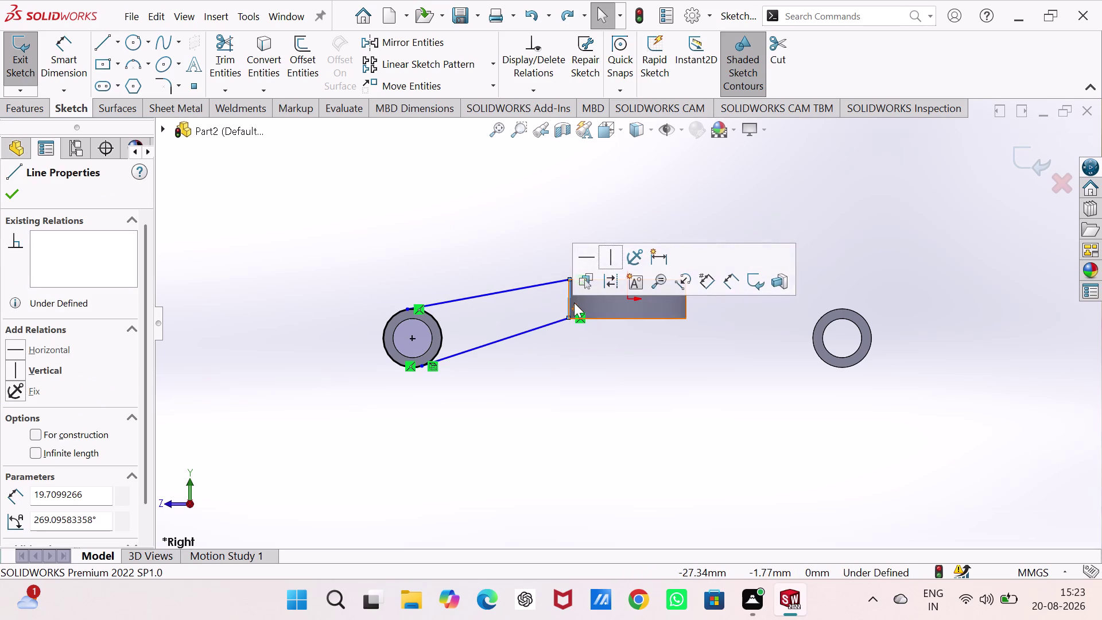
click(567, 299)
key(Delete)
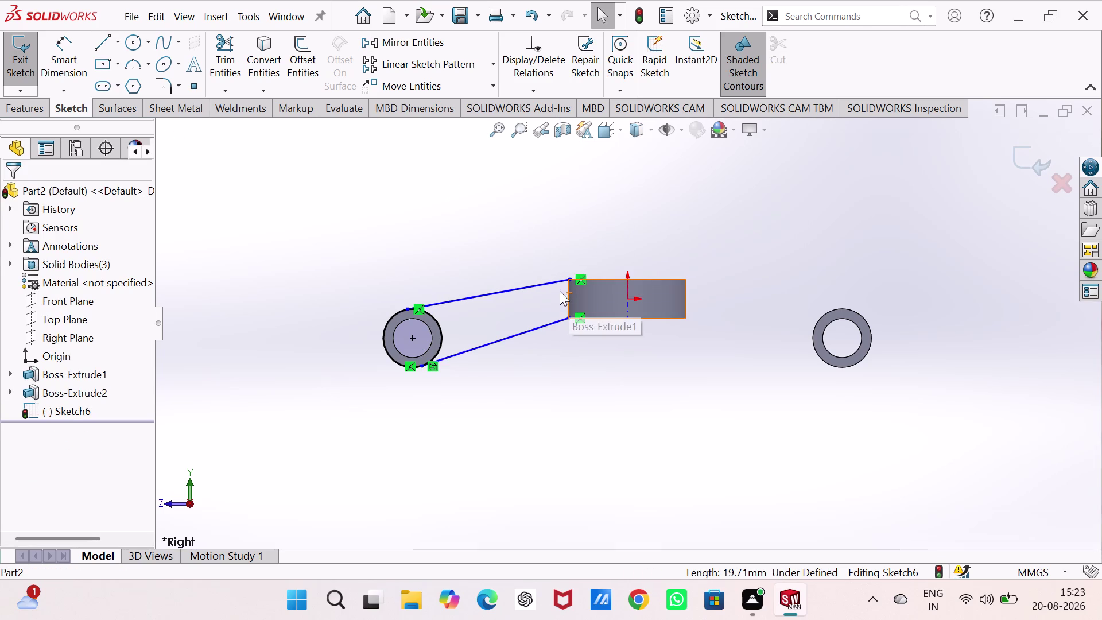
key(Delete)
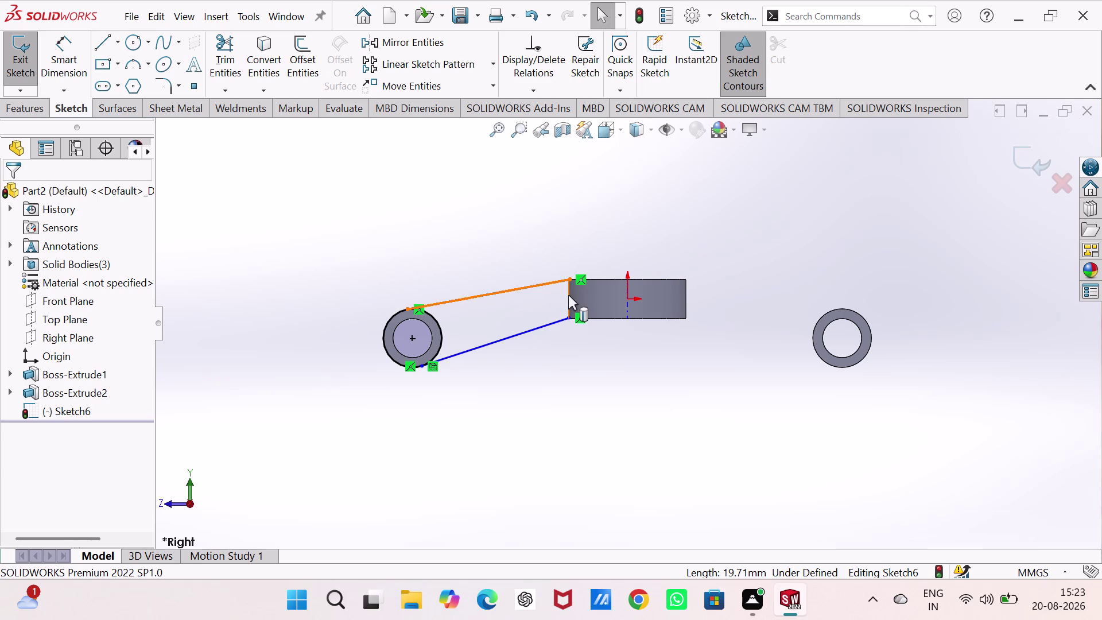
Reapply Convert Entities and select the upper connecting line.
click(568, 295)
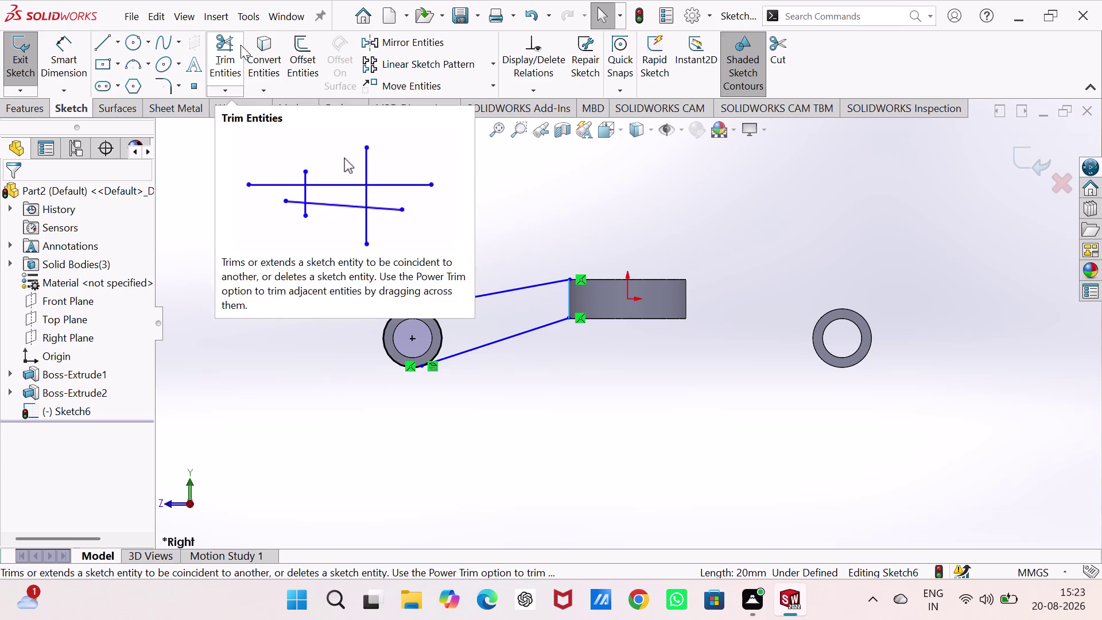
click(267, 44)
click(281, 174)
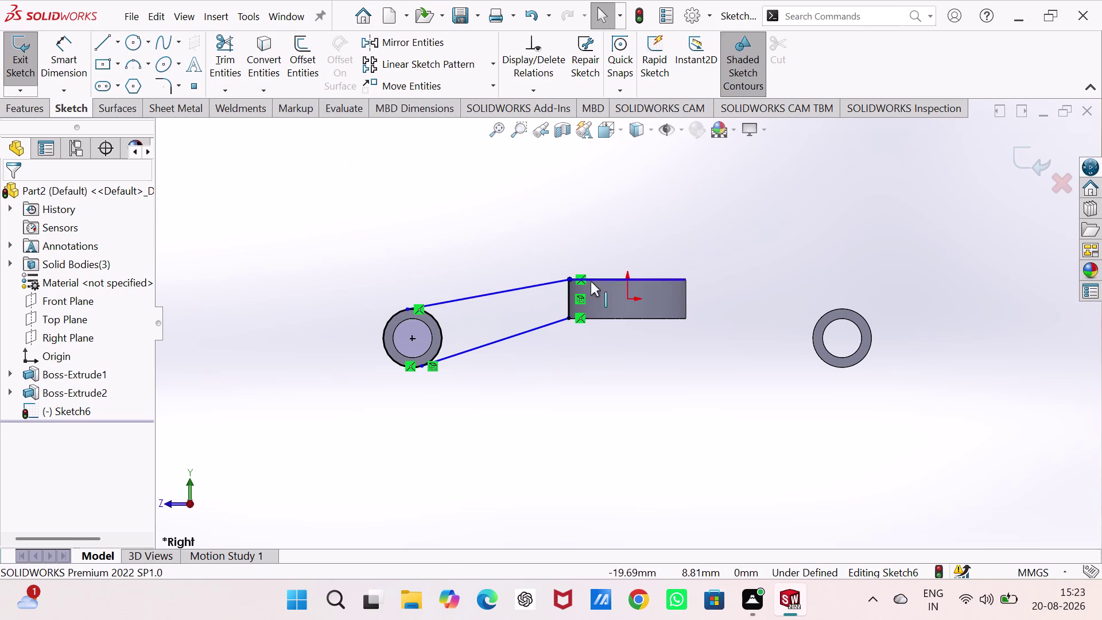
click(487, 291)
click(457, 298)
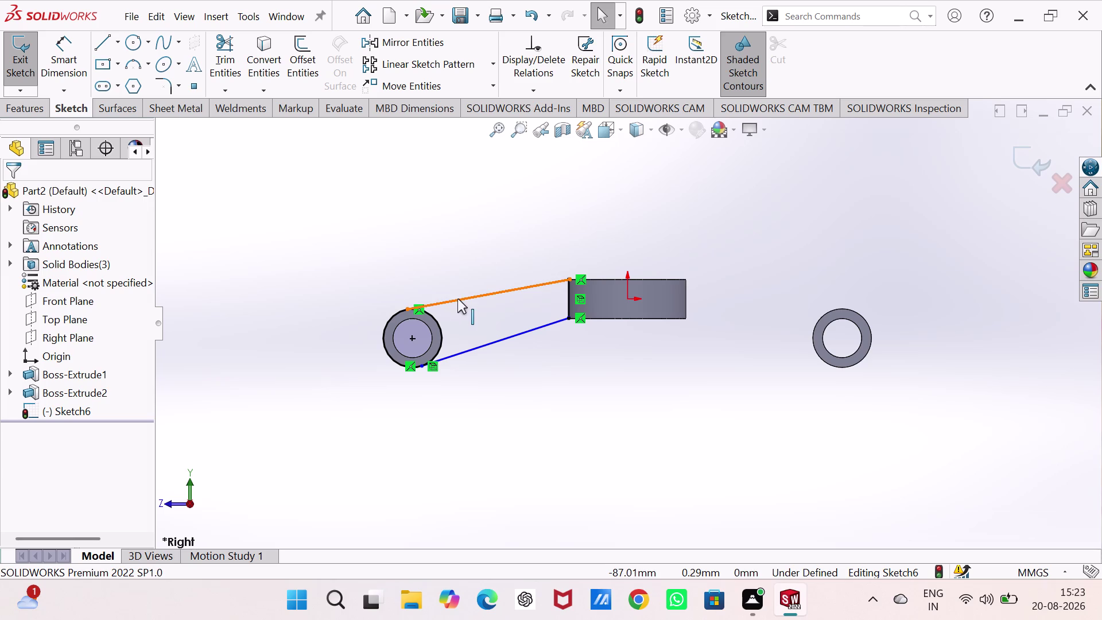
click(441, 326)
Make the upper connecting line tangent to the boss circle.
click(474, 265)
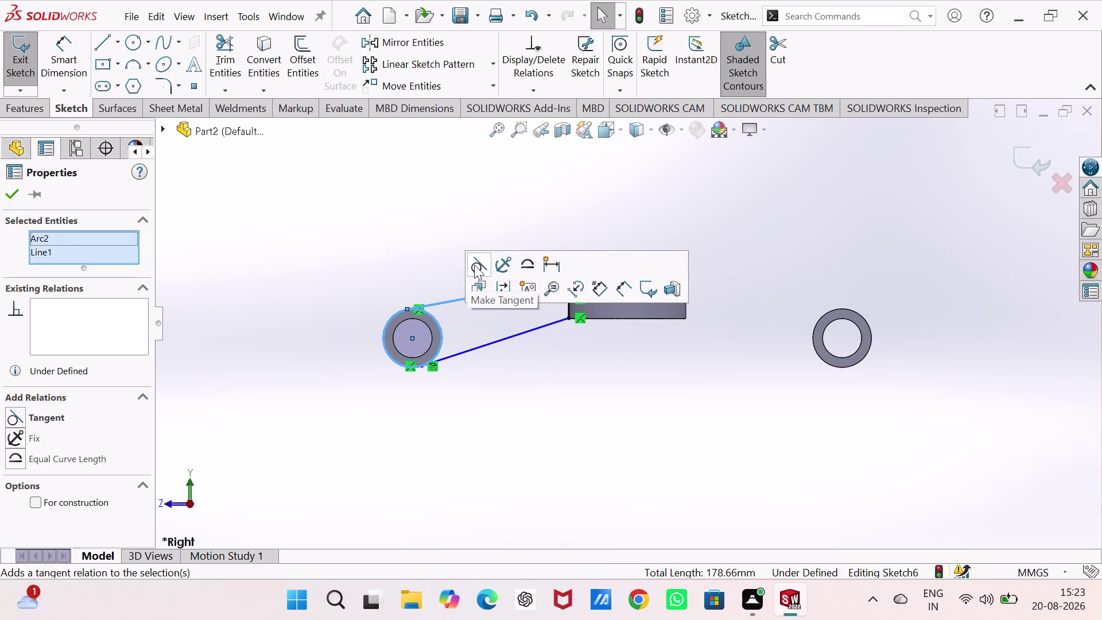
click(442, 331)
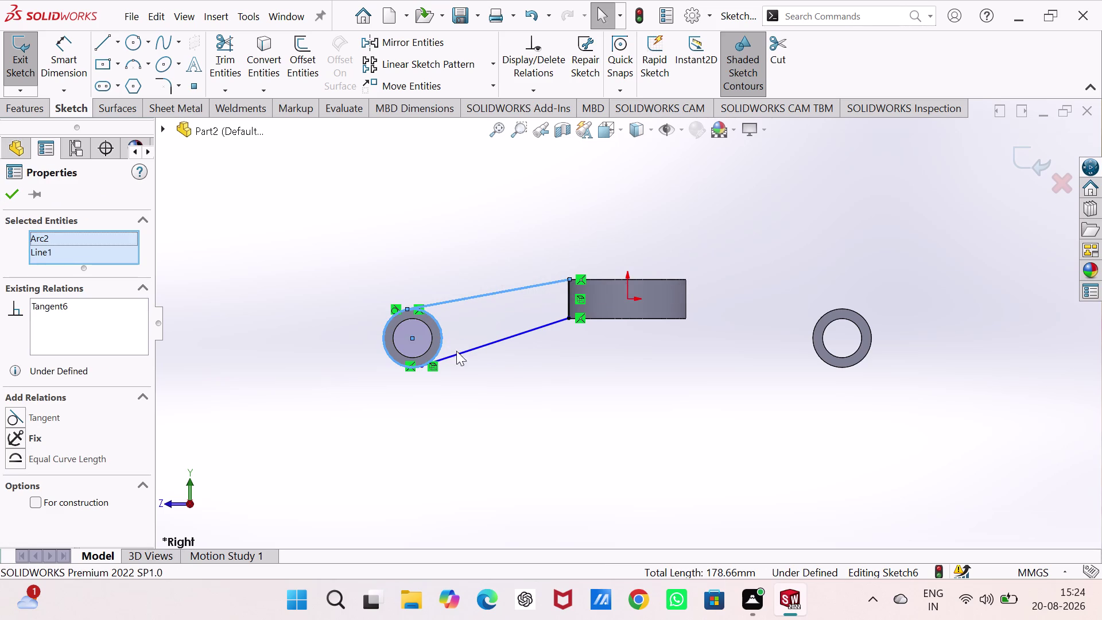
click(459, 352)
Make the lower connecting line tangent to the boss circle.
double_click(492, 205)
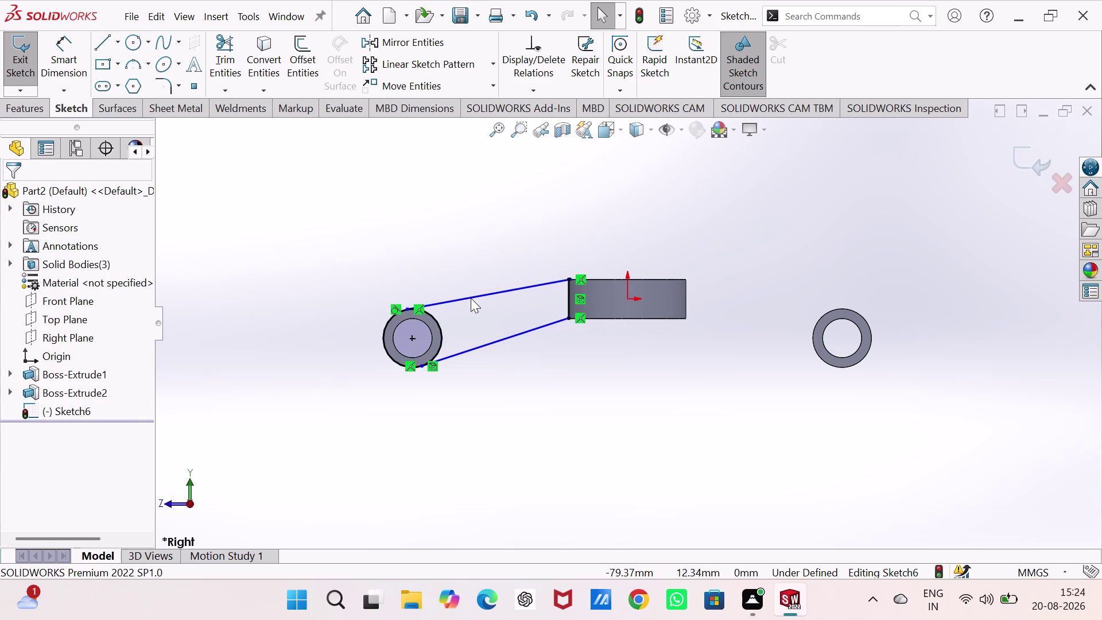
click(441, 330)
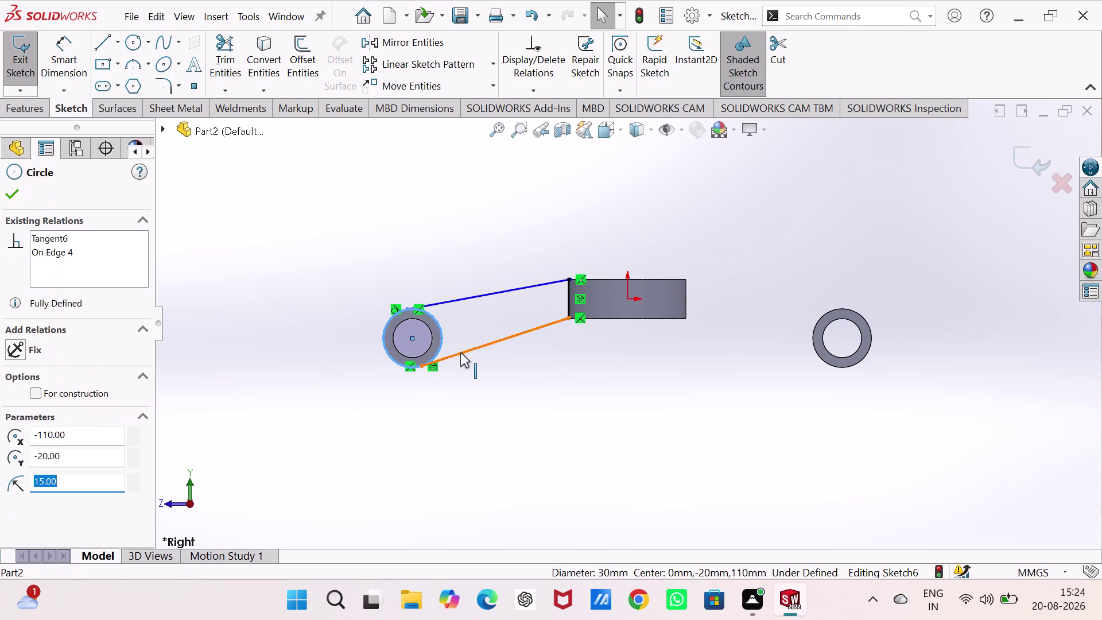
click(460, 352)
click(489, 294)
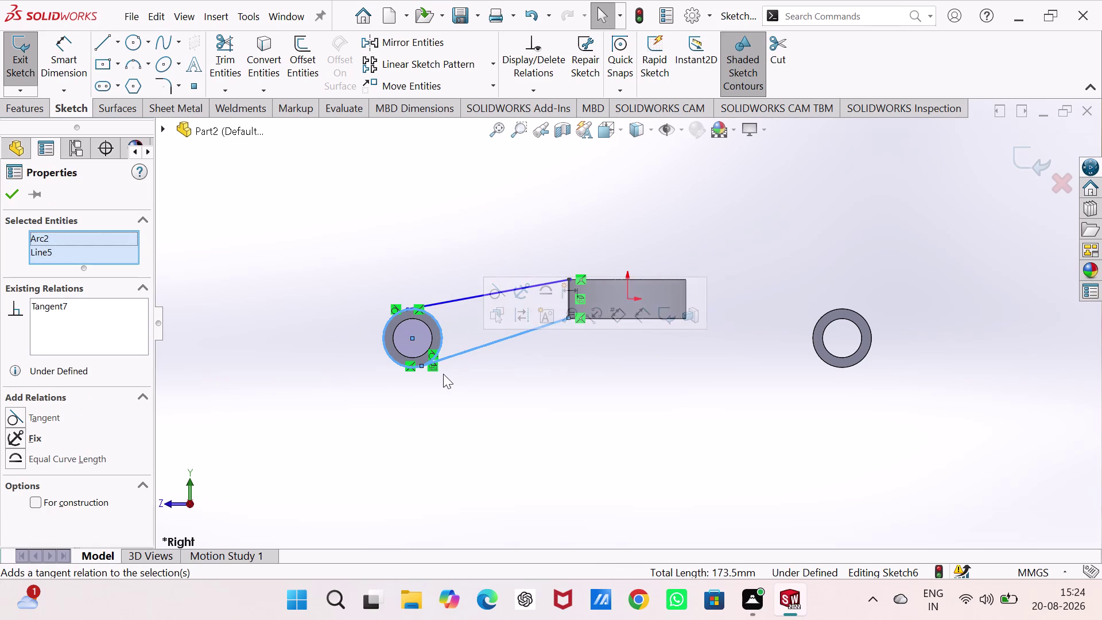
Zoom in to check the tangent contact points and select the upper line's far endpoint.
scroll(down, 3)
scroll(down, 3)
scroll(down, 3)
scroll(down, 3)
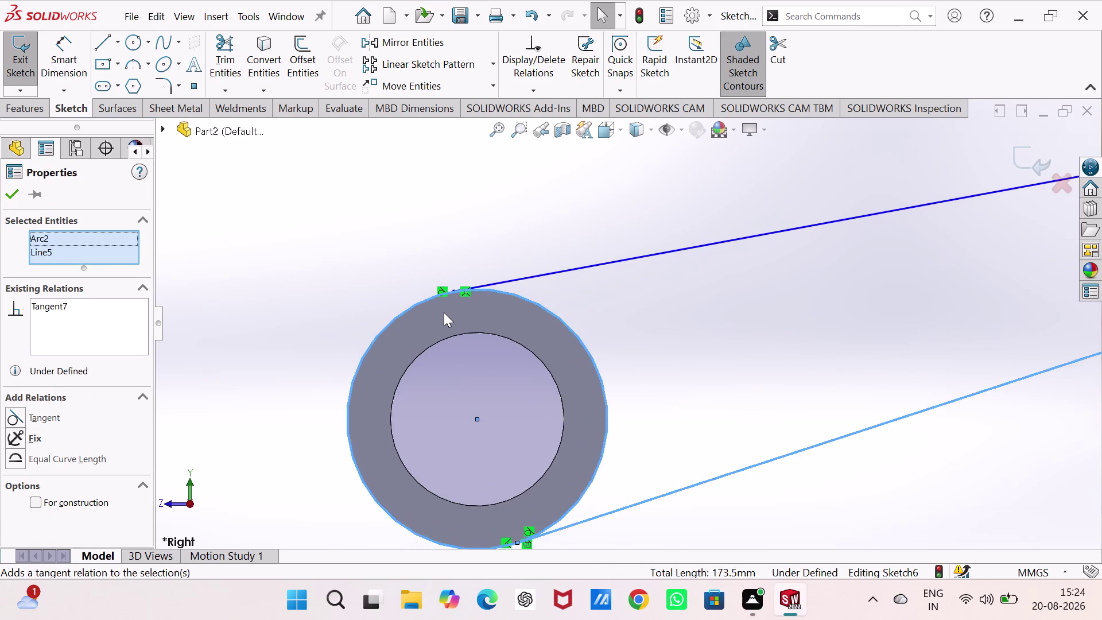
scroll(down, 3)
scroll(down, 3)
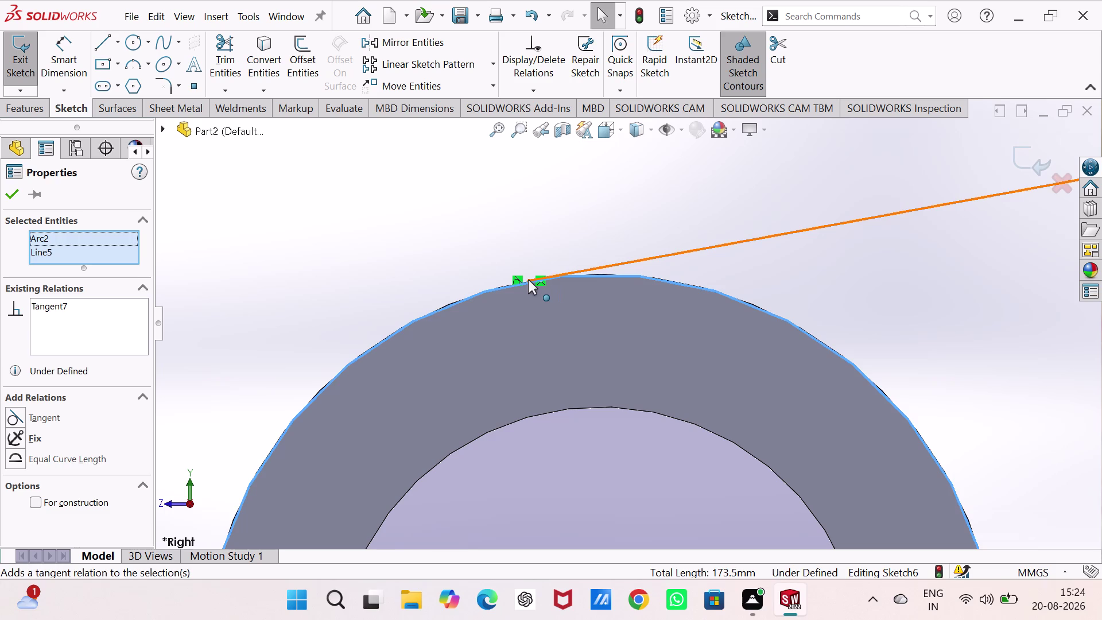
drag(528, 280, 560, 262)
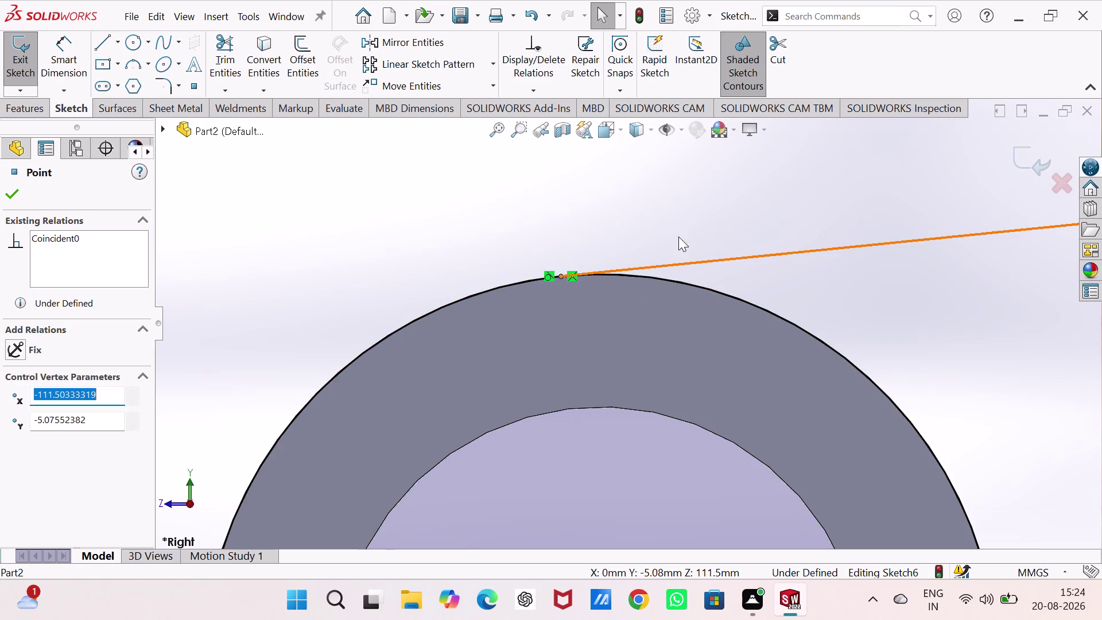
scroll(up, 3)
scroll(up, 3)
scroll(down, 3)
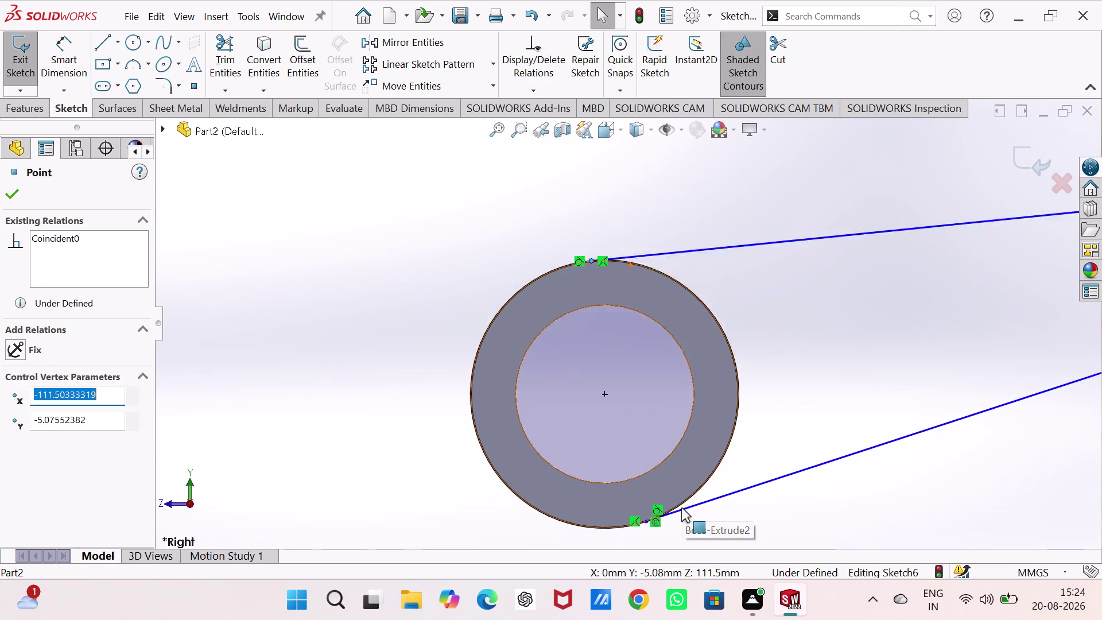
scroll(down, 3)
scroll(up, 3)
scroll(down, 3)
scroll(down, 3)
scroll(up, 3)
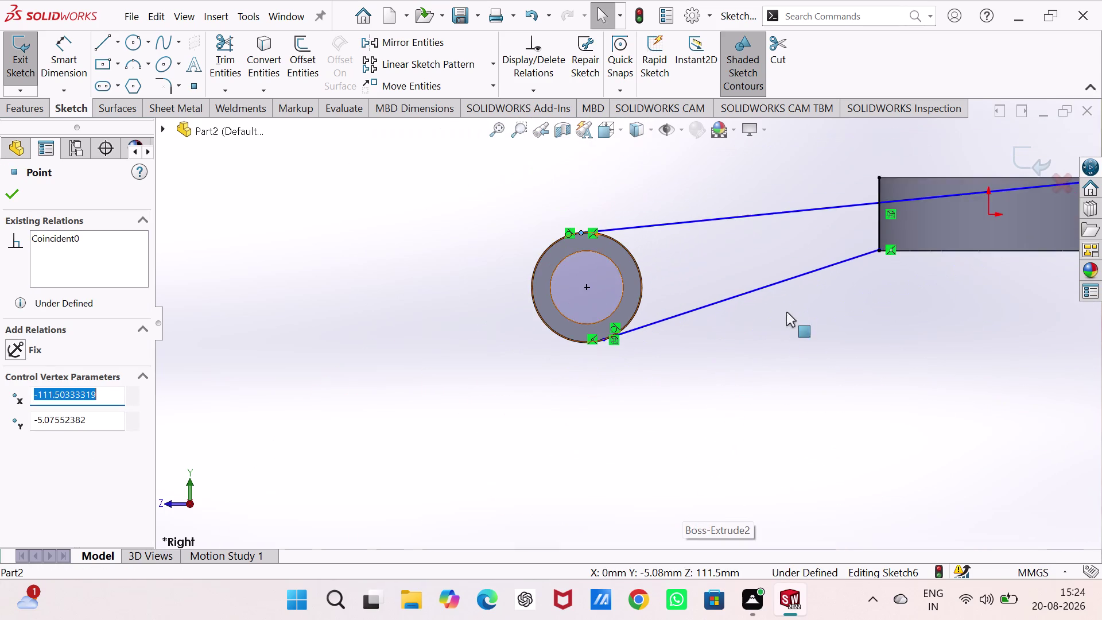
scroll(up, 3)
scroll(down, 3)
scroll(down, 3)
scroll(up, 3)
scroll(down, 3)
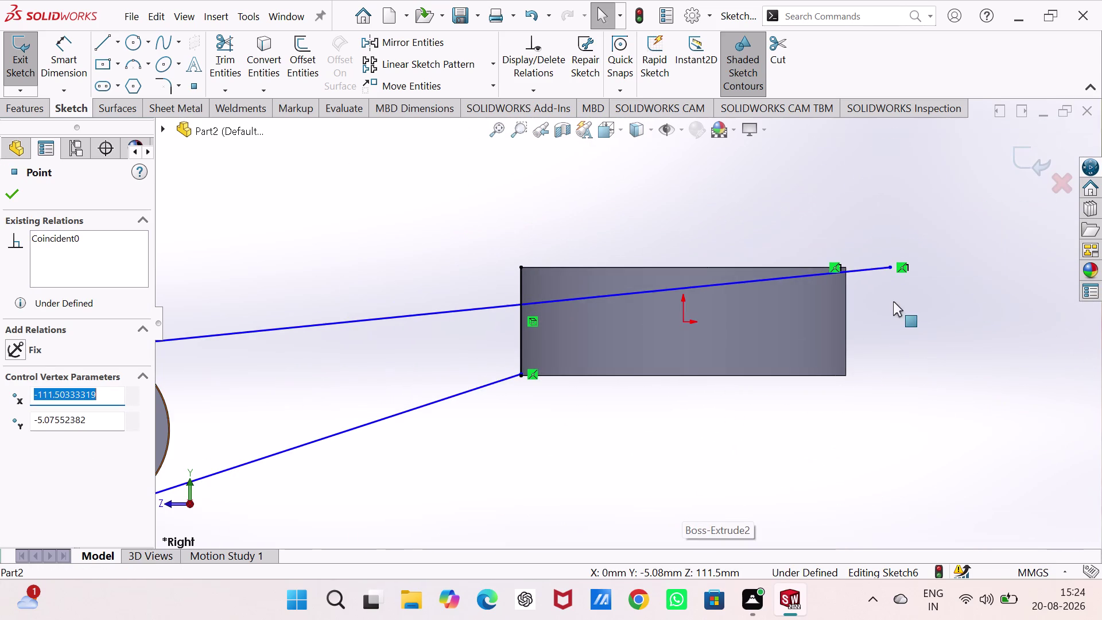
click(519, 265)
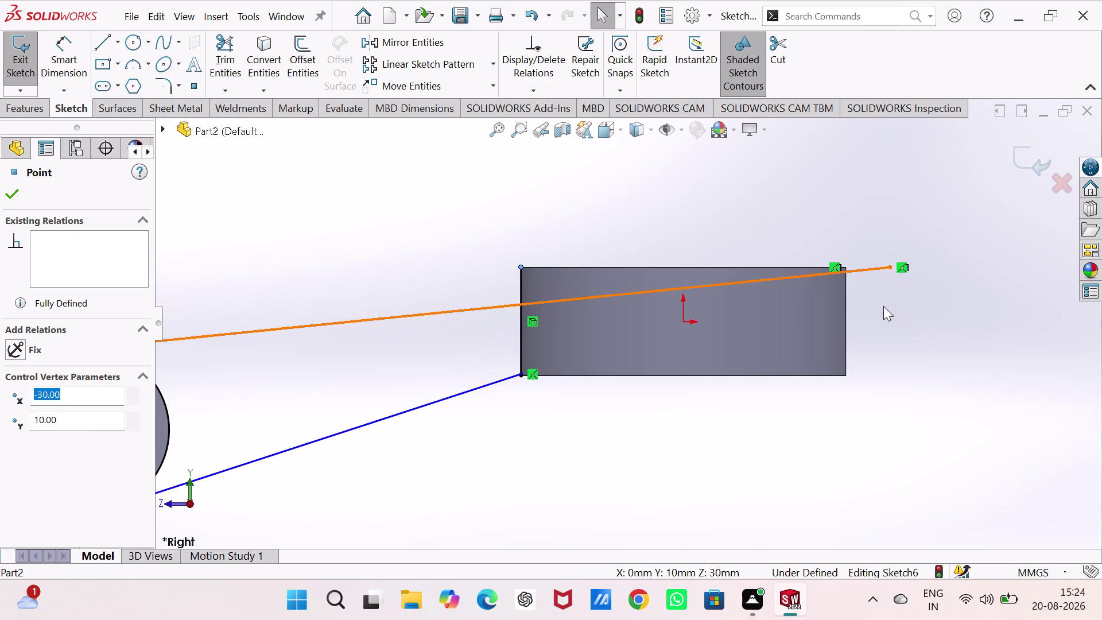
right_click(883, 306)
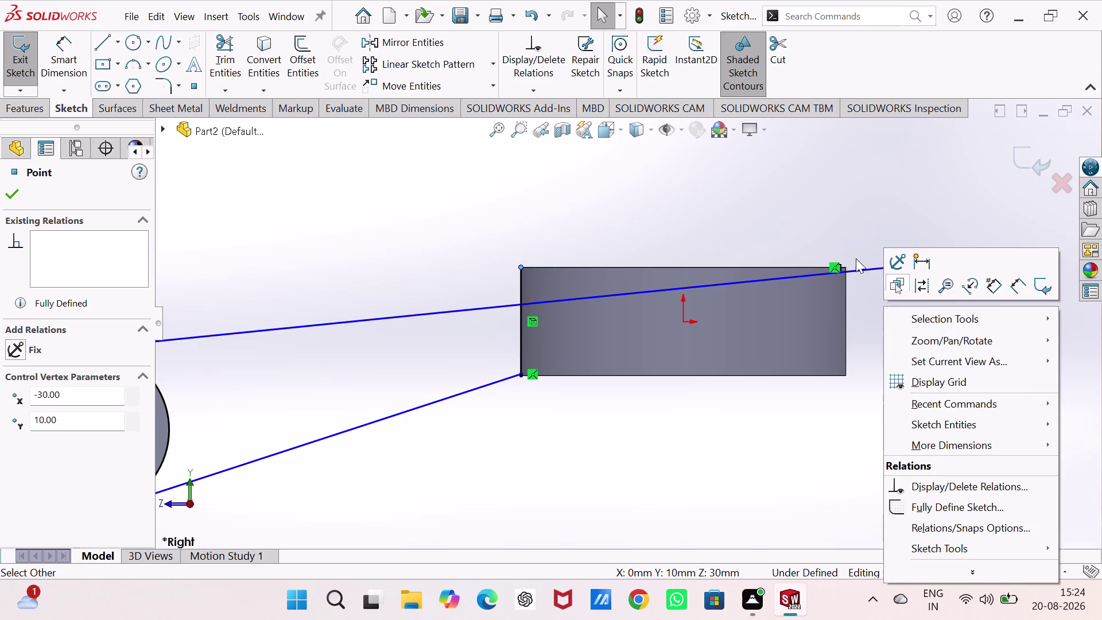
Make the upper line's far endpoint coincident with the block's upper-left corner.
key(Escape)
key(Escape)
right_click(904, 264)
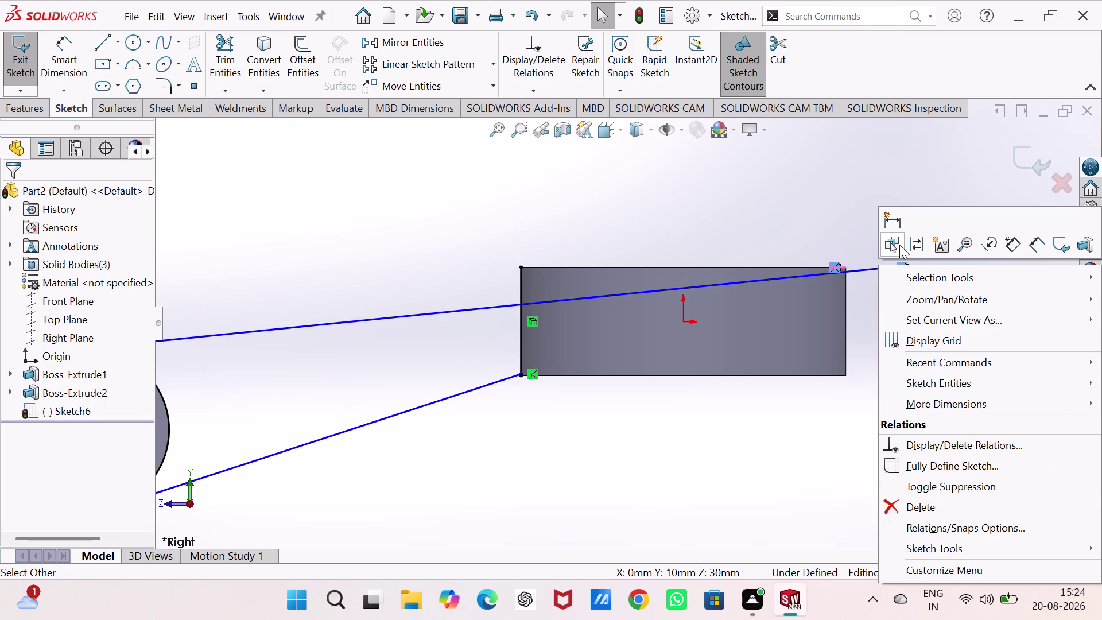
click(909, 501)
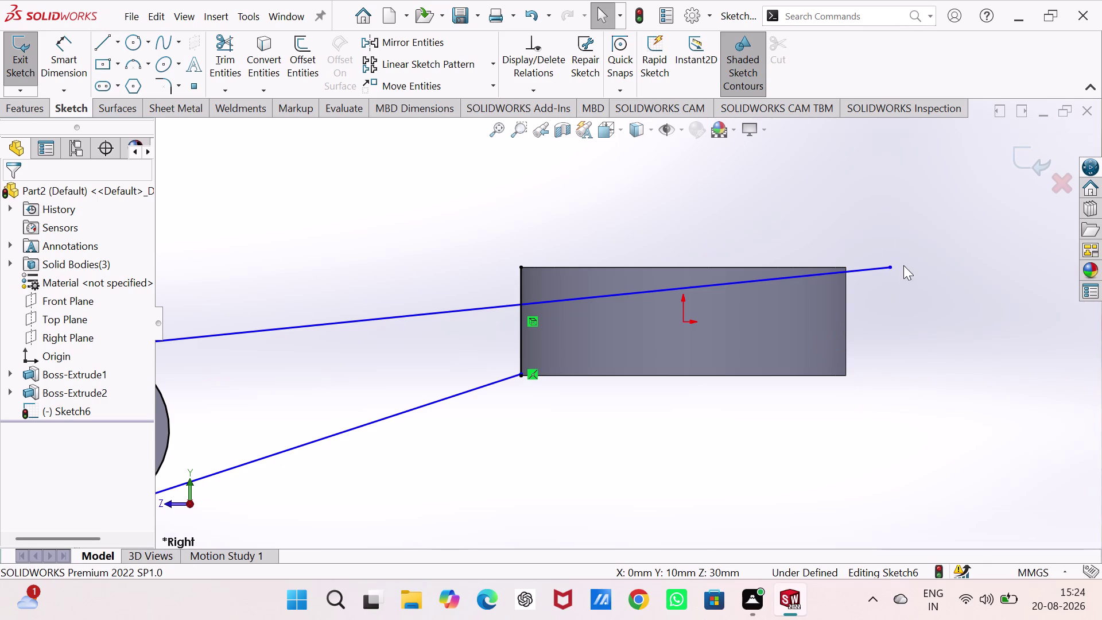
click(887, 267)
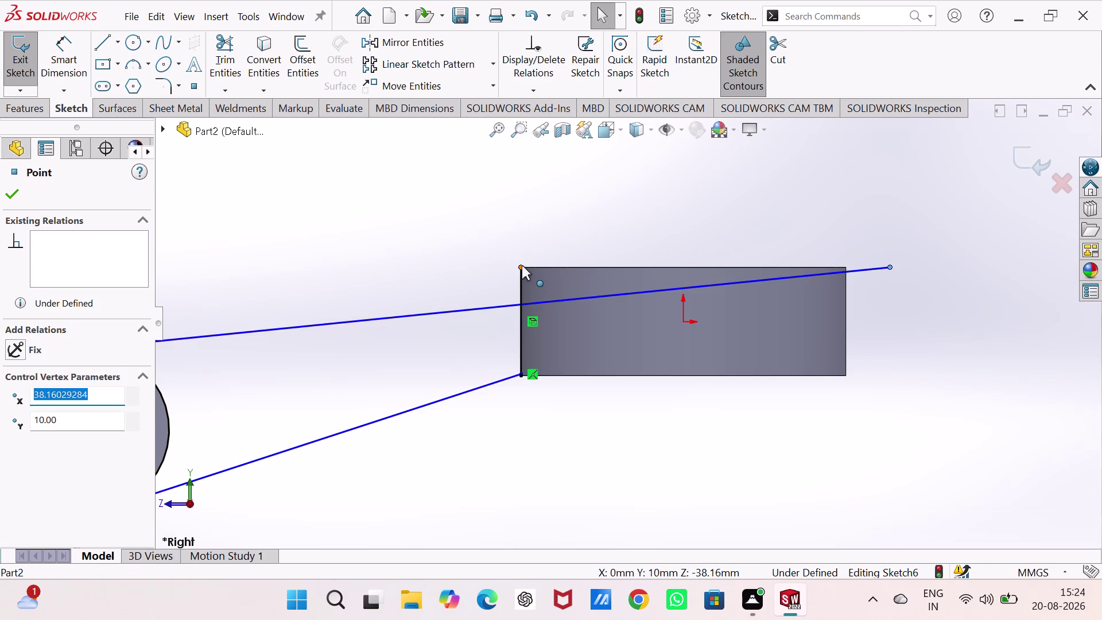
click(521, 265)
click(17, 456)
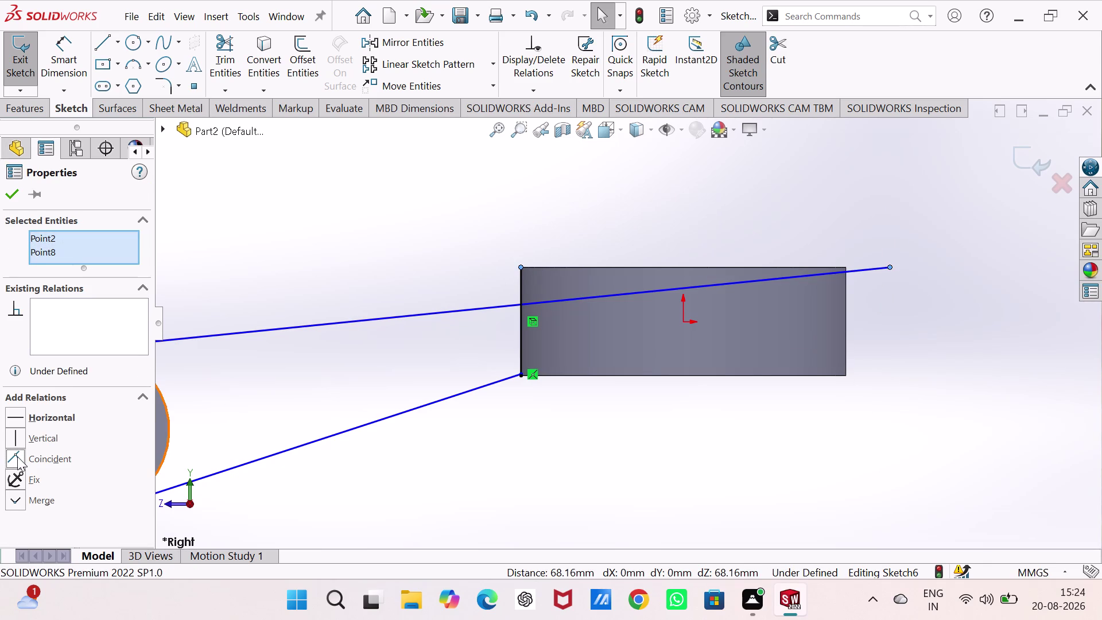
click(299, 367)
Make the lower line's loose endpoint coincident with the bar's lower corner.
scroll(up, 3)
scroll(down, 3)
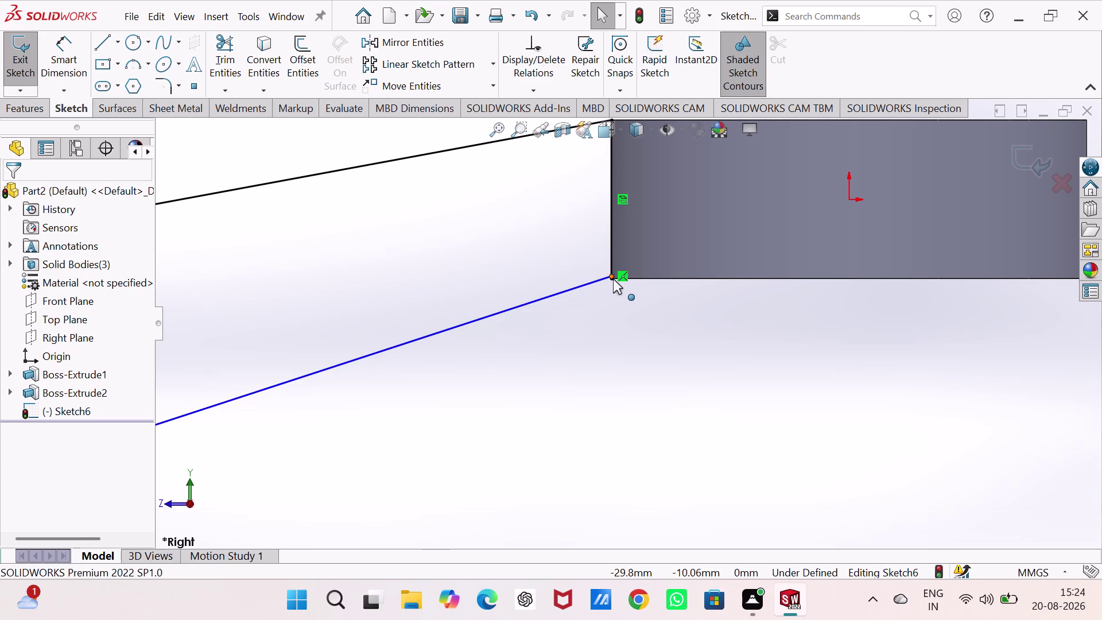
click(613, 277)
click(611, 279)
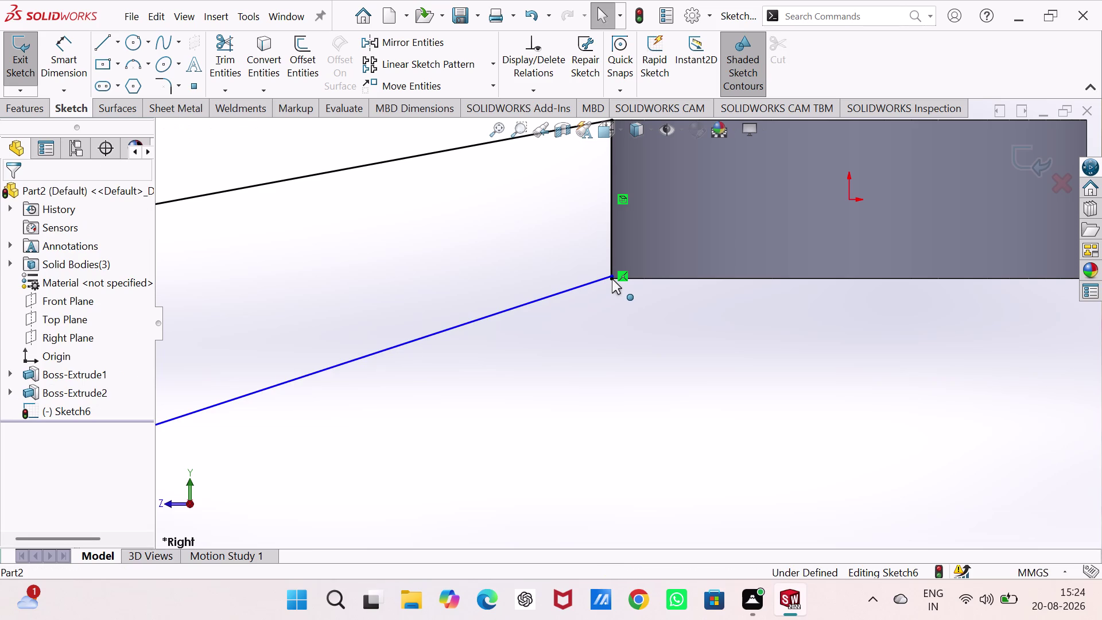
click(612, 274)
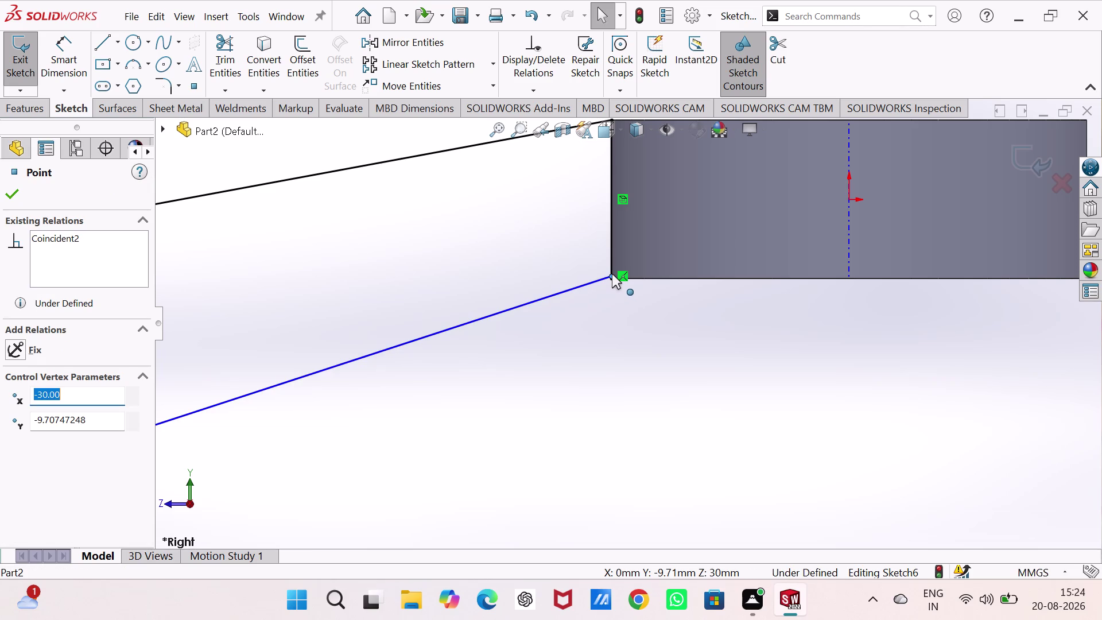
key(Escape)
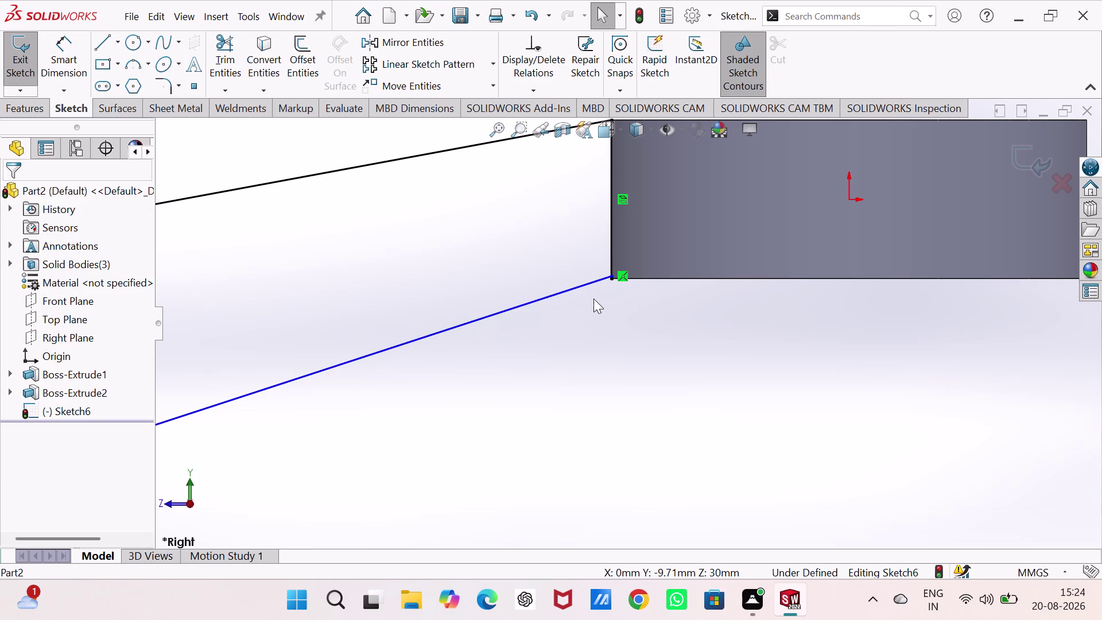
click(610, 278)
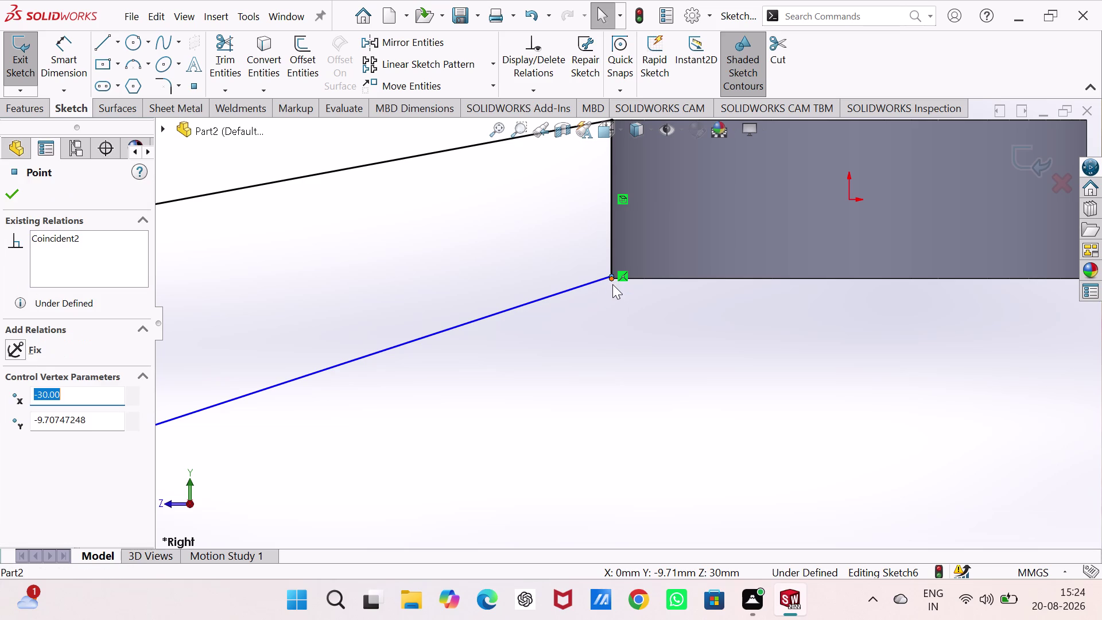
click(612, 282)
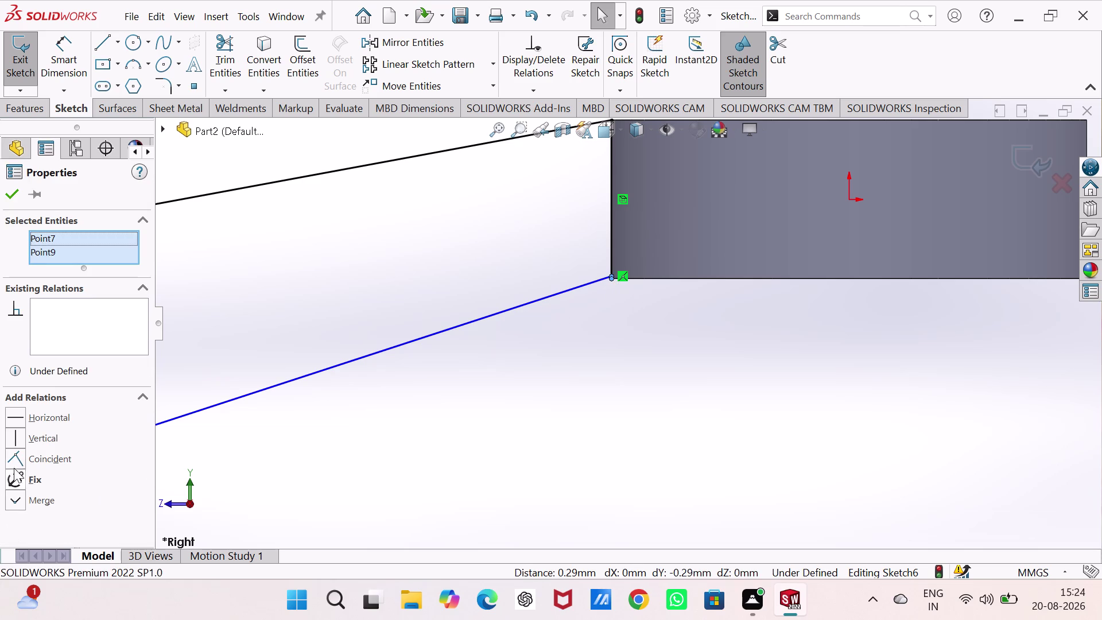
click(16, 459)
click(322, 467)
Trim away the circle's outer arc and exit the sketch.
scroll(up, 3)
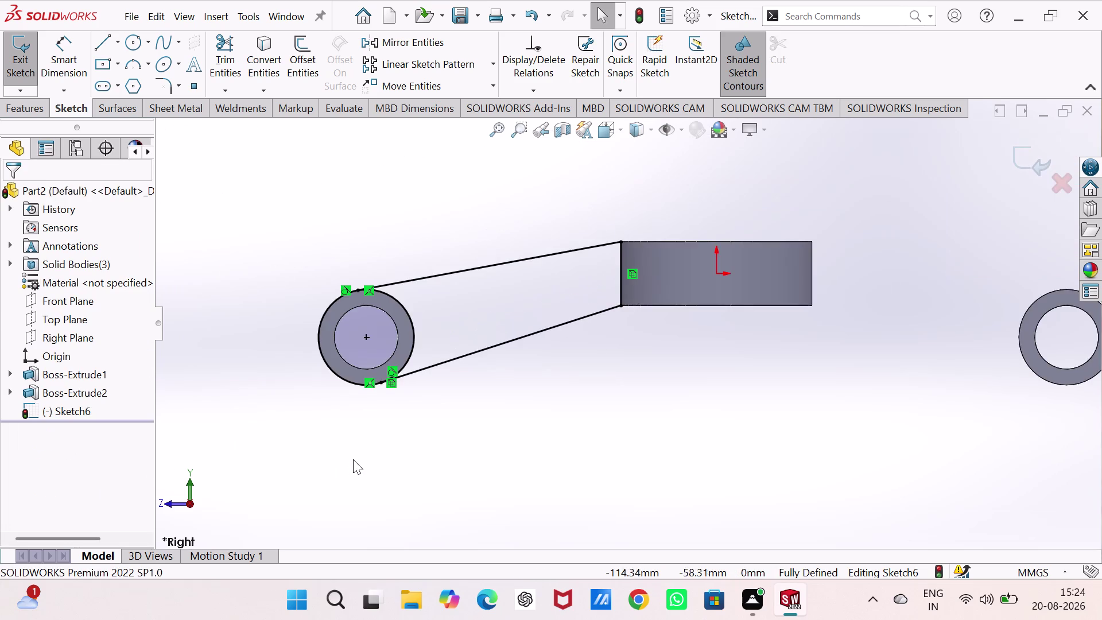
scroll(down, 3)
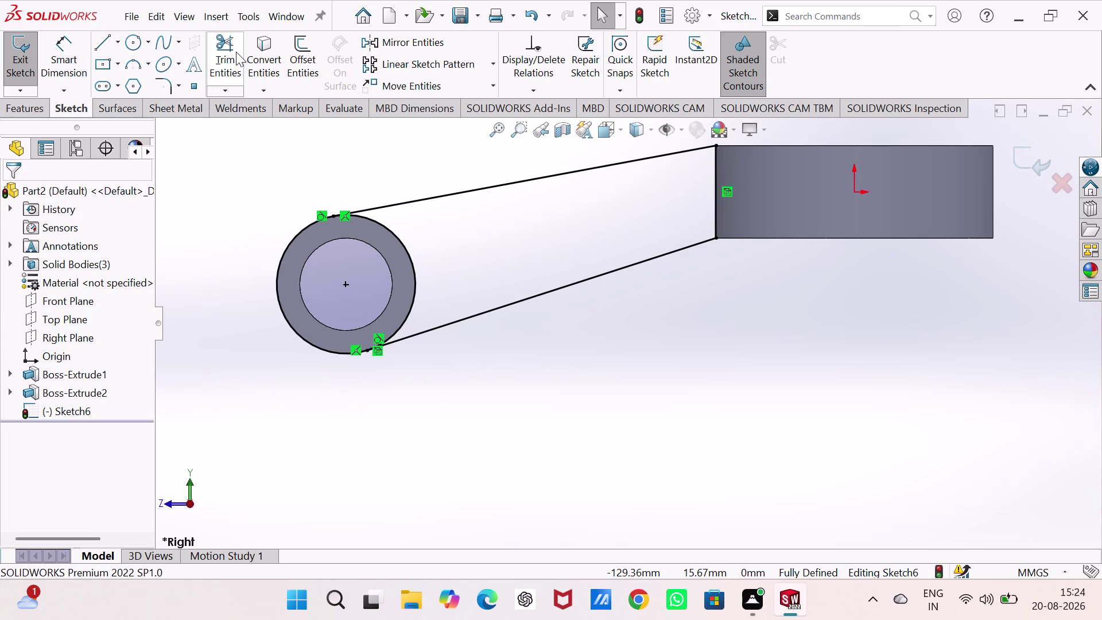
click(231, 43)
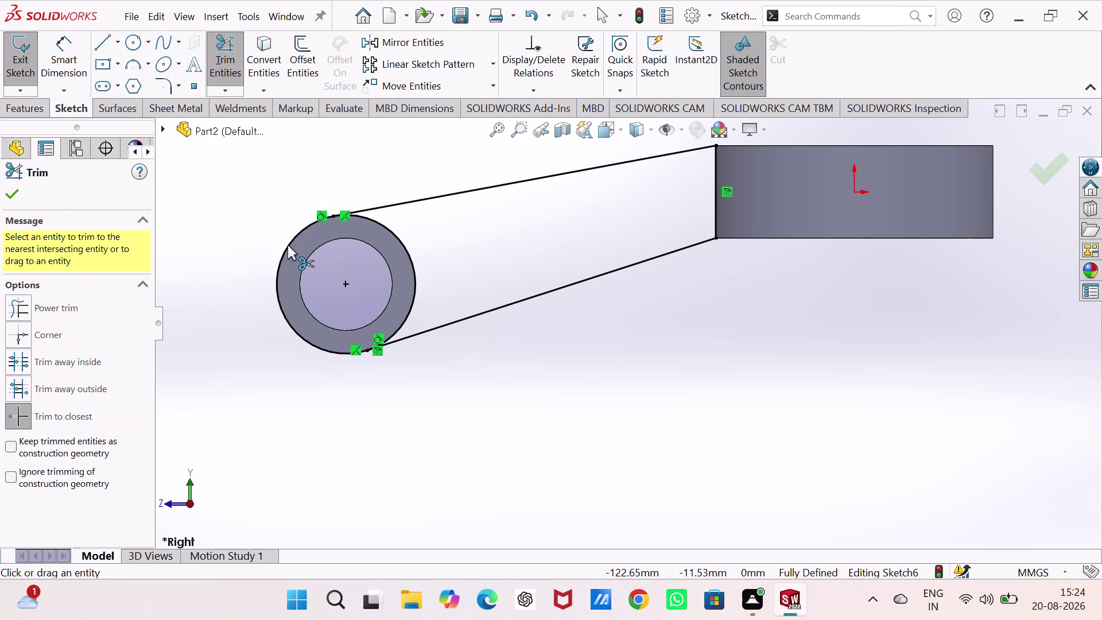
click(287, 245)
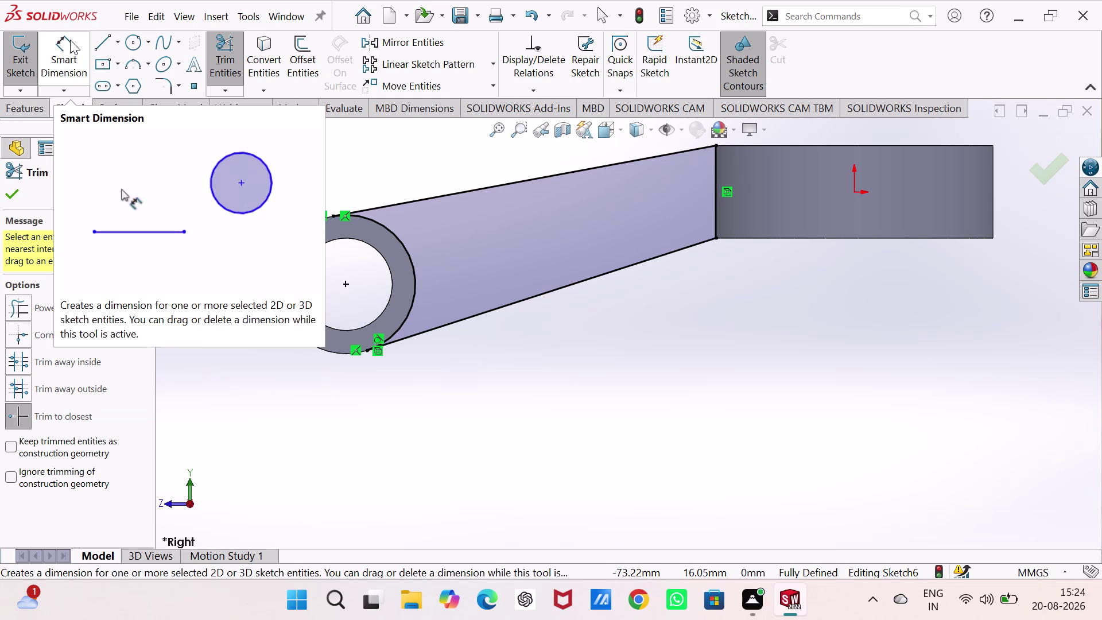
click(28, 55)
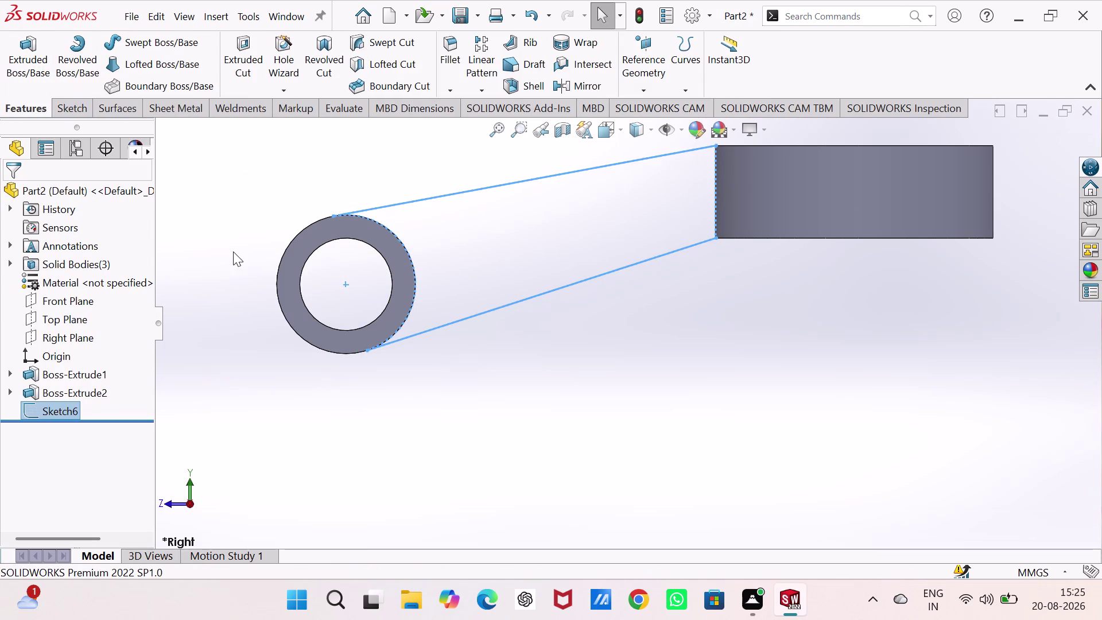
Orbit around the part, then set the isometric view and start extruding Sketch6.
middle_drag(231, 232, 271, 319)
right_drag(231, 233, 271, 319)
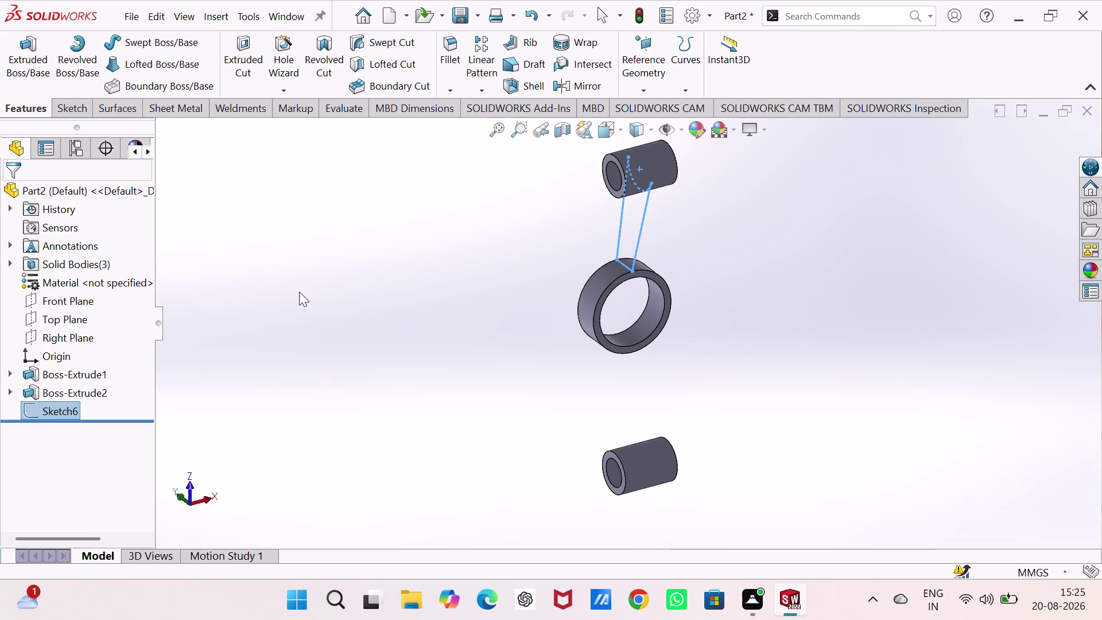
middle_drag(324, 295, 165, 244)
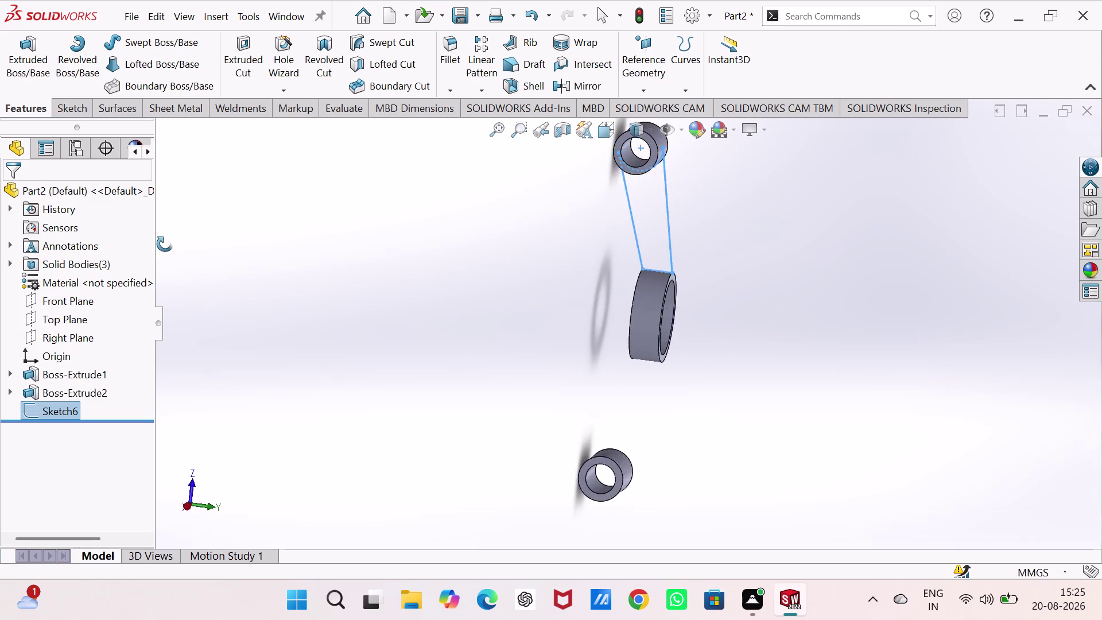
middle_drag(165, 244, 257, 208)
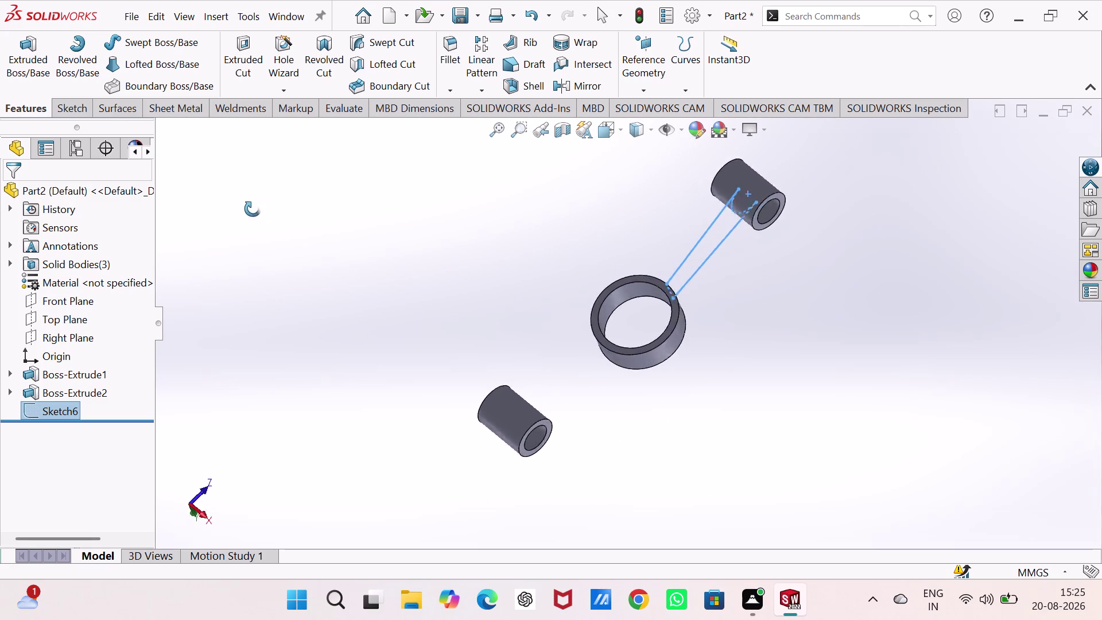
middle_drag(257, 208, 297, 223)
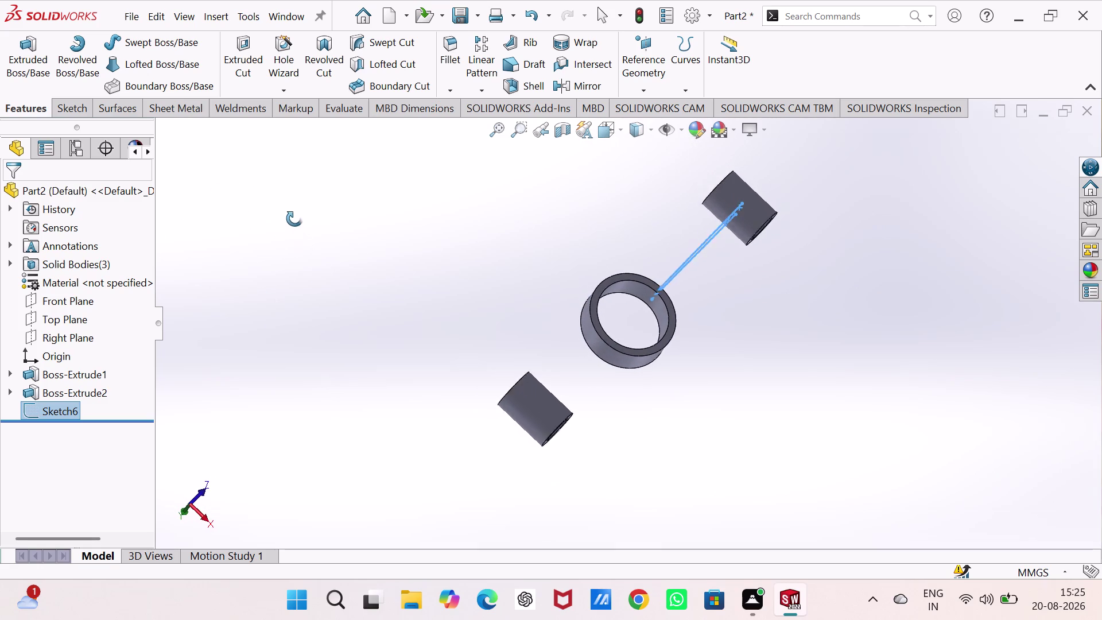
middle_drag(296, 224, 330, 266)
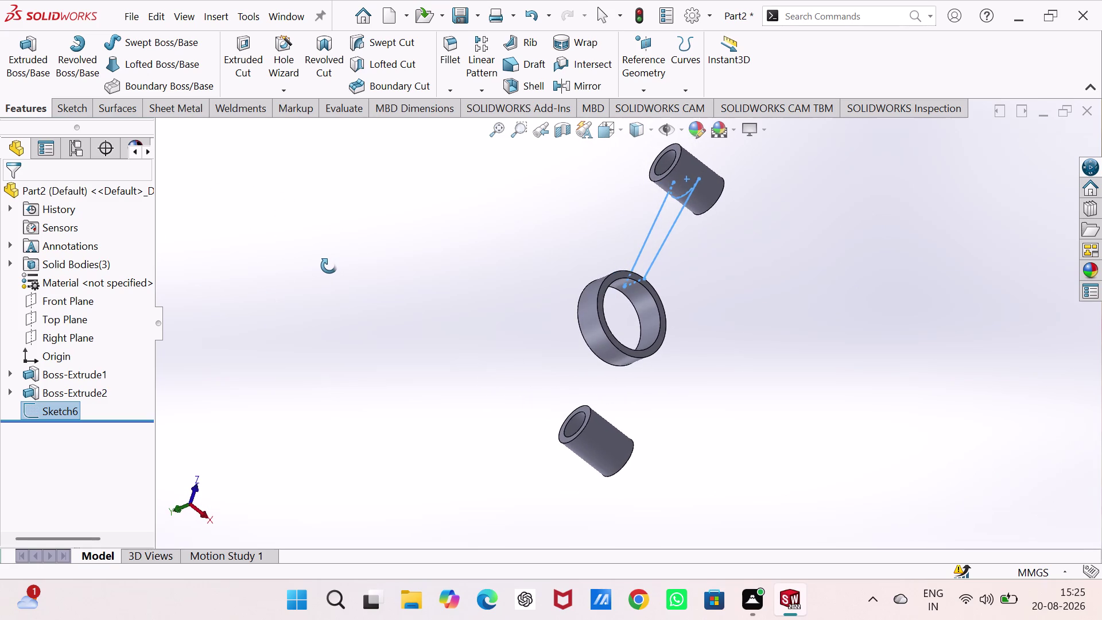
middle_drag(330, 266, 329, 266)
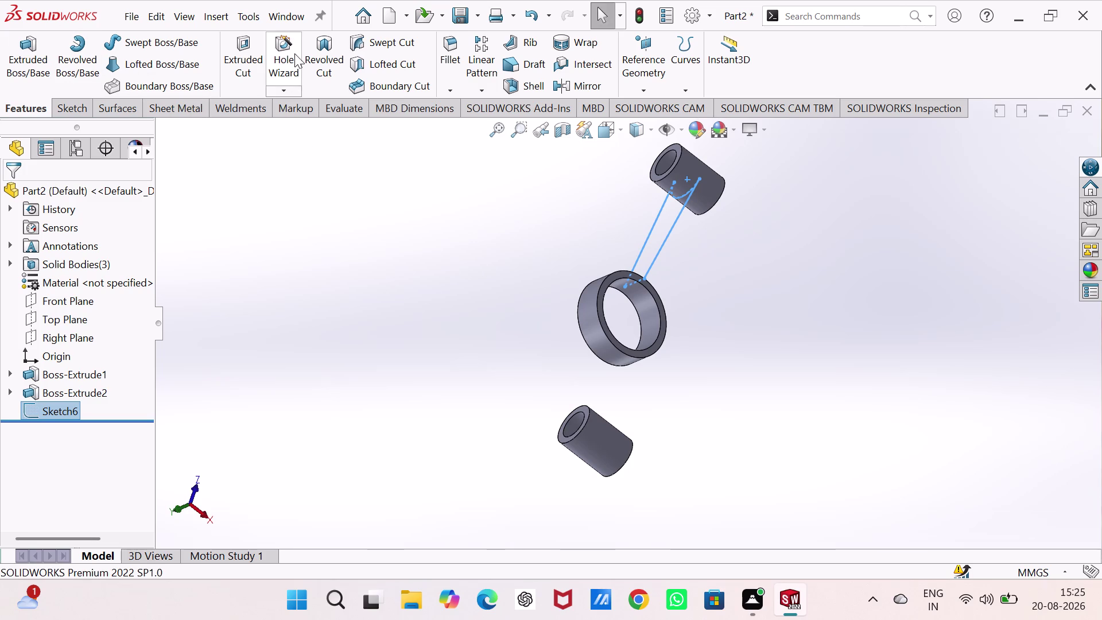
key(ctrl+7)
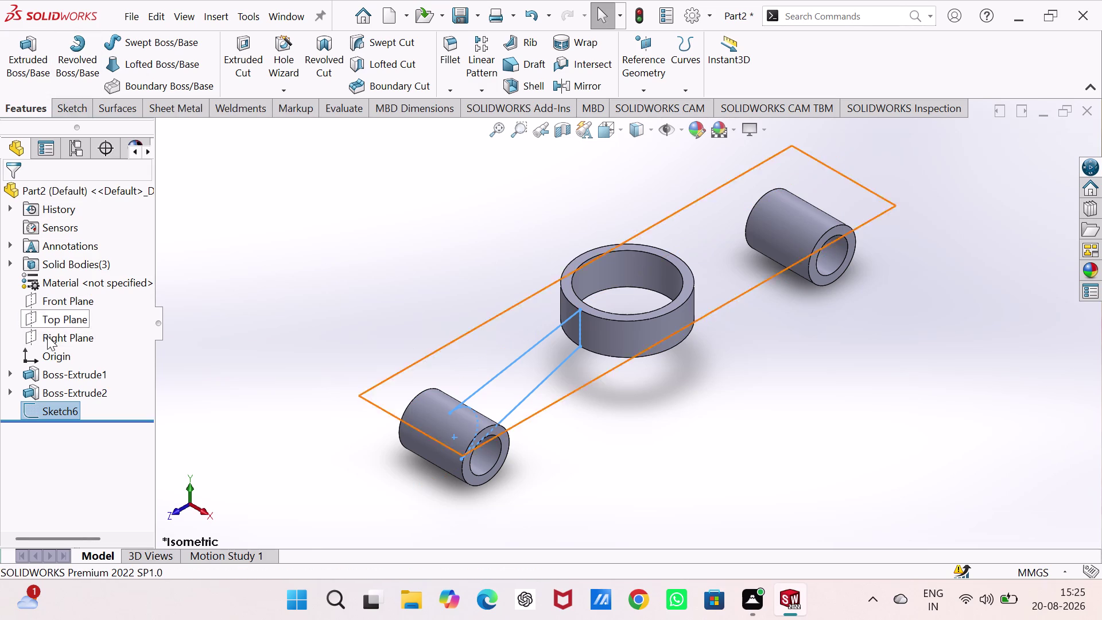
click(26, 45)
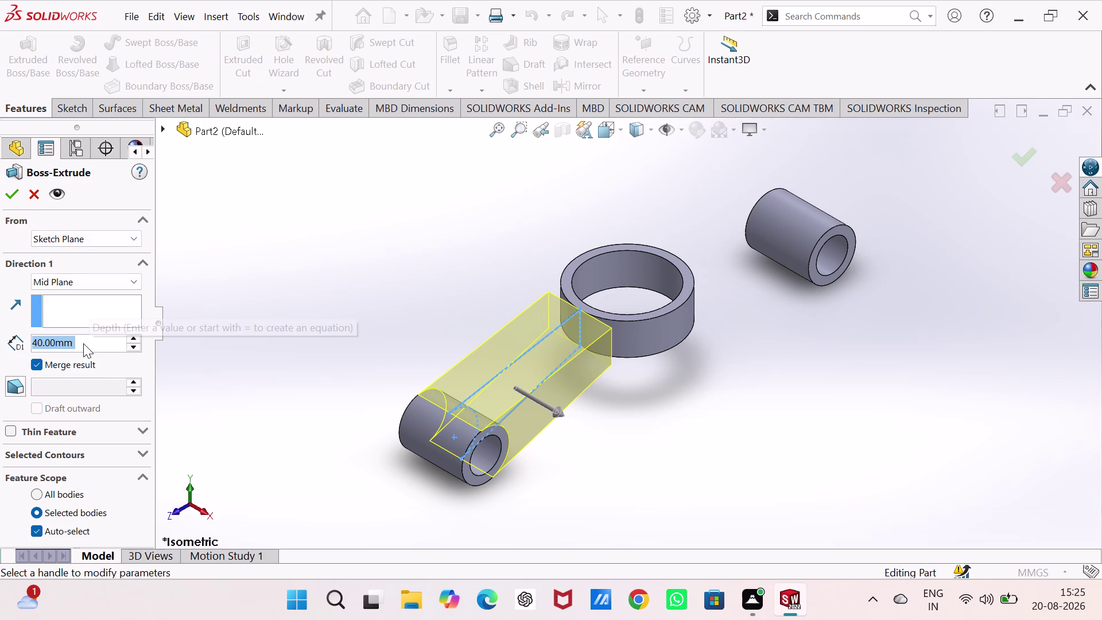
Extrude Sketch6 Blind 10 mm, starting from a 5 mm offset, and confirm.
text(19)
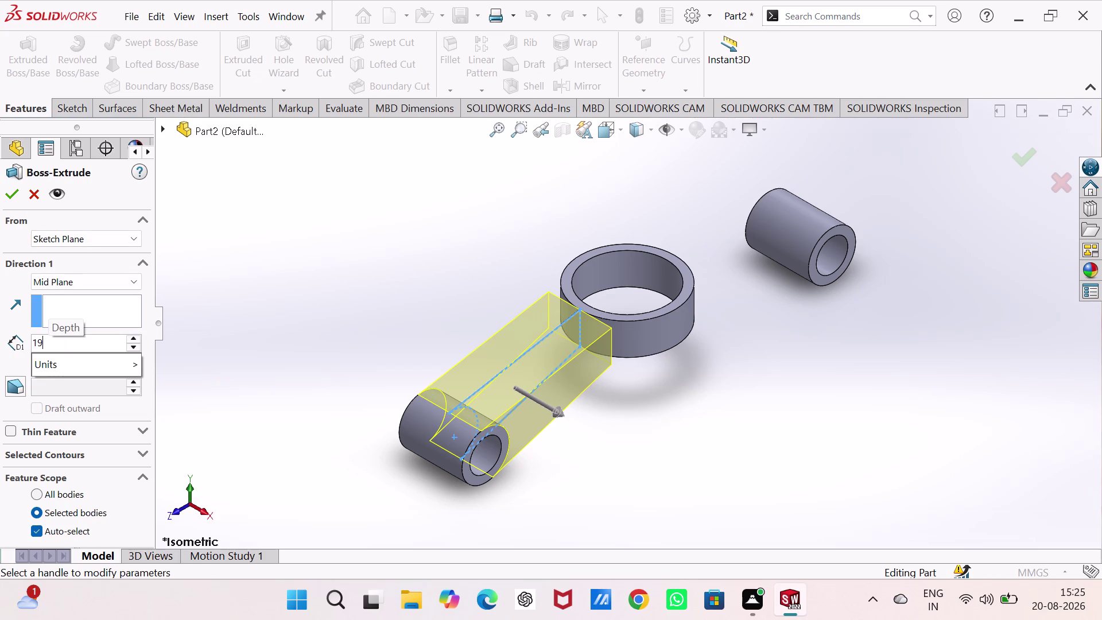
key(BackSpace)
key(0)
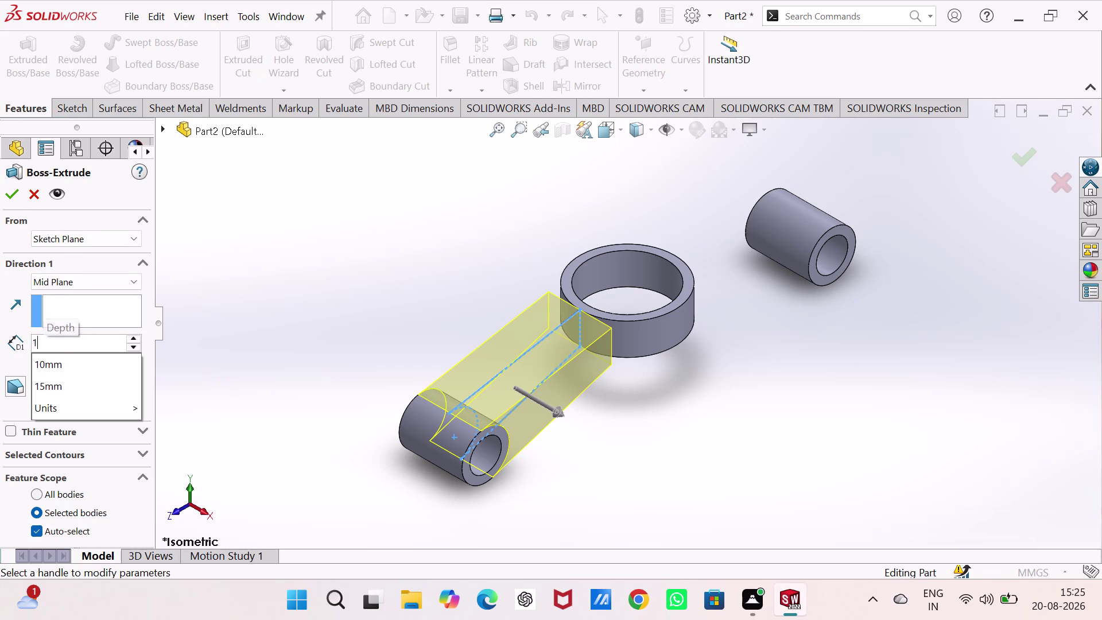
click(262, 328)
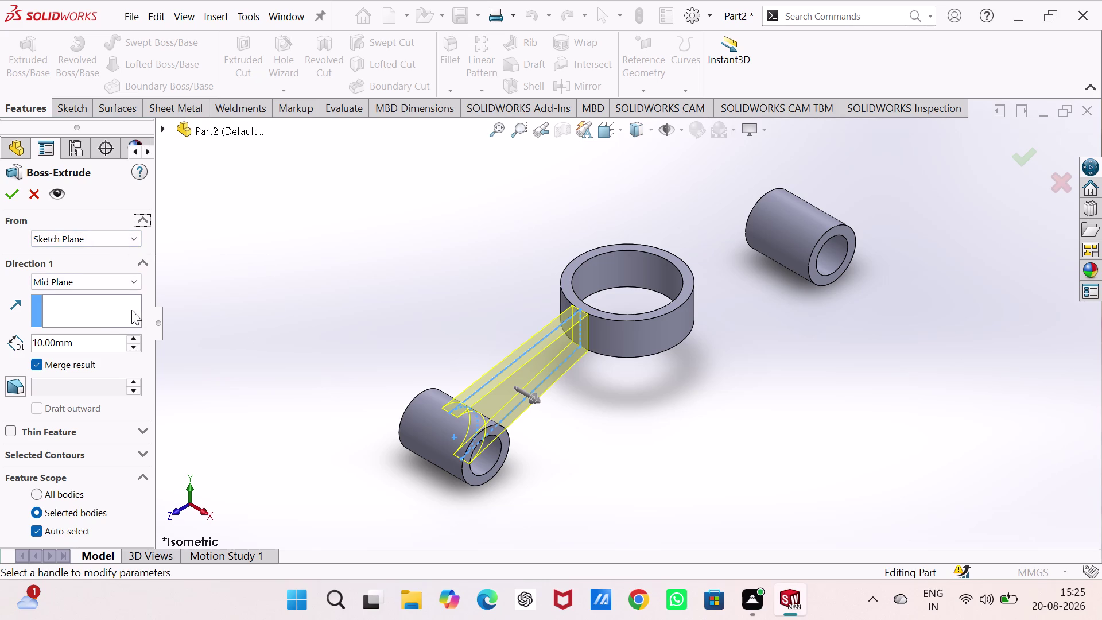
click(109, 282)
click(105, 293)
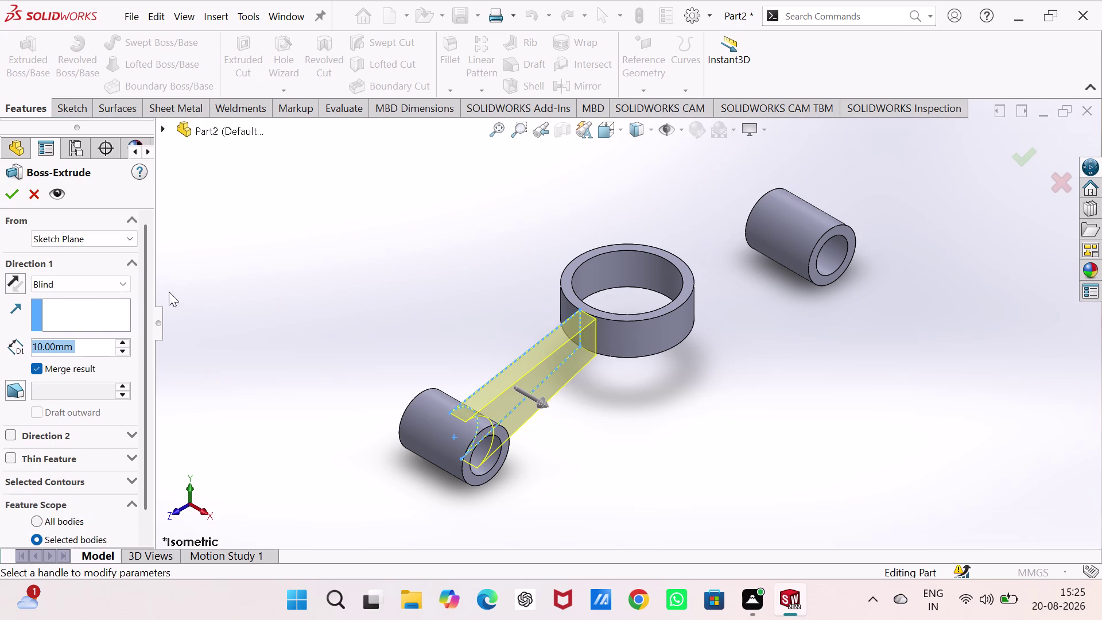
click(129, 237)
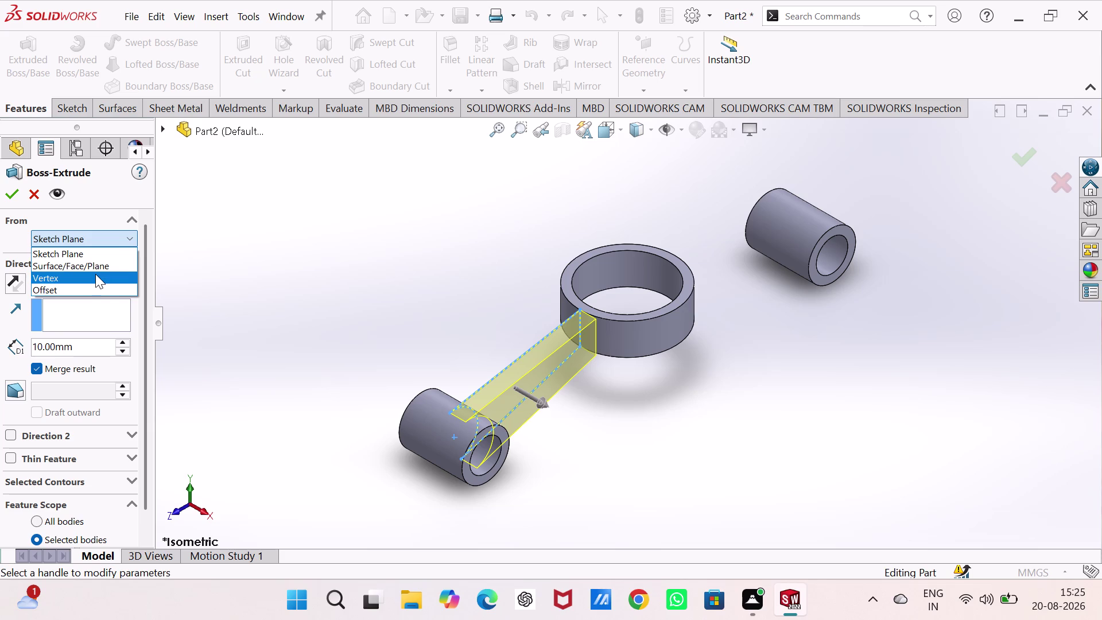
click(93, 286)
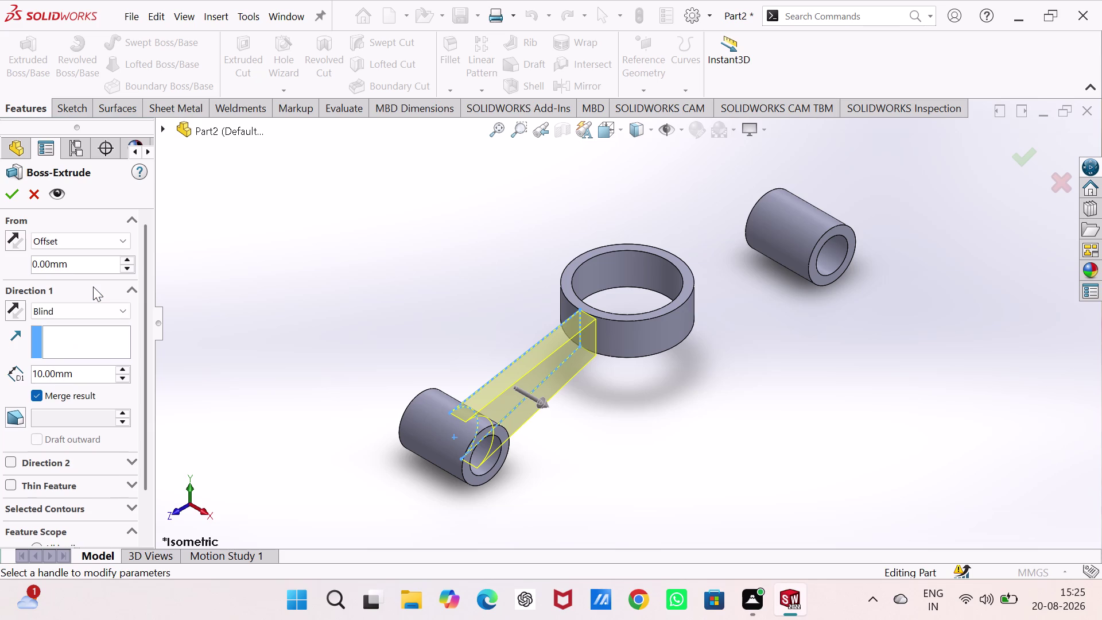
double_click(94, 267)
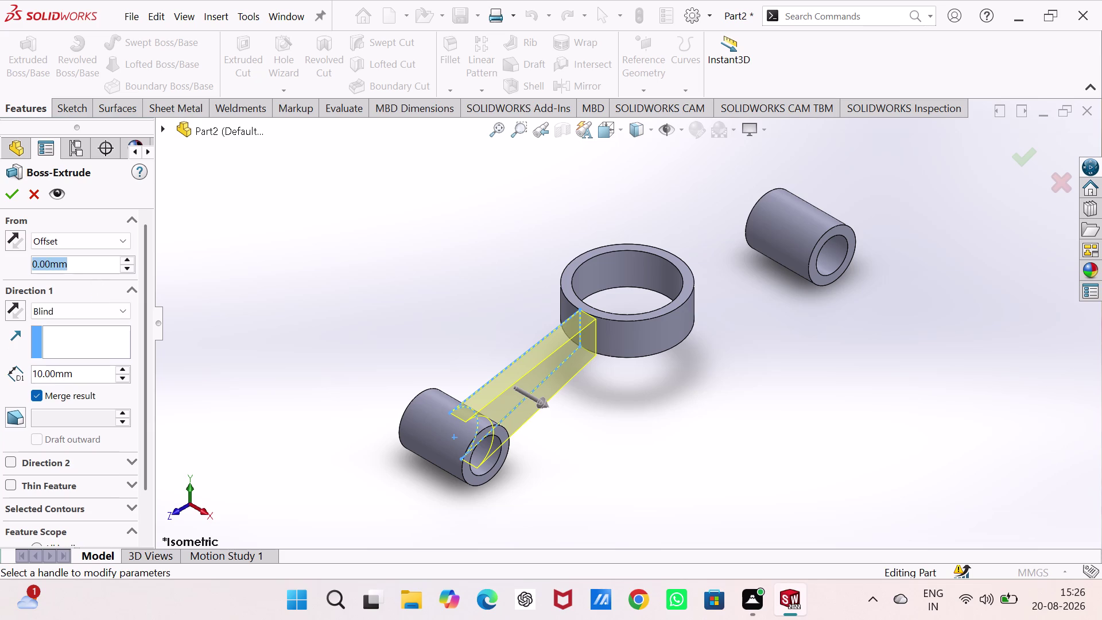
key(5)
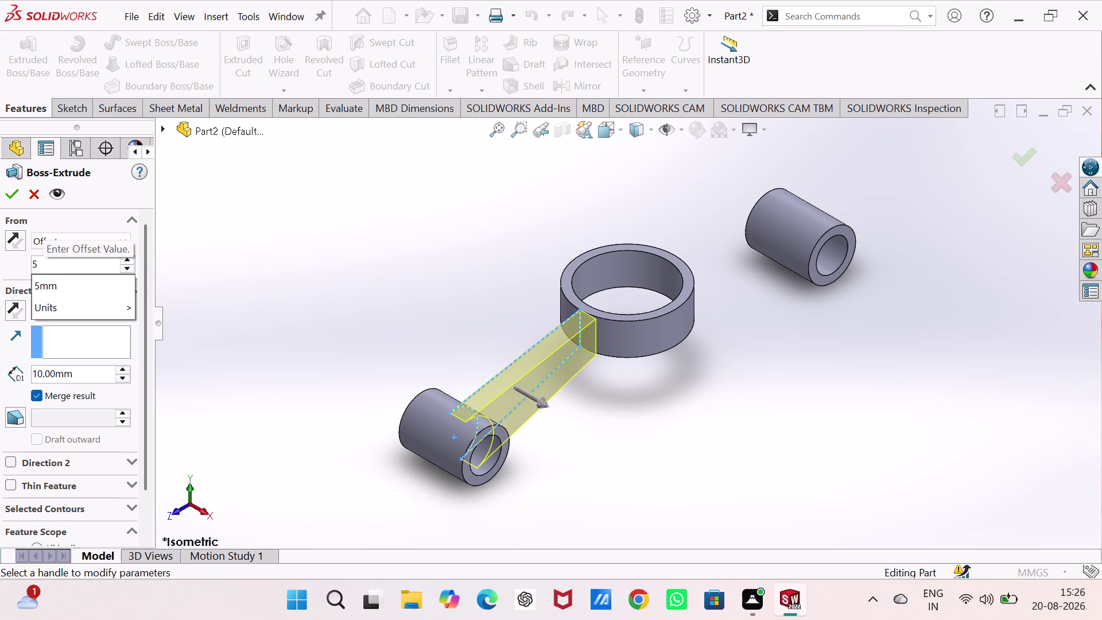
click(230, 276)
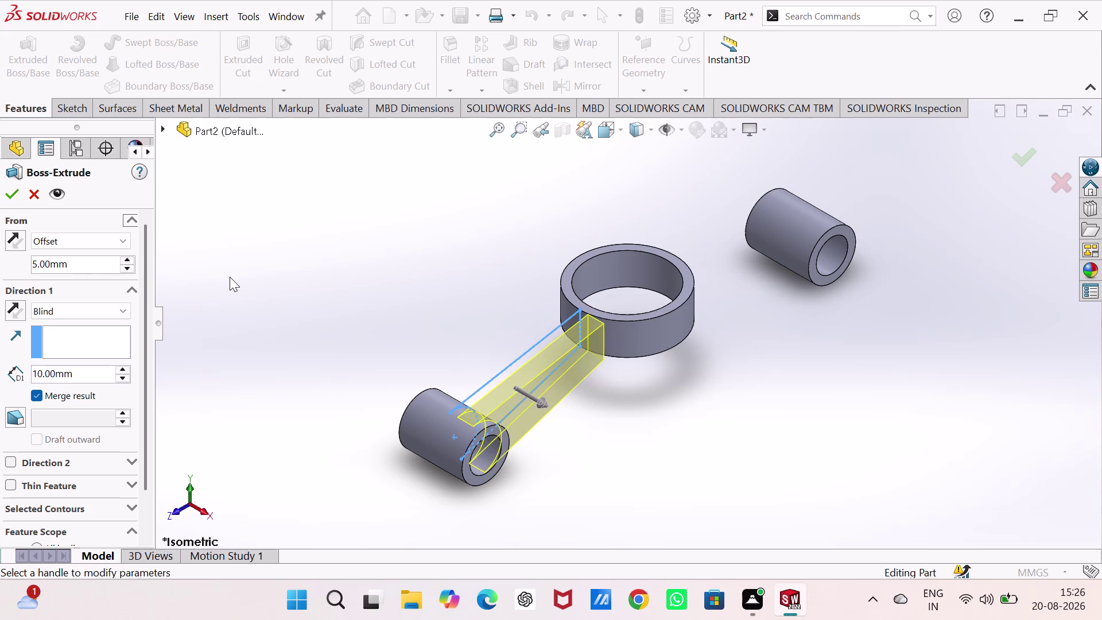
click(9, 190)
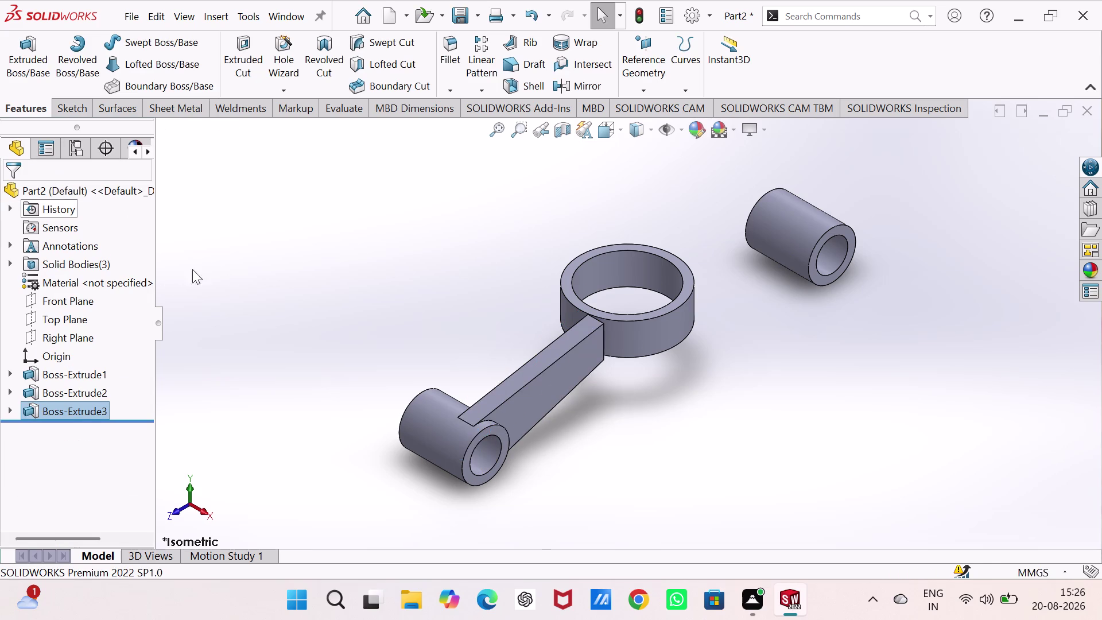
Orbit and zoom around the connecting rod to inspect the new link from several angles.
drag(222, 268, 233, 270)
middle_drag(612, 428, 572, 403)
right_drag(612, 429, 572, 404)
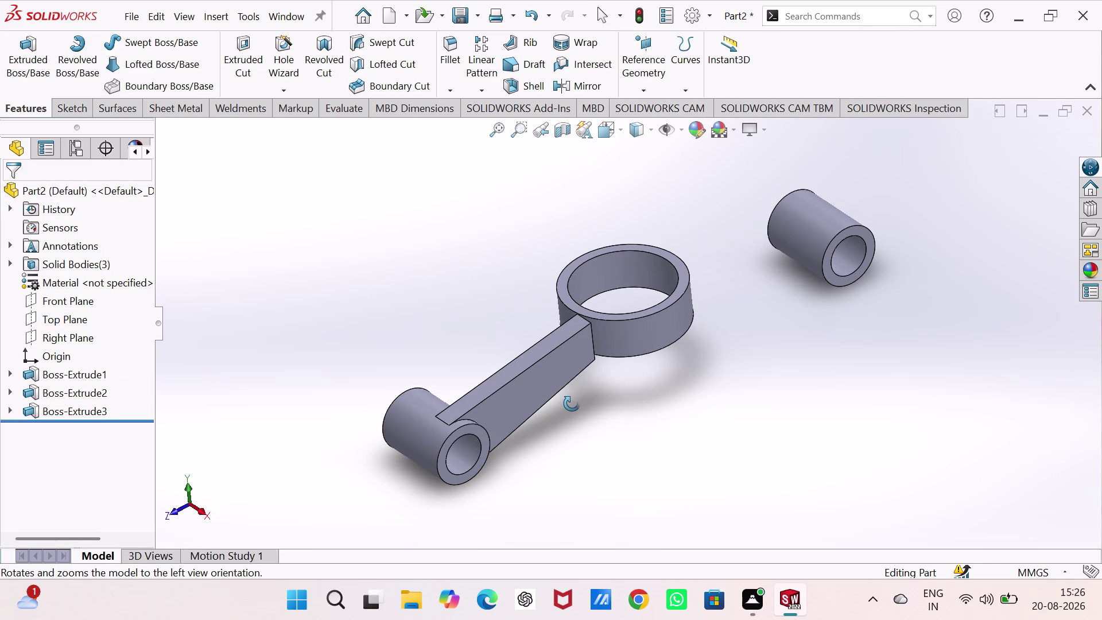
right_drag(571, 403, 571, 401)
middle_drag(571, 404, 571, 402)
middle_drag(656, 458, 559, 400)
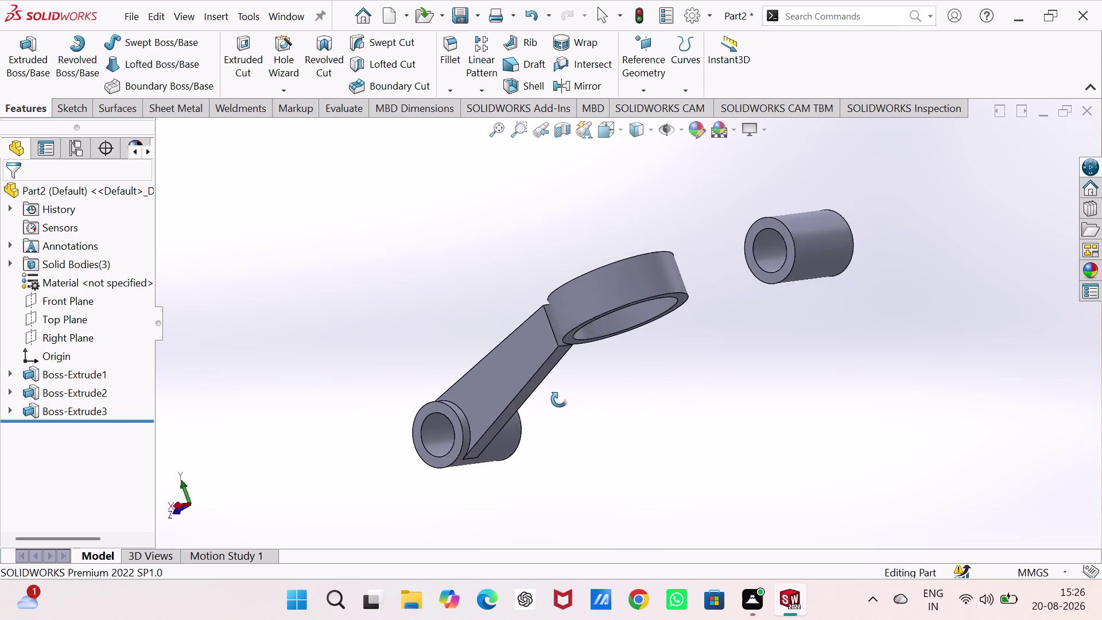
middle_drag(559, 399, 610, 425)
scroll(up, 3)
scroll(down, 3)
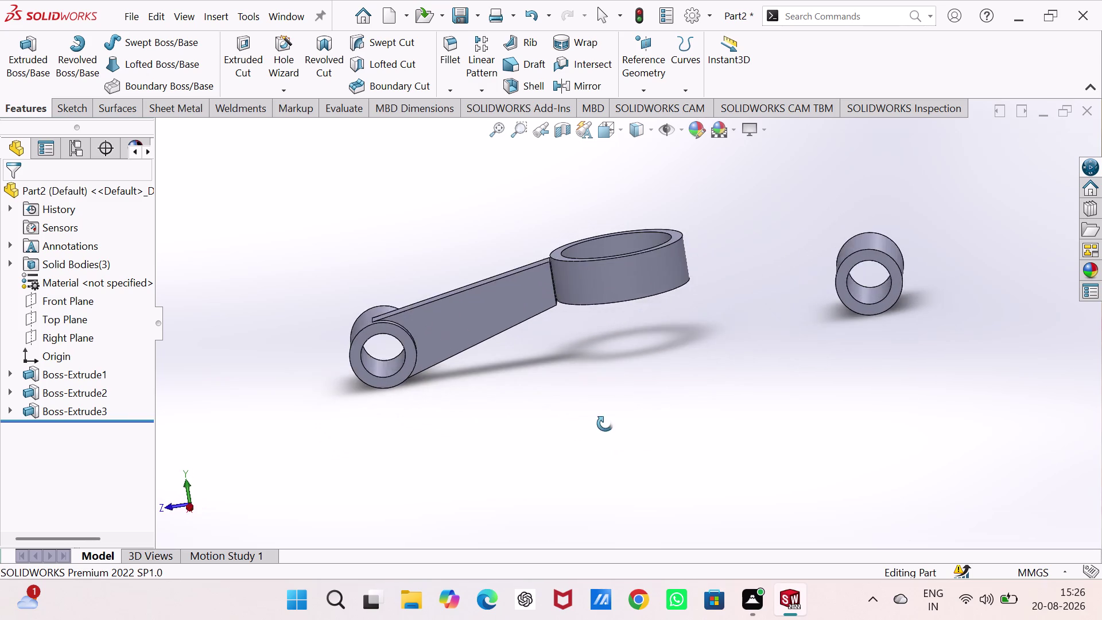
middle_drag(609, 424, 624, 474)
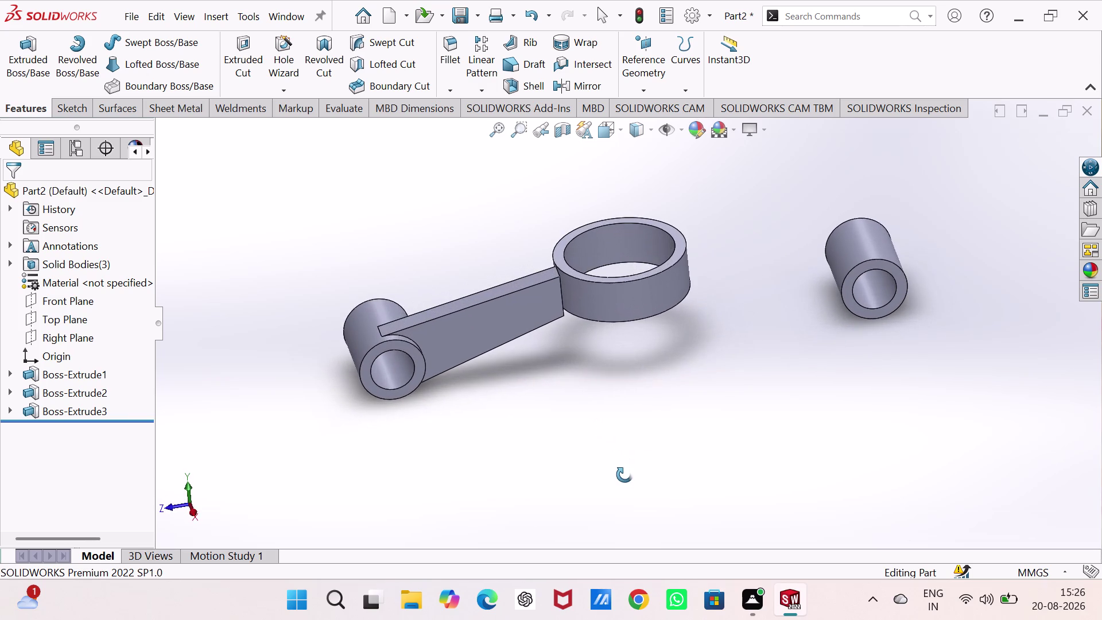
middle_drag(625, 474, 620, 477)
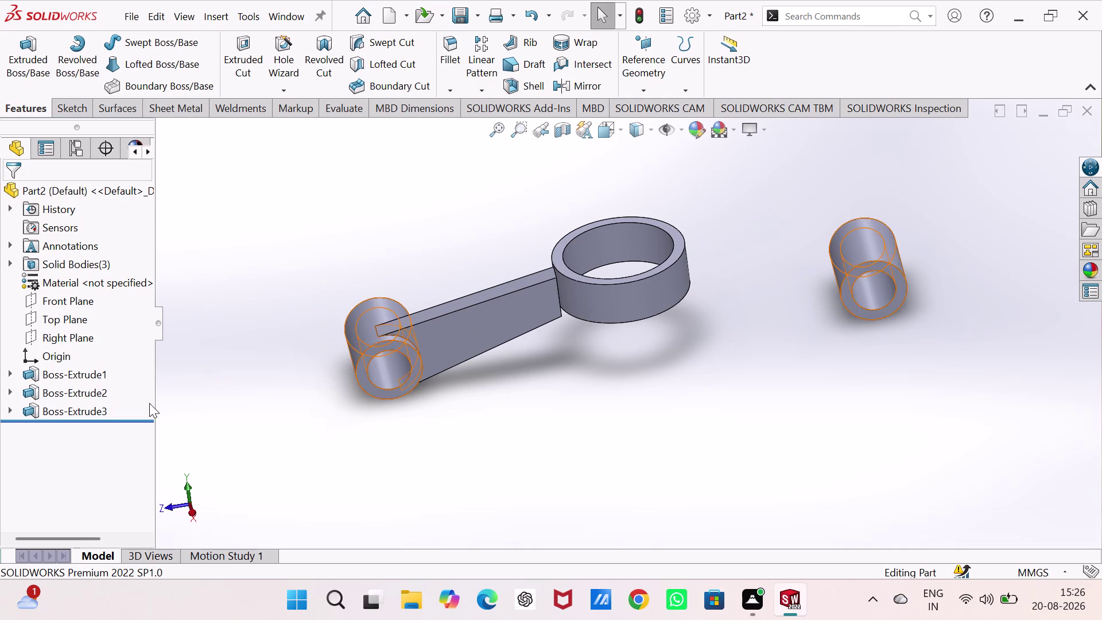
Edit Sketch6 under Boss-Extrude3 and view it Normal To.
click(5, 410)
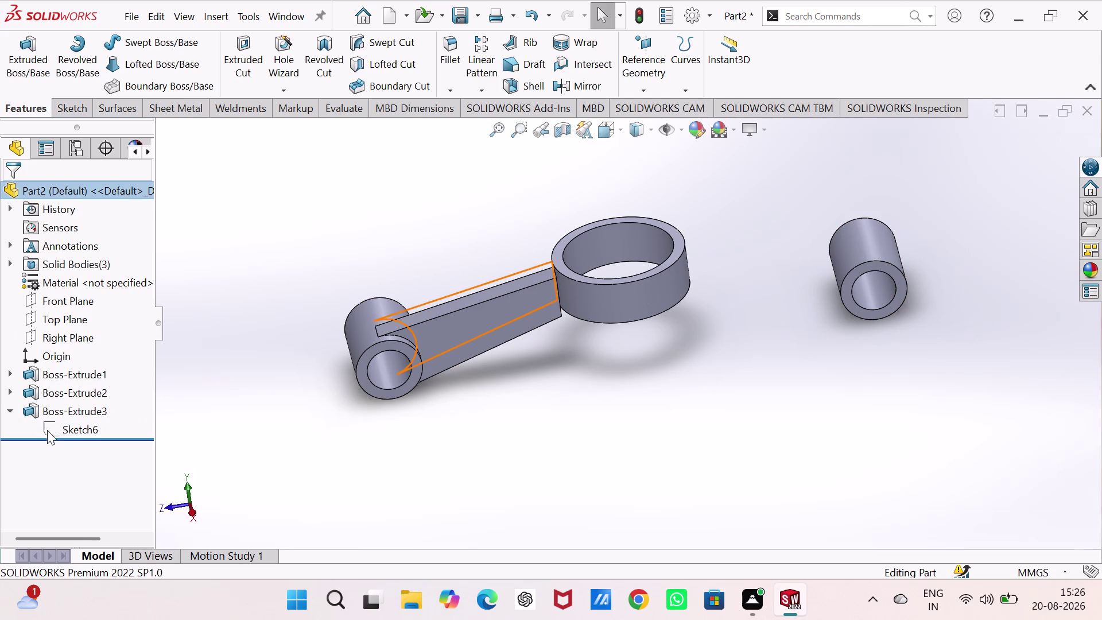
click(54, 428)
click(69, 383)
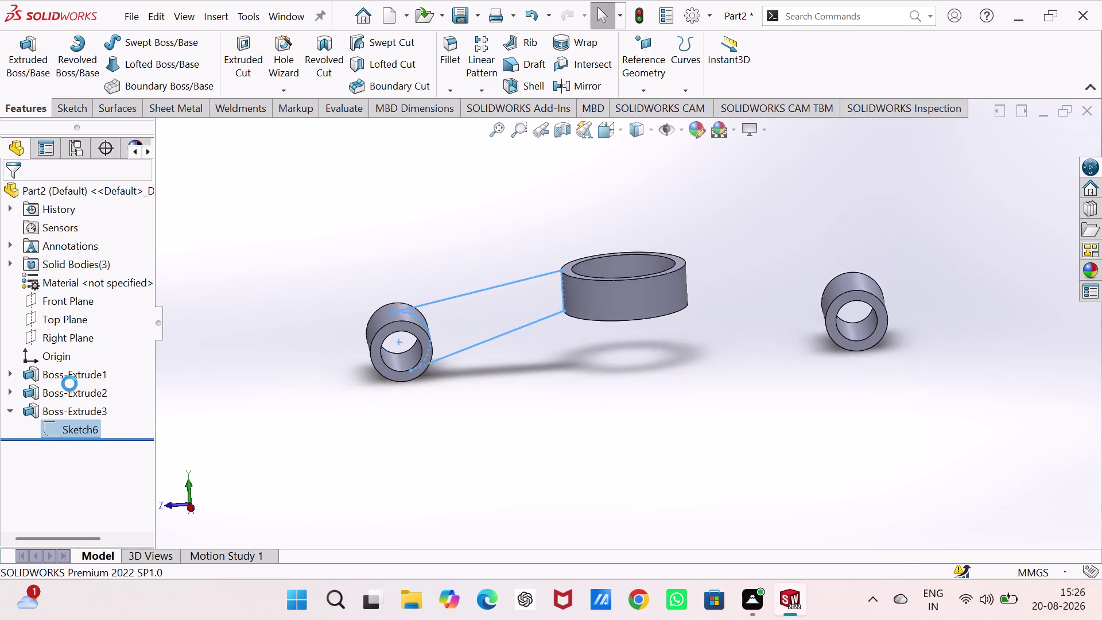
click(572, 357)
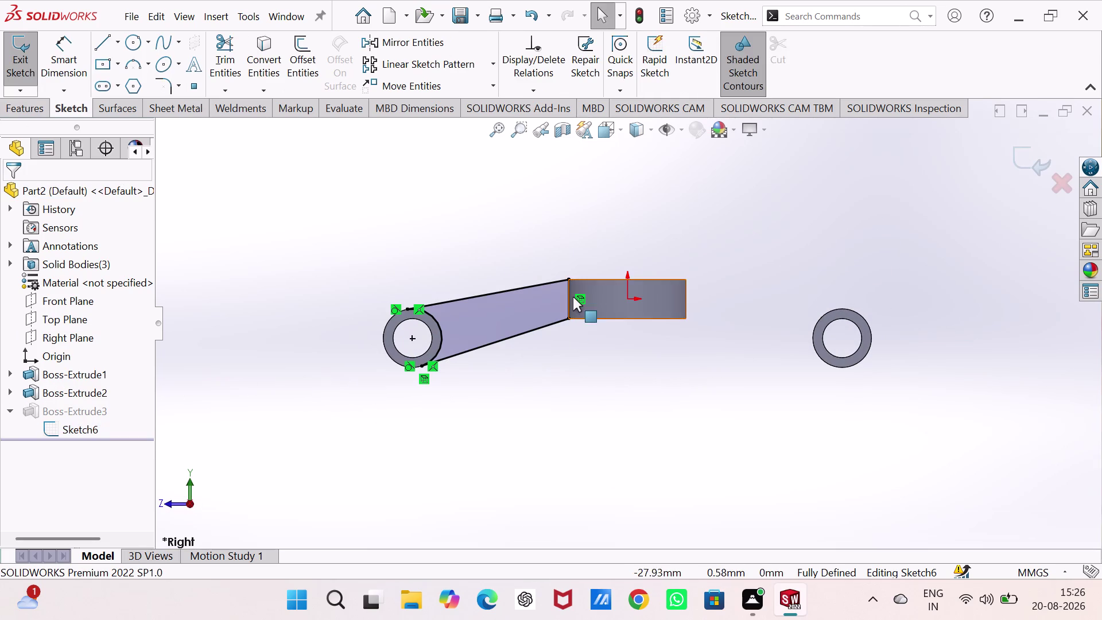
Draw a vertical line inside the large ring, ending on the ring's lower edge.
click(570, 292)
key(Delete)
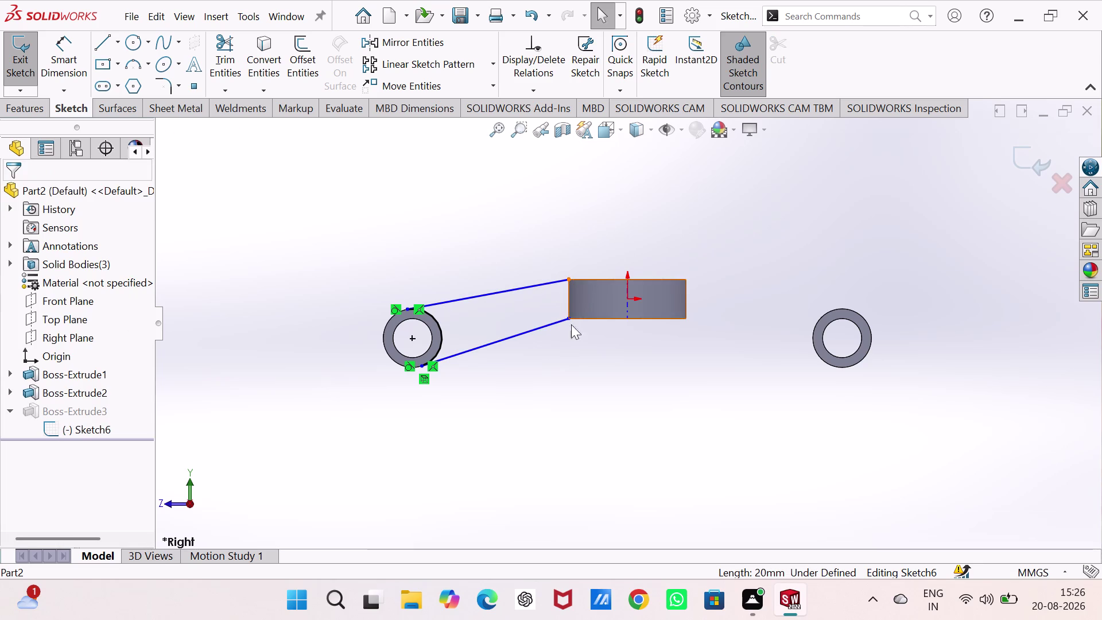
scroll(down, 3)
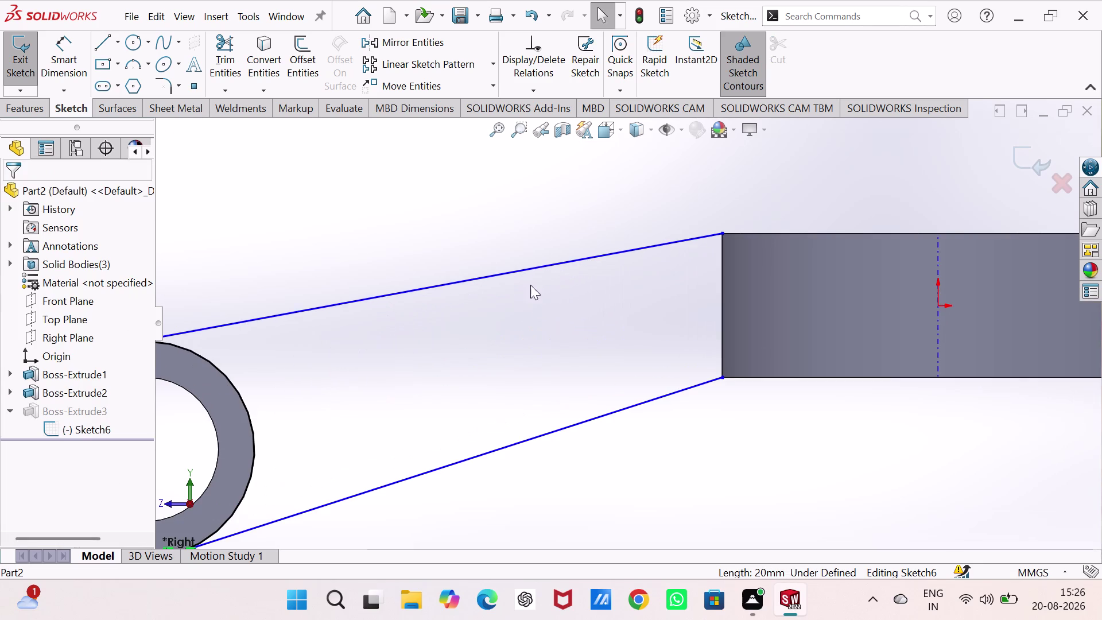
click(103, 43)
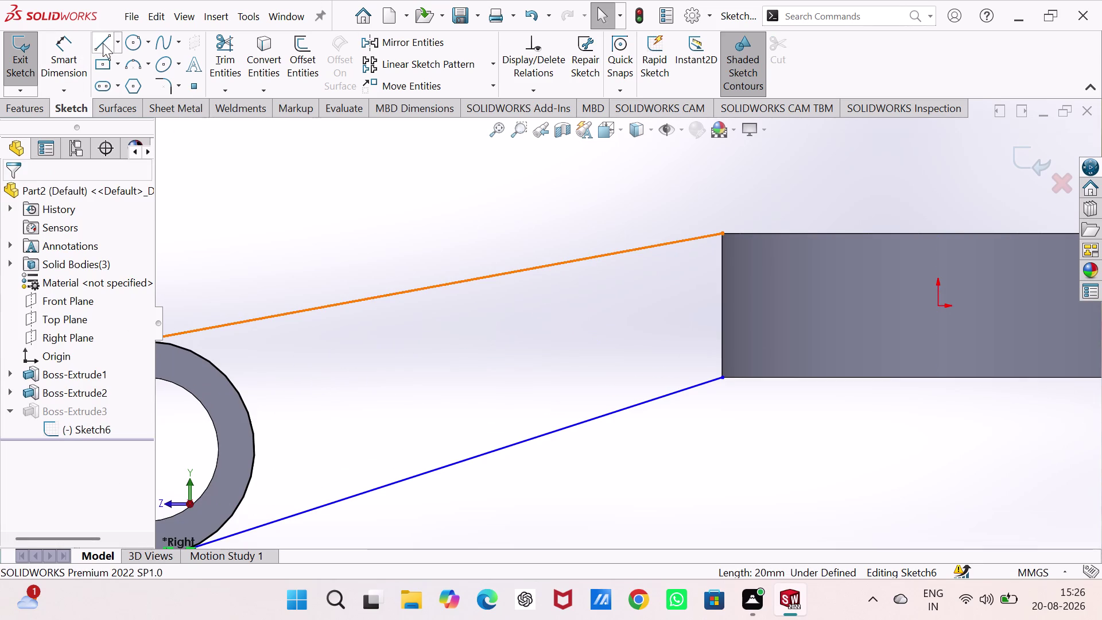
click(767, 232)
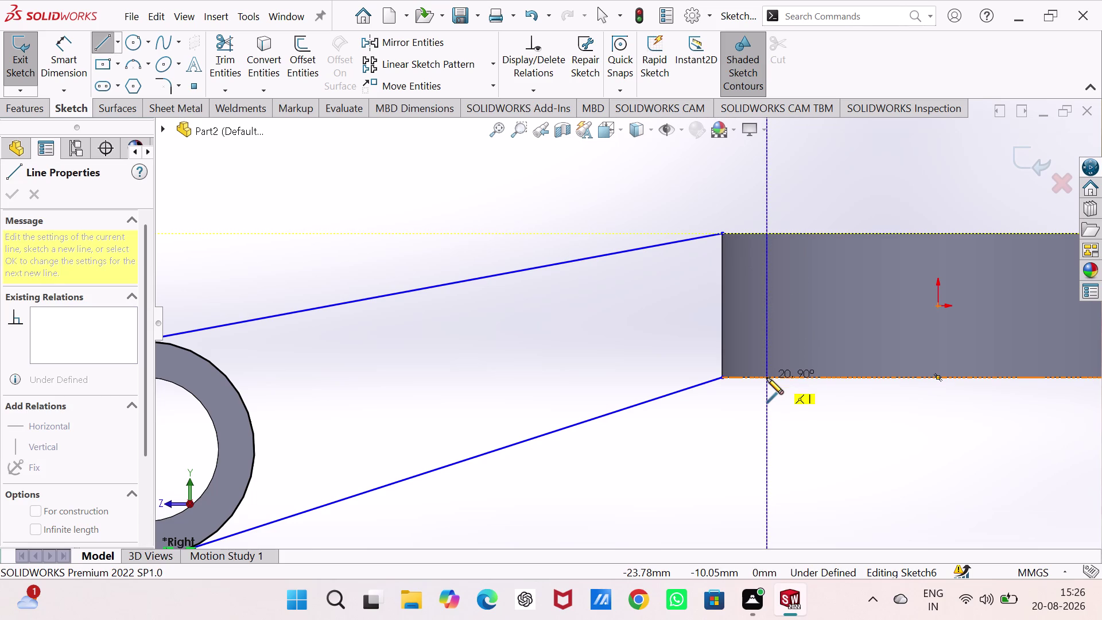
click(766, 378)
right_click(589, 198)
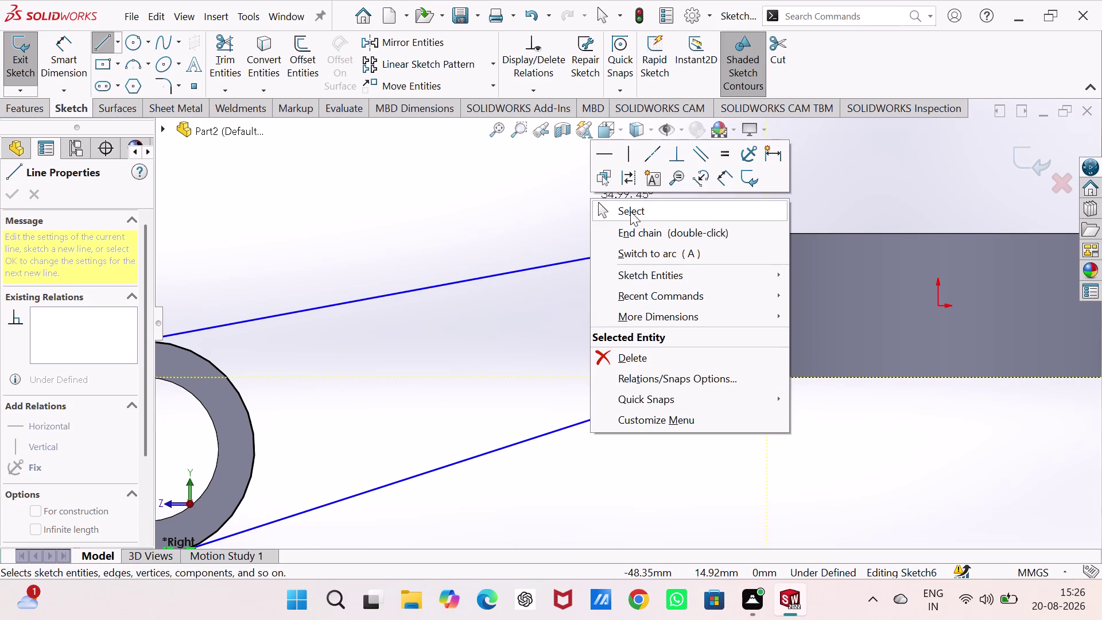
click(610, 218)
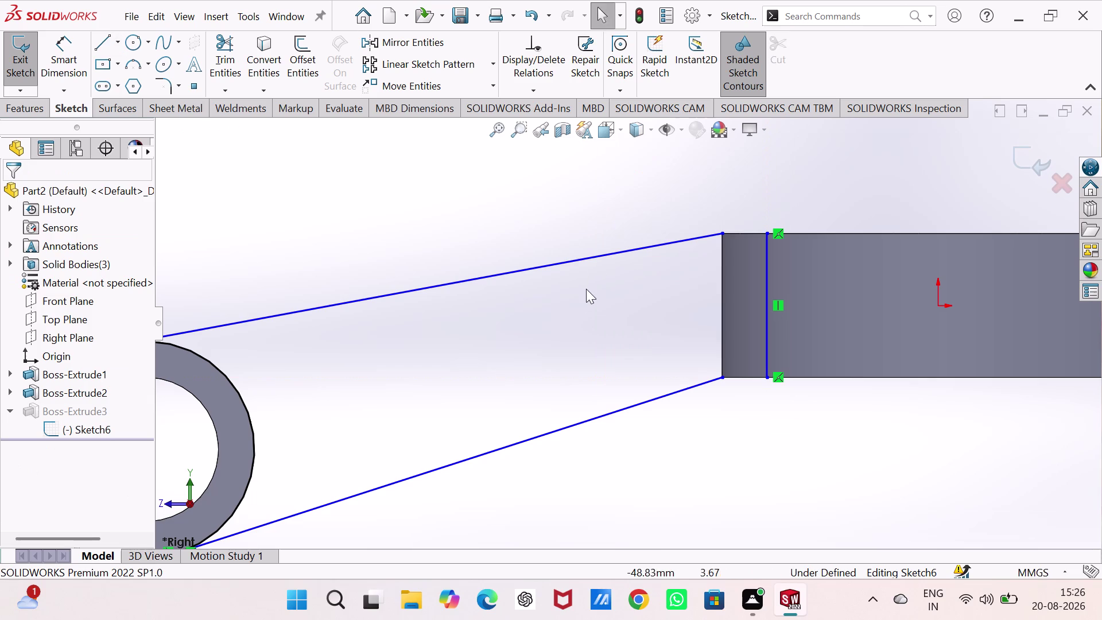
Make the upper tapered edge's endpoint coincident with the vertical line's top endpoint.
click(586, 298)
click(720, 234)
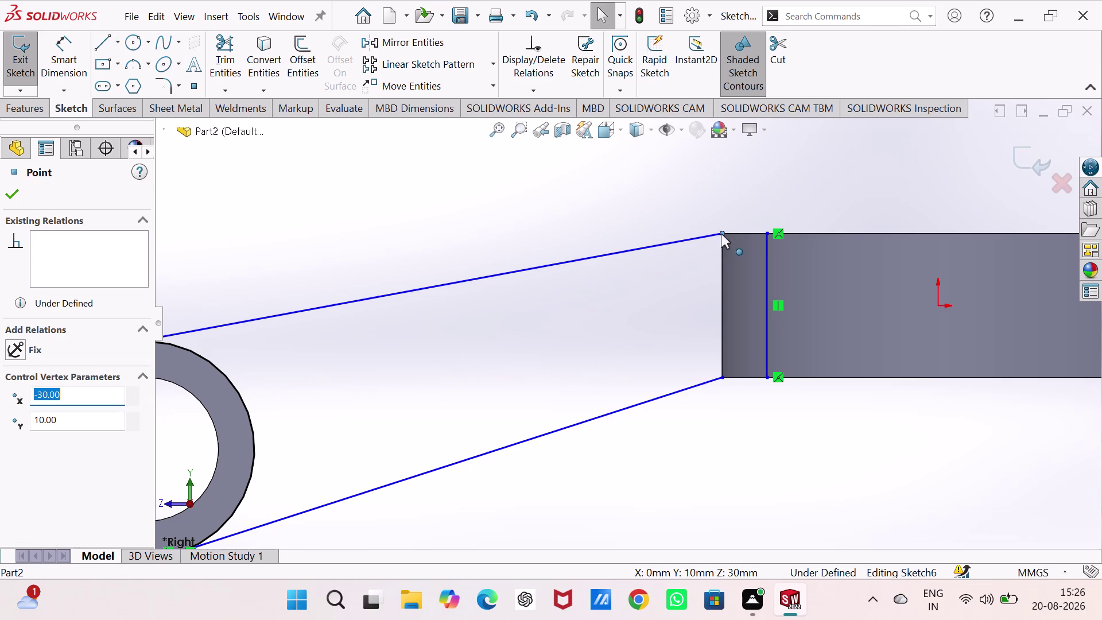
click(767, 233)
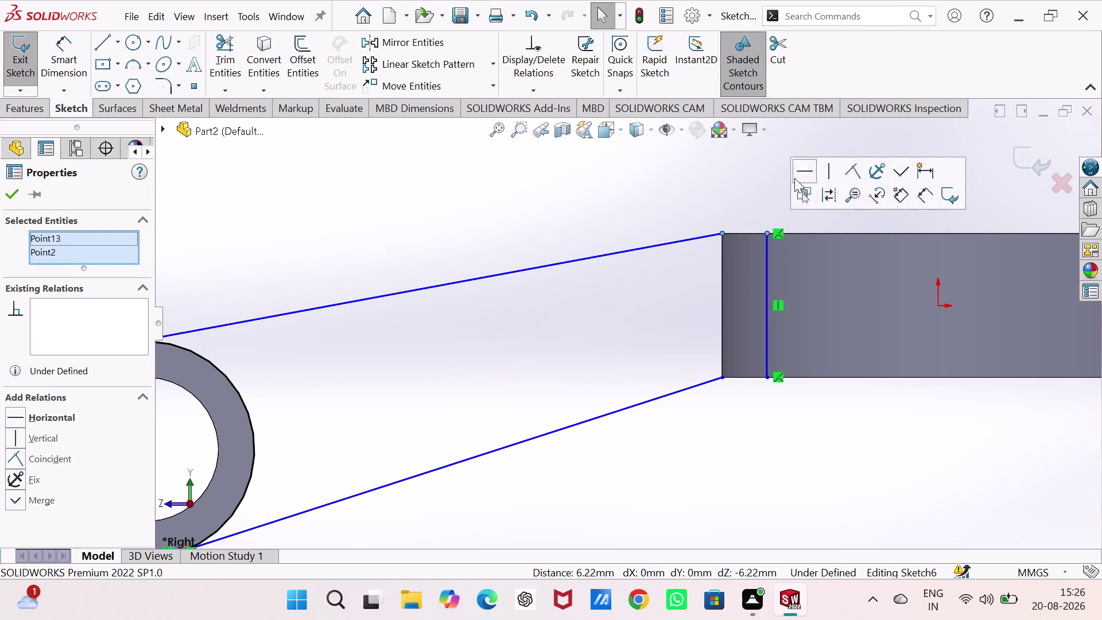
click(651, 267)
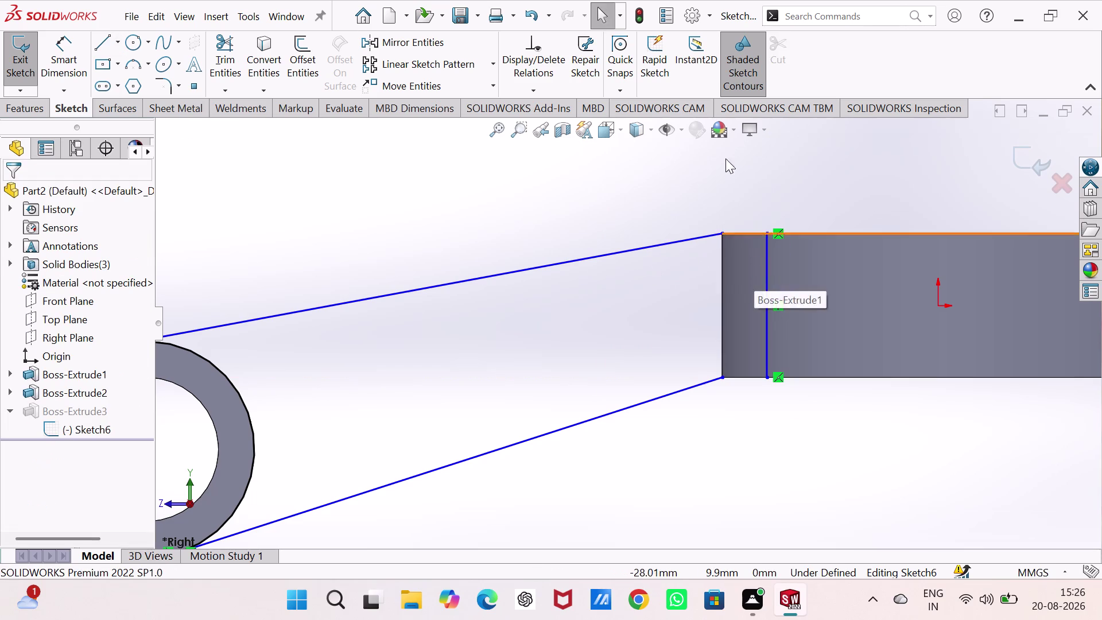
click(722, 233)
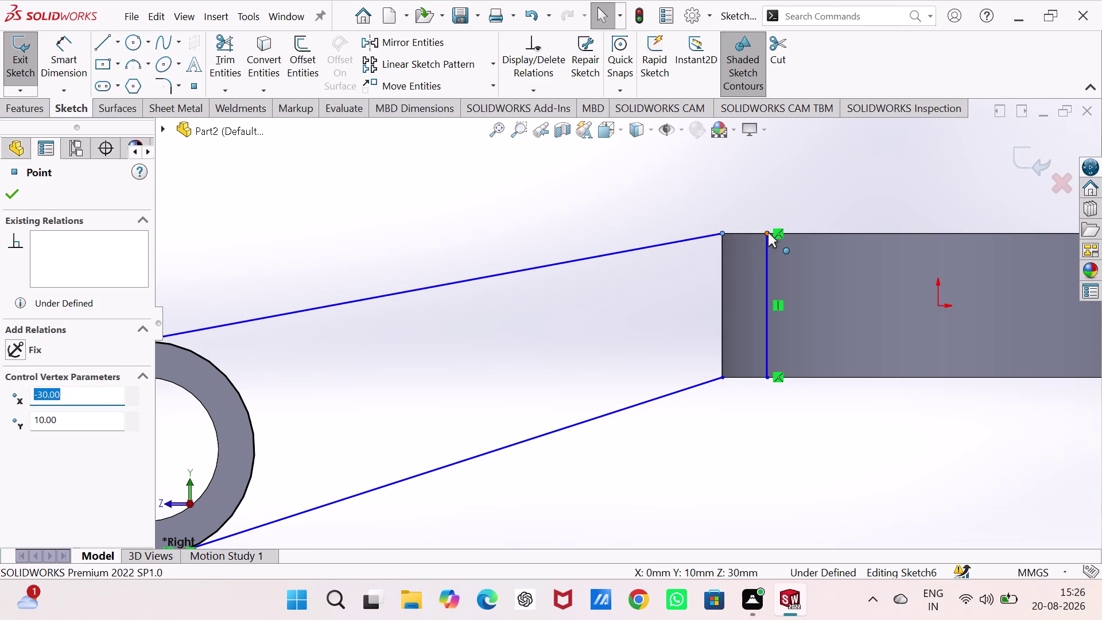
click(767, 232)
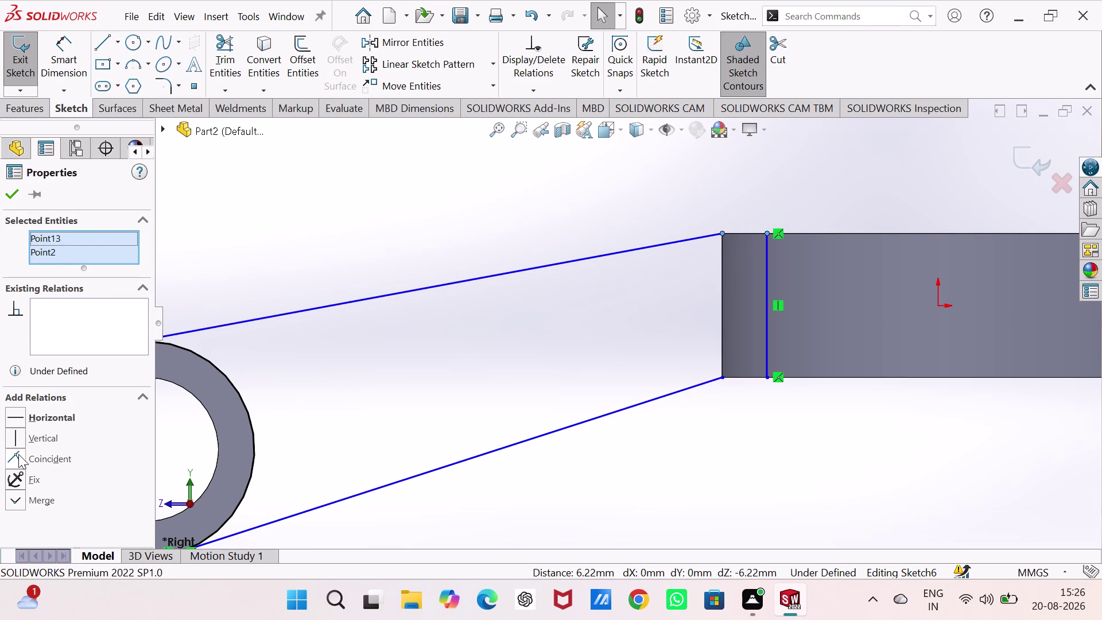
click(17, 455)
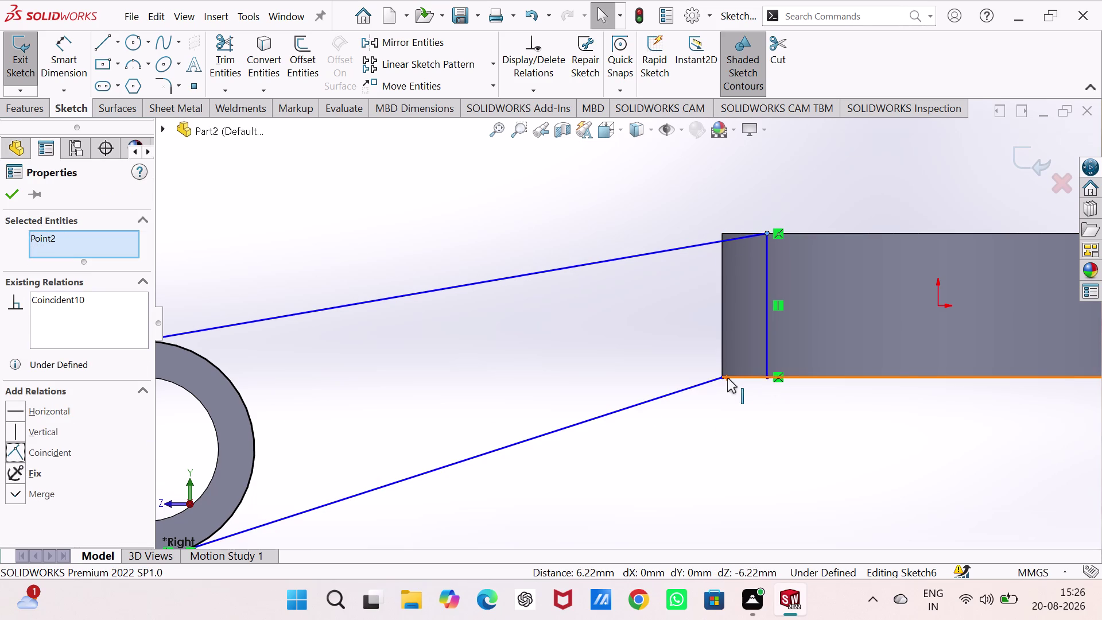
Make the lower tapered edge's endpoint coincident with the vertical line's bottom endpoint.
click(721, 378)
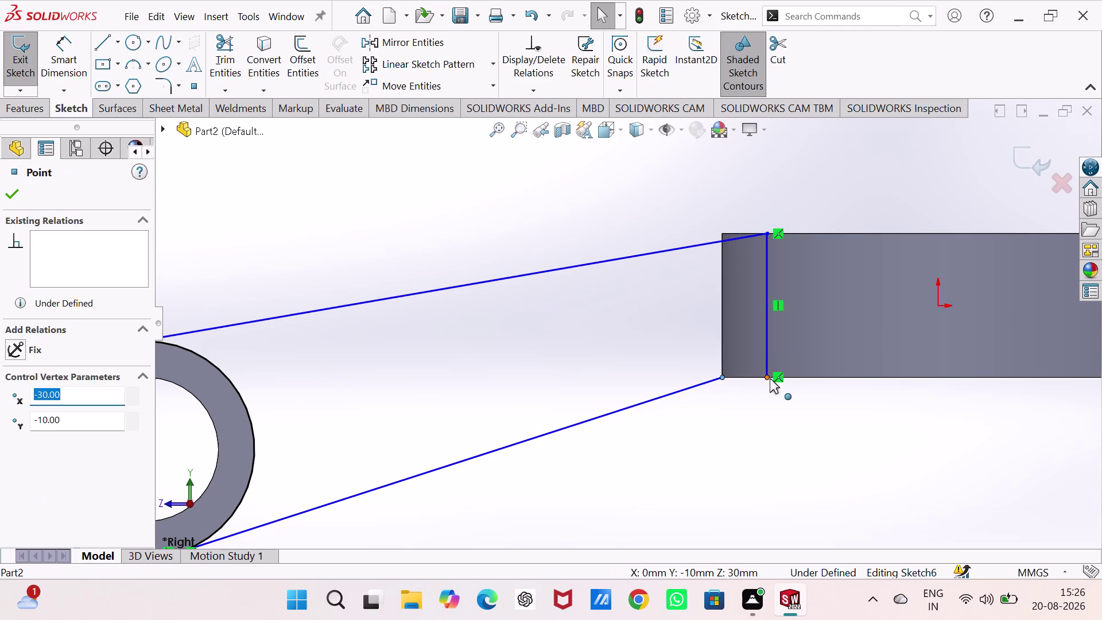
click(768, 377)
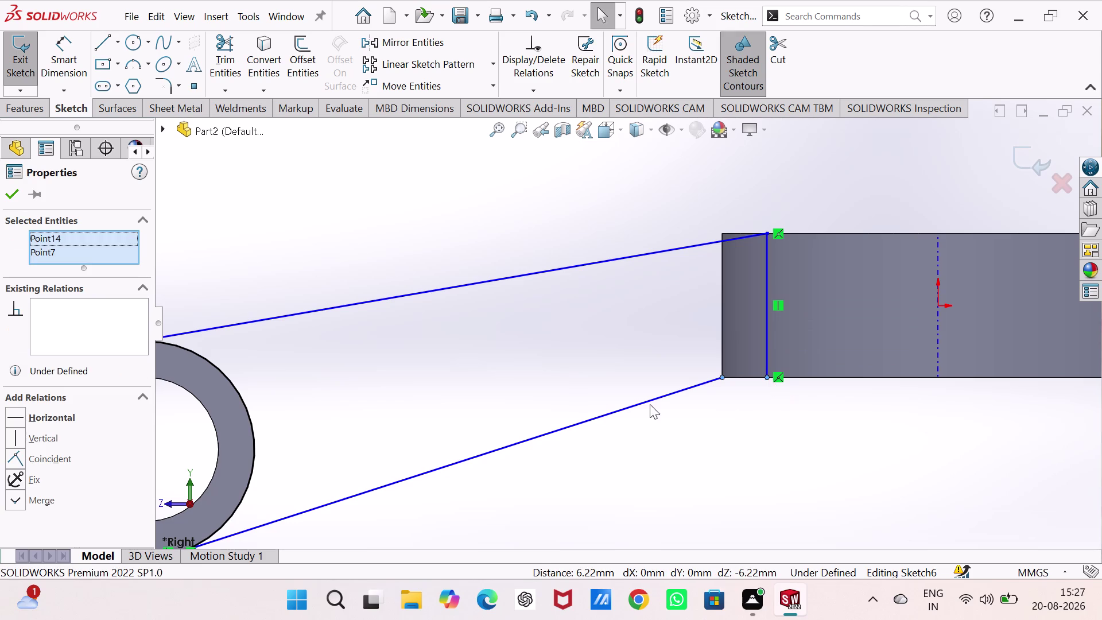
click(21, 455)
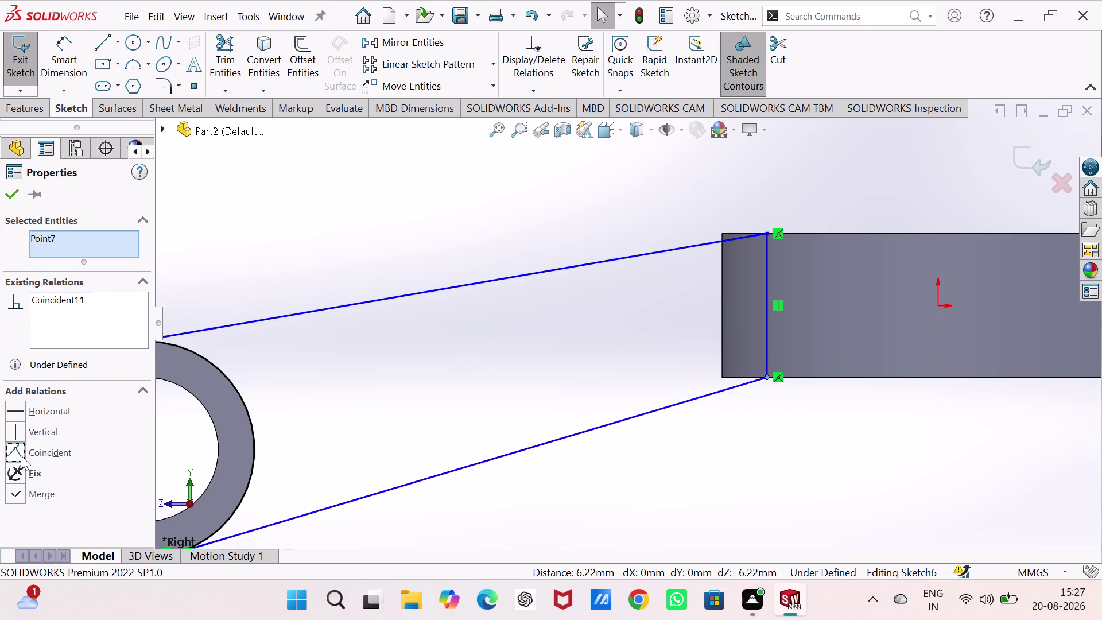
click(550, 372)
right_drag(677, 510, 678, 349)
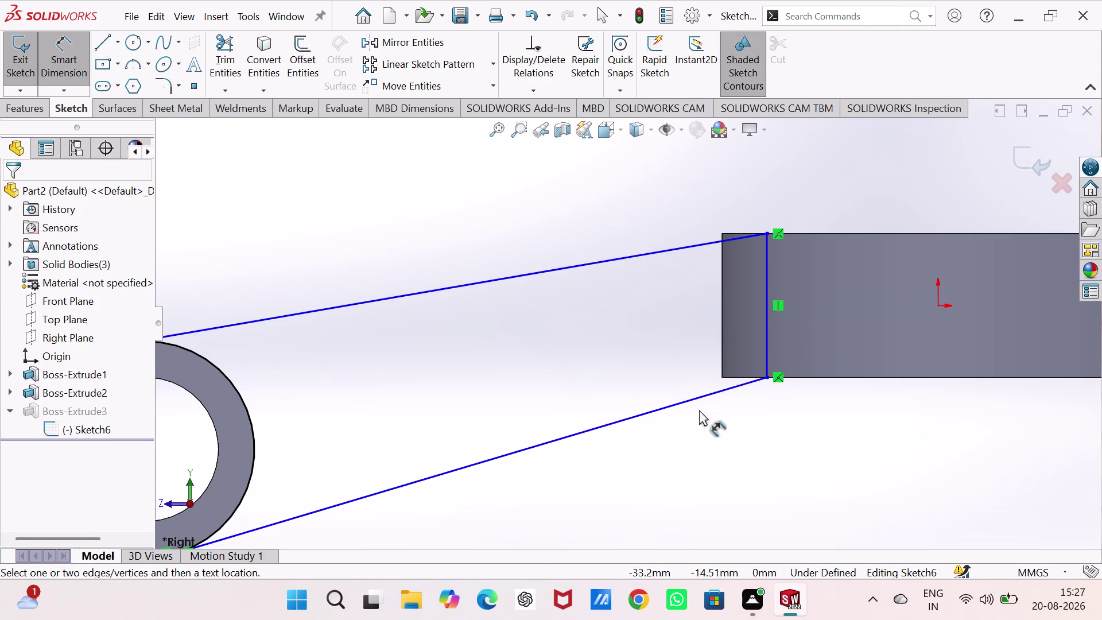
Dimension the lower tapered edge to the ring's lower edge at 165°, then exit Sketch6.
click(701, 399)
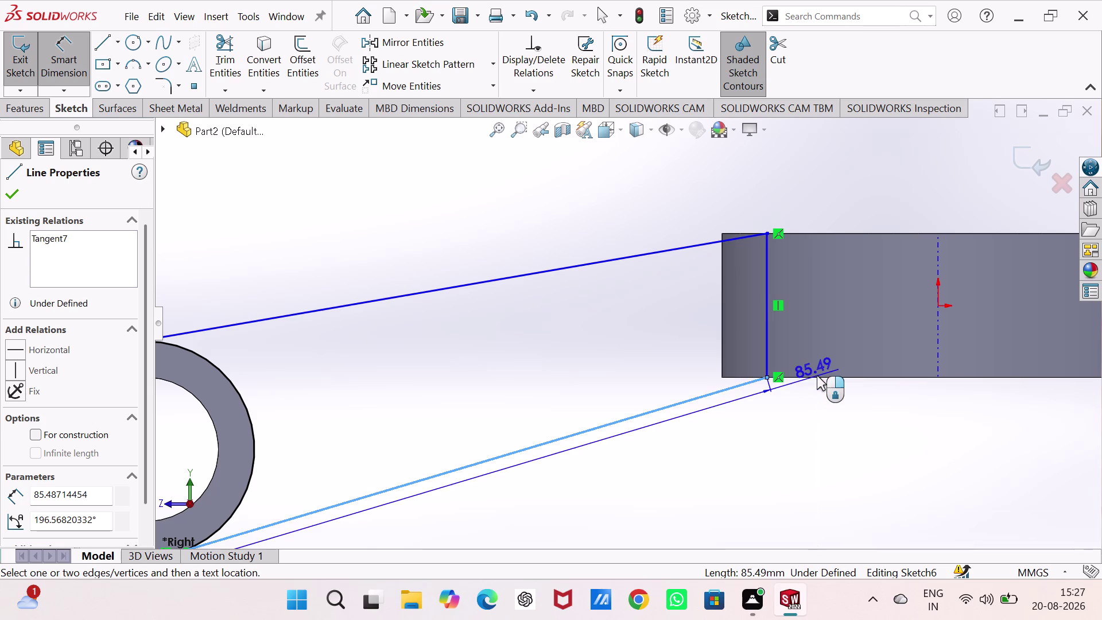
click(817, 378)
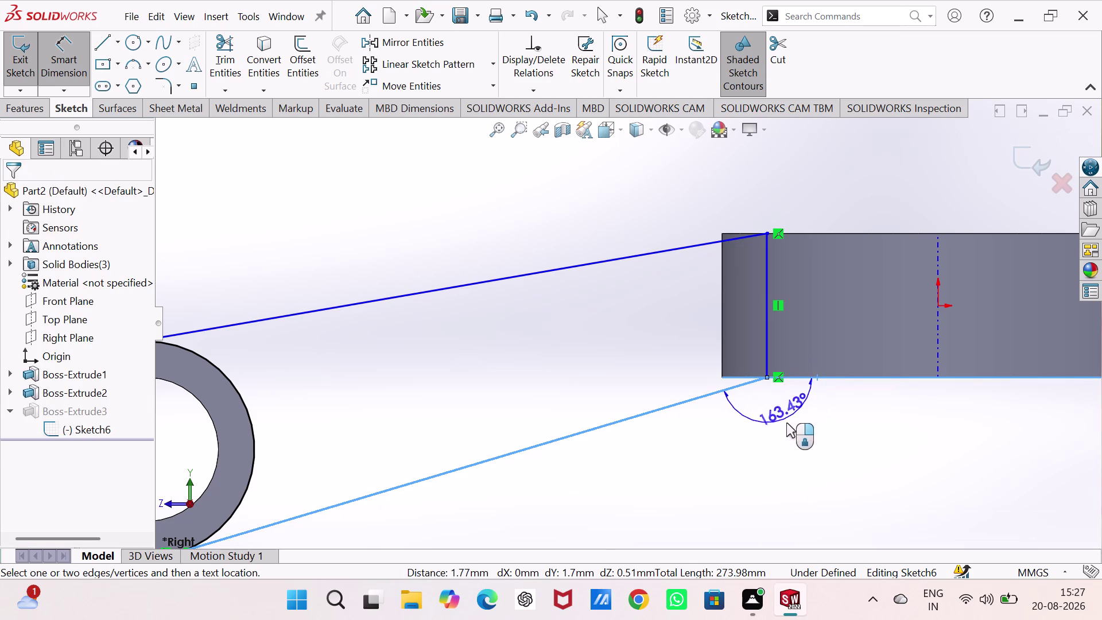
click(784, 433)
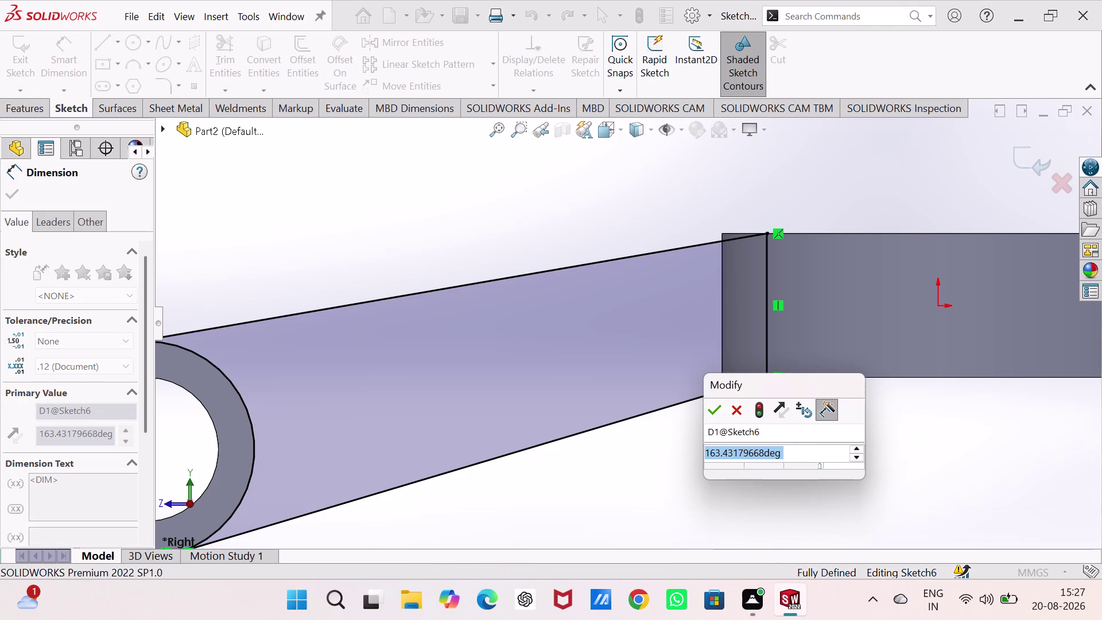
text(15)
key(BackSpace)
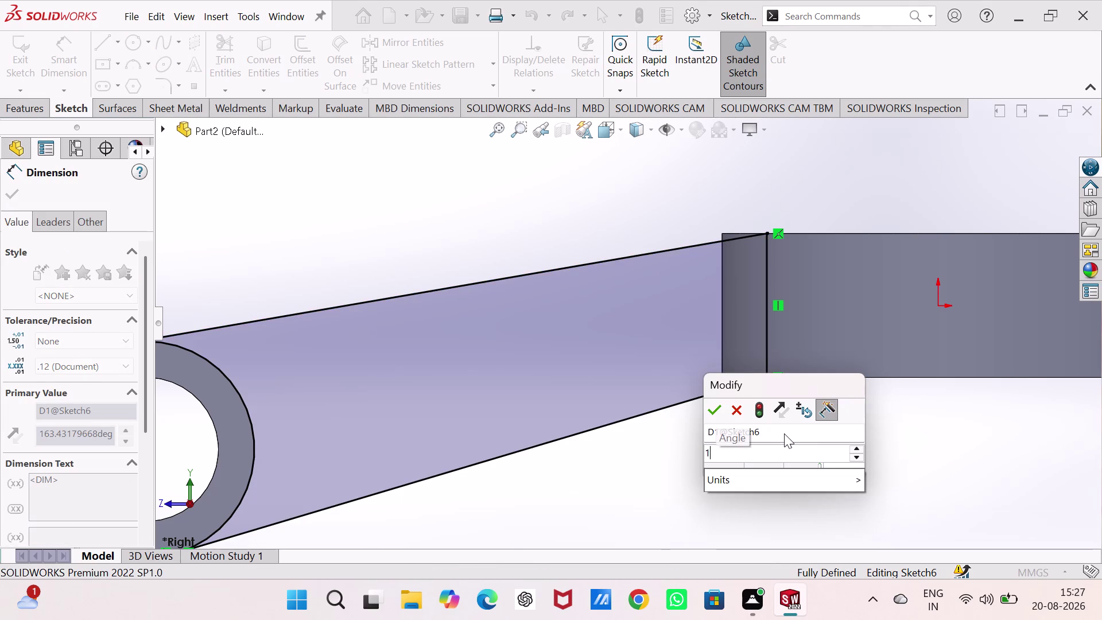
text(6)
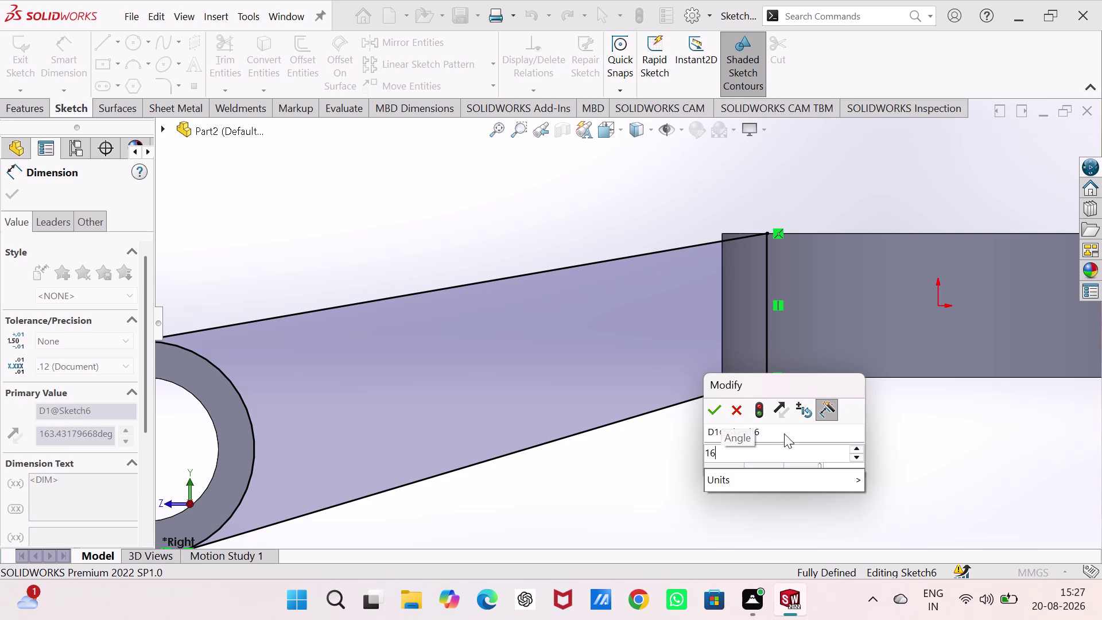
text(5)
key(Return)
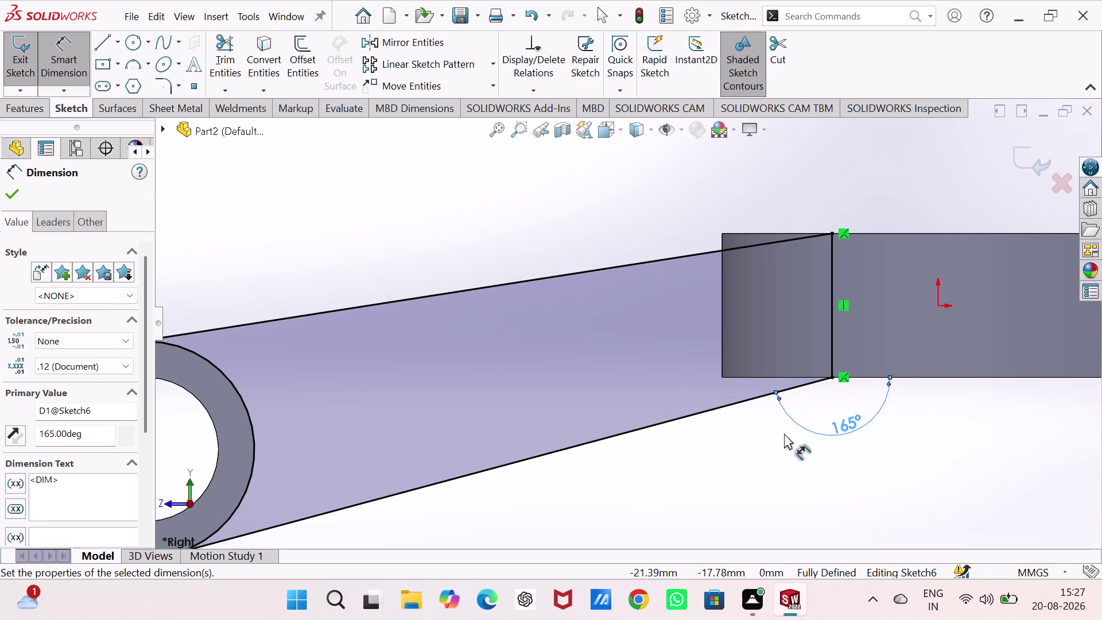
click(784, 469)
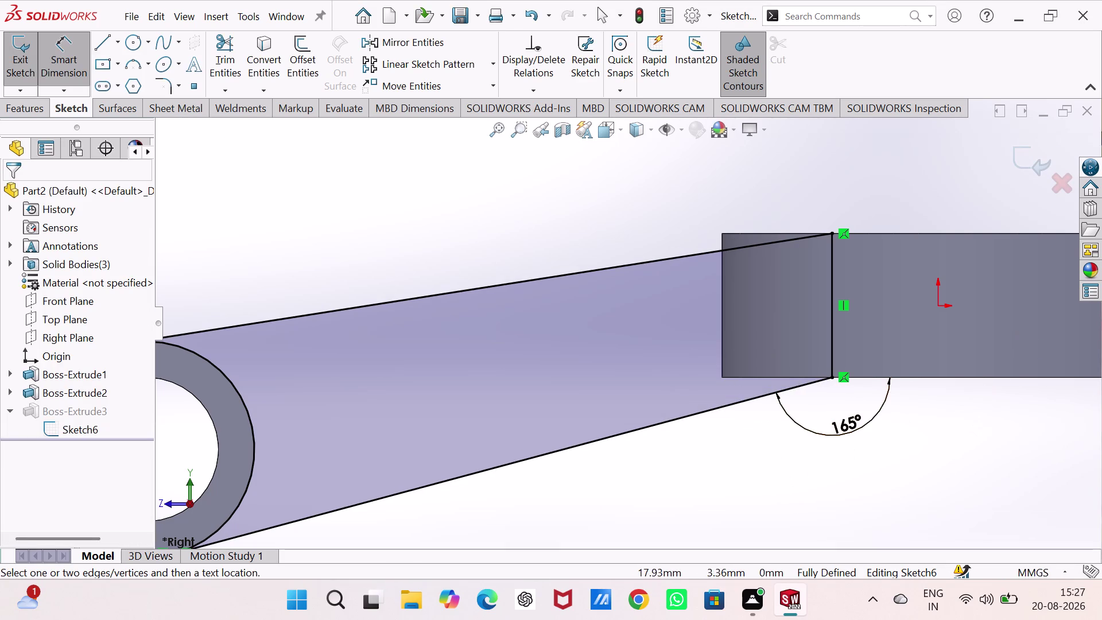
click(1003, 151)
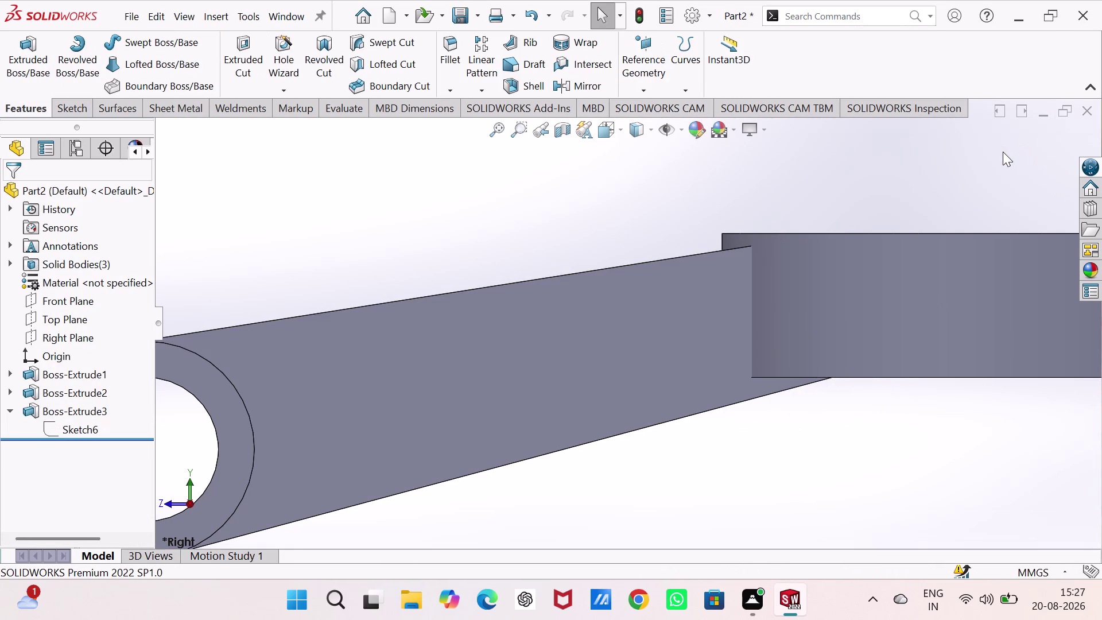
middle_drag(801, 298, 818, 397)
right_drag(800, 298, 819, 397)
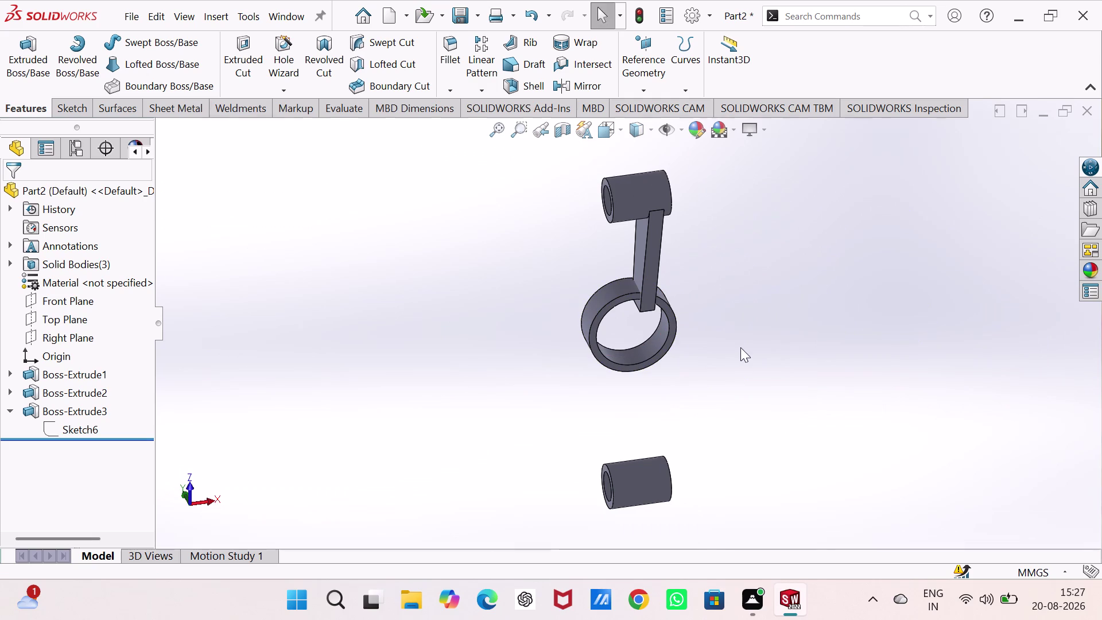
middle_drag(710, 308, 503, 404)
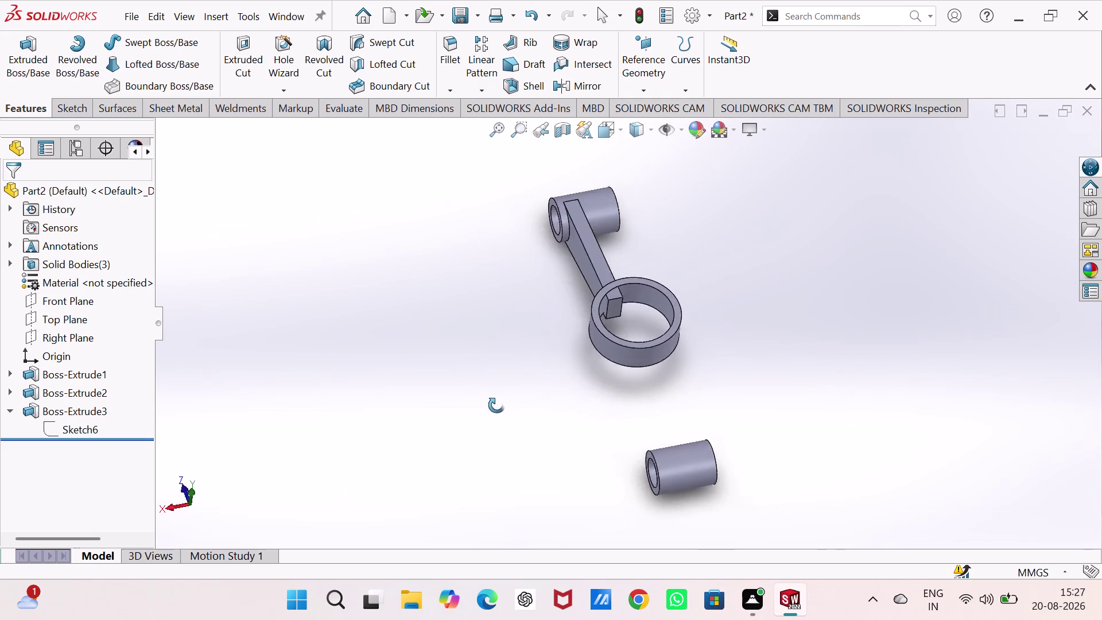
middle_drag(504, 404, 434, 421)
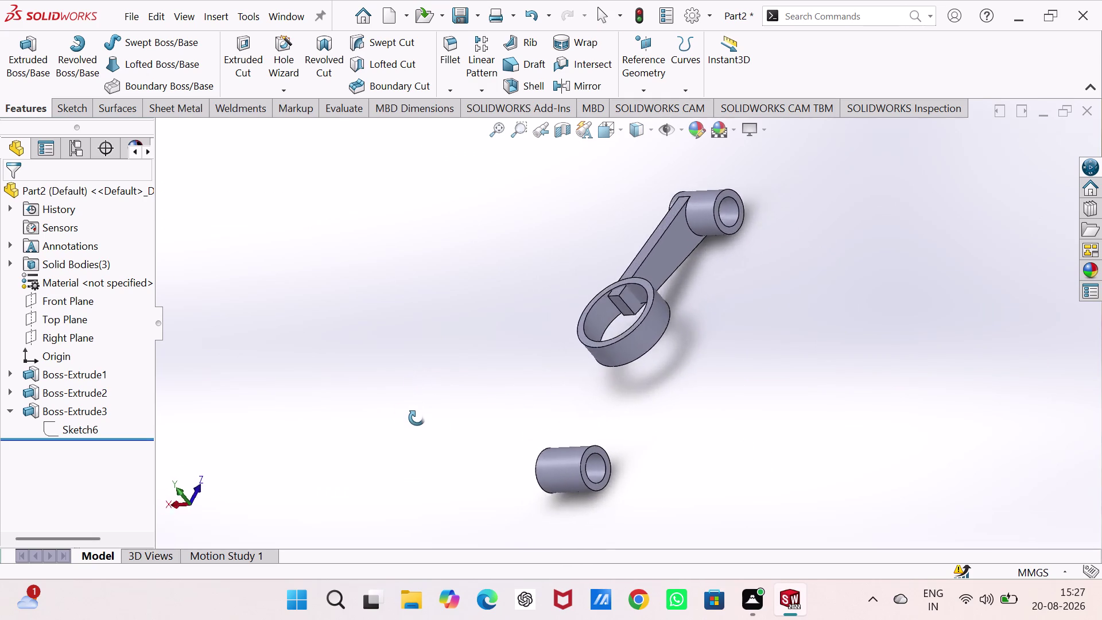
middle_drag(434, 421, 309, 437)
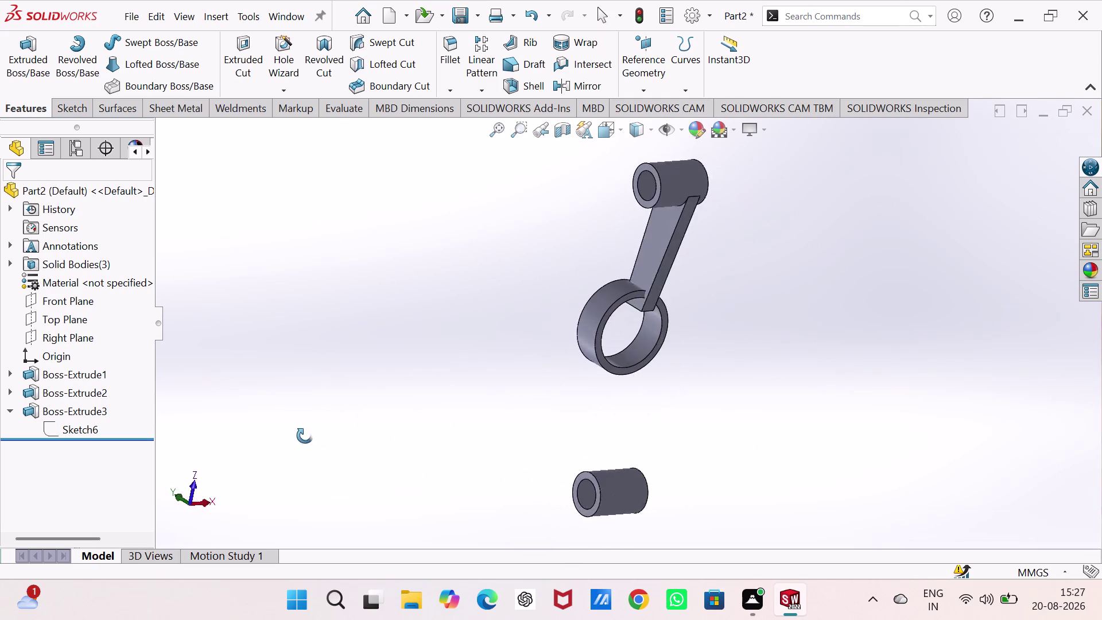
middle_drag(309, 438, 485, 418)
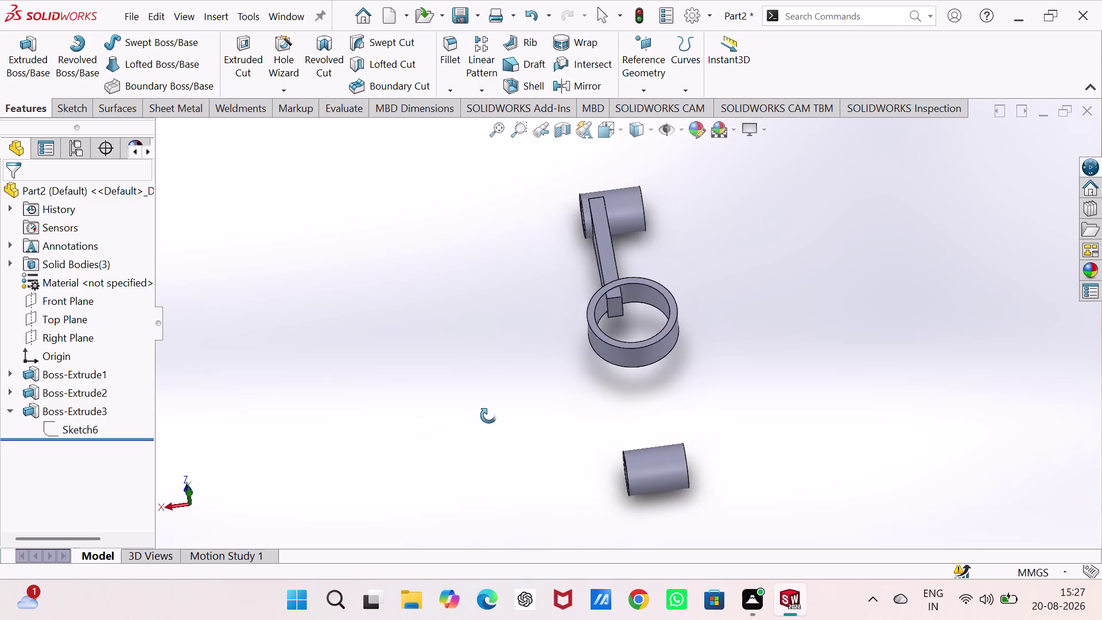
middle_drag(484, 417, 633, 363)
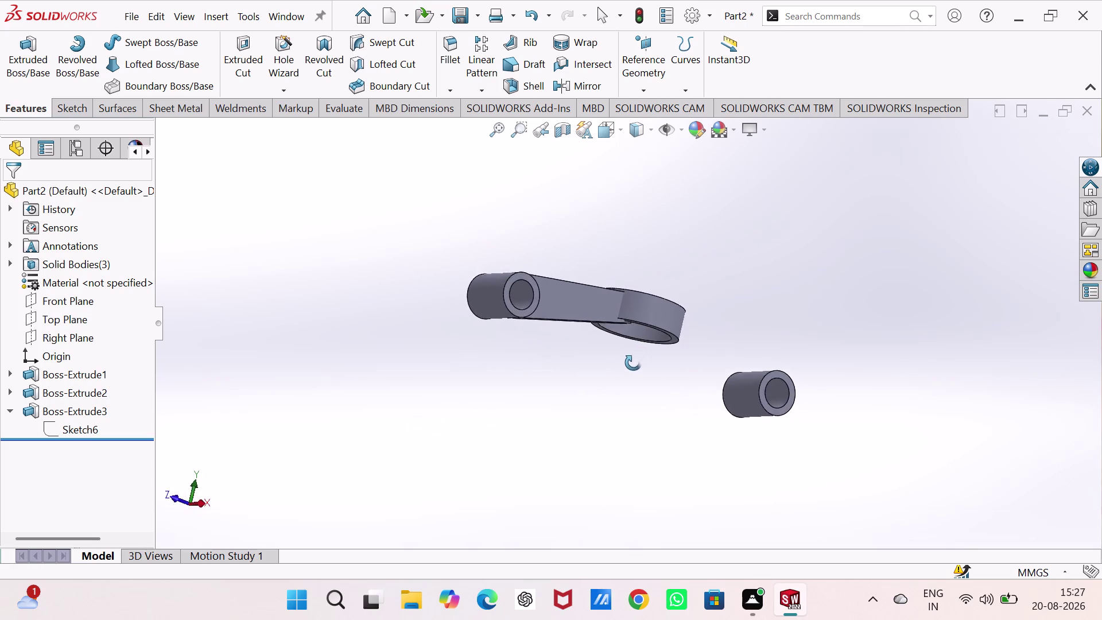
middle_drag(633, 363, 604, 426)
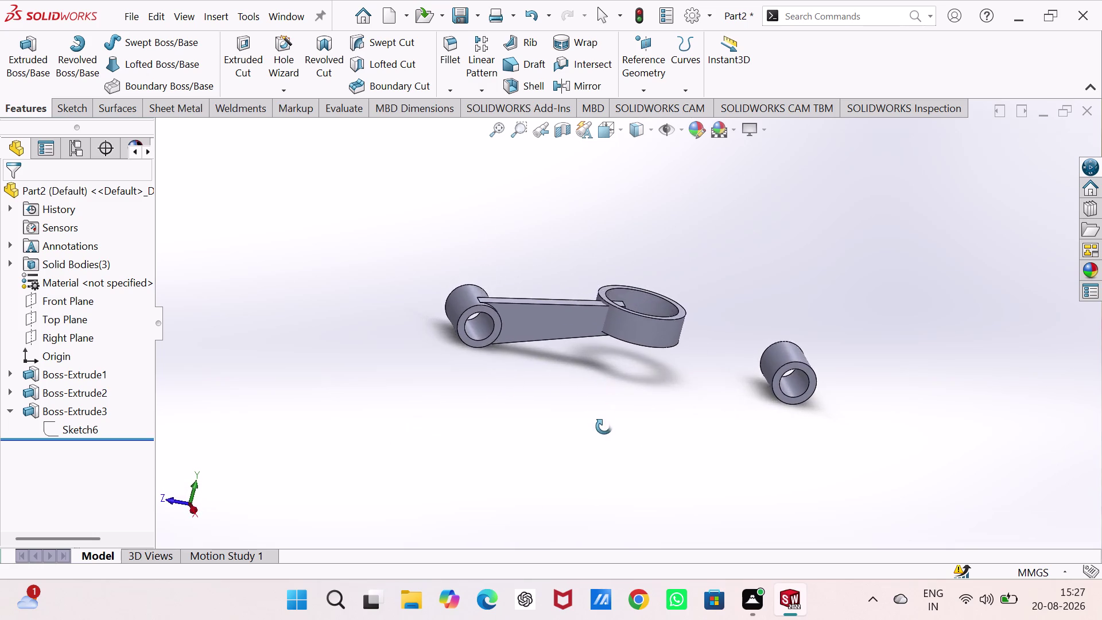
middle_drag(604, 426, 601, 289)
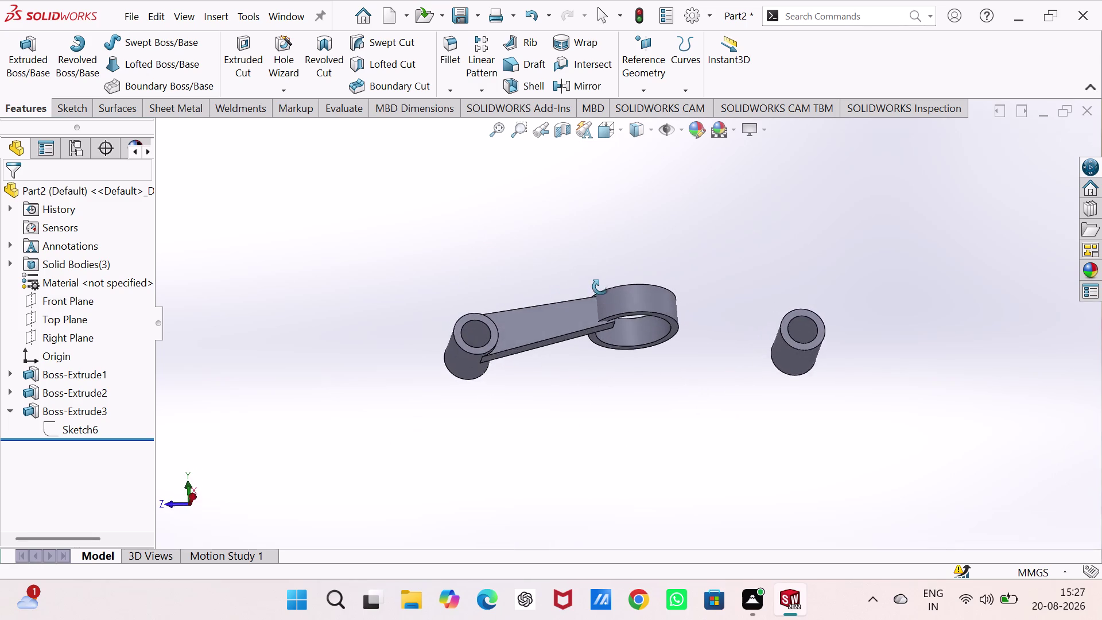
middle_drag(601, 289, 595, 250)
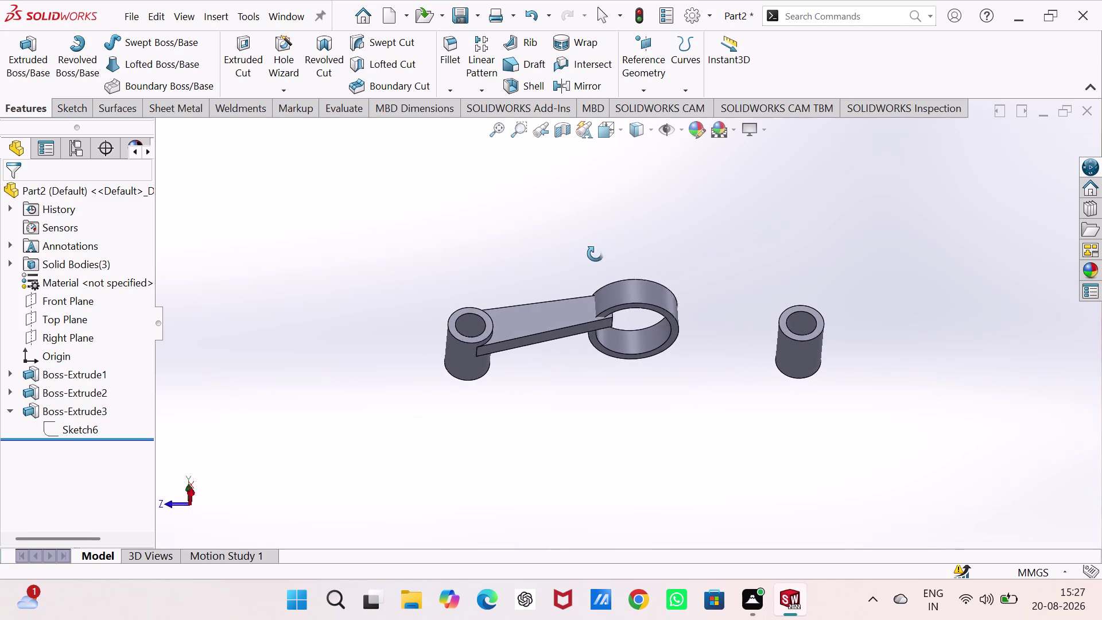
middle_drag(595, 249, 589, 235)
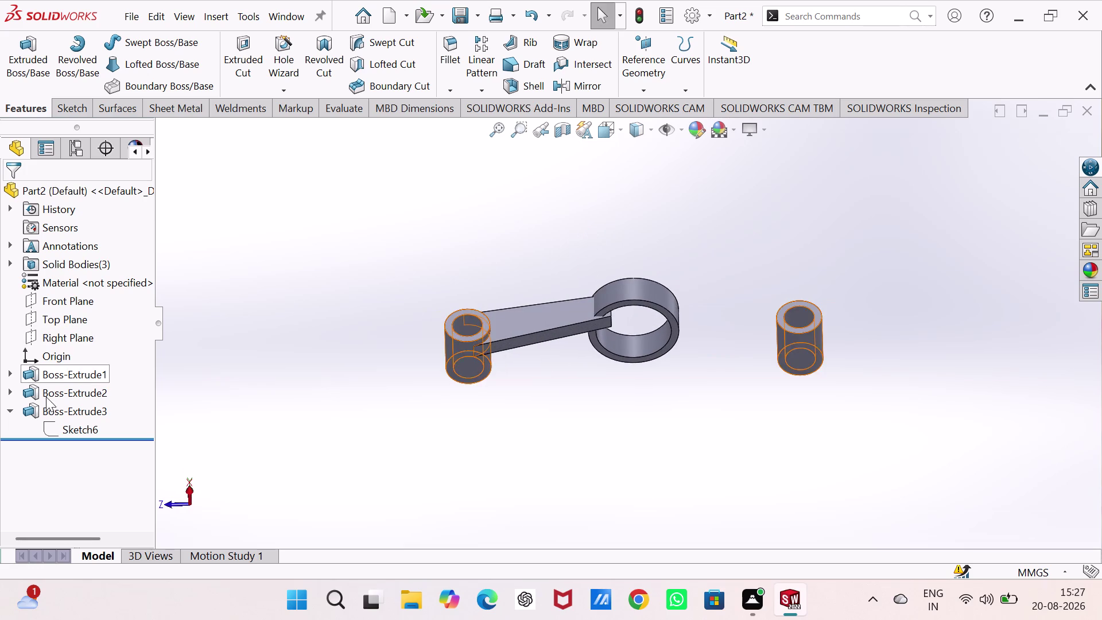
click(58, 429)
Open Sketch6 for editing and zoom in on the web's end.
click(73, 379)
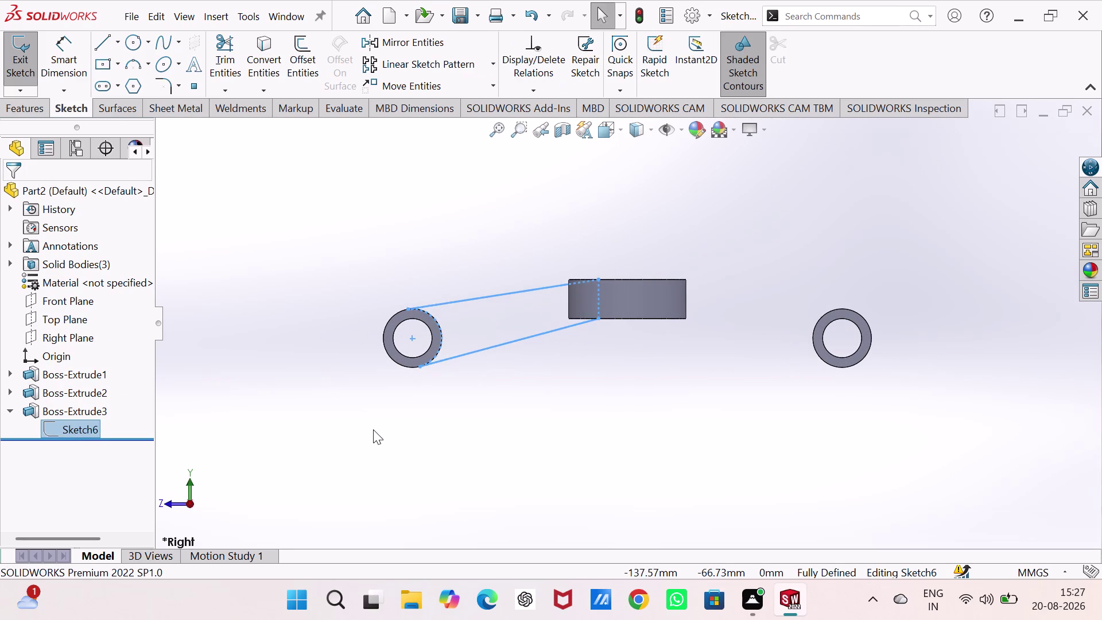
scroll(down, 3)
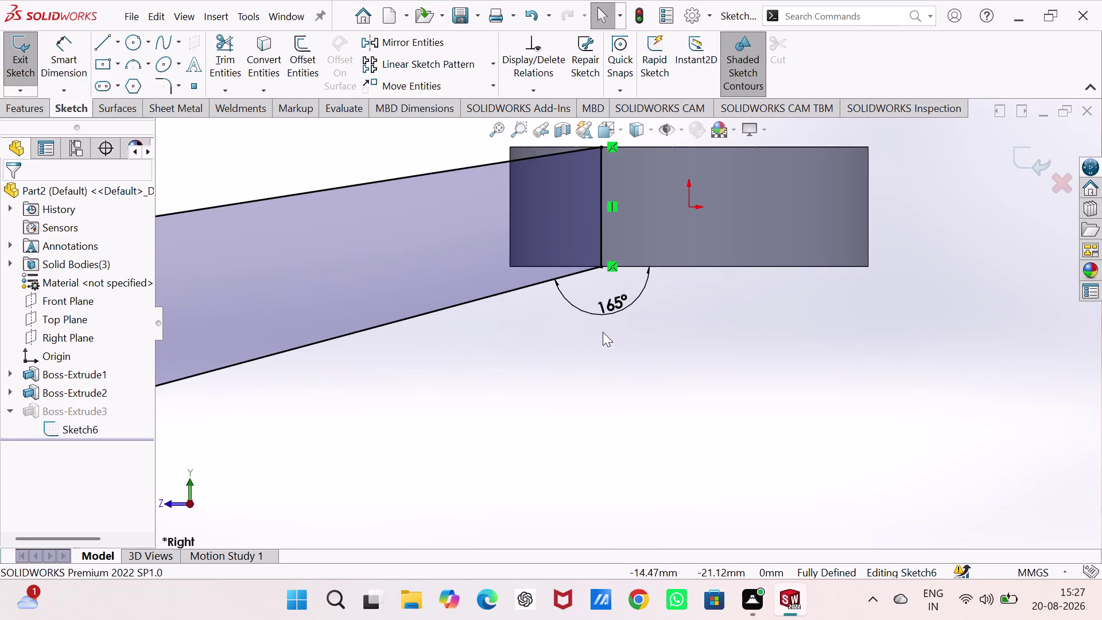
scroll(down, 3)
scroll(down, 3)
scroll(up, 3)
scroll(up, 3)
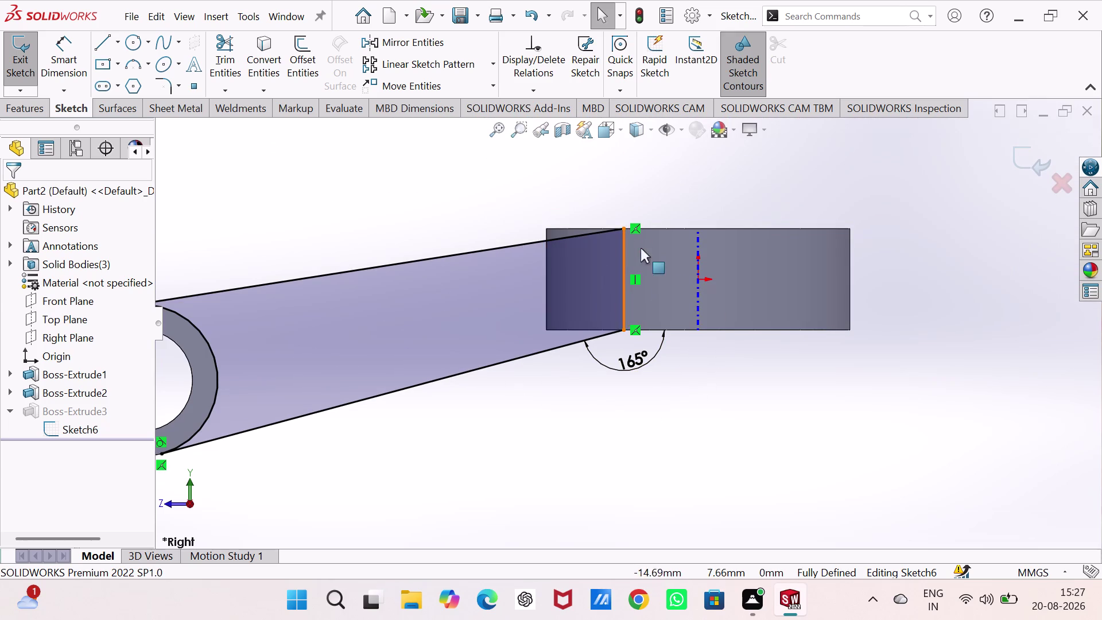
key(Escape)
key(Escape)
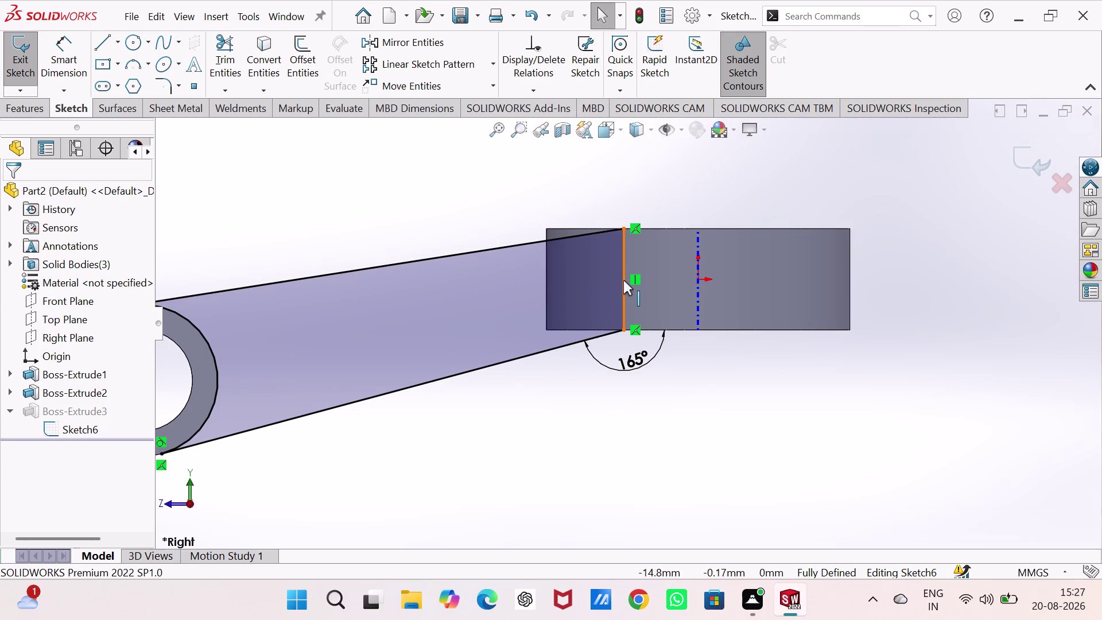
Delete the short vertical line and its relation at the web's upper end.
click(623, 280)
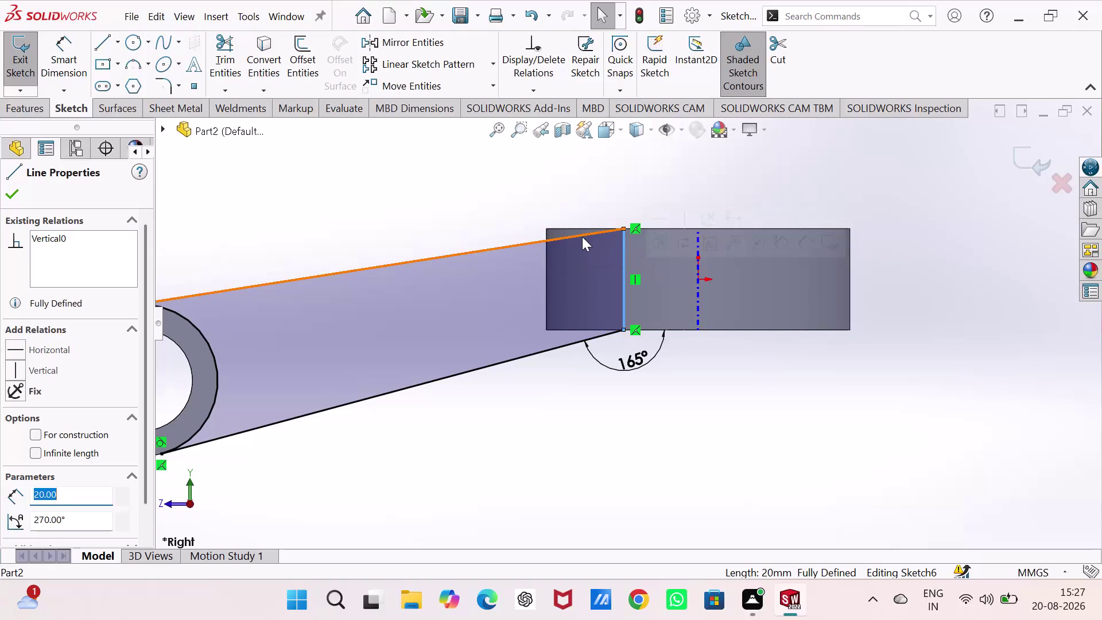
right_click(633, 224)
click(676, 445)
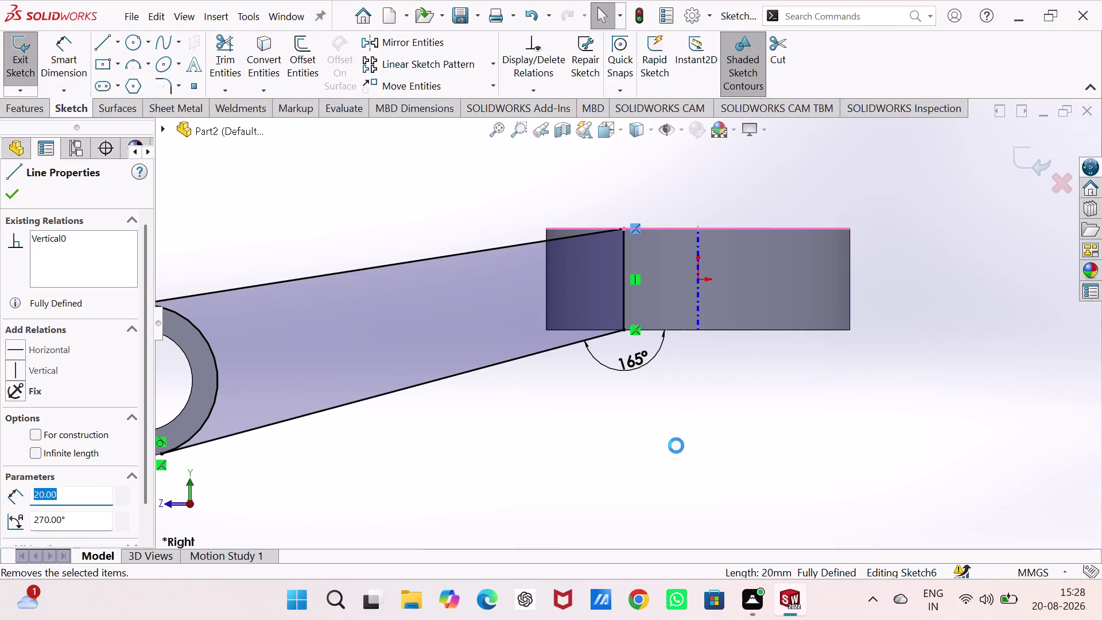
right_click(637, 232)
click(678, 477)
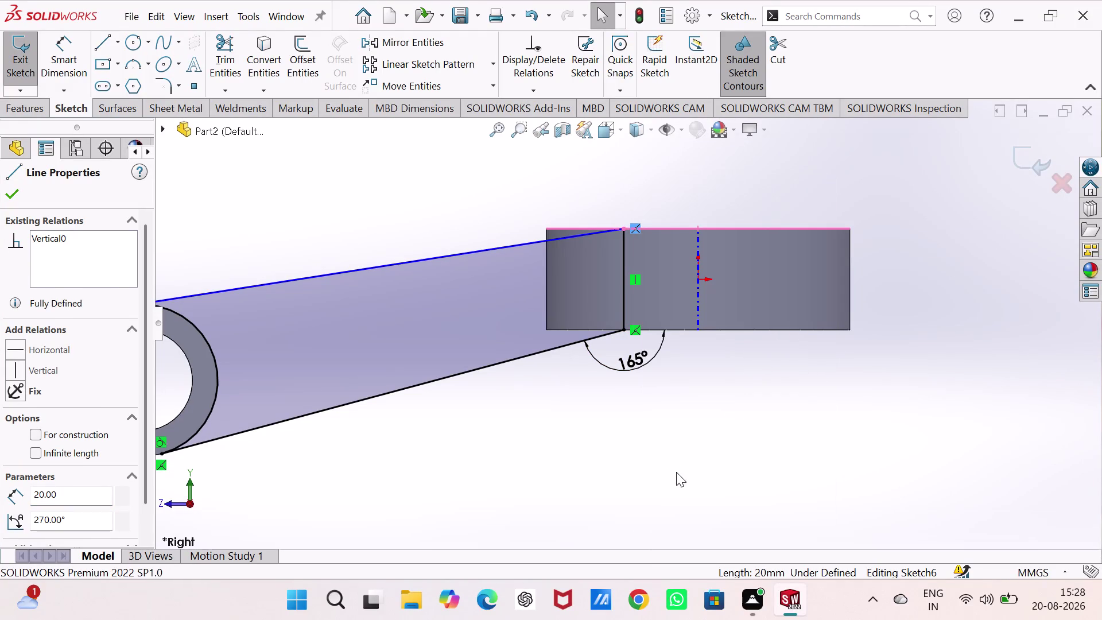
click(668, 443)
Slide the web's vertical end line left to the boss's side.
right_click(634, 331)
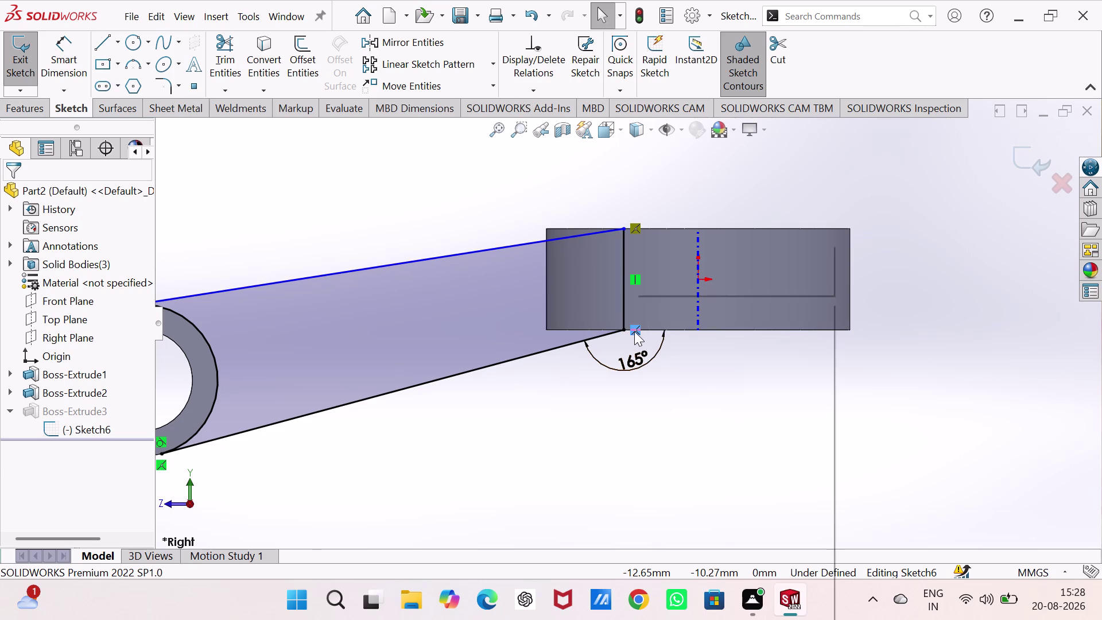
click(657, 535)
click(652, 504)
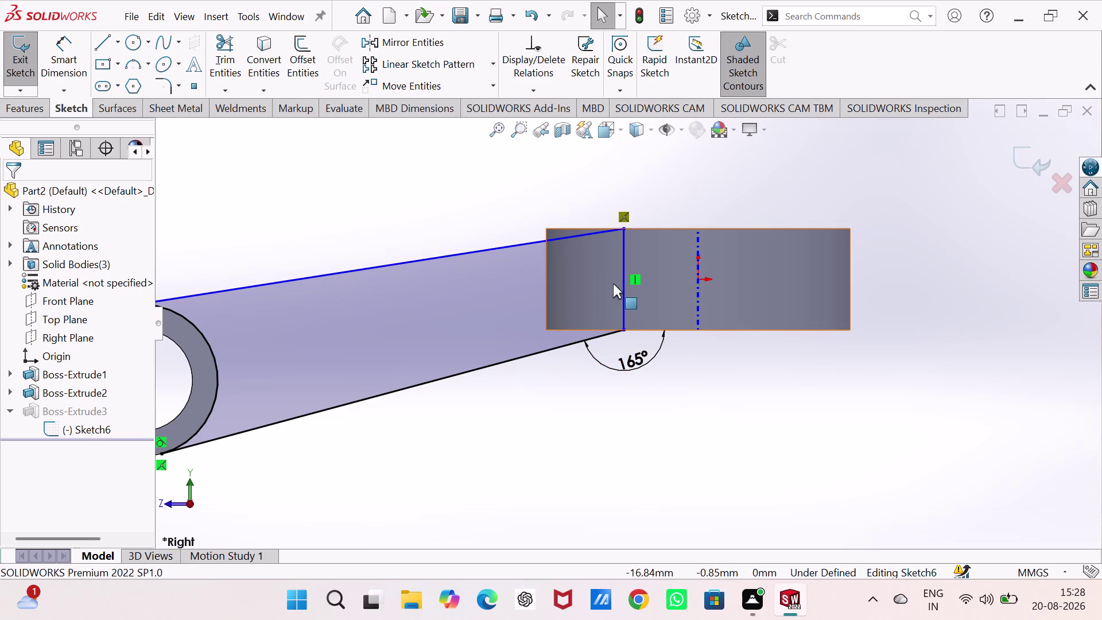
drag(624, 291, 616, 291)
click(614, 291)
drag(612, 291, 604, 291)
key(Escape)
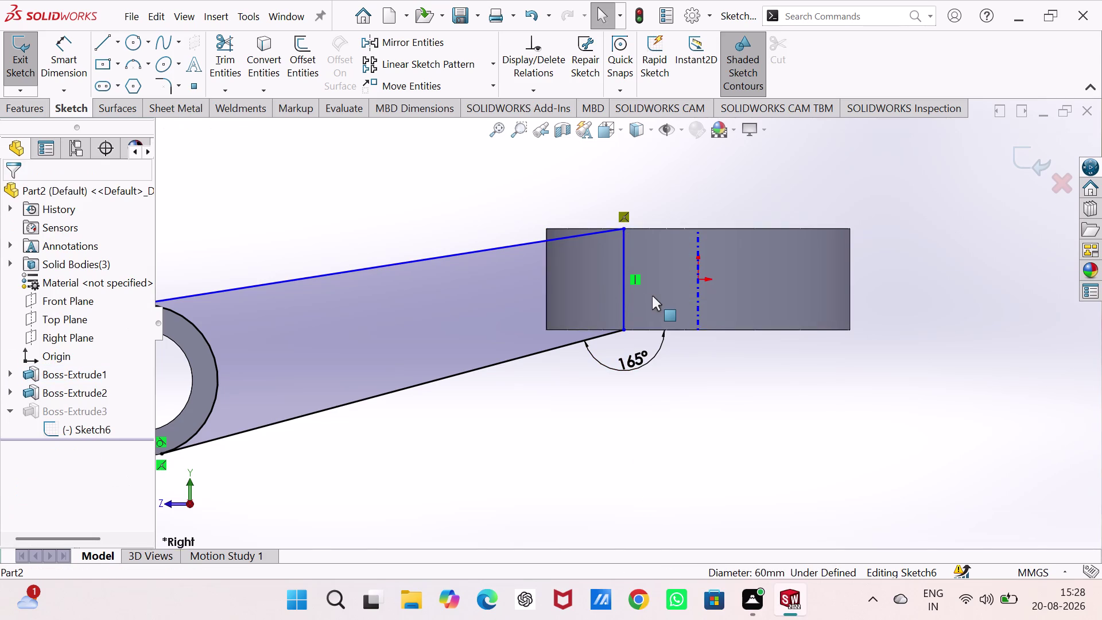
key(Escape)
drag(622, 290, 594, 286)
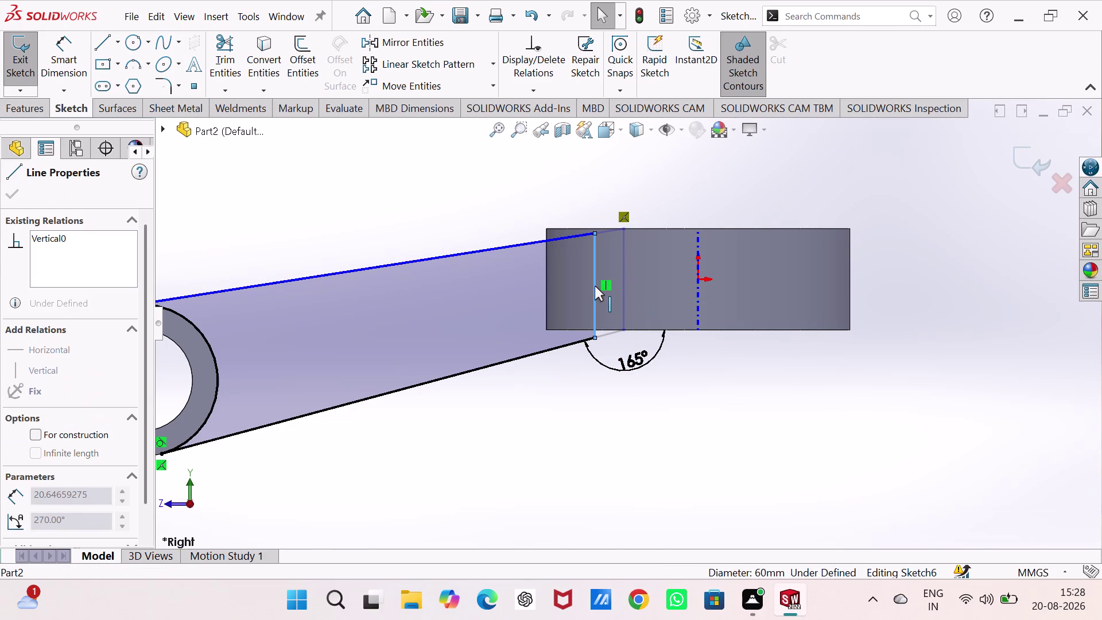
drag(594, 285, 582, 274)
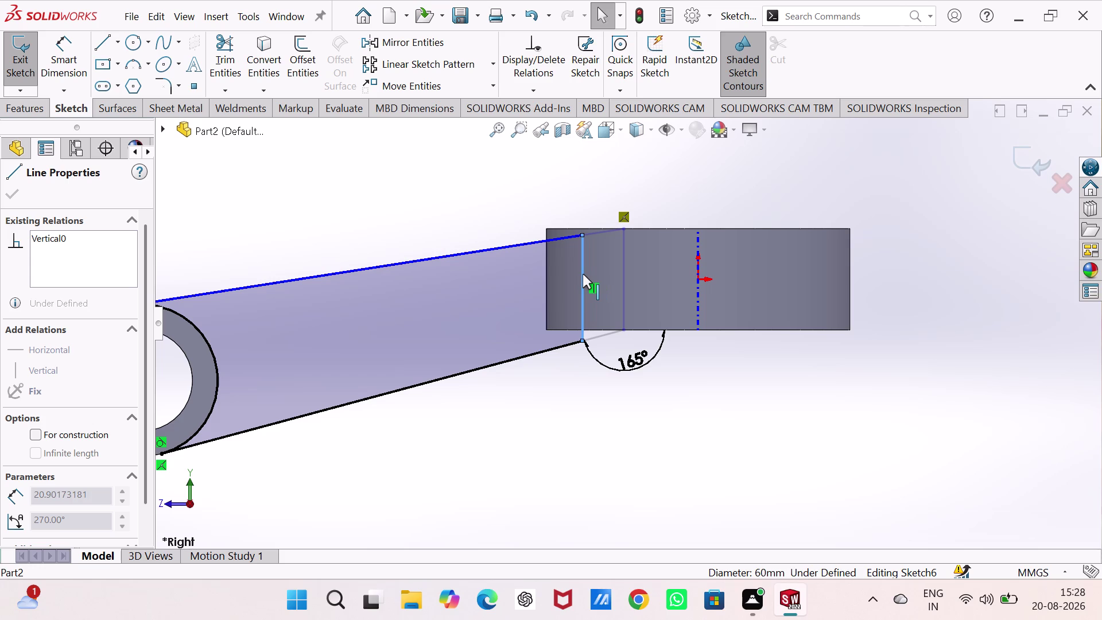
drag(583, 274, 568, 262)
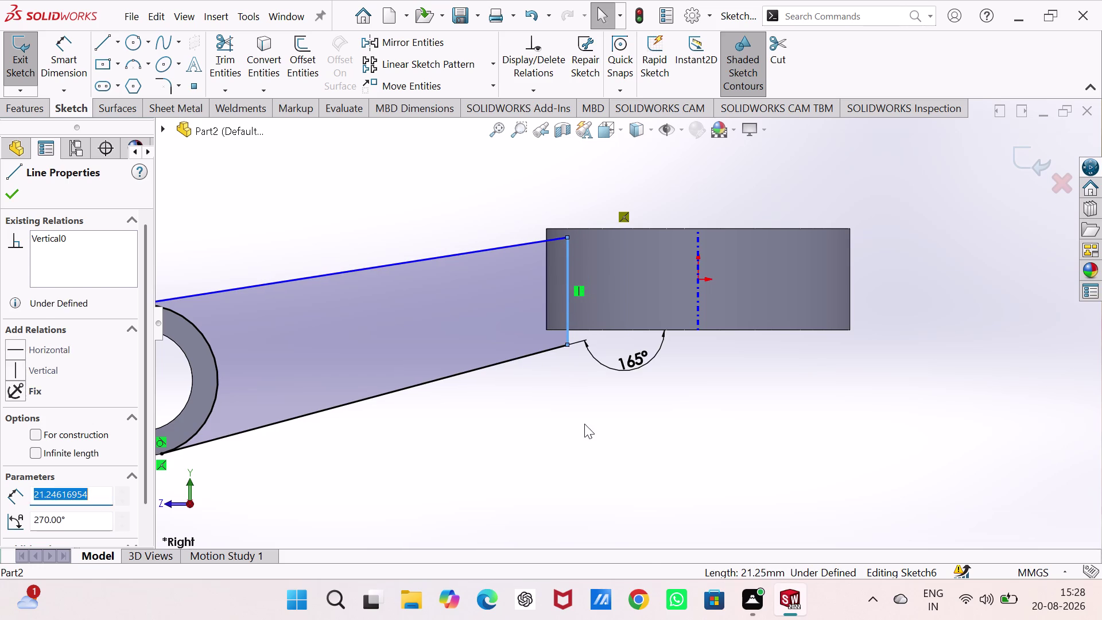
drag(584, 423, 582, 413)
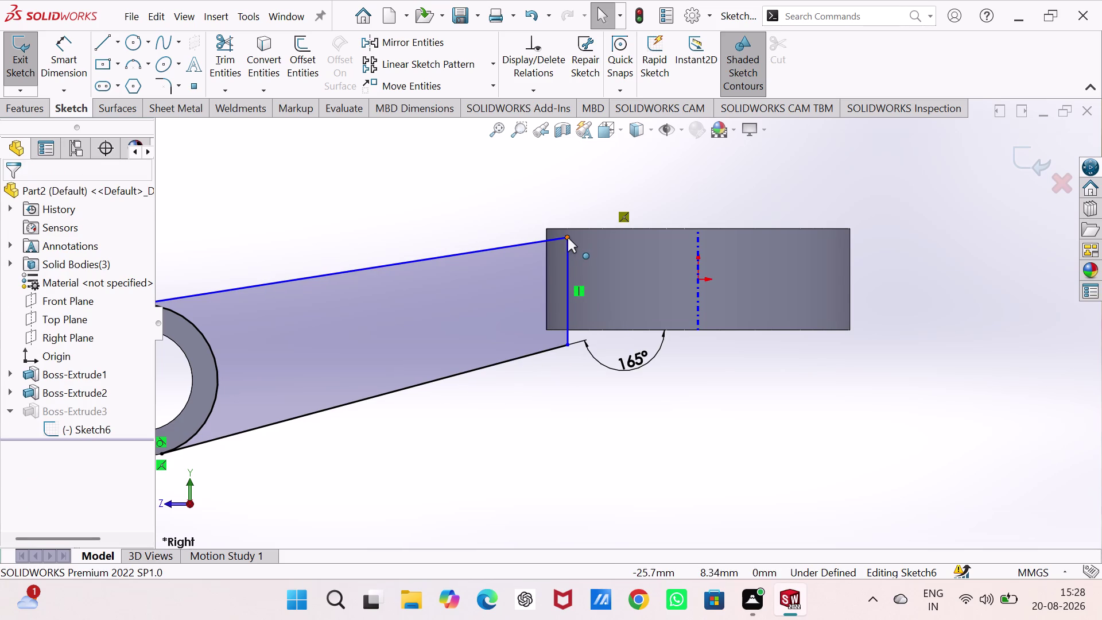
Make the web's upper and lower end points coincident with the boss's top and bottom edges.
click(566, 238)
click(565, 229)
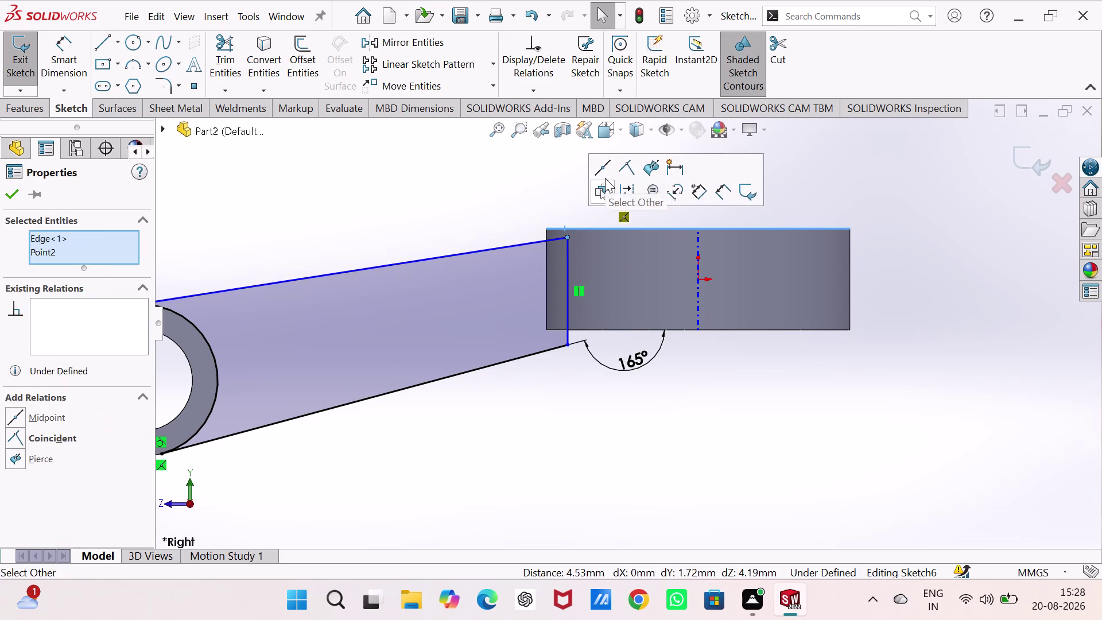
click(621, 167)
click(564, 398)
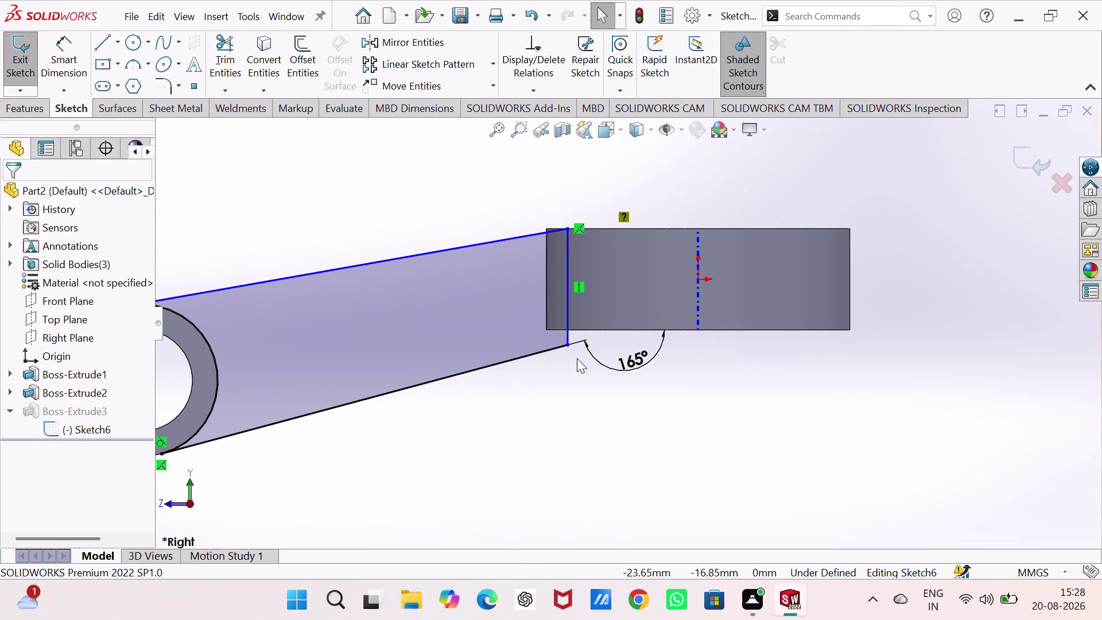
click(568, 345)
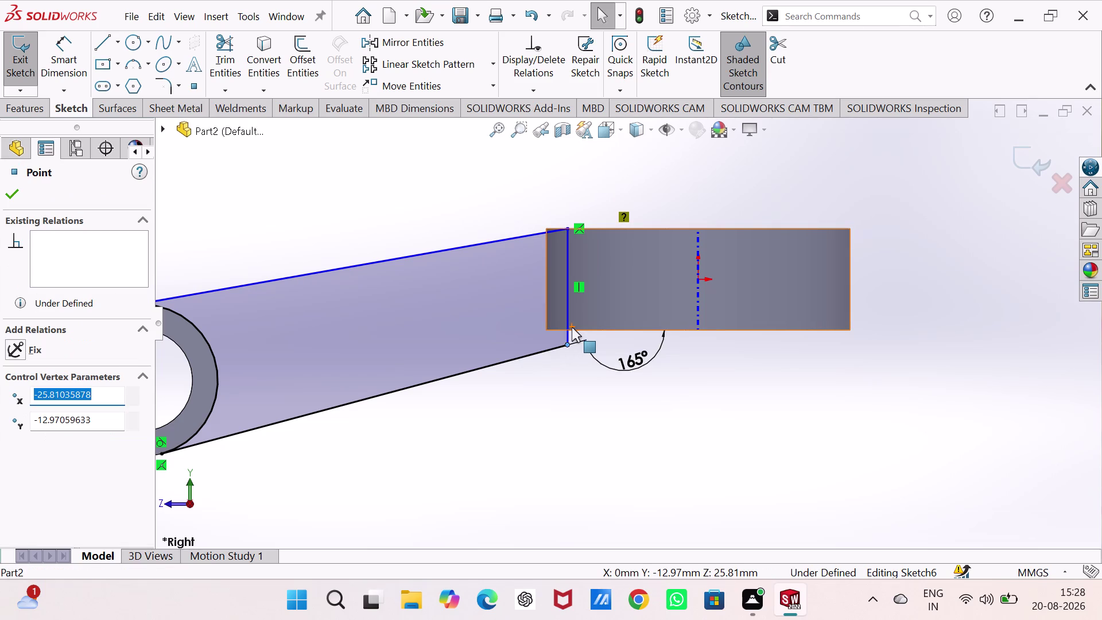
click(572, 327)
click(581, 402)
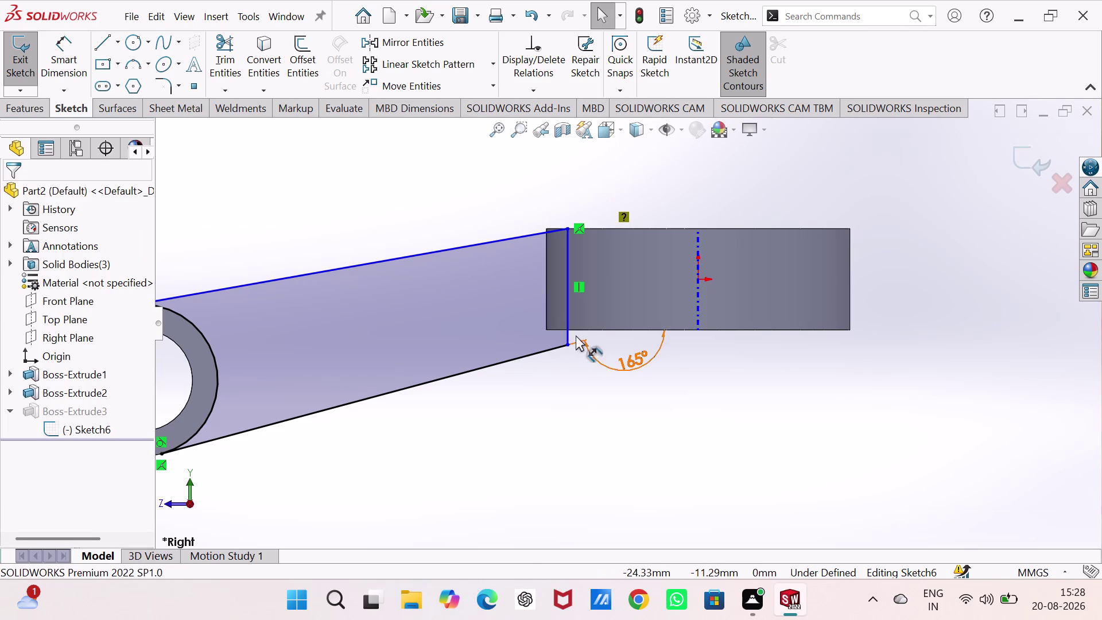
click(578, 330)
click(566, 345)
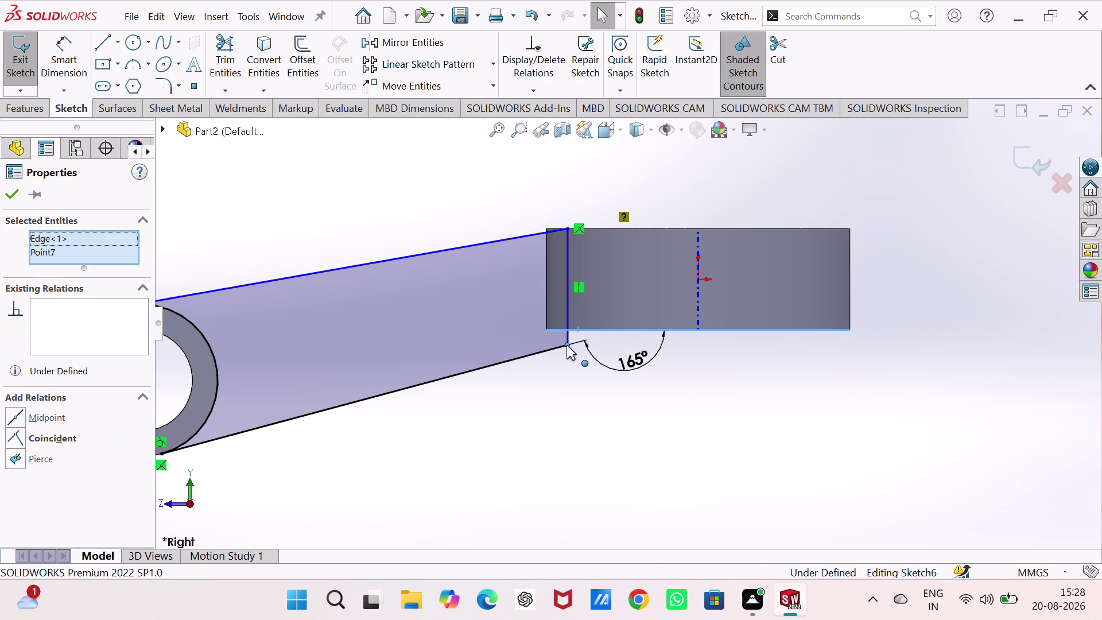
click(39, 437)
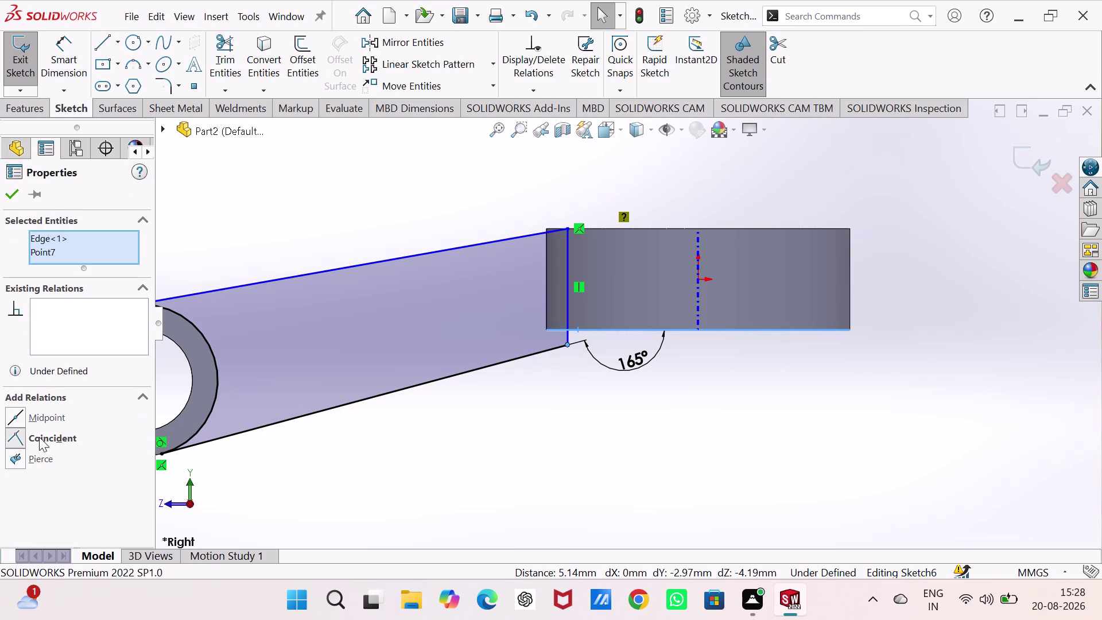
click(277, 437)
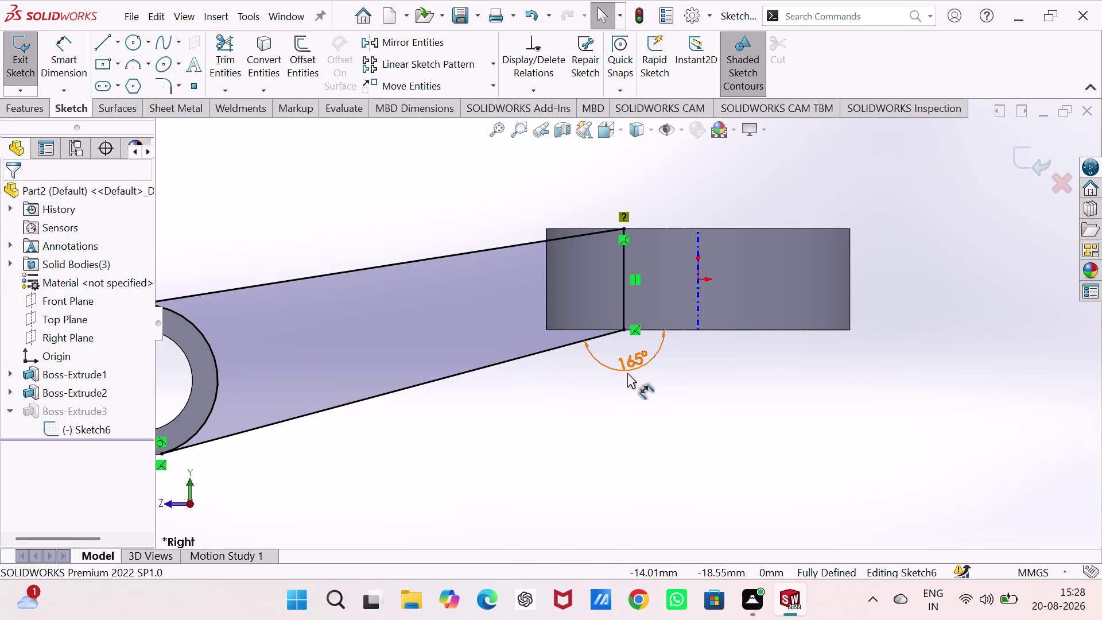
Delete the 165° angle dimension.
click(628, 370)
click(630, 364)
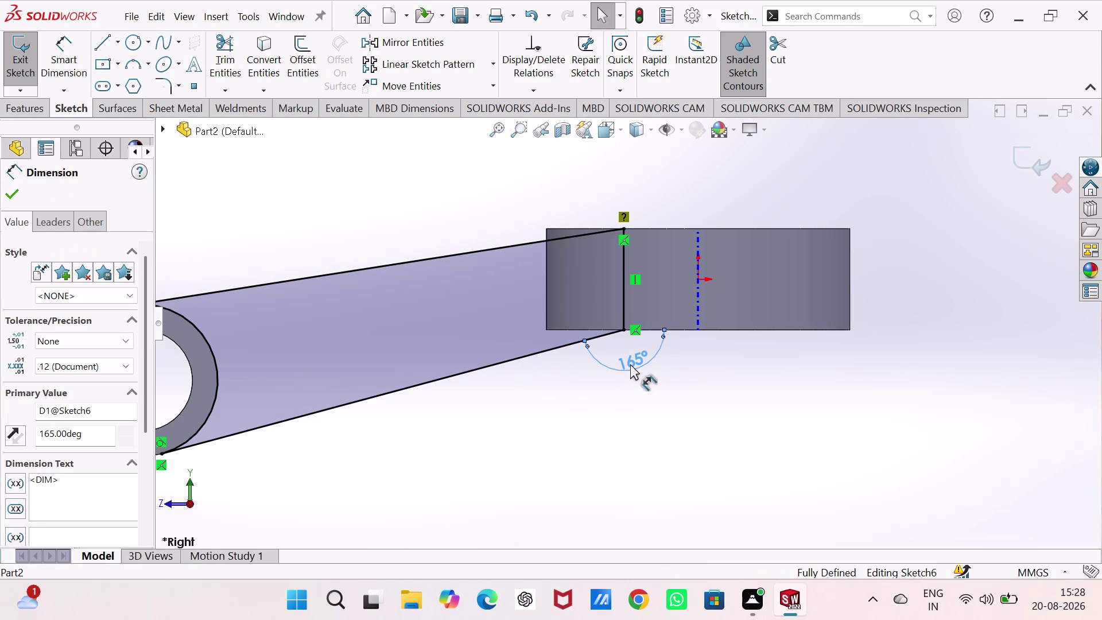
key(Delete)
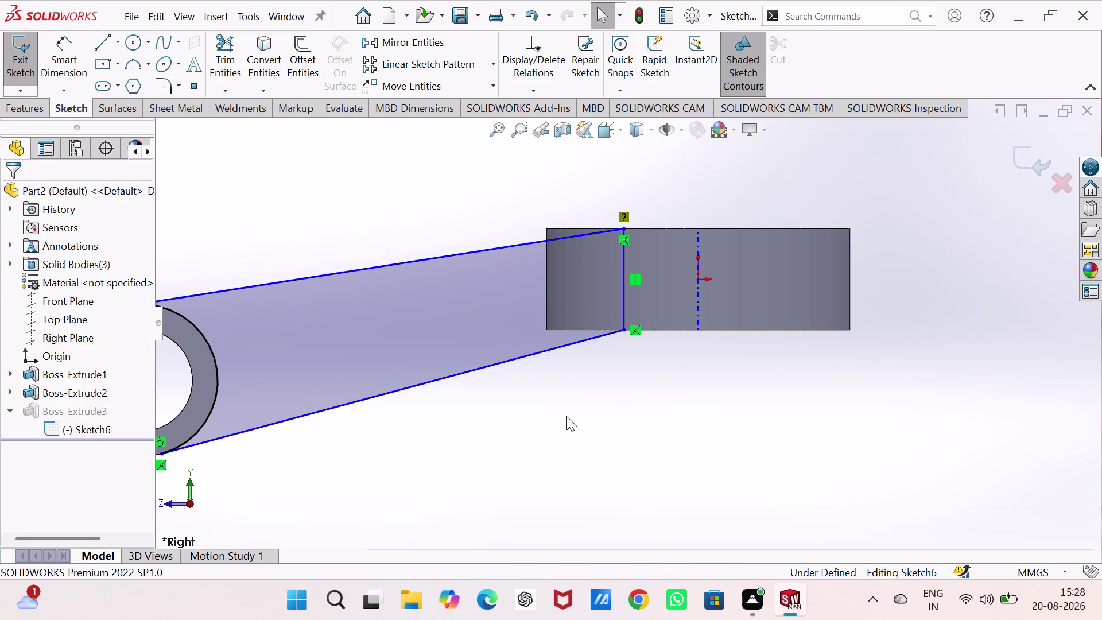
right_click(633, 331)
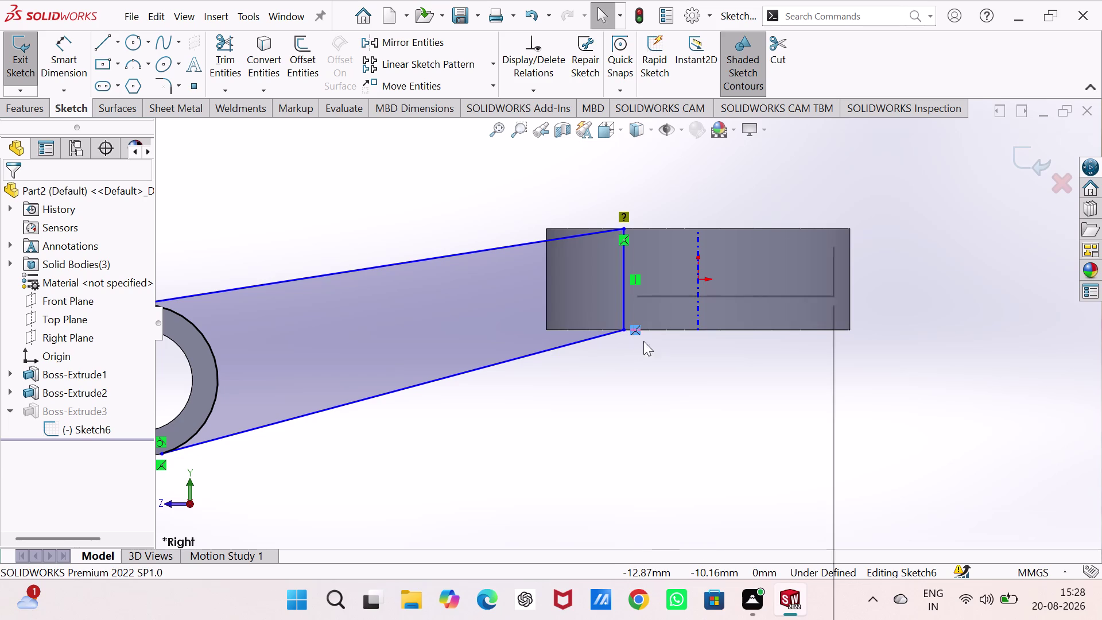
Remove the selected sketch item and drag the vertical end line to the block's left edge.
click(670, 540)
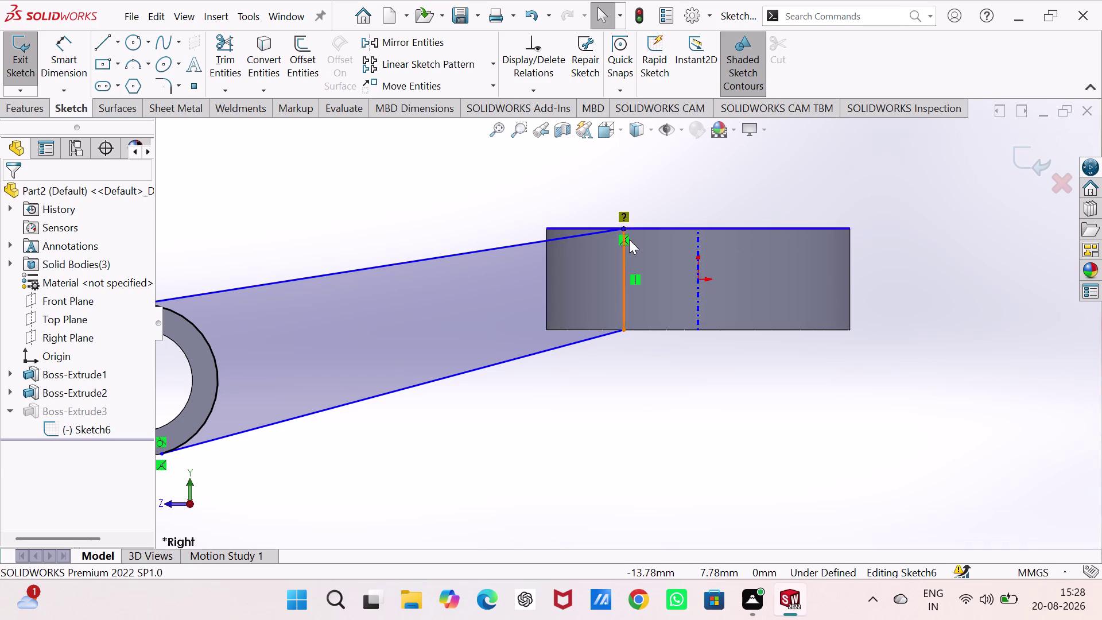
right_click(618, 239)
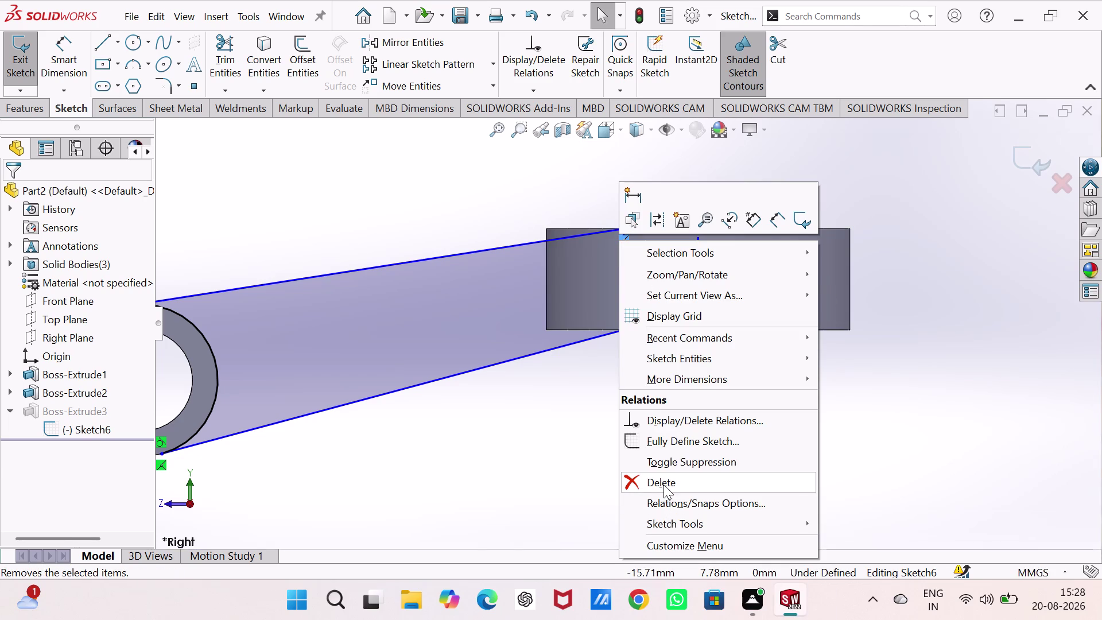
click(664, 483)
click(625, 495)
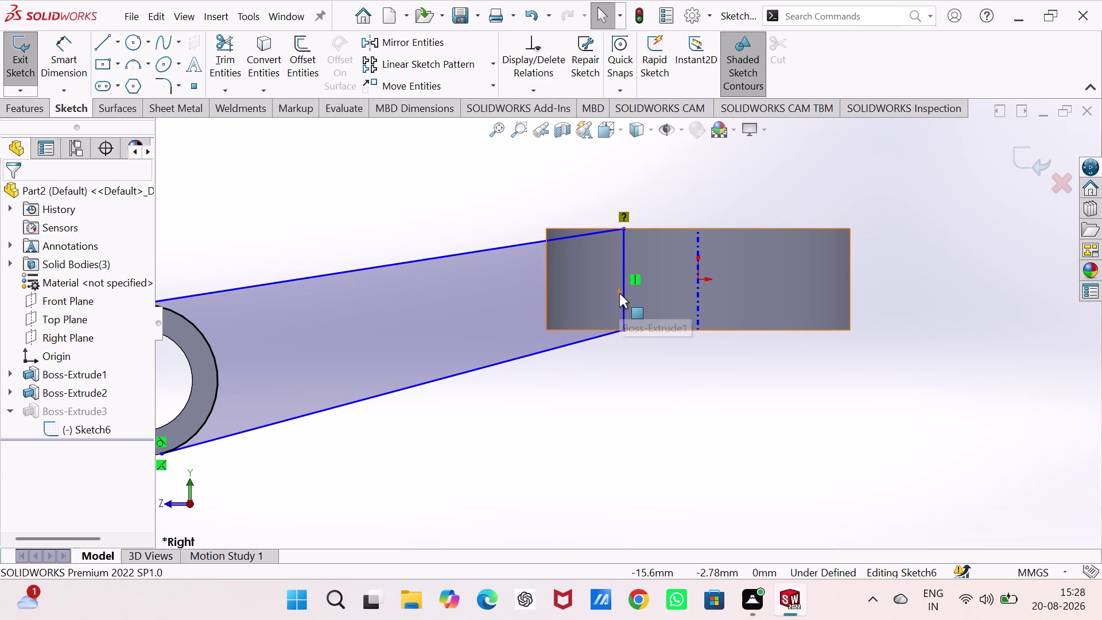
drag(620, 290, 596, 291)
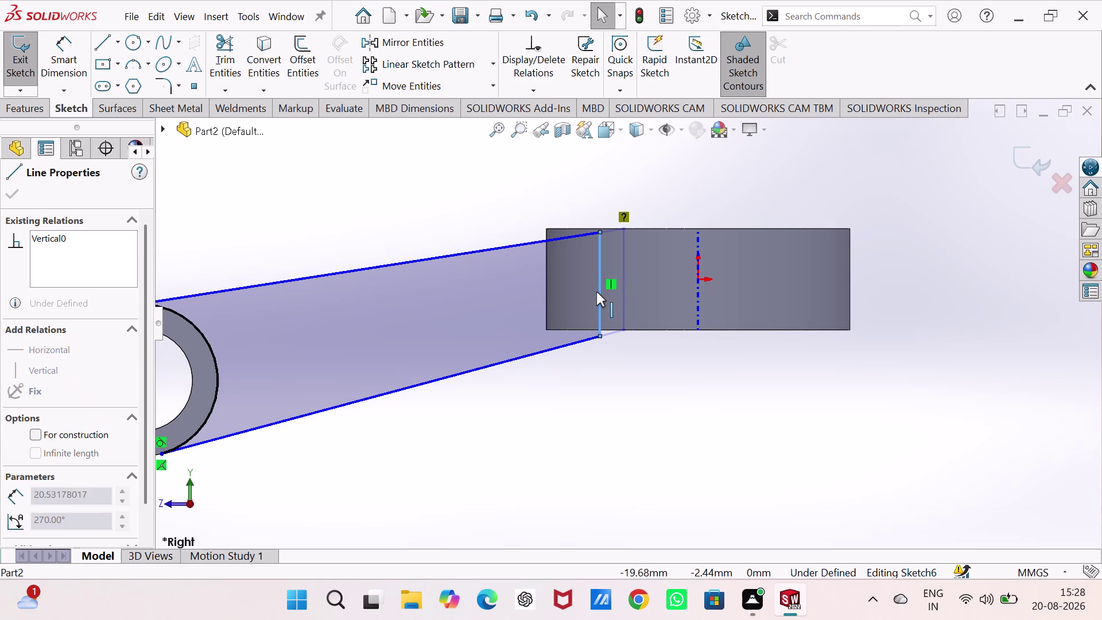
drag(597, 292, 550, 274)
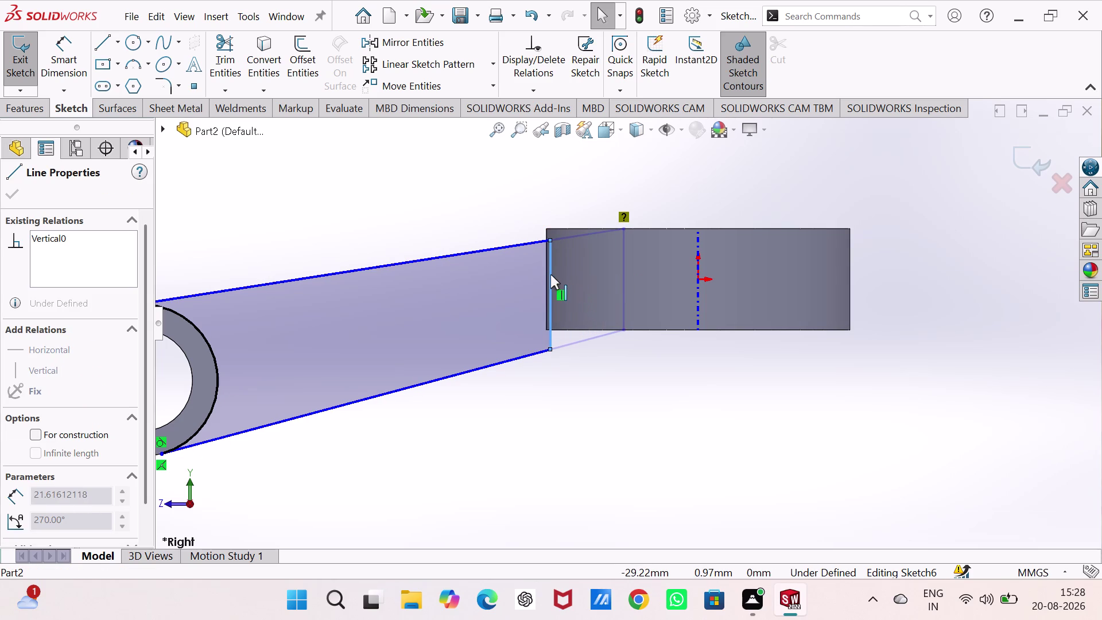
drag(550, 274, 555, 269)
drag(598, 379, 594, 371)
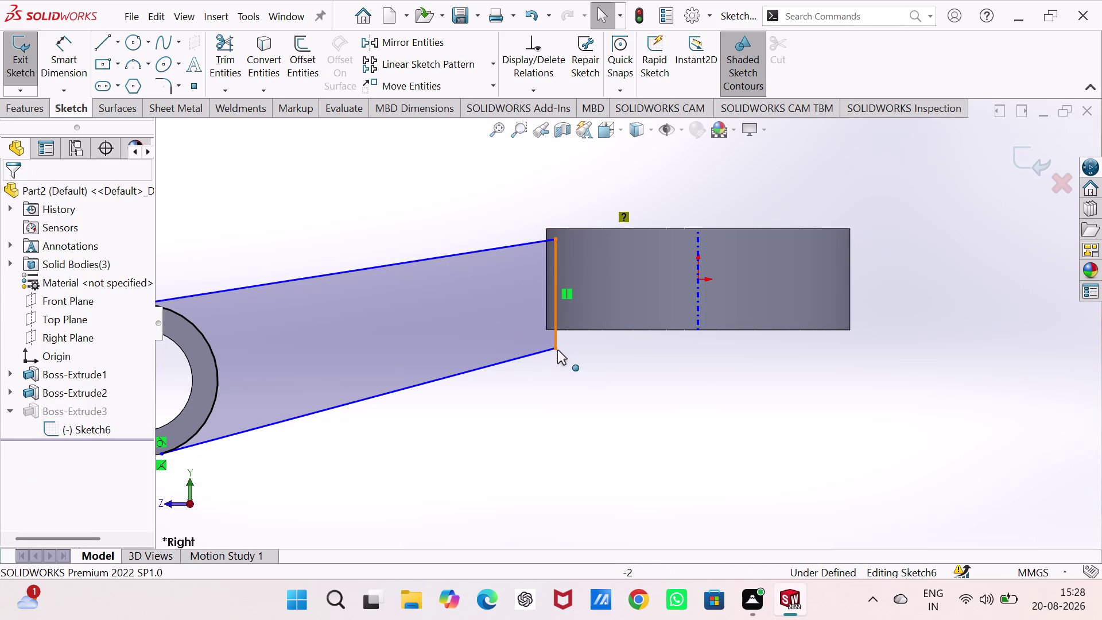
Make the end line's lower and upper endpoints coincident with the block's bottom and top edges.
click(557, 347)
click(569, 329)
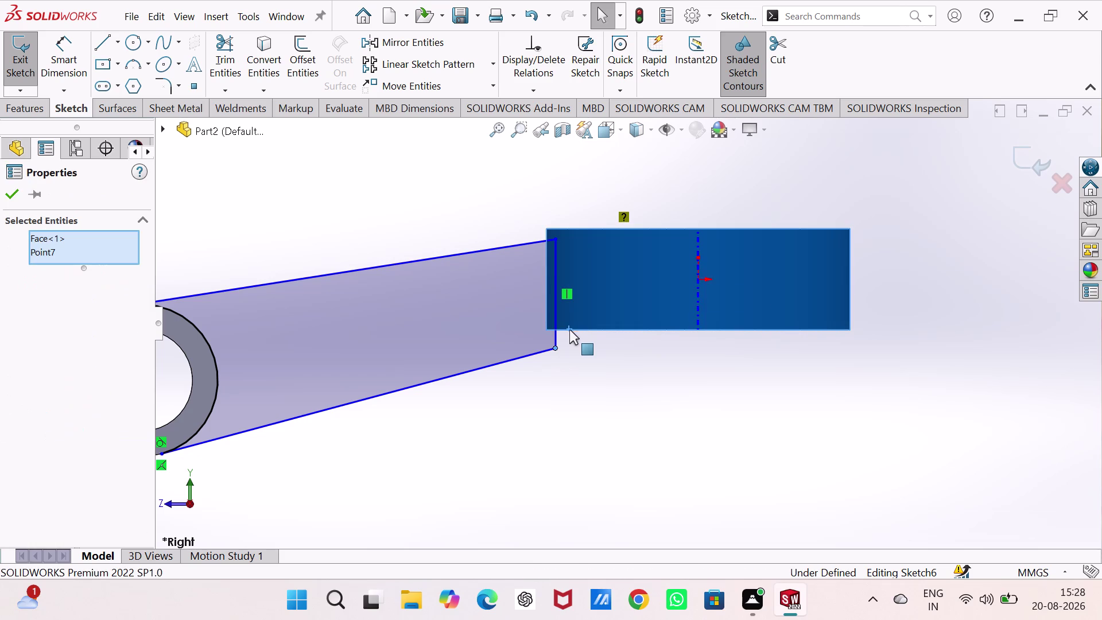
click(585, 362)
click(577, 330)
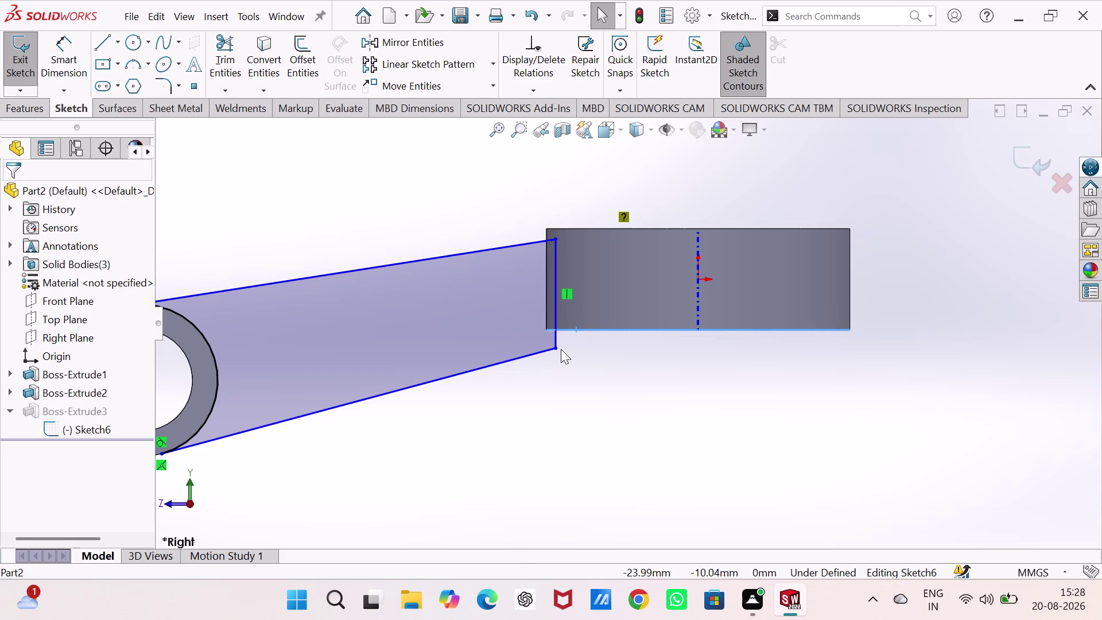
click(554, 349)
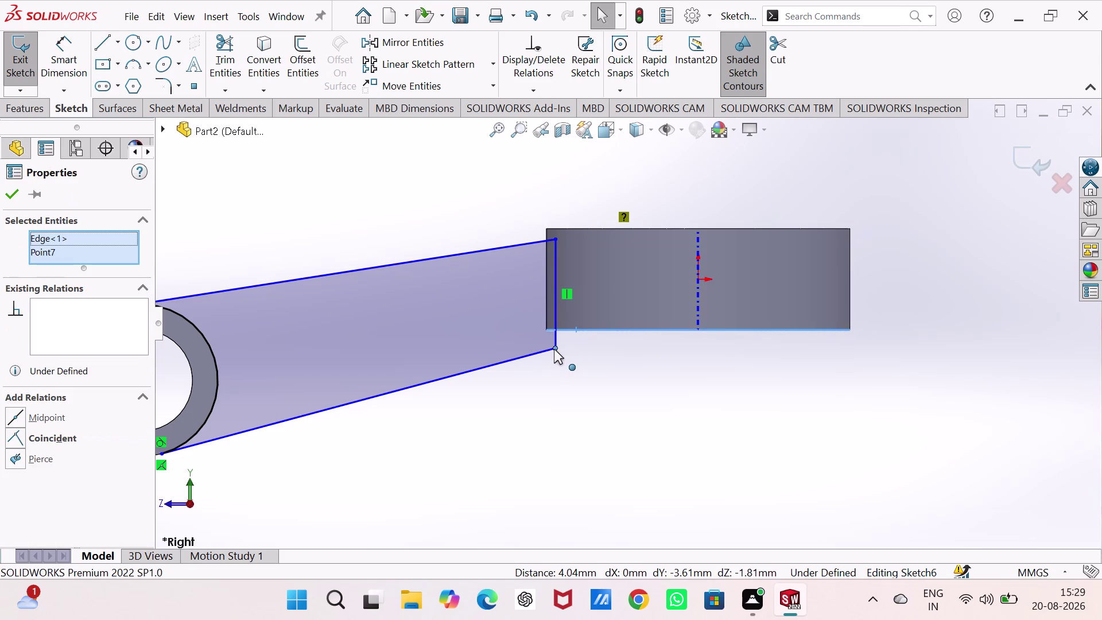
click(69, 439)
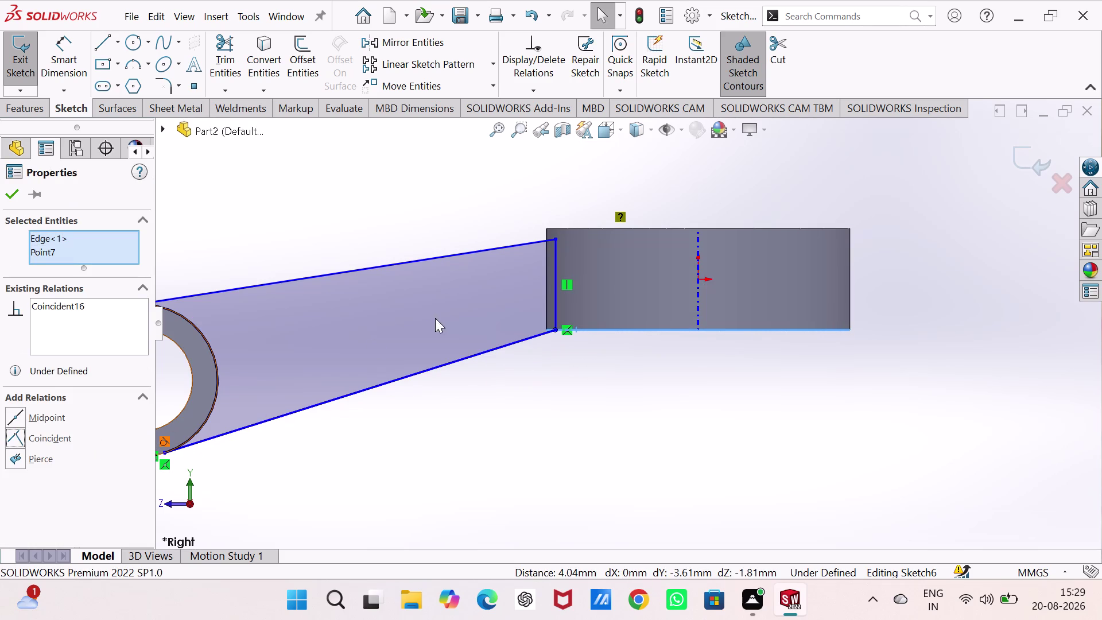
click(553, 237)
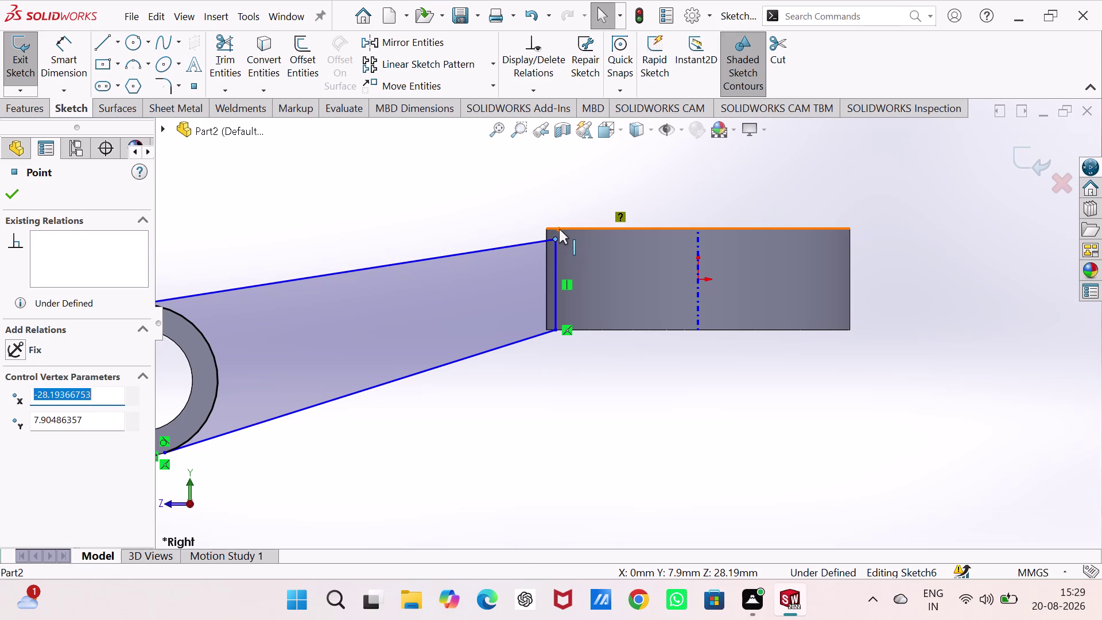
click(560, 228)
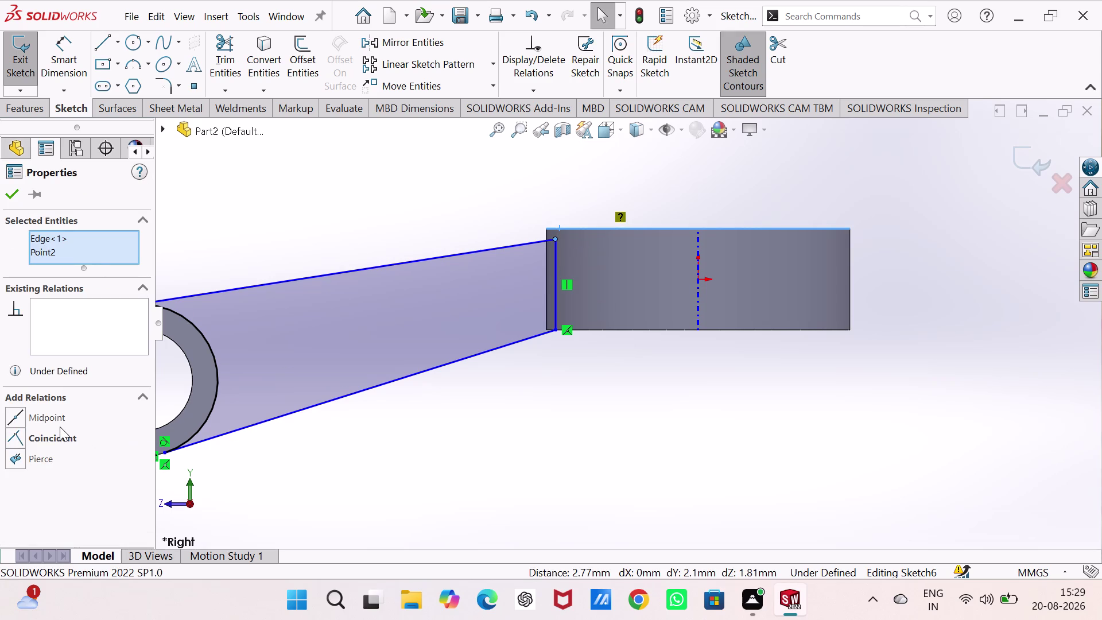
click(49, 433)
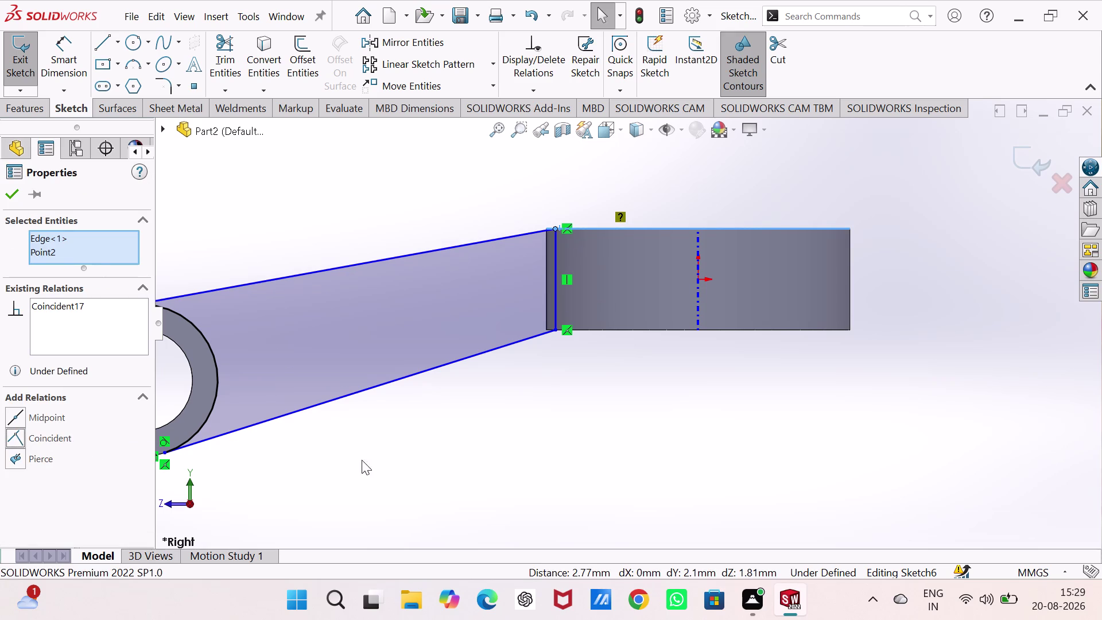
click(386, 456)
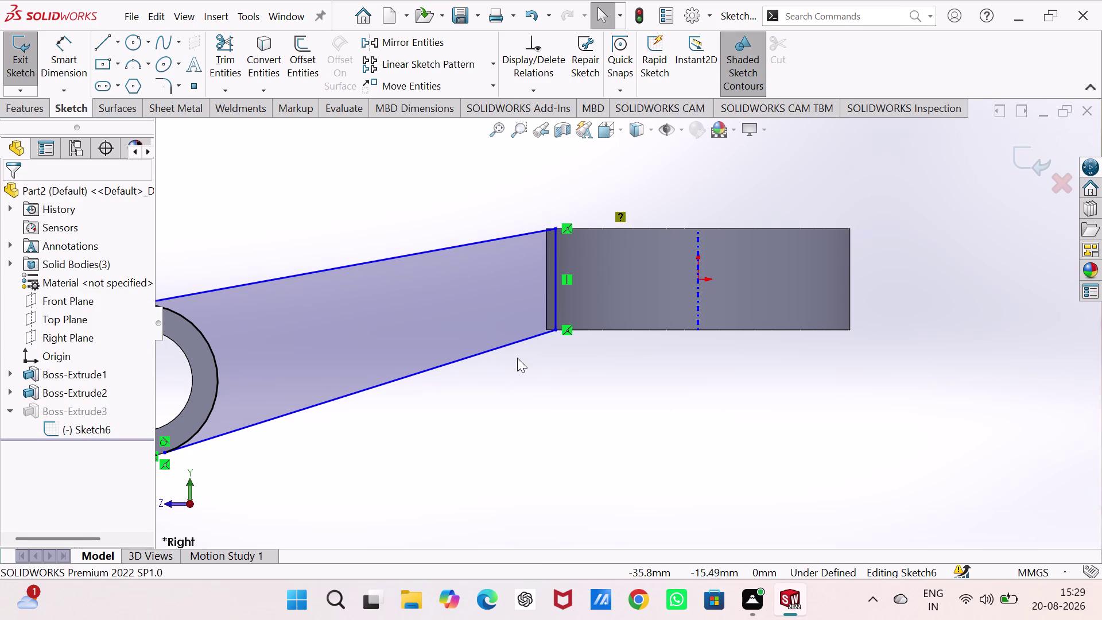
scroll(up, 3)
scroll(down, 3)
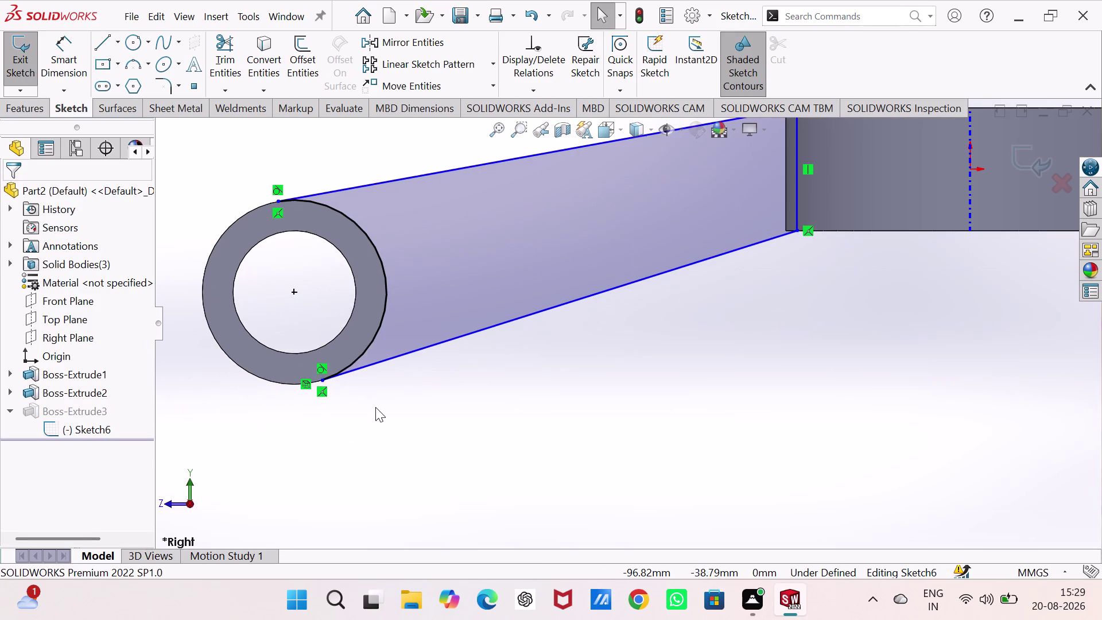
scroll(down, 3)
scroll(up, 3)
scroll(up, 3)
scroll(up, 3)
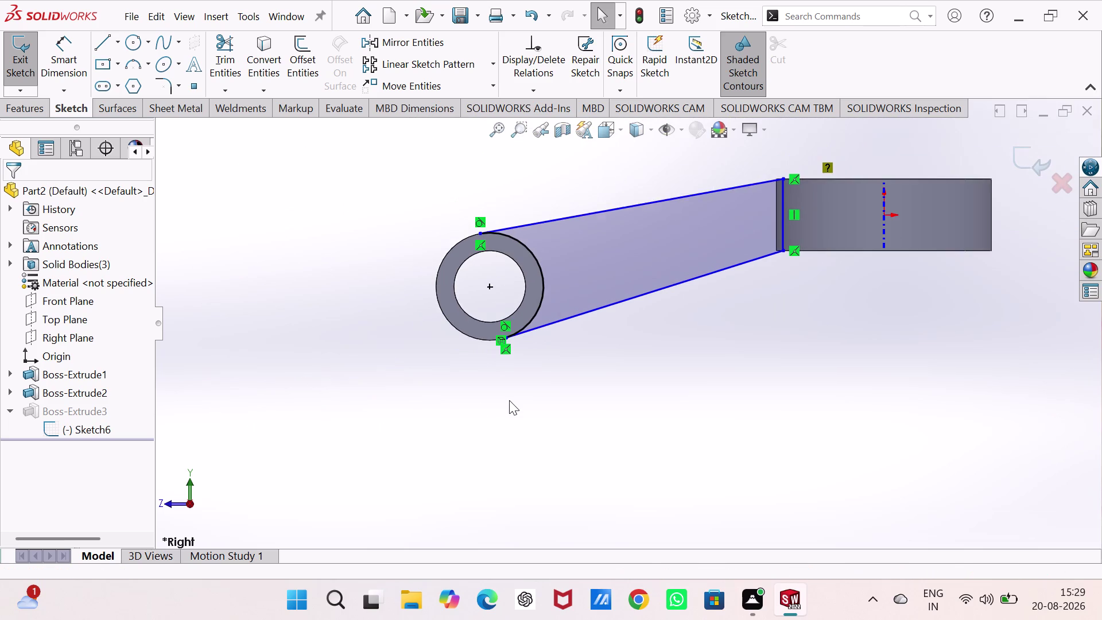
scroll(down, 3)
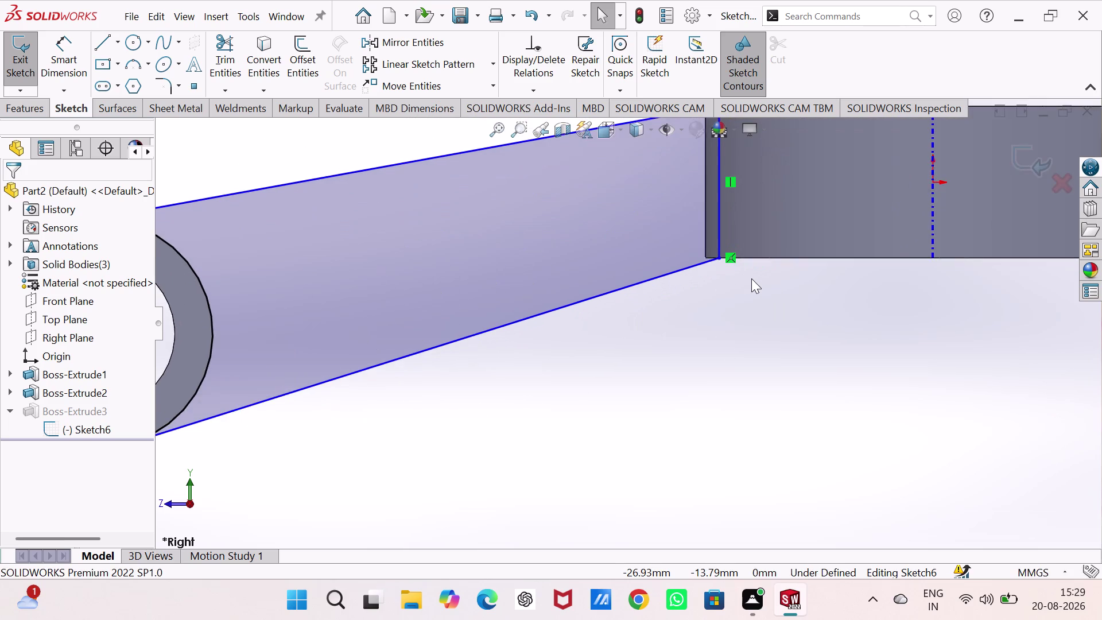
scroll(up, 3)
scroll(up, 3)
scroll(down, 3)
scroll(up, 3)
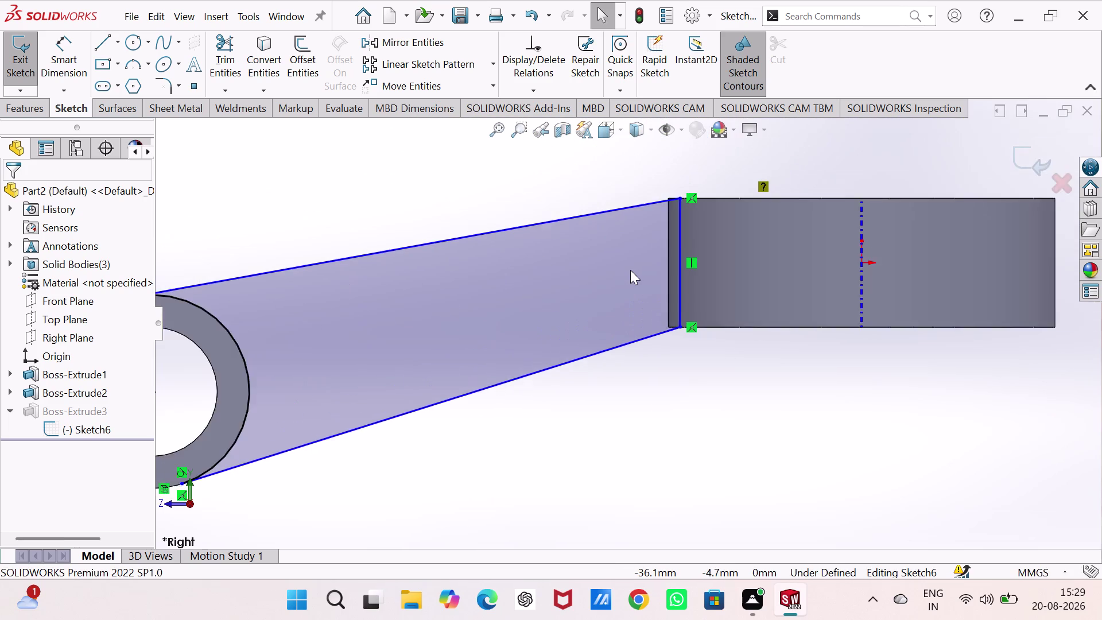
scroll(down, 3)
scroll(up, 3)
scroll(down, 3)
scroll(down, 3)
scroll(up, 3)
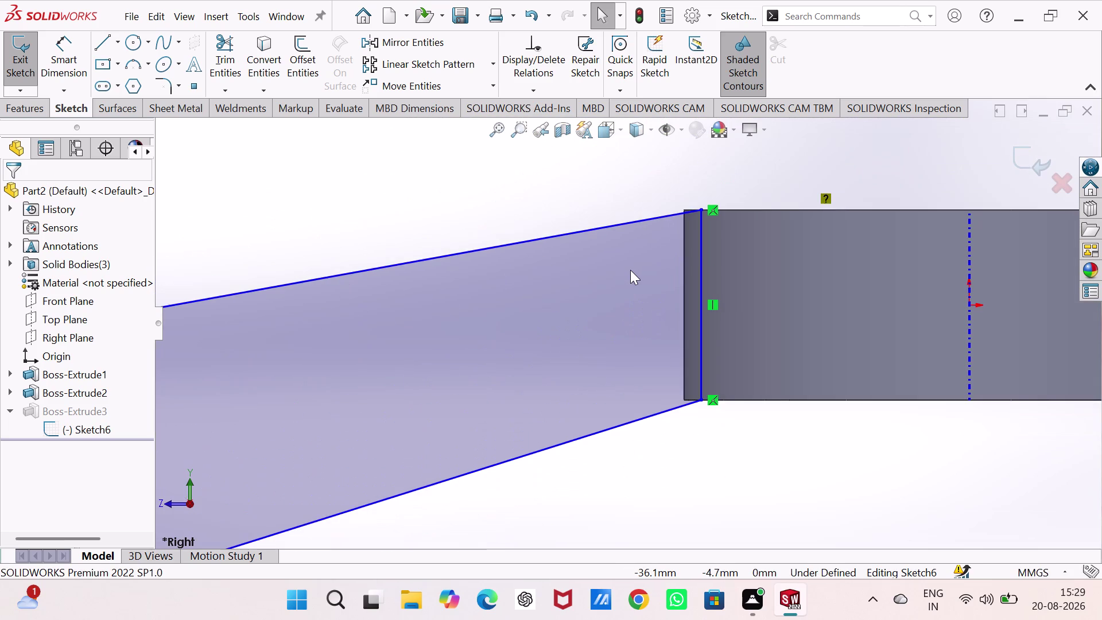
right_drag(733, 442, 750, 375)
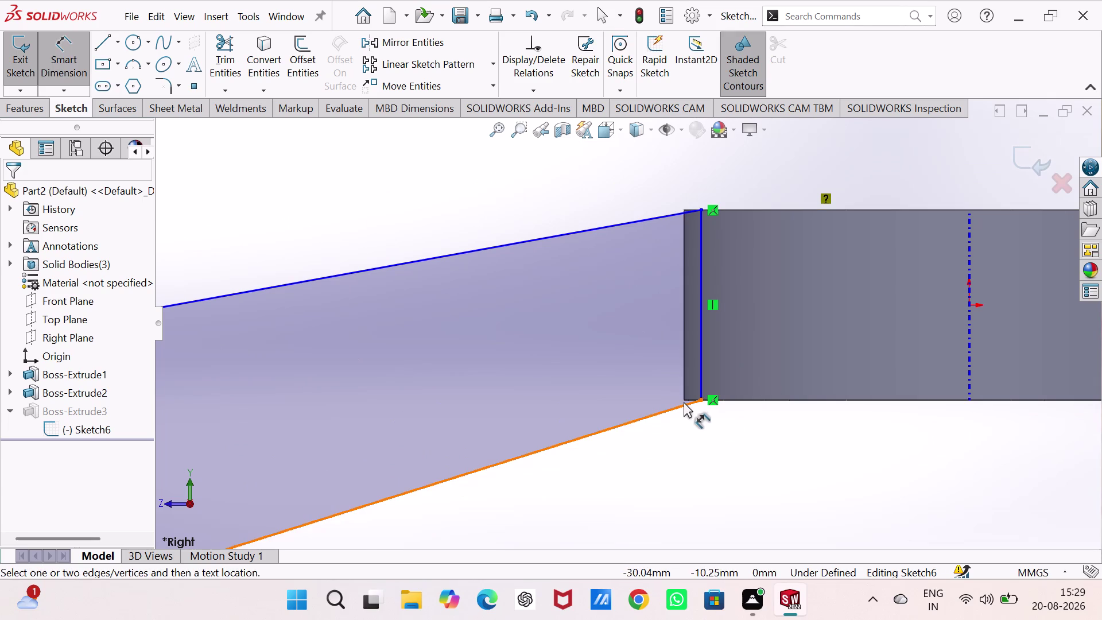
Dimension the offset from the tapered arm's lower corner to the end line as 1 mm.
click(682, 399)
click(701, 401)
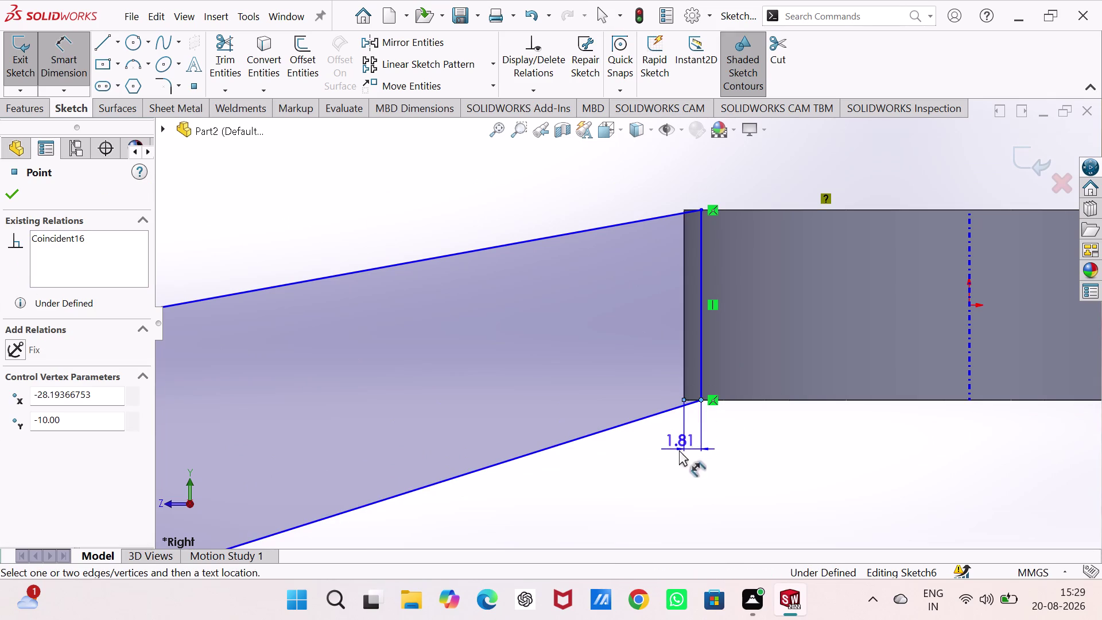
click(658, 455)
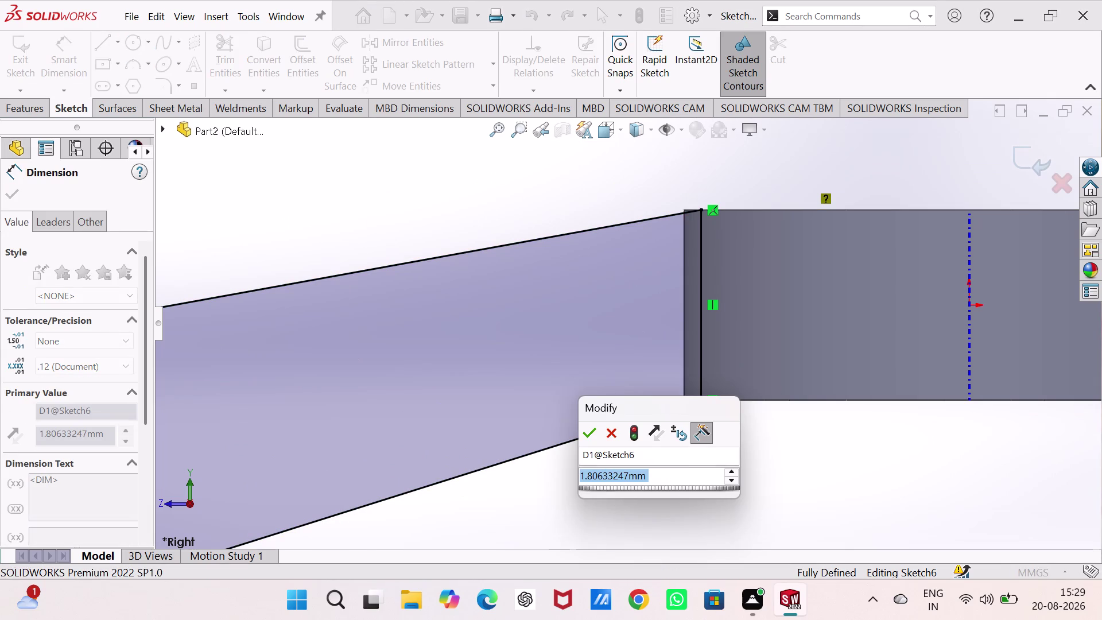
key(1)
key(Return)
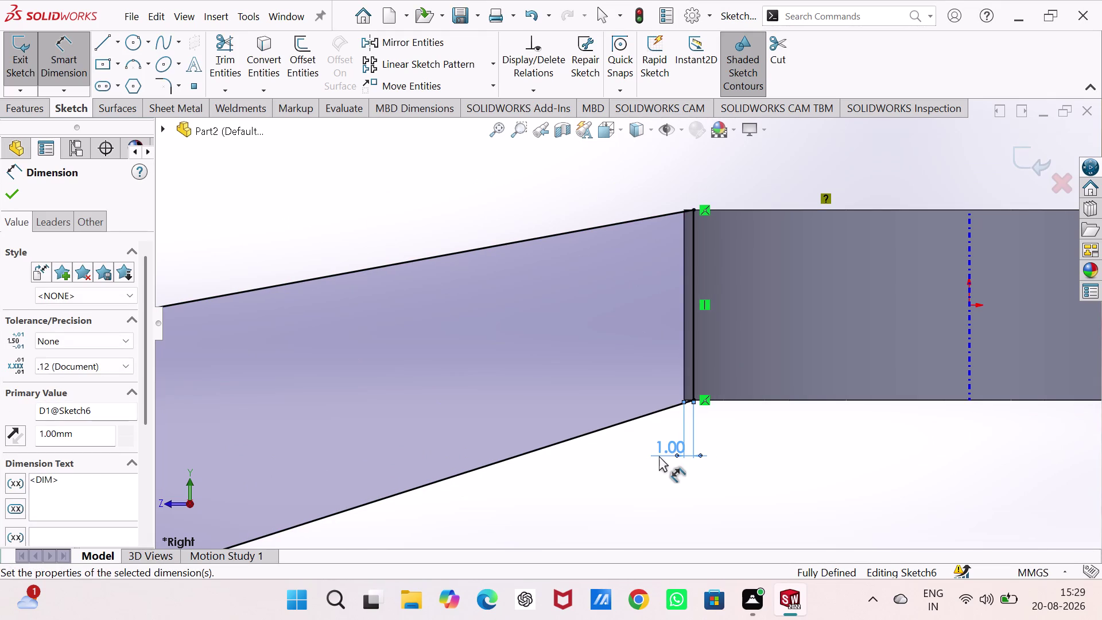
click(734, 422)
Zoom to review the fully defined sketch, then exit Sketch6 to rebuild Boss-Extrude3.
scroll(down, 3)
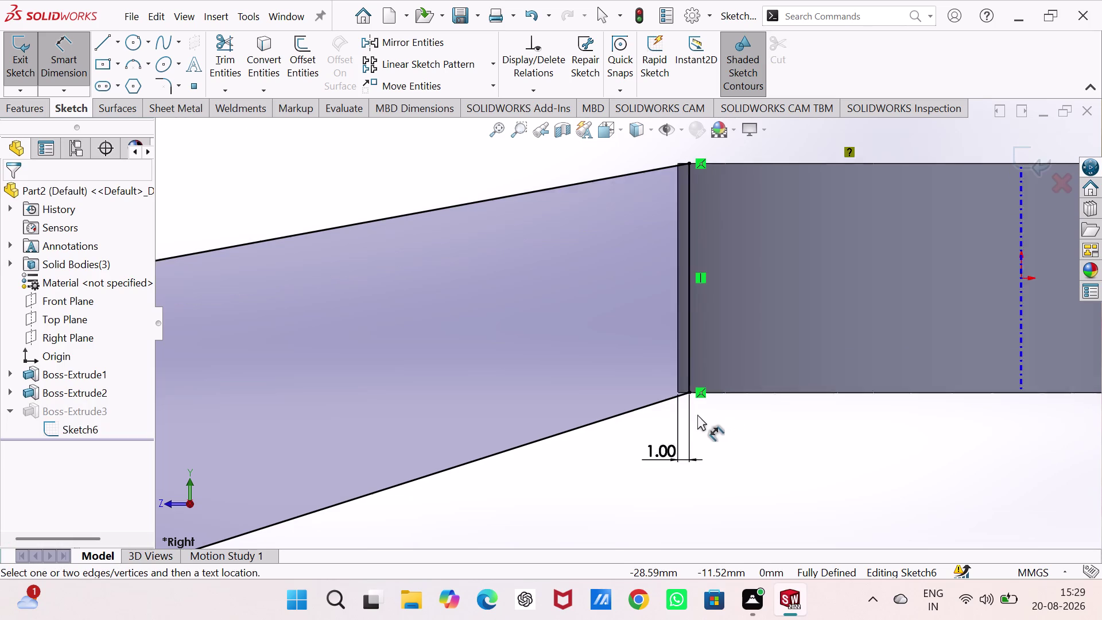
scroll(down, 3)
scroll(up, 3)
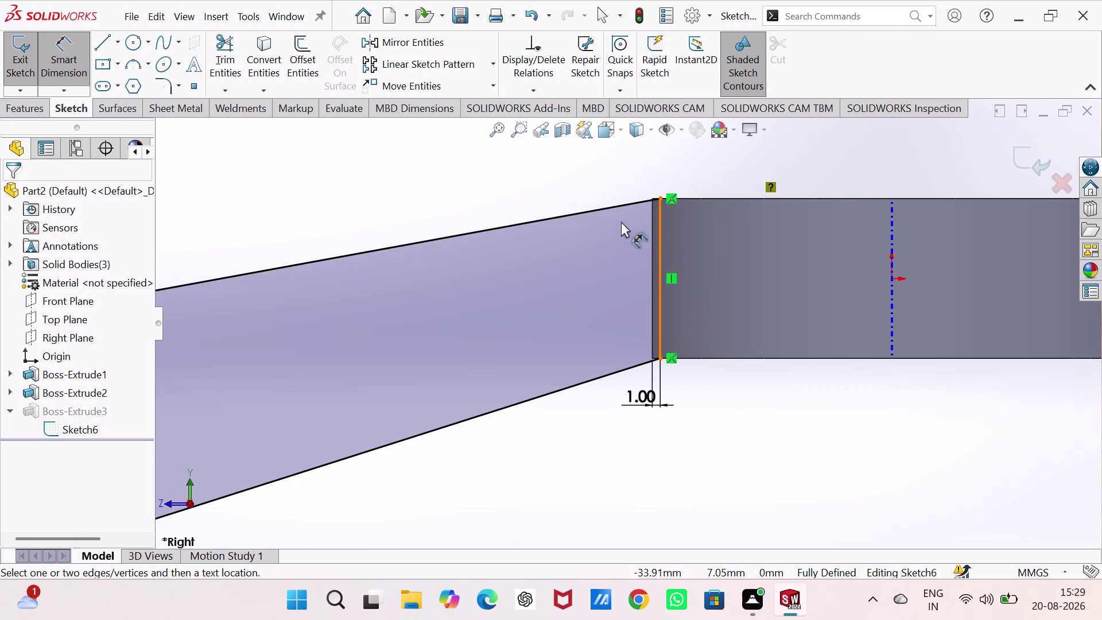
scroll(down, 3)
scroll(down, 3)
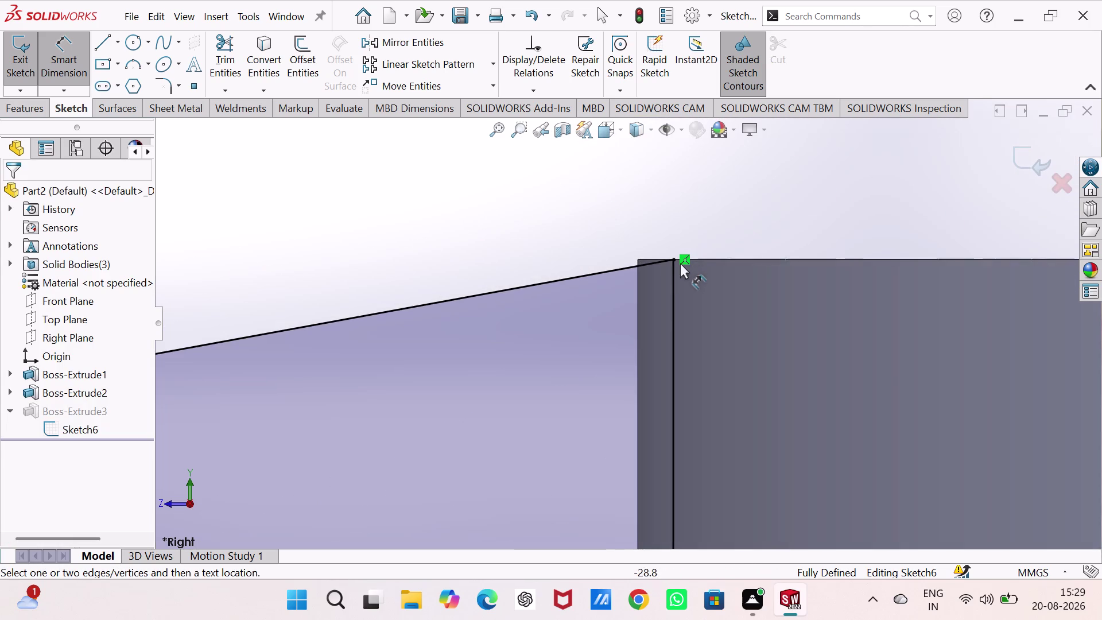
scroll(down, 3)
scroll(down, 3)
scroll(up, 3)
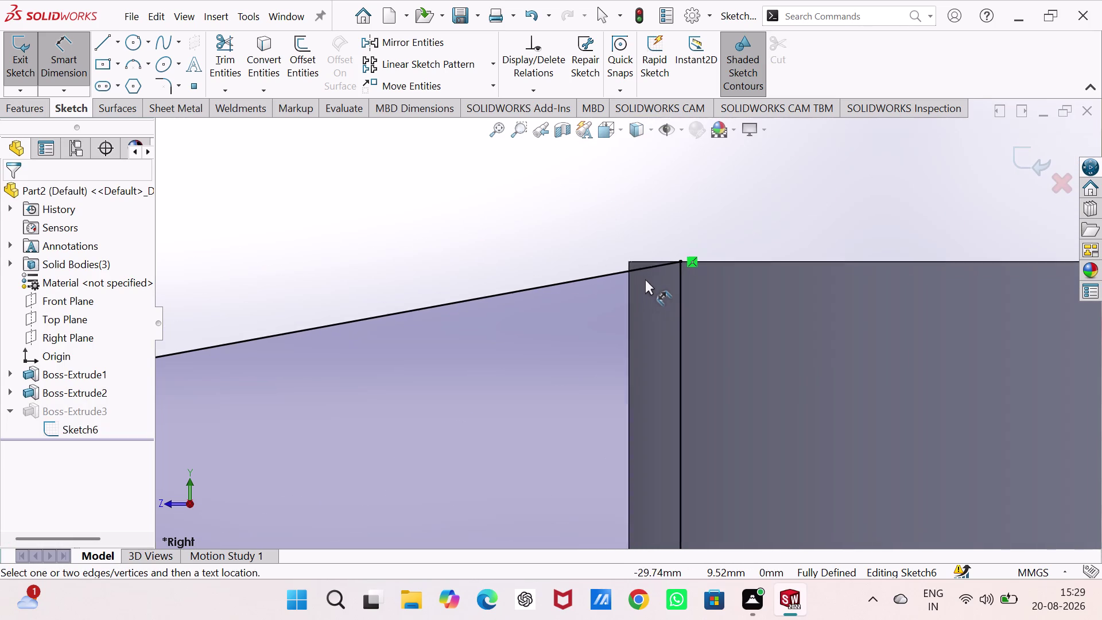
scroll(up, 3)
scroll(up, 3)
scroll(up, 3)
scroll(up, 3)
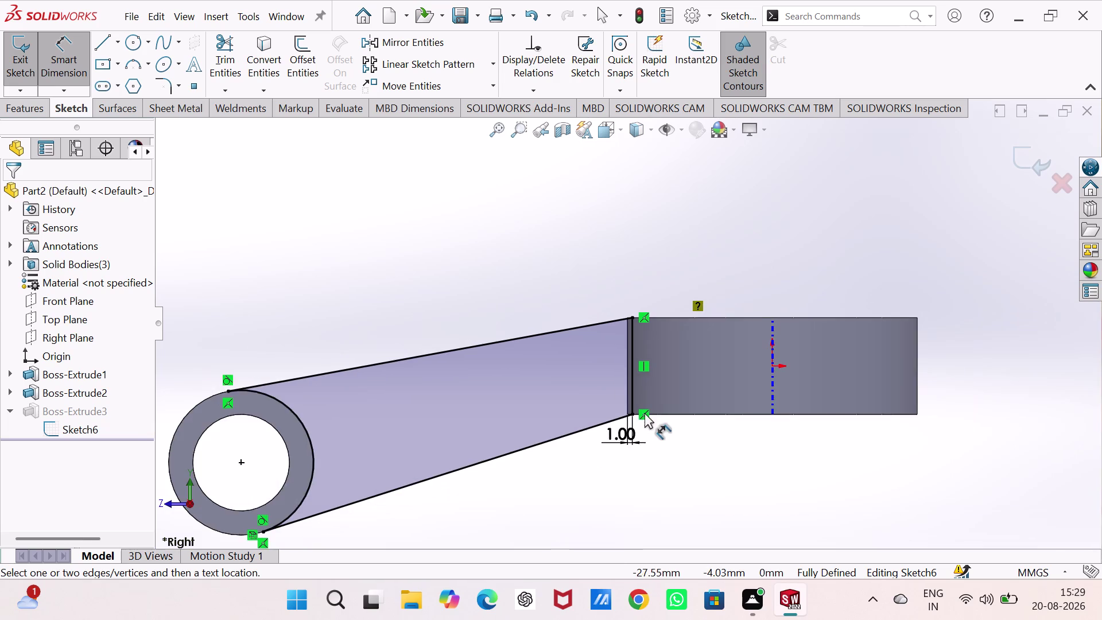
scroll(down, 3)
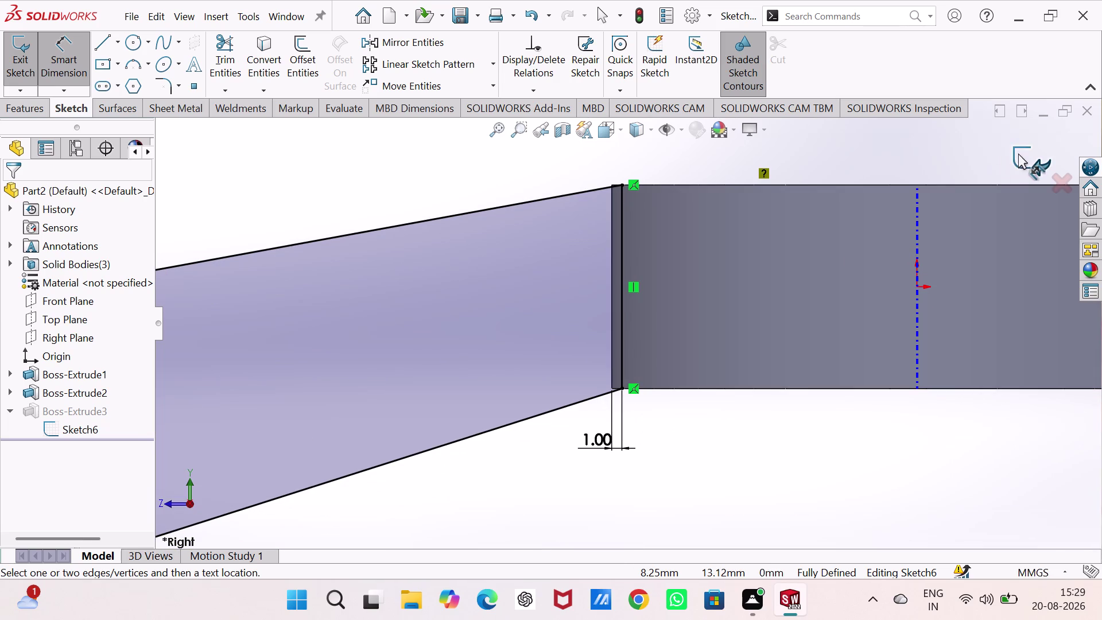
click(1018, 153)
scroll(up, 3)
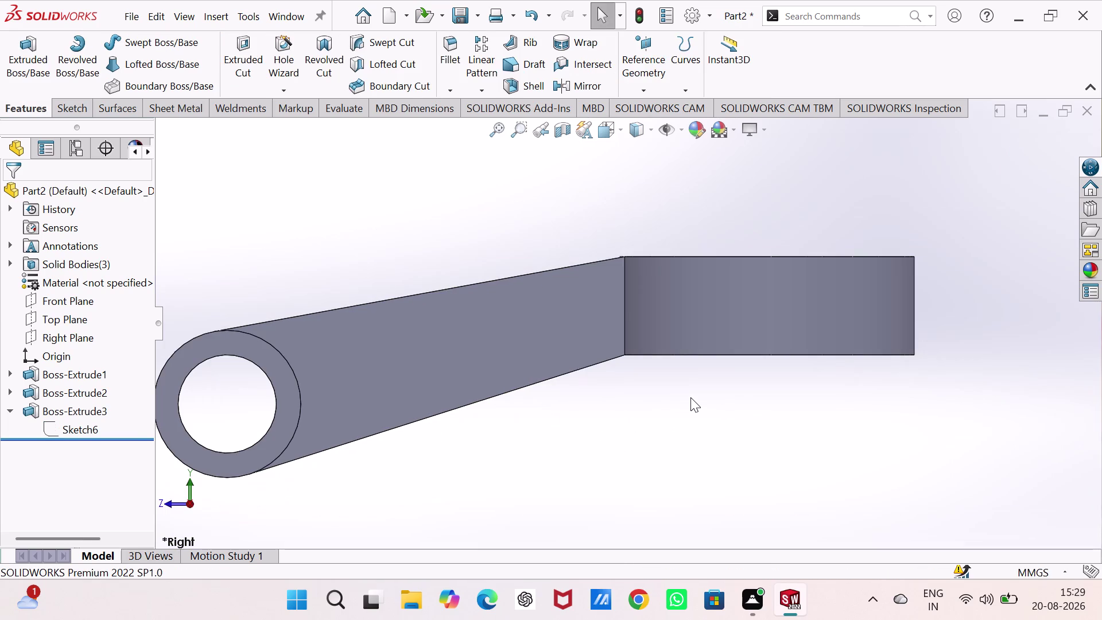
middle_drag(613, 402, 638, 450)
right_drag(613, 401, 638, 450)
middle_drag(623, 410, 656, 435)
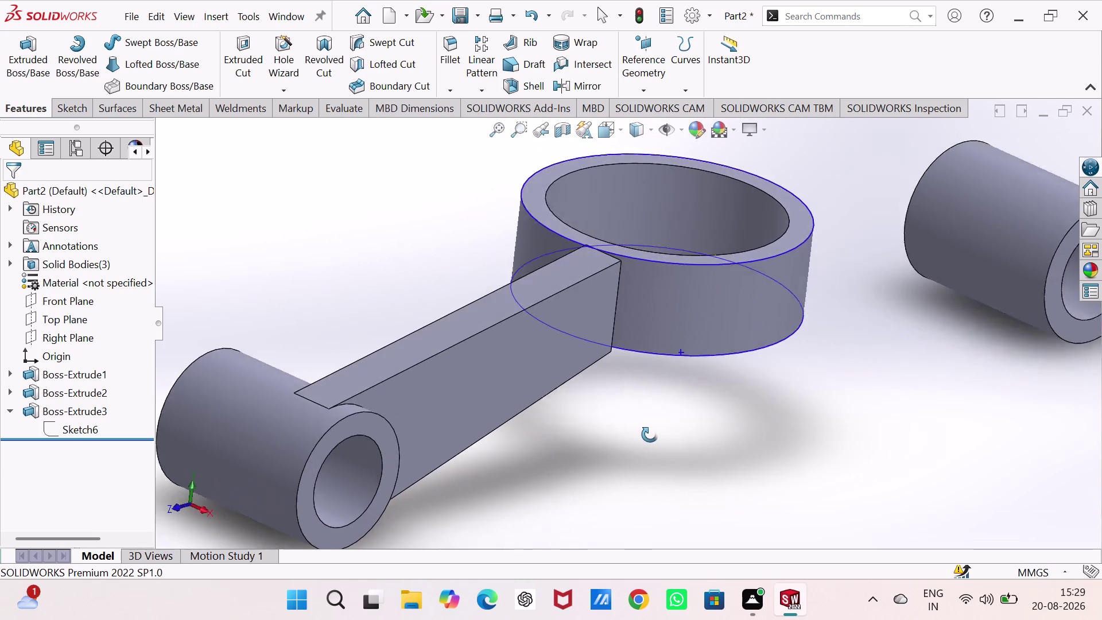
middle_drag(656, 436, 627, 420)
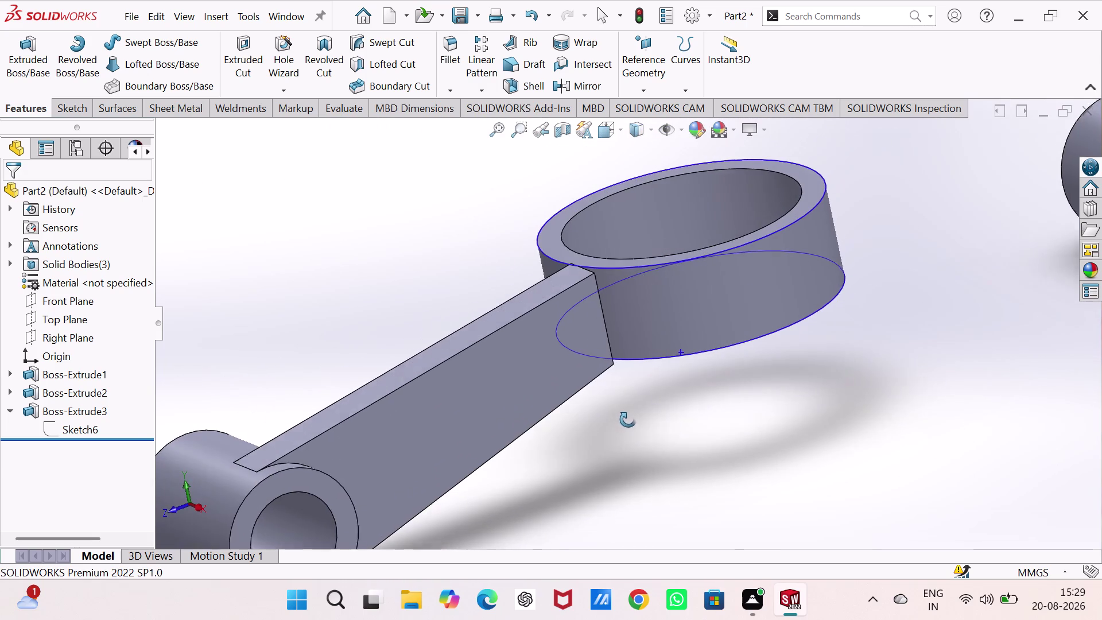
middle_drag(627, 420, 597, 416)
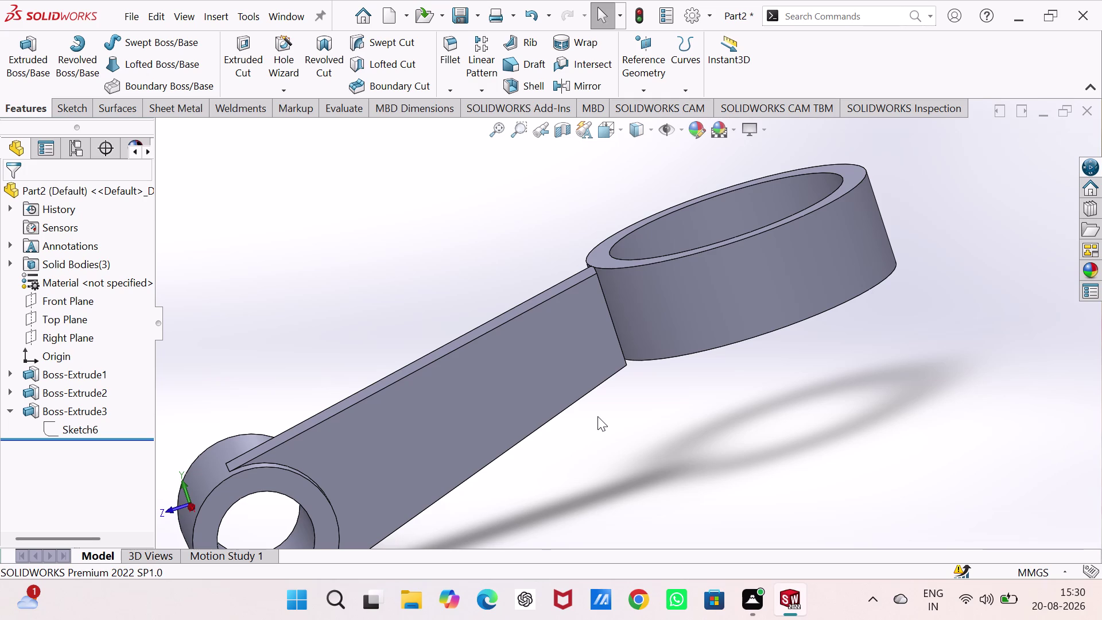
scroll(up, 3)
scroll(up, 3)
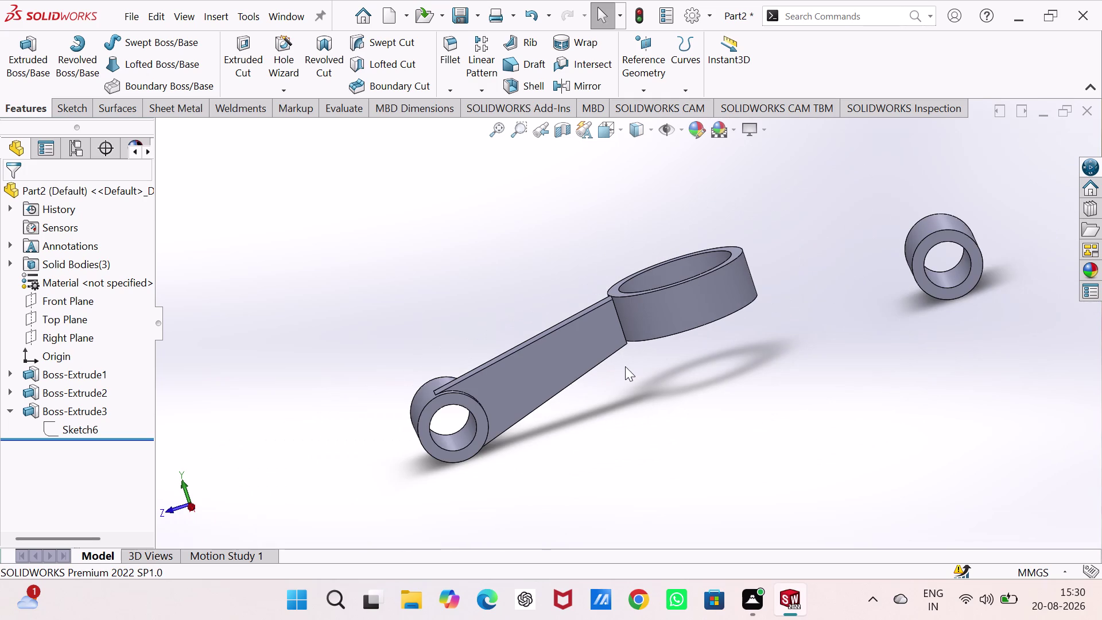
scroll(down, 3)
scroll(up, 3)
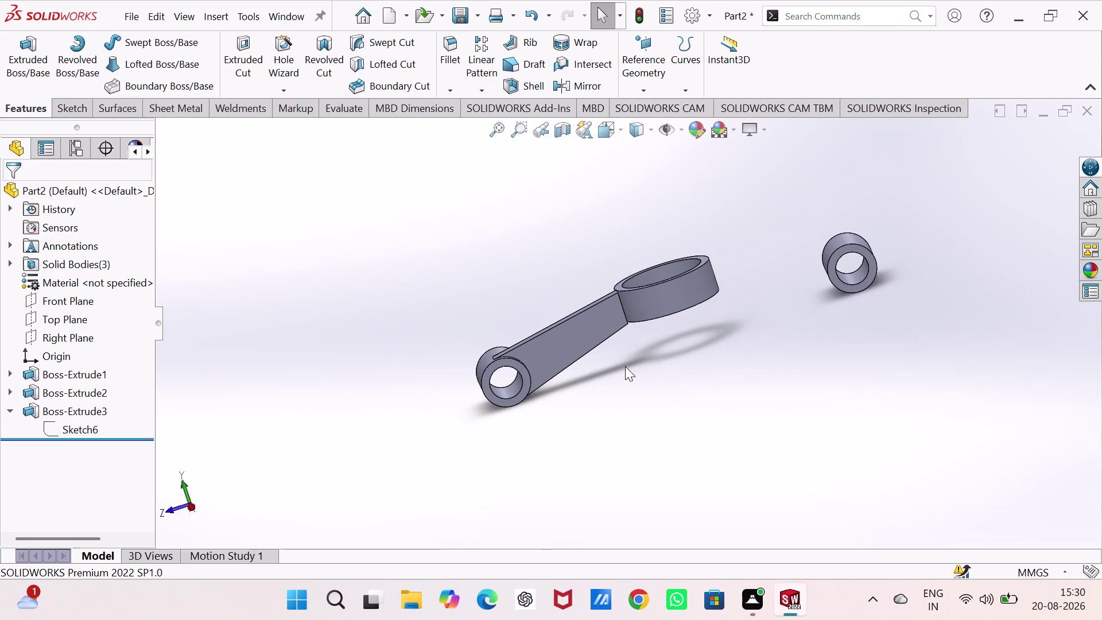
middle_click(625, 366)
right_click(625, 366)
middle_click(625, 366)
middle_click(620, 369)
click(604, 377)
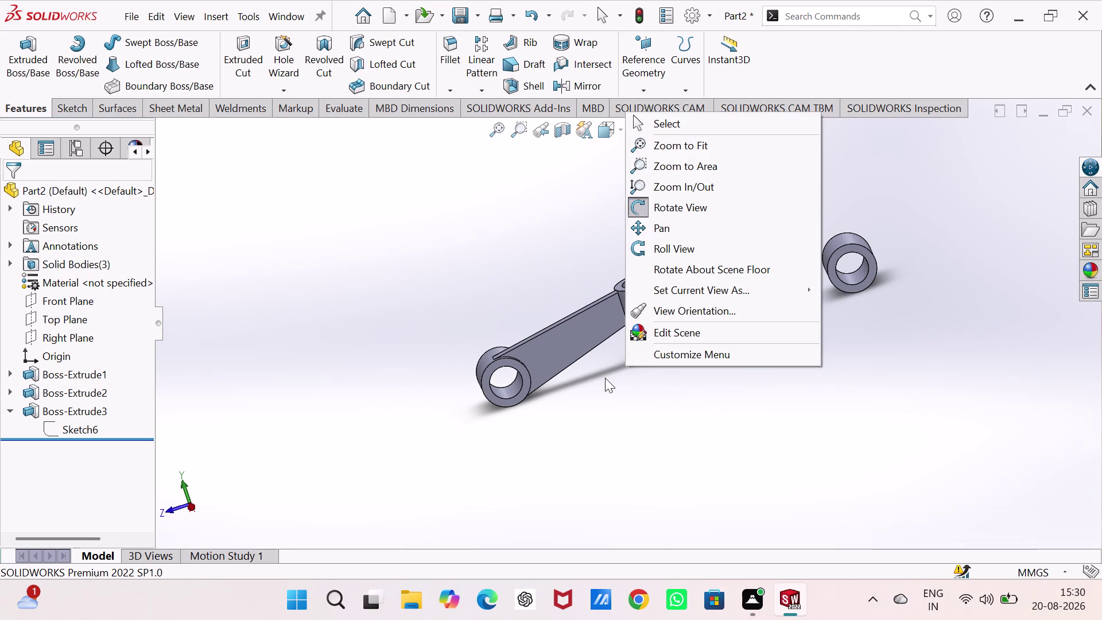
middle_drag(605, 378, 759, 470)
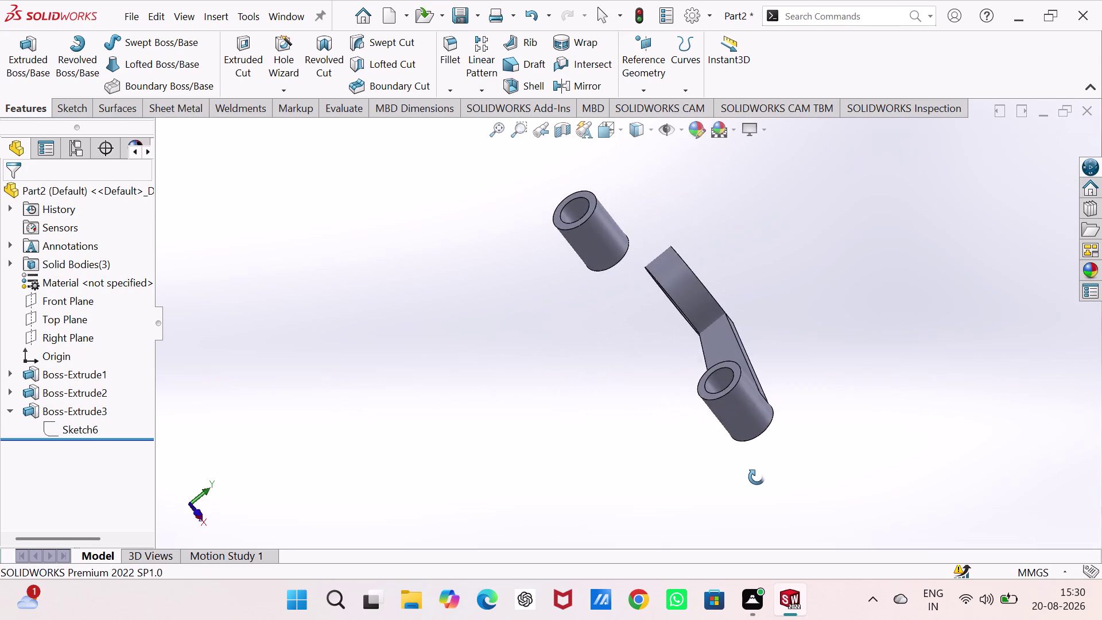
middle_drag(760, 470, 809, 435)
scroll(down, 3)
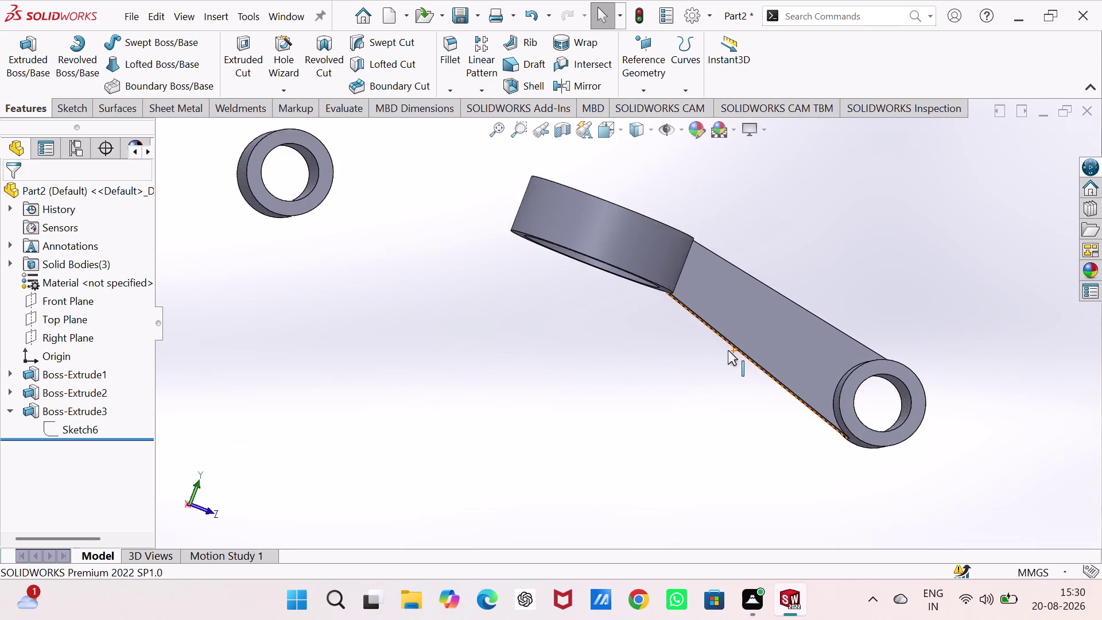
scroll(down, 3)
scroll(up, 3)
scroll(up, 3)
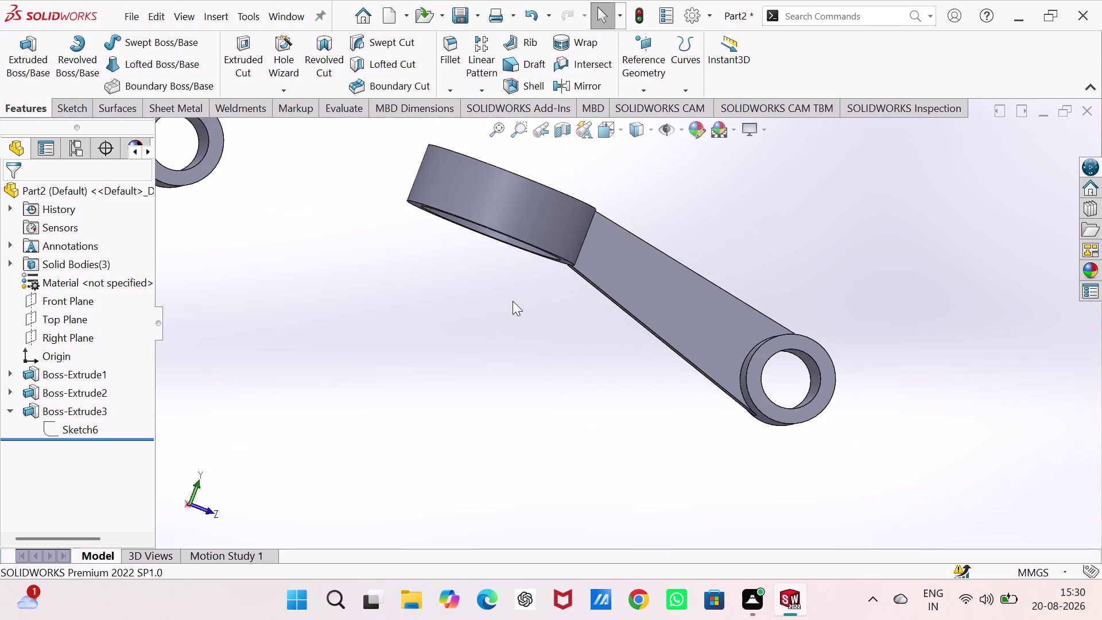
middle_drag(512, 301, 496, 343)
scroll(down, 3)
scroll(up, 3)
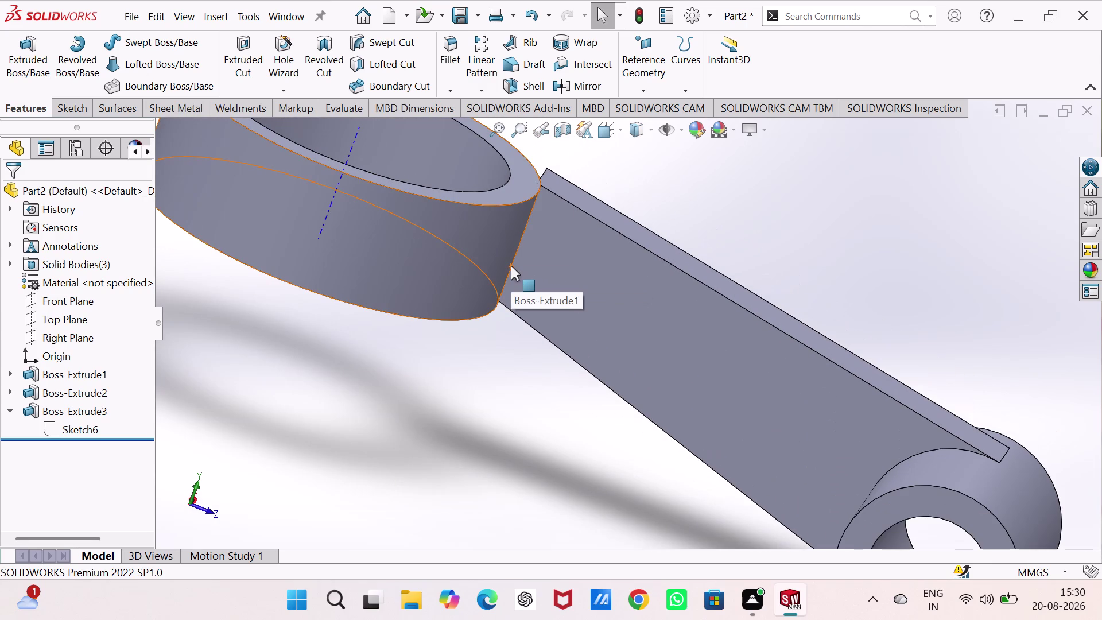
scroll(down, 3)
scroll(up, 3)
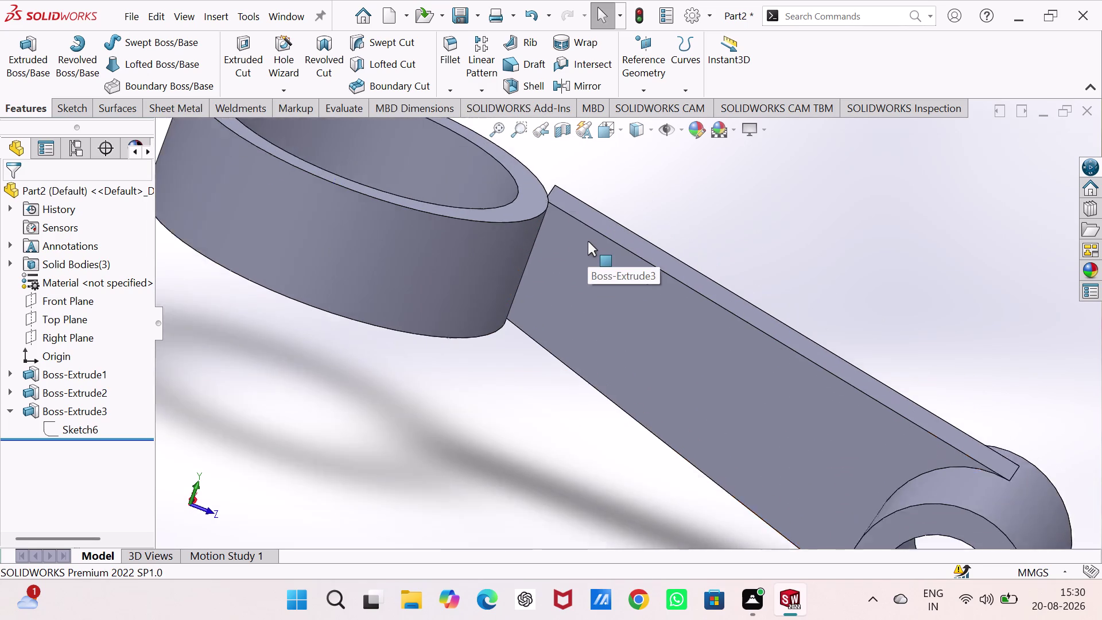
scroll(up, 3)
scroll(up, 3)
scroll(down, 3)
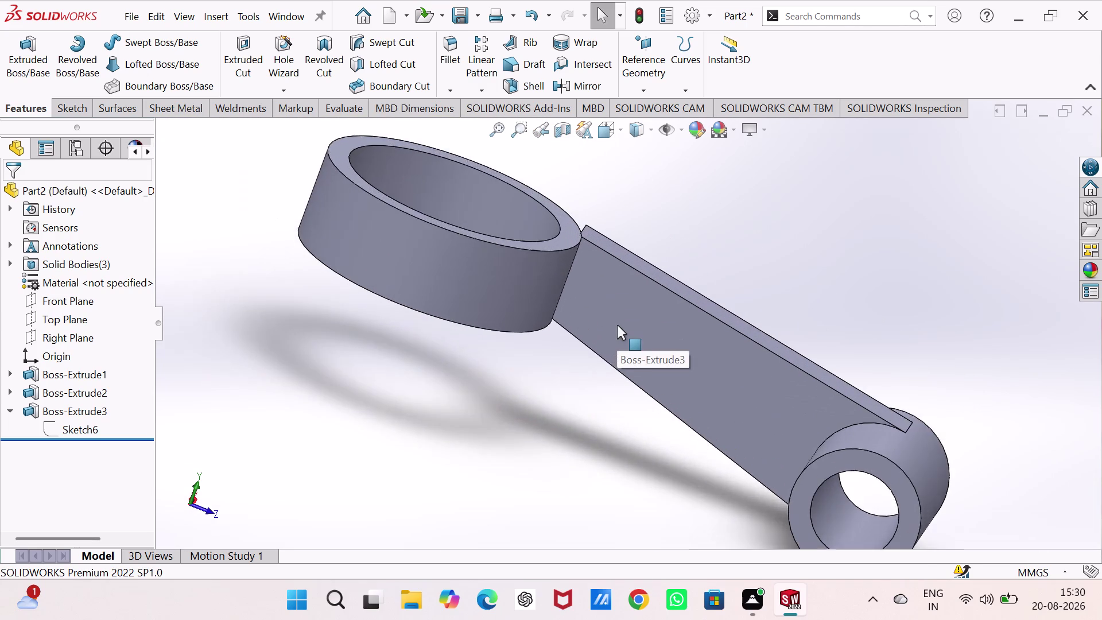
scroll(down, 3)
scroll(up, 3)
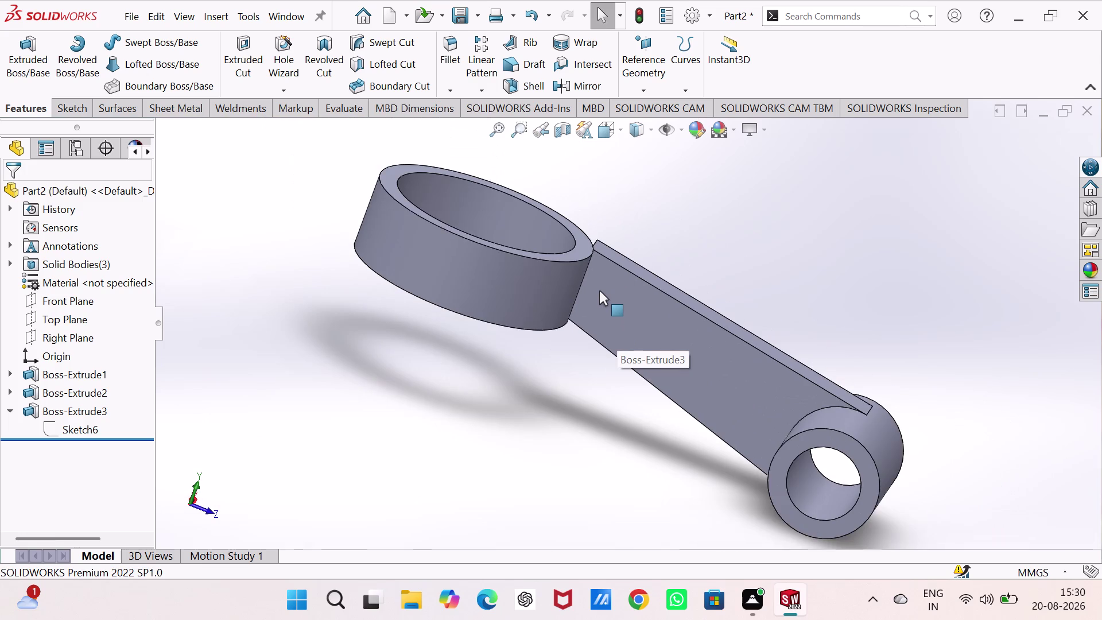
scroll(up, 3)
scroll(down, 3)
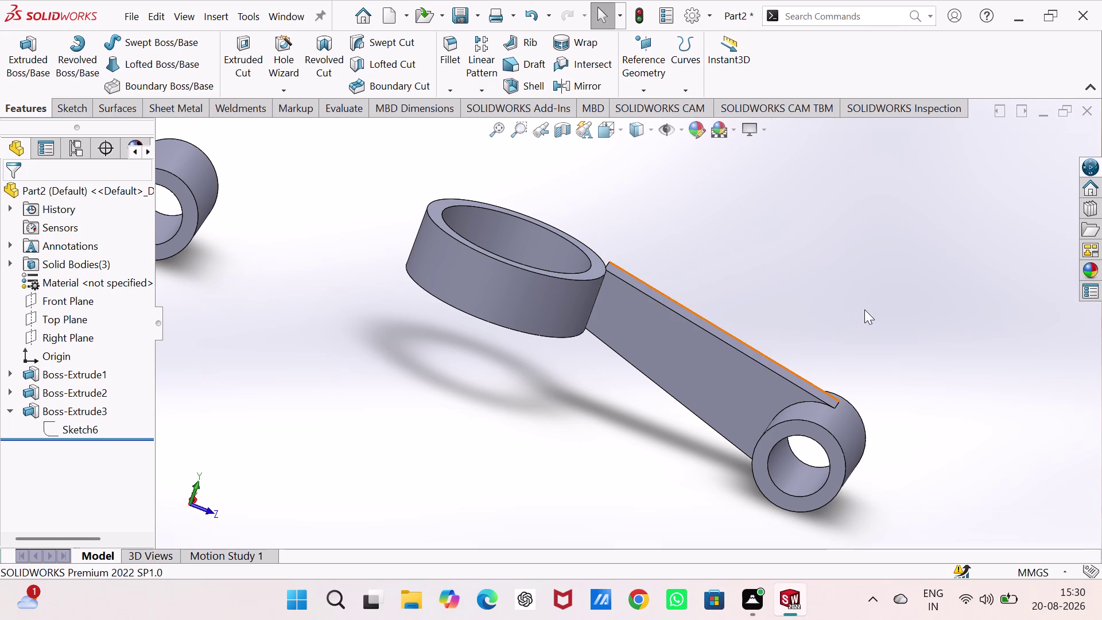
Undo Boss-Extrude3 and every Sketch6 web line and relation until both leave the tree.
key(ctrl+z)
key(ctrl+z)
key(ctrl+z)
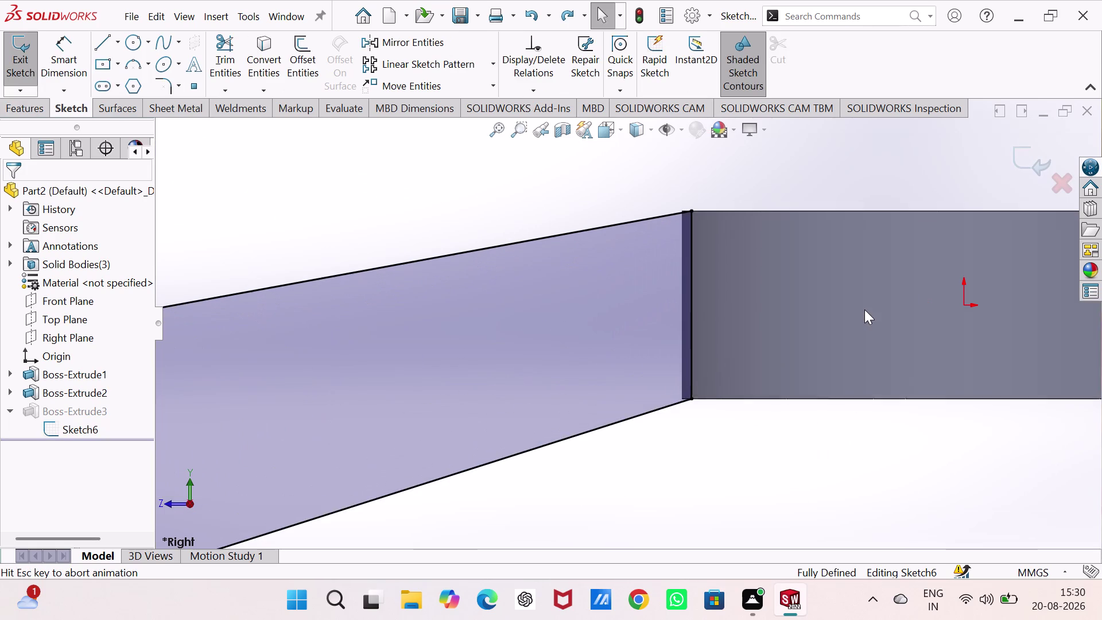
key(ctrl+z)
key(ctrl+z)
key(ctrl+z)
key(ctrl+z)
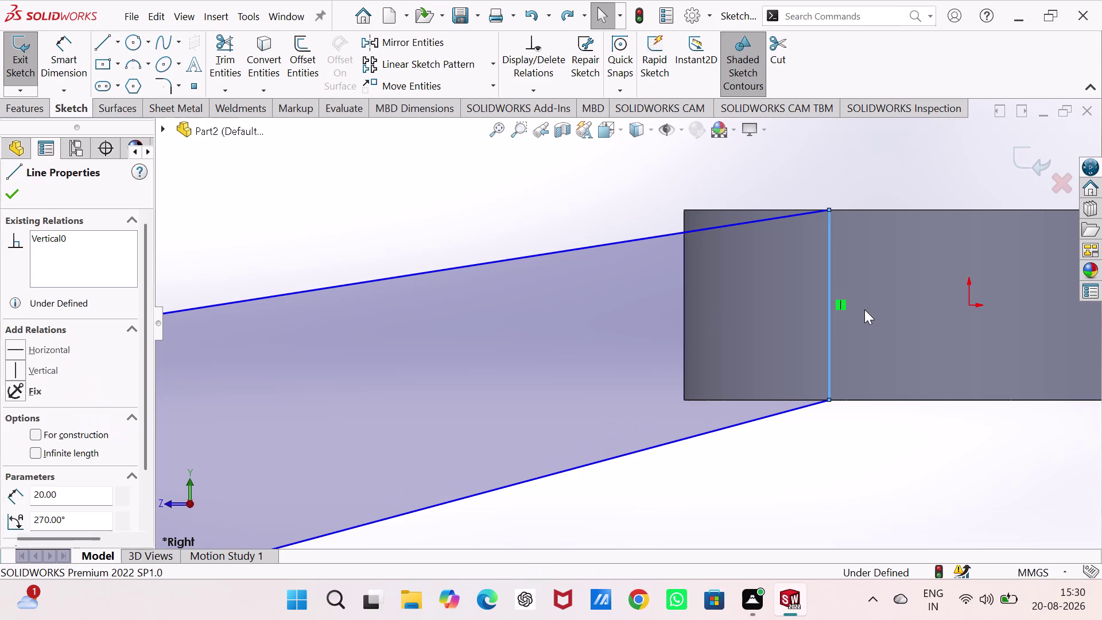
key(ctrl+z)
key(ctrl+z)
key(ctrl+z)
key(ctrl+z)
key(ctrl+z)
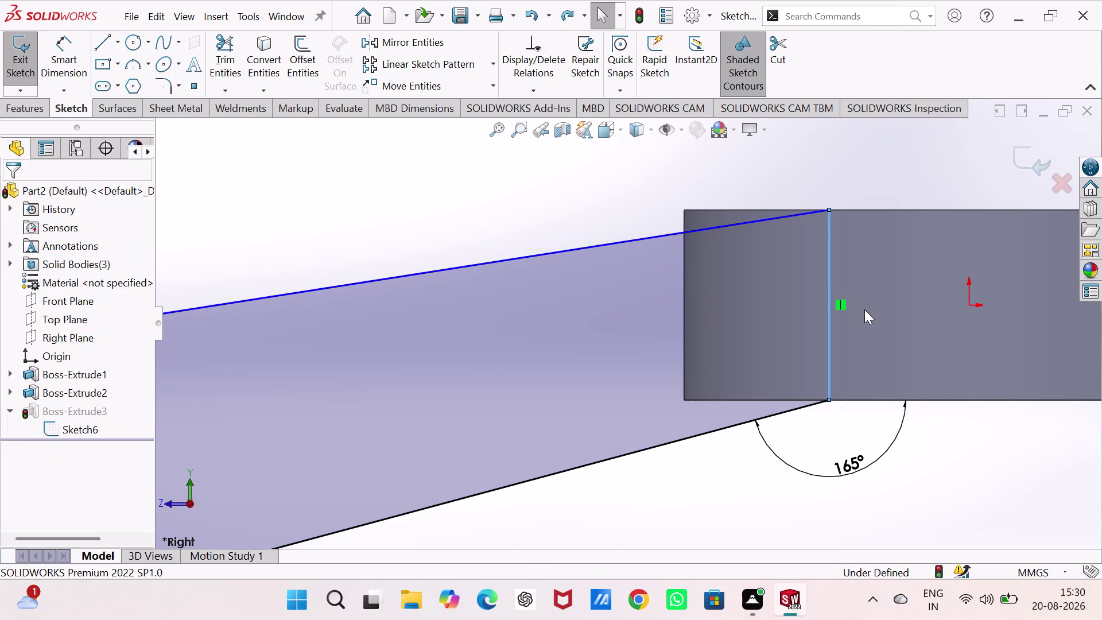
key(ctrl+z)
key(ctrl+z)
key(ctrl+z)
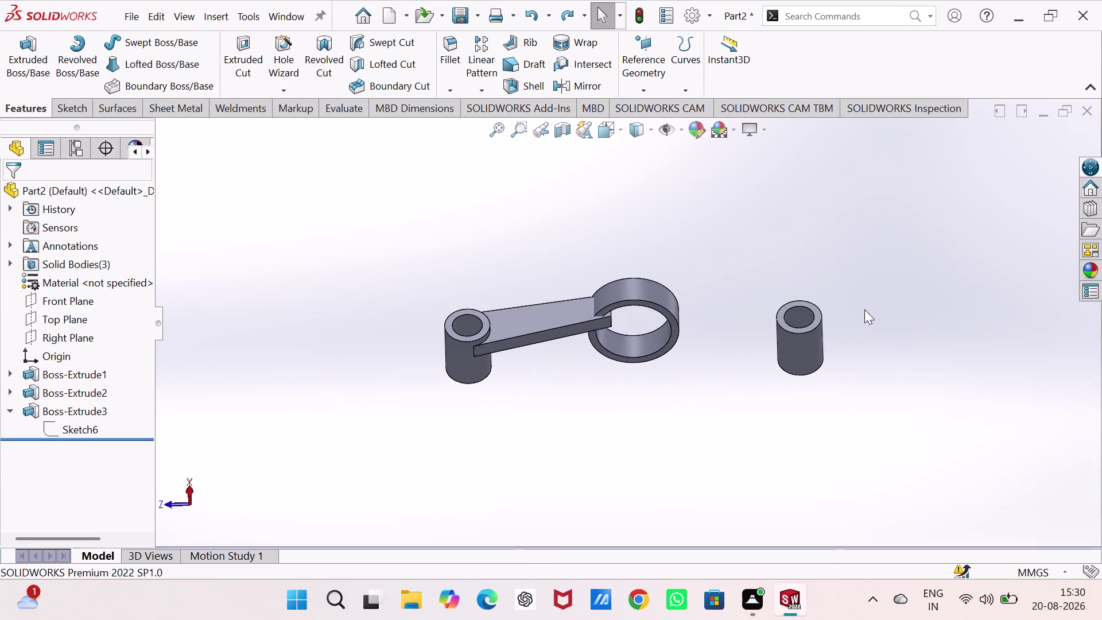
key(ctrl+z)
key(ctrl+z)
key(ctrl+z)
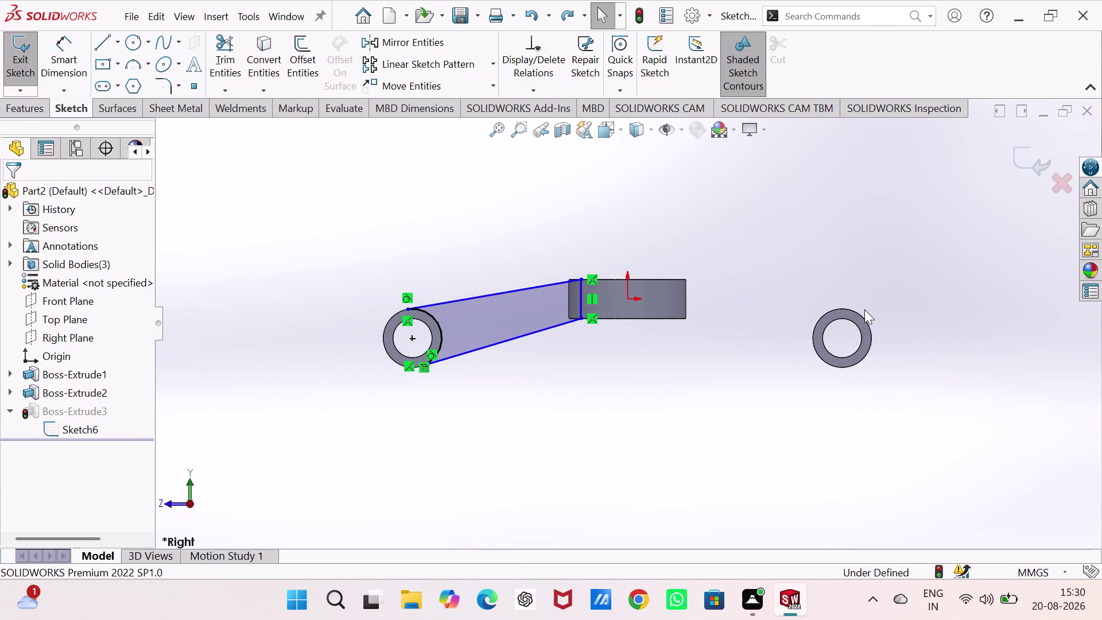
key(ctrl+z)
key(ctrl+z)
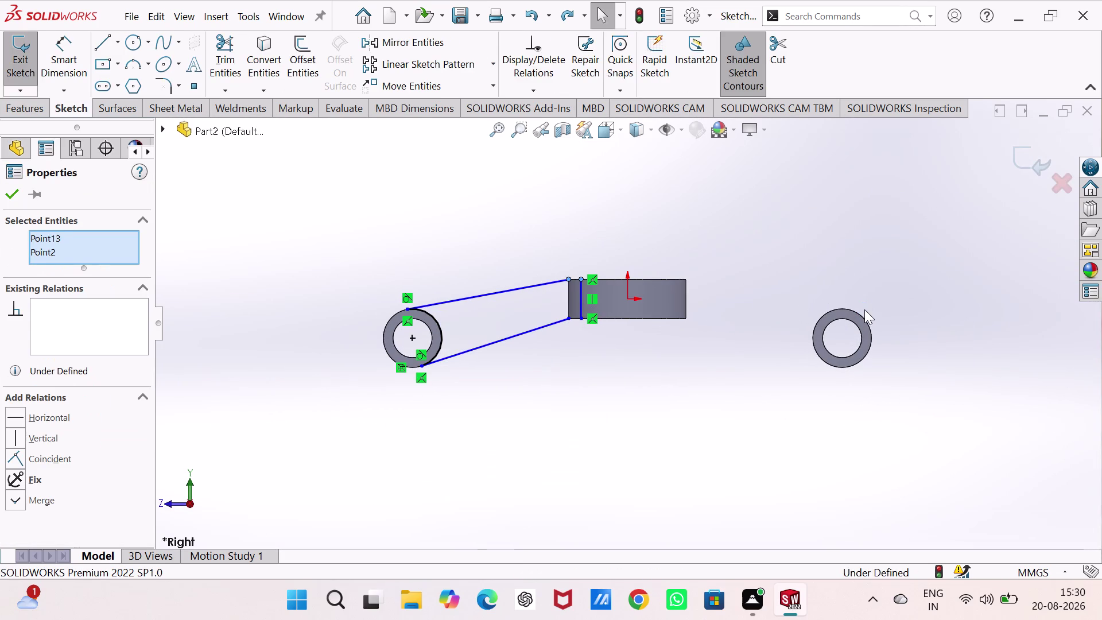
key(ctrl+z)
key(ctrl+z)
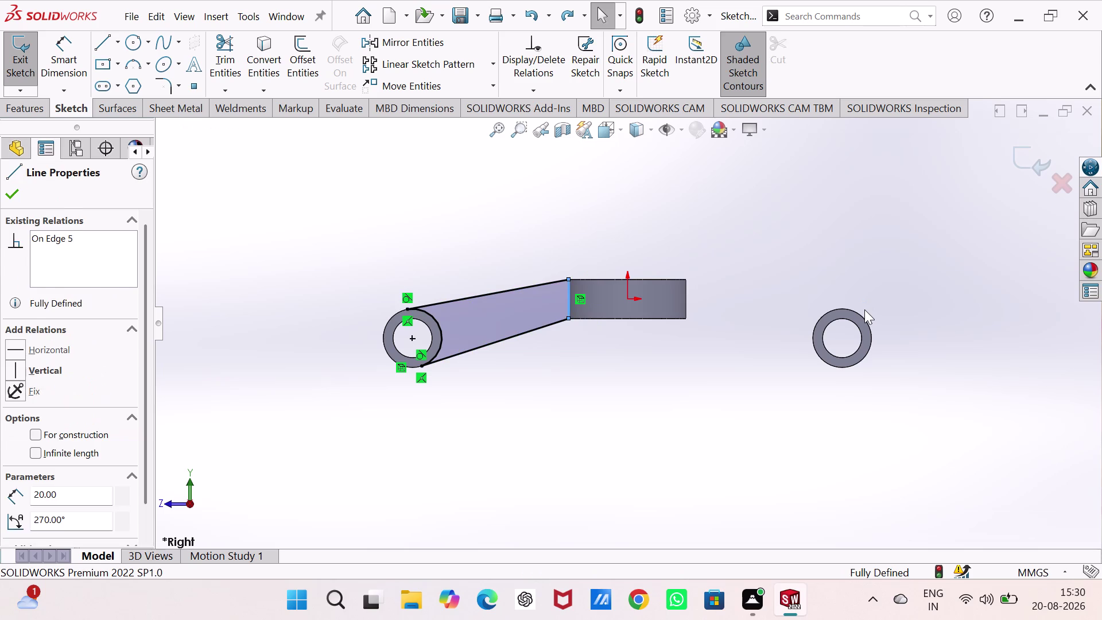
key(ctrl+z)
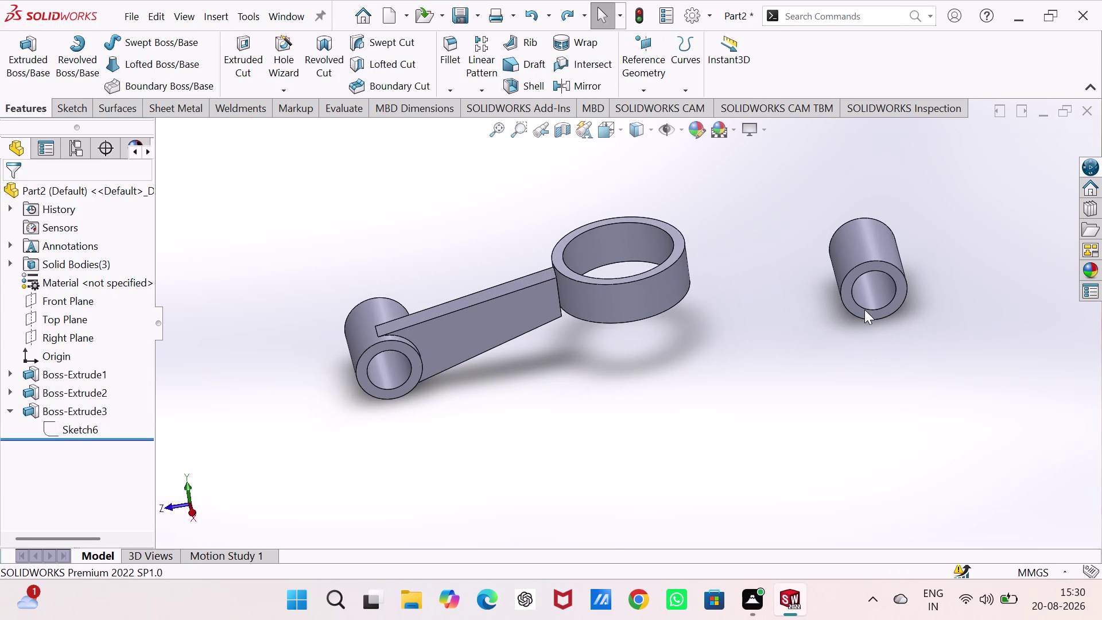
key(ctrl+z)
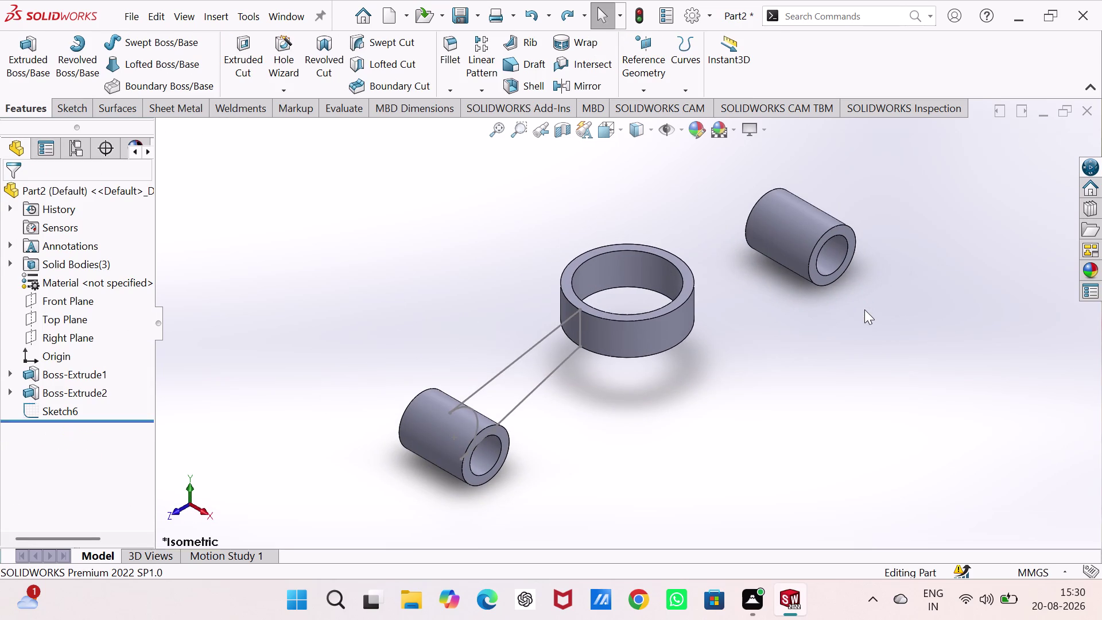
key(ctrl+z)
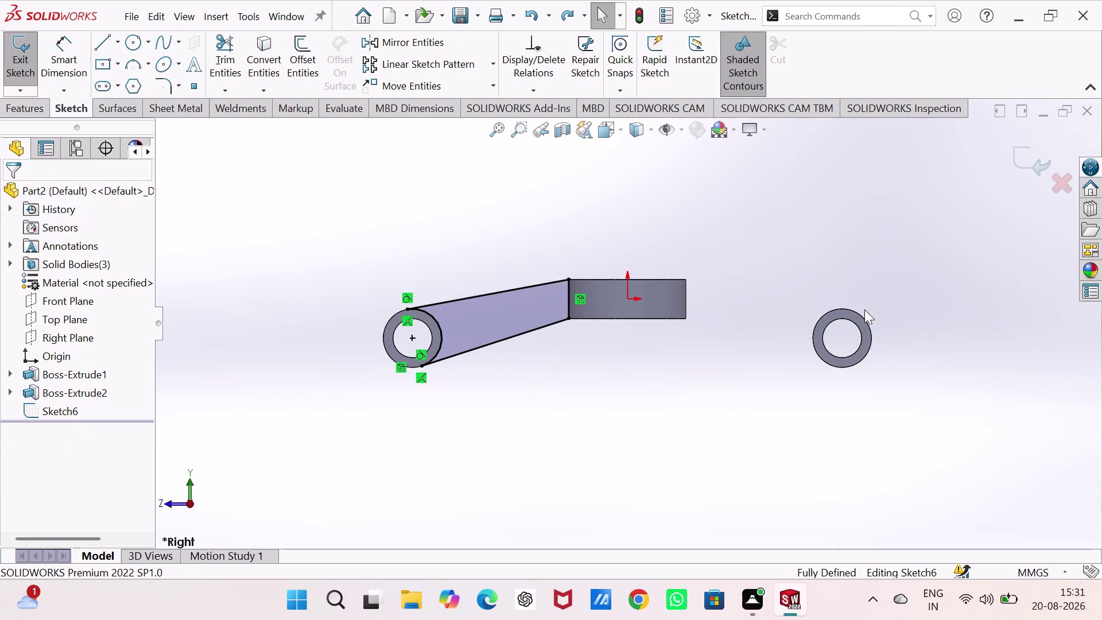
key(ctrl+z)
key(ctrl+z)
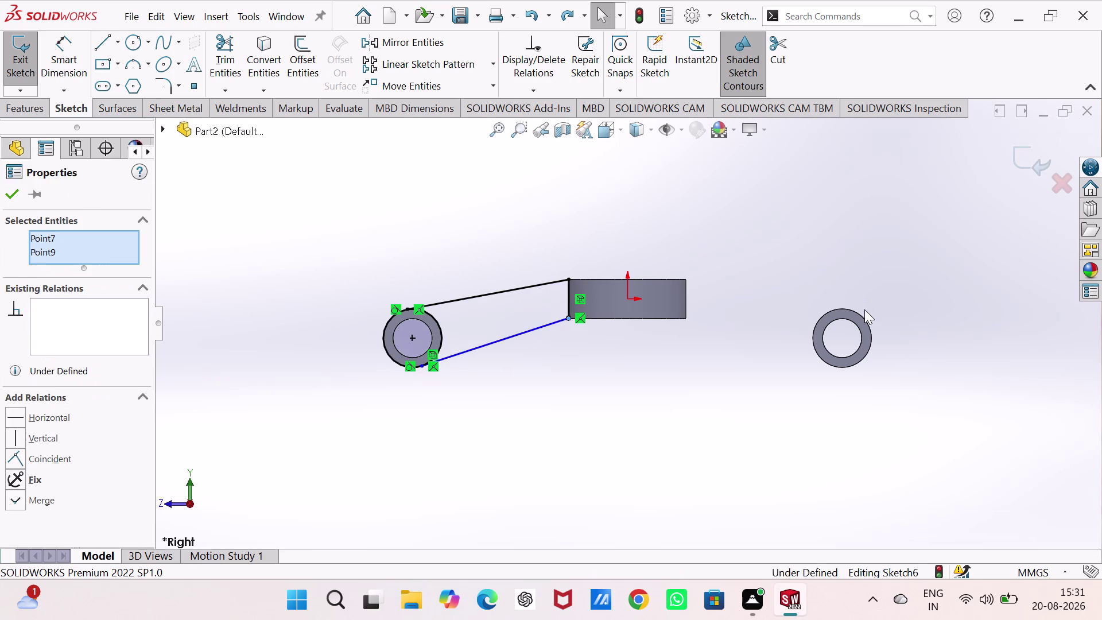
key(ctrl+z)
key(ctrl+z)
key(ctrl+z)
key(ctrl+z)
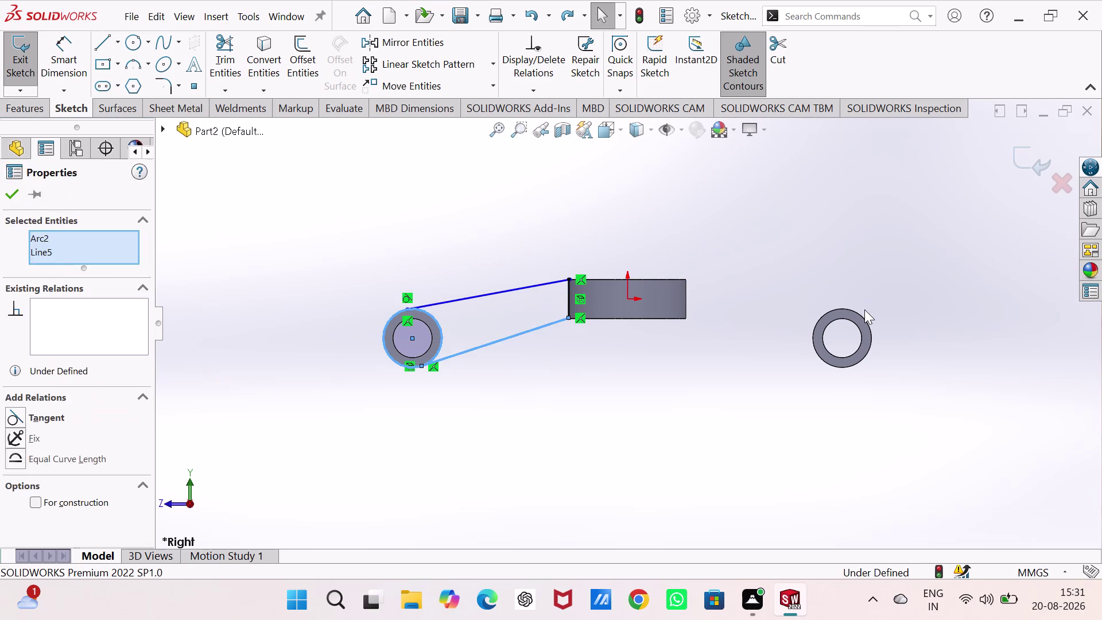
key(ctrl+z)
key(ctrl+z)
key(ctrl+z)
key(ctrl+z)
key(ctrl+z)
key(ctrl+z)
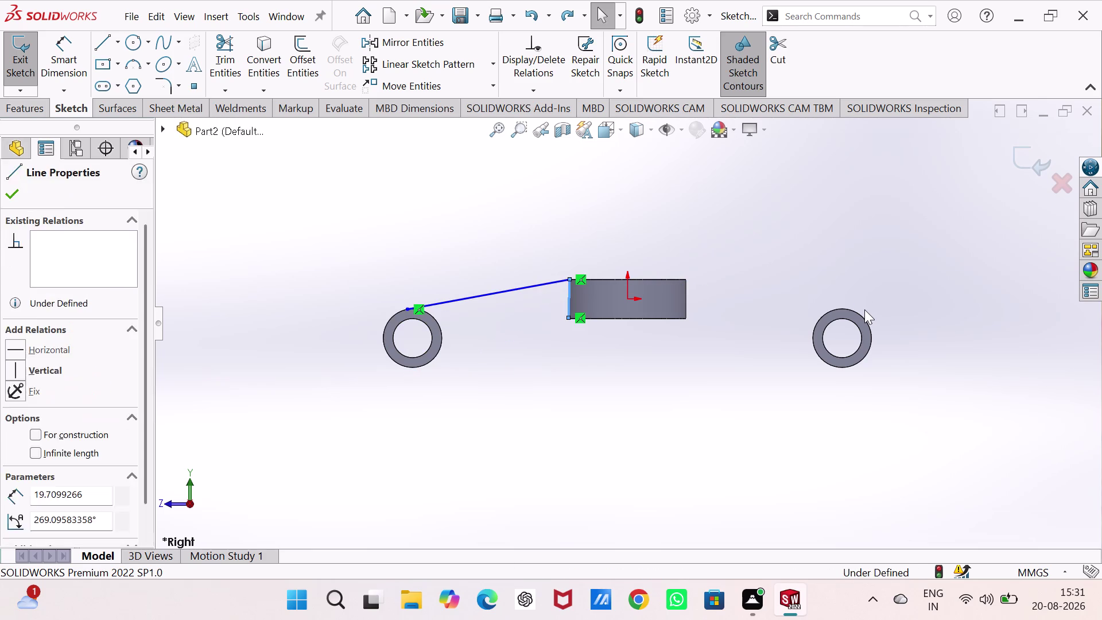
key(ctrl+z)
key(ctrl+z)
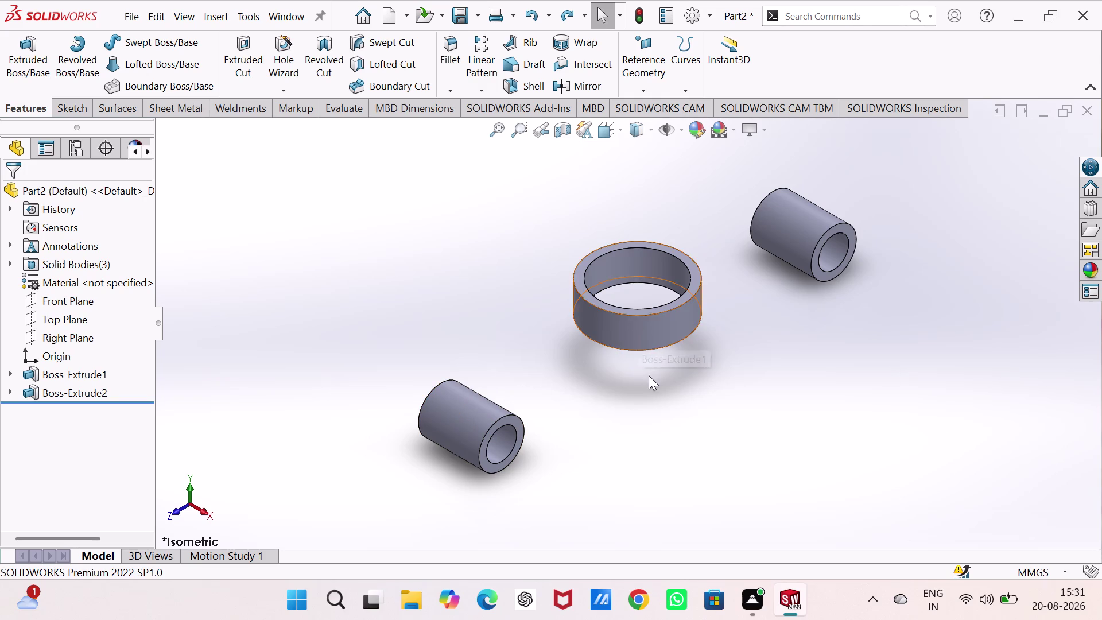
Open Sketch2 under Boss-Extrude2 for editing.
middle_drag(645, 410, 541, 213)
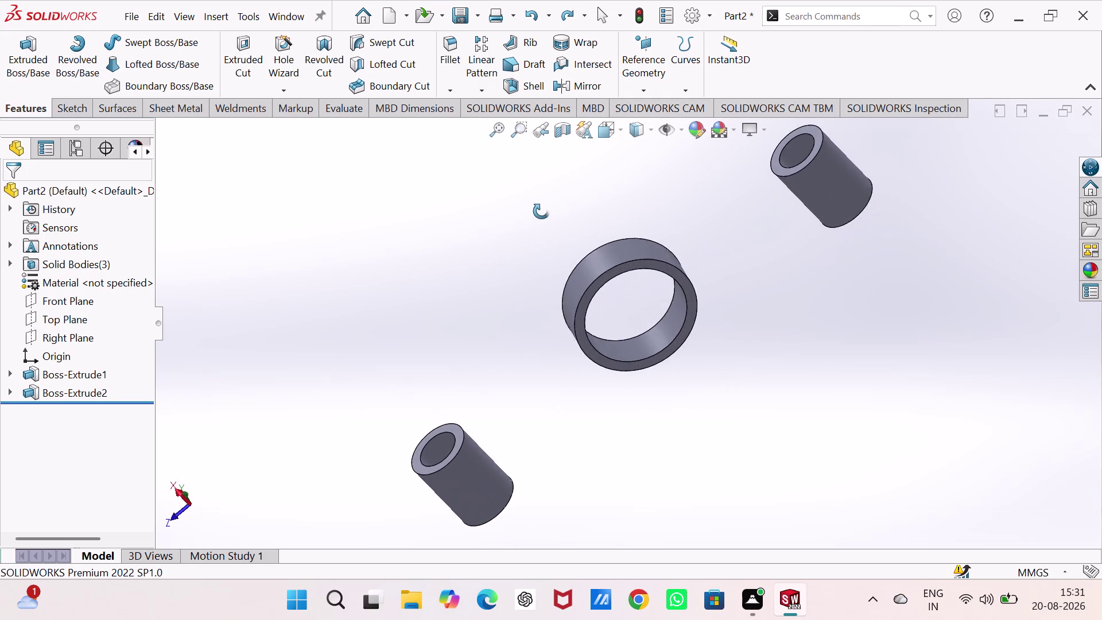
middle_drag(541, 213, 575, 329)
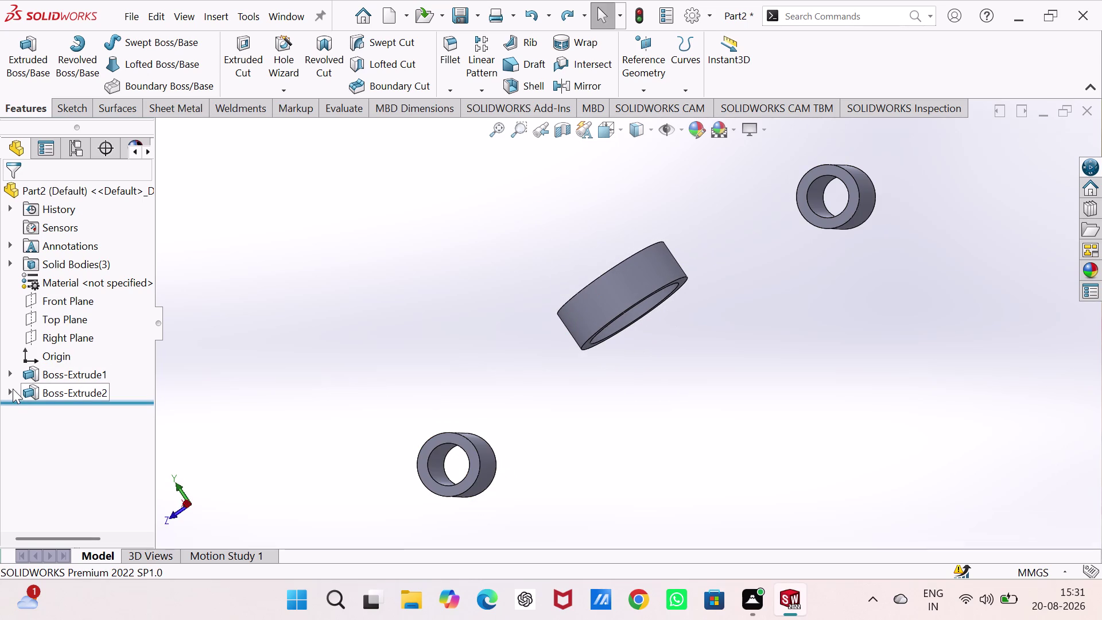
click(8, 389)
click(69, 411)
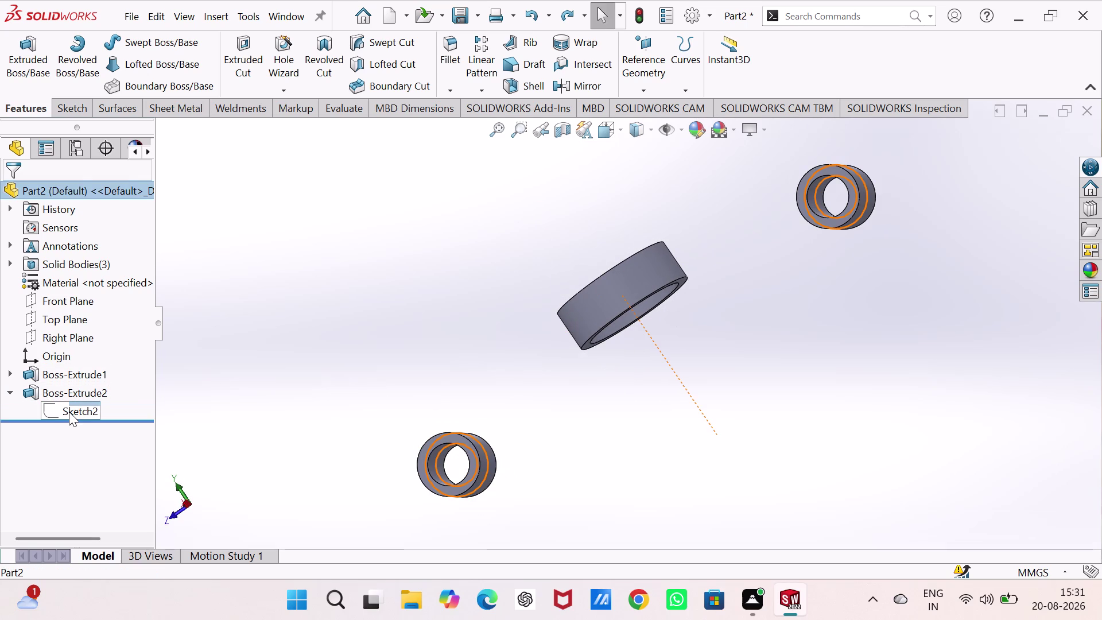
click(85, 363)
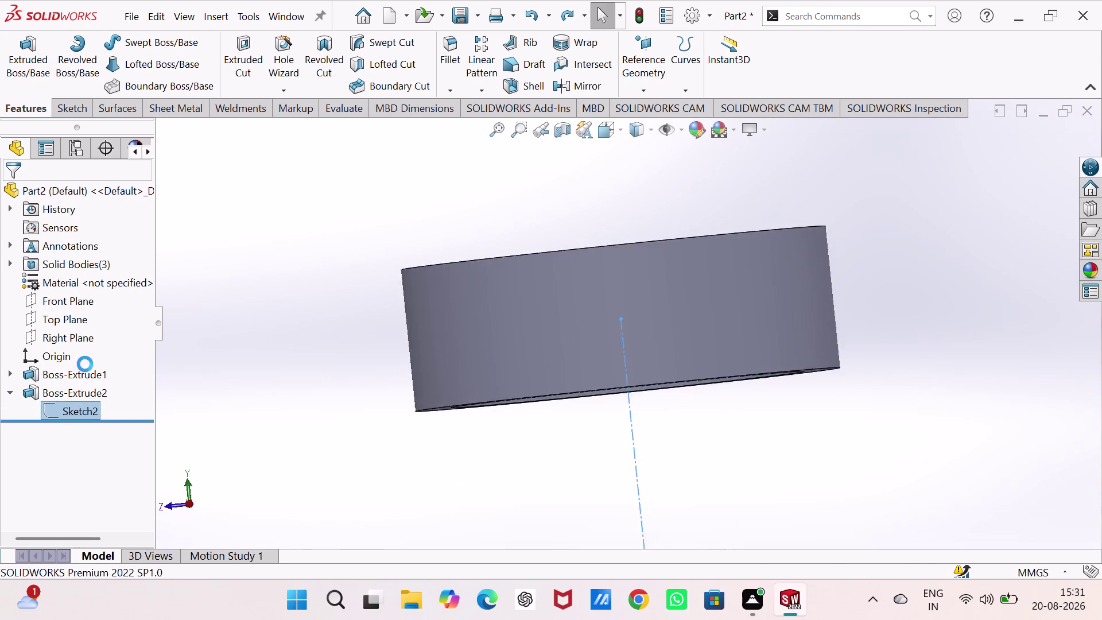
scroll(up, 3)
scroll(down, 3)
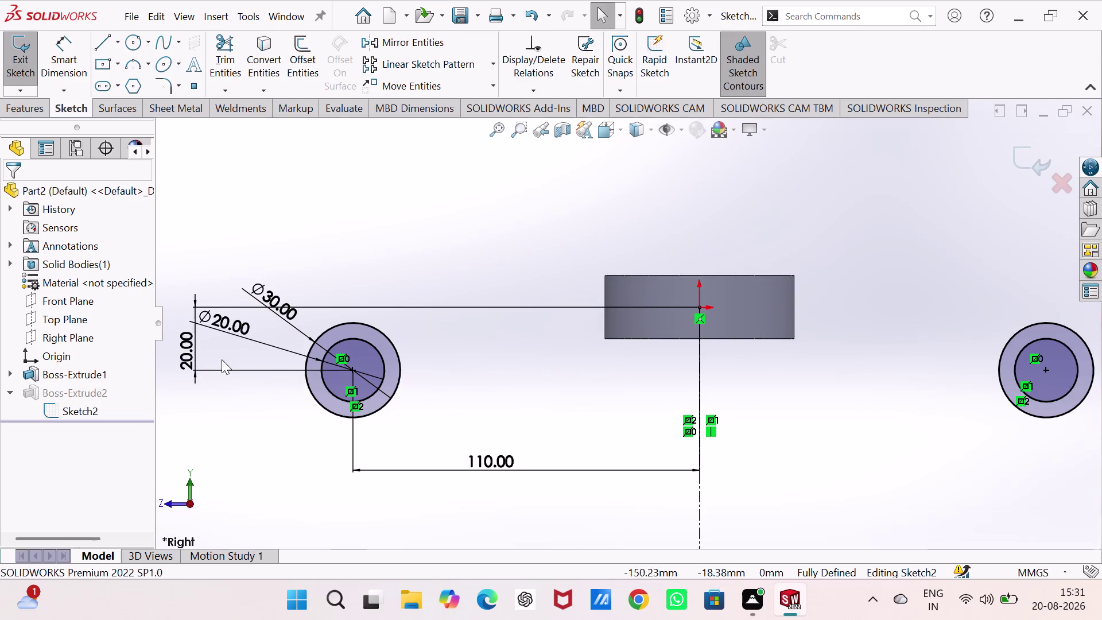
Change the 20.00 vertical dimension to 10 mm and exit the sketch to rebuild.
double_click(191, 350)
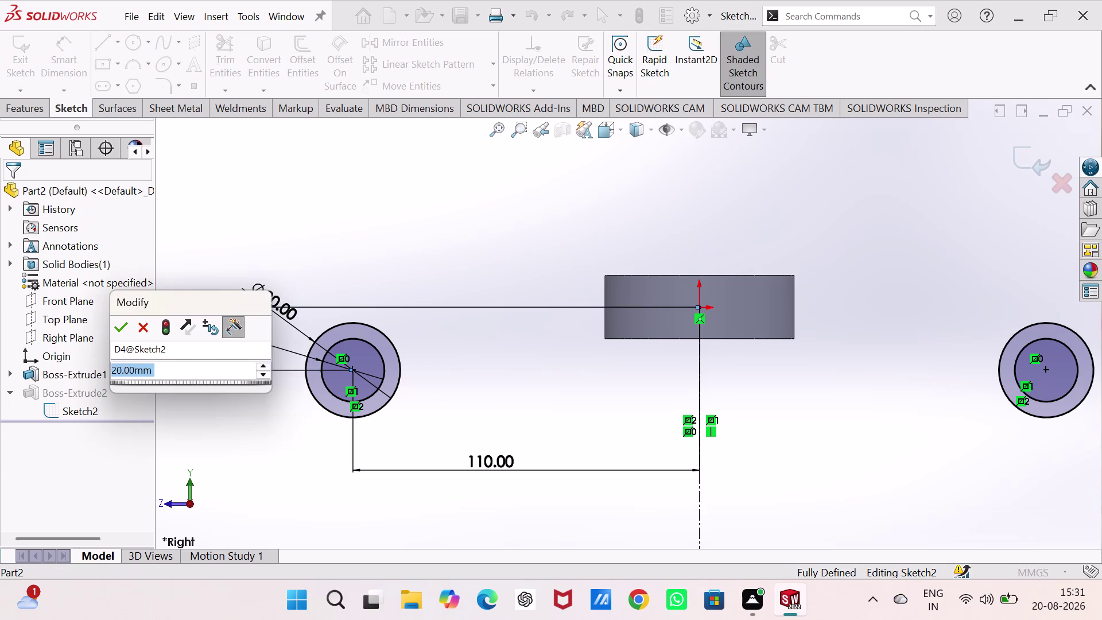
text(10)
key(Return)
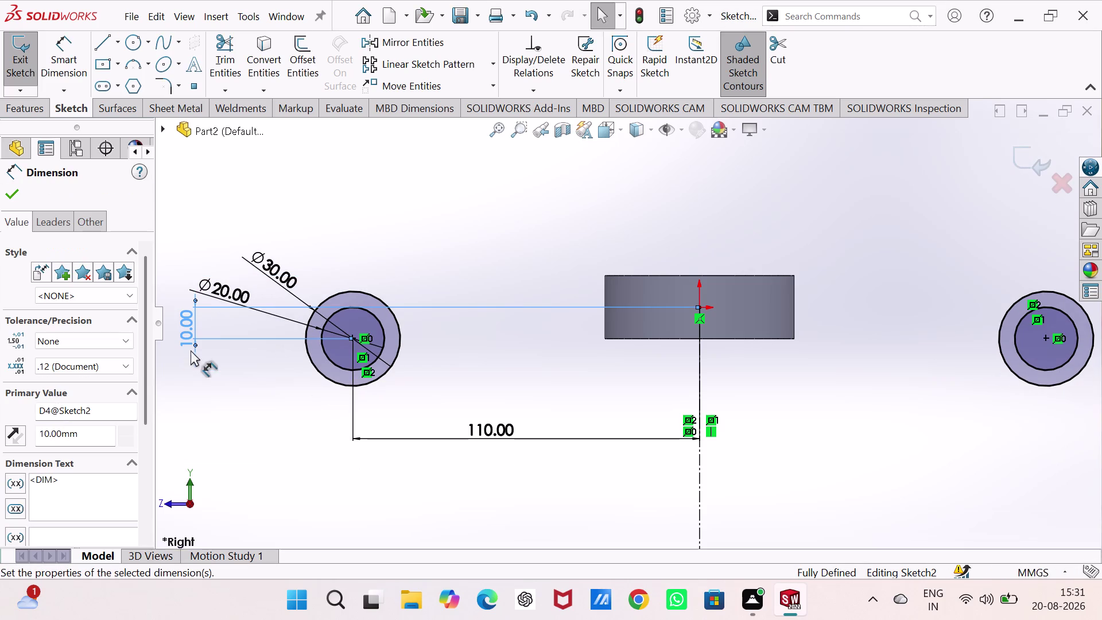
click(427, 256)
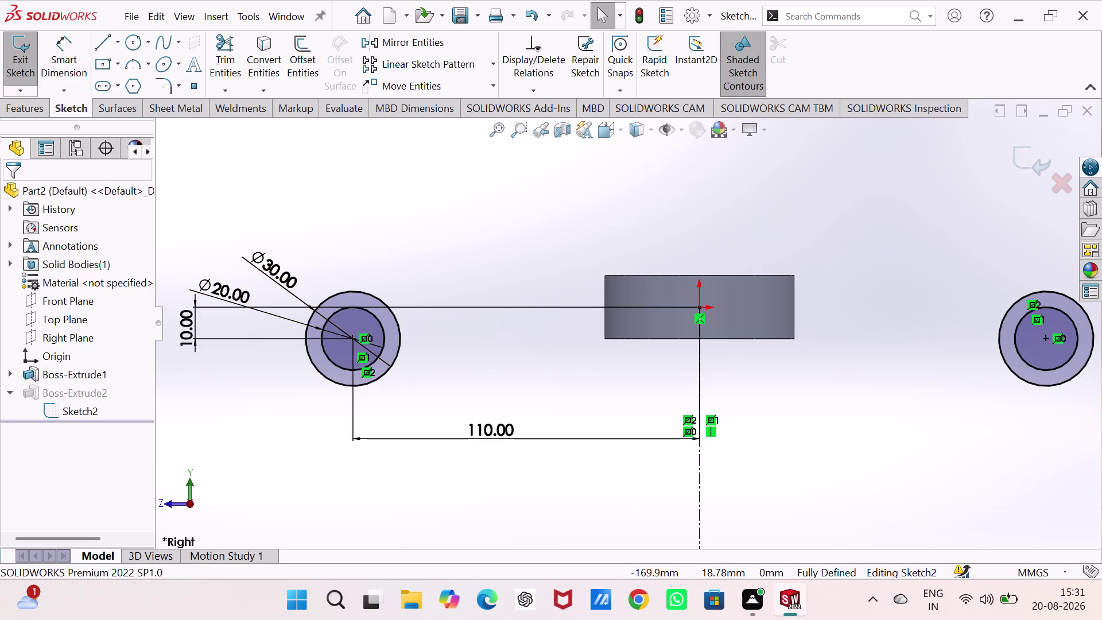
click(25, 56)
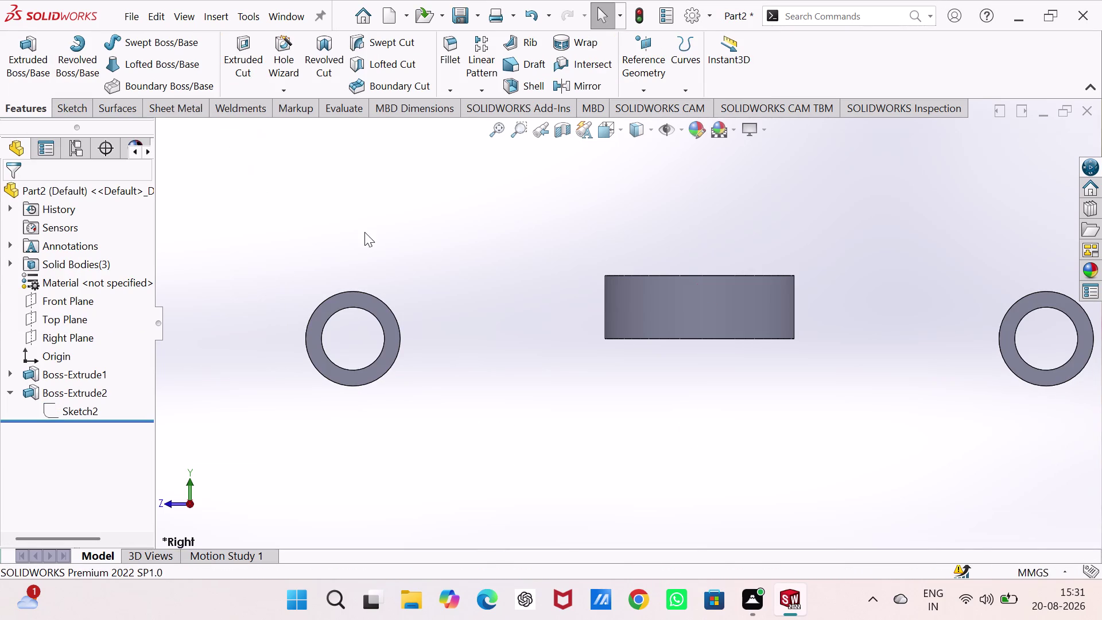
middle_drag(439, 246, 473, 357)
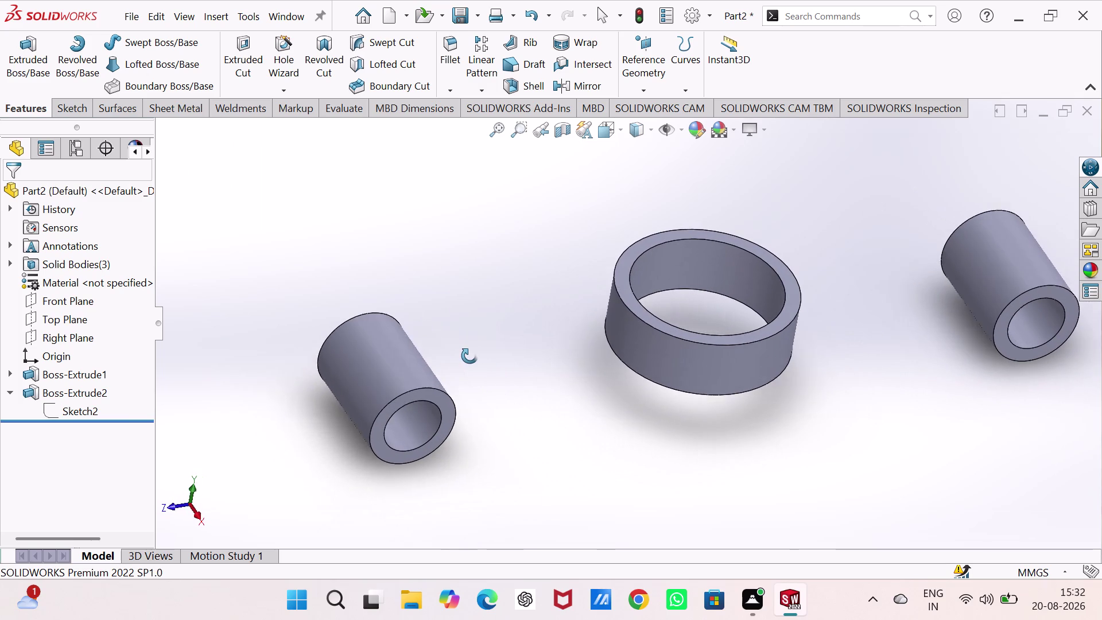
middle_drag(472, 357, 469, 355)
click(496, 397)
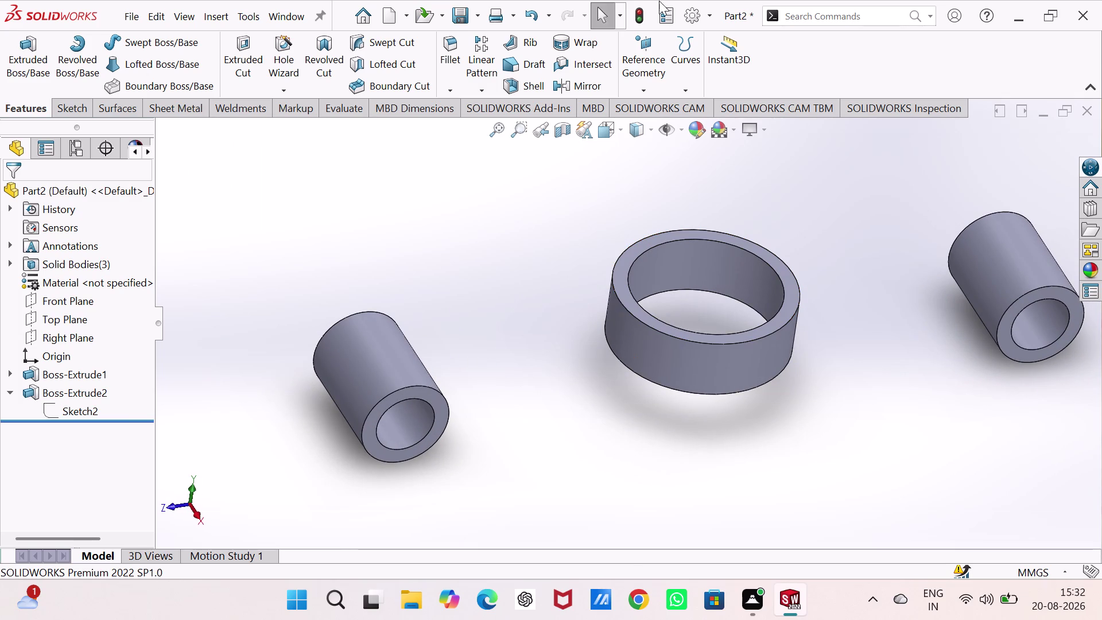
click(637, 12)
click(578, 217)
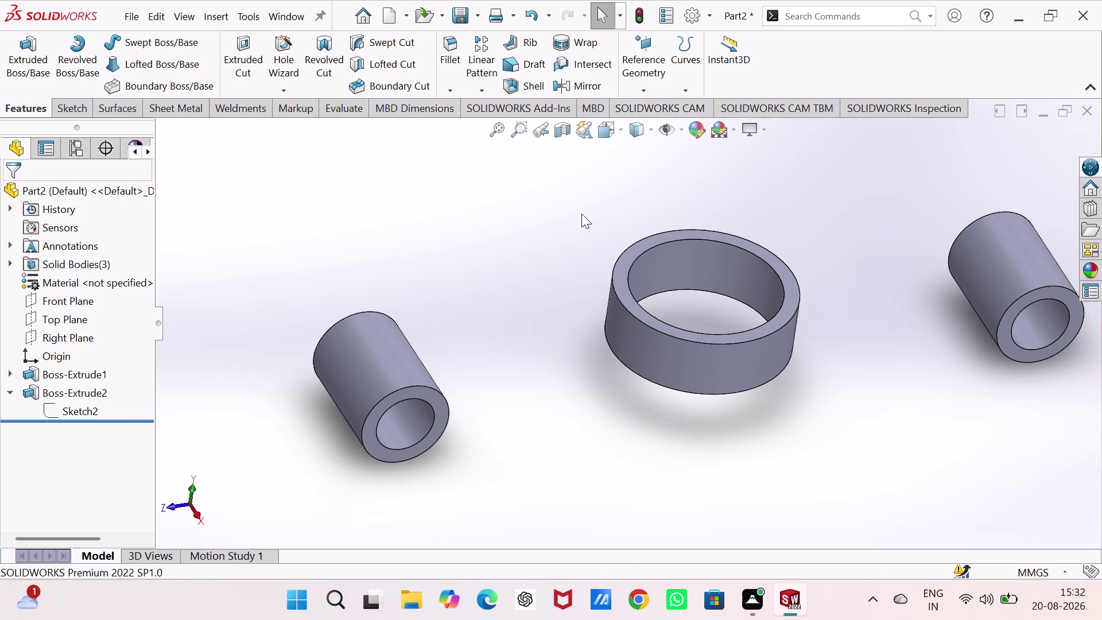
middle_drag(579, 334, 553, 255)
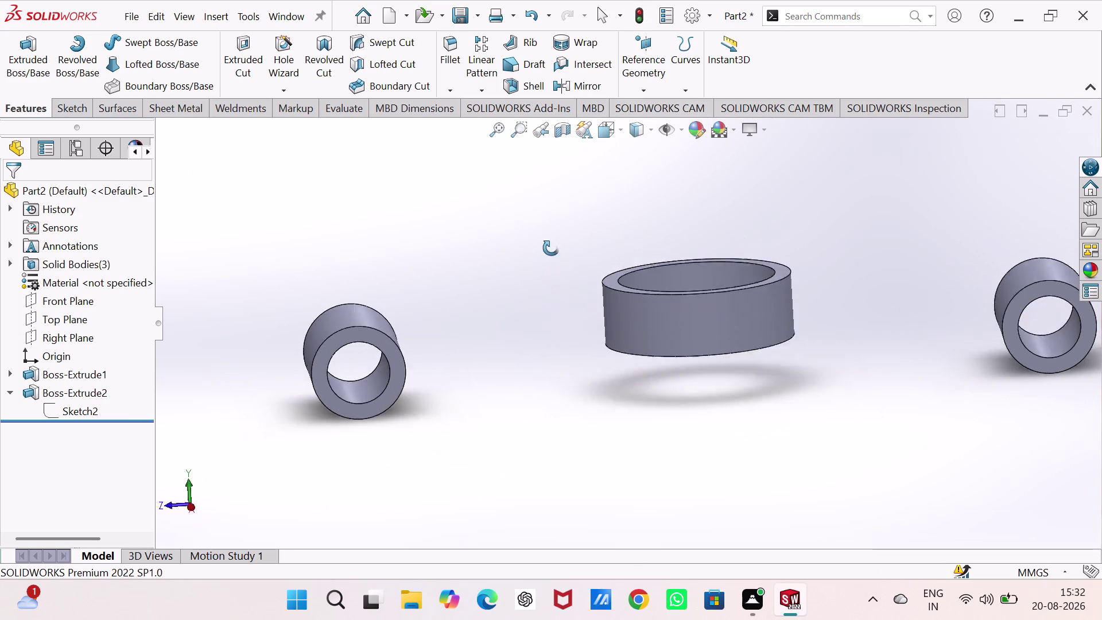
middle_drag(553, 254, 592, 302)
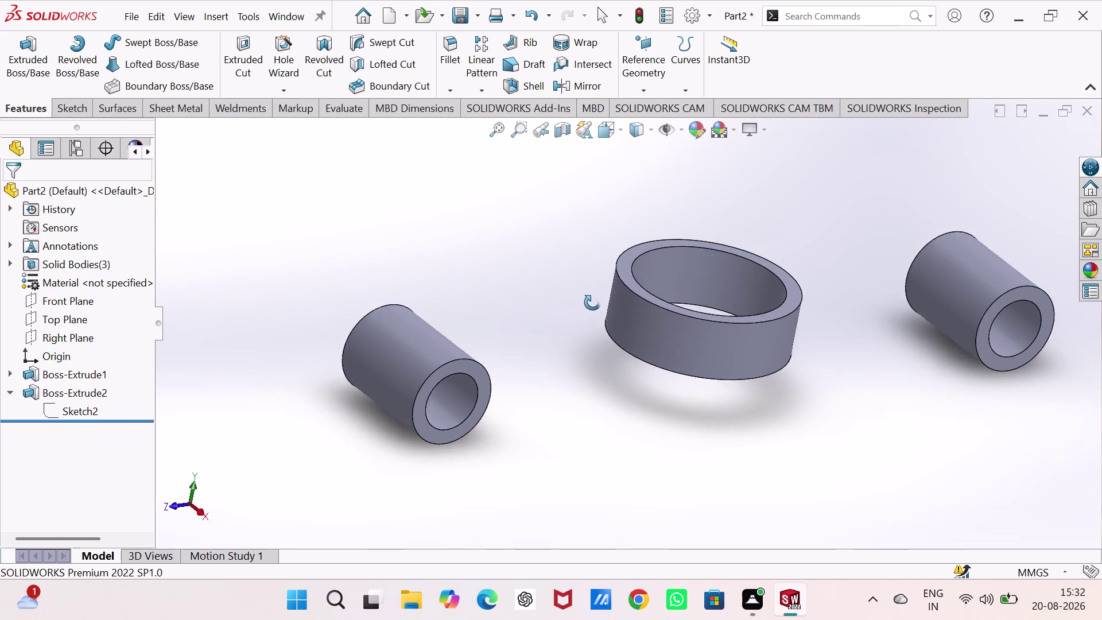
middle_drag(592, 302, 565, 276)
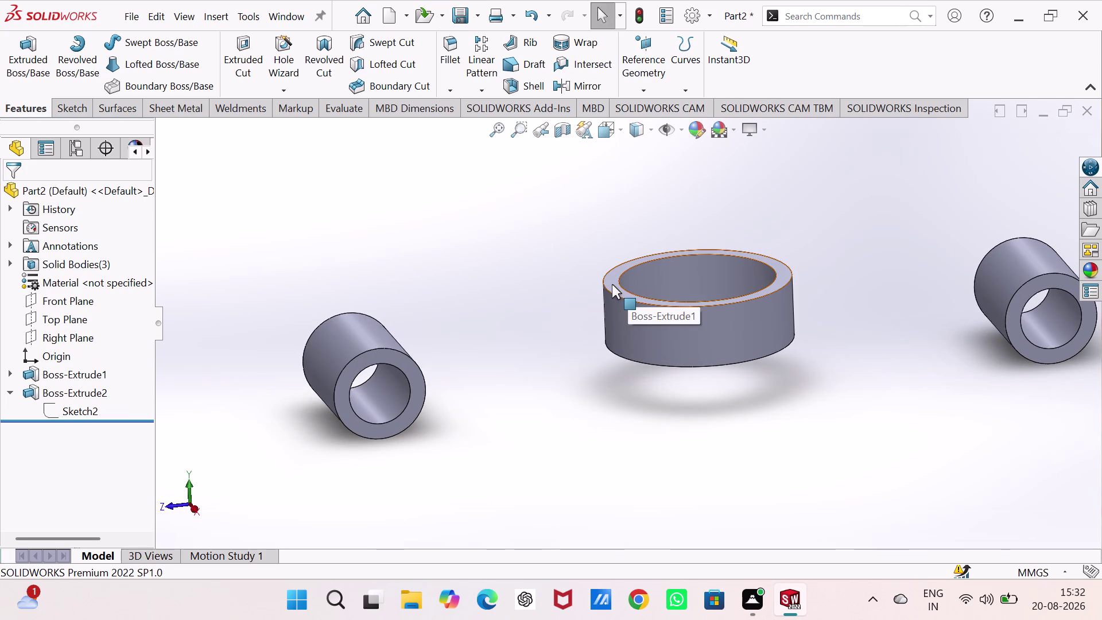
click(612, 284)
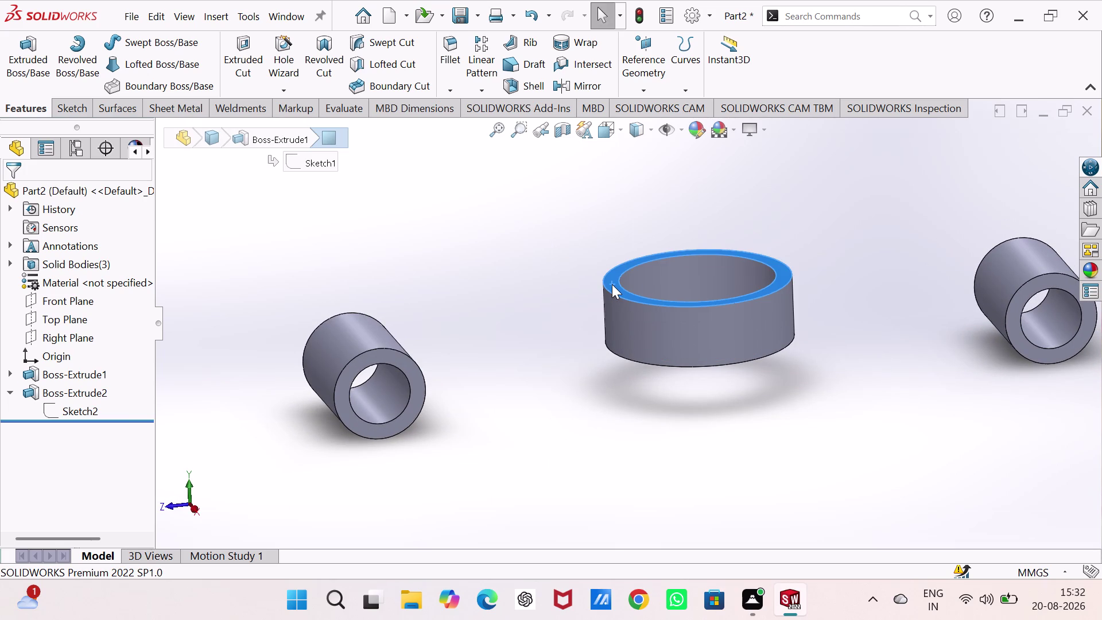
Start a sketch on the ring's top face, then exit it.
click(674, 246)
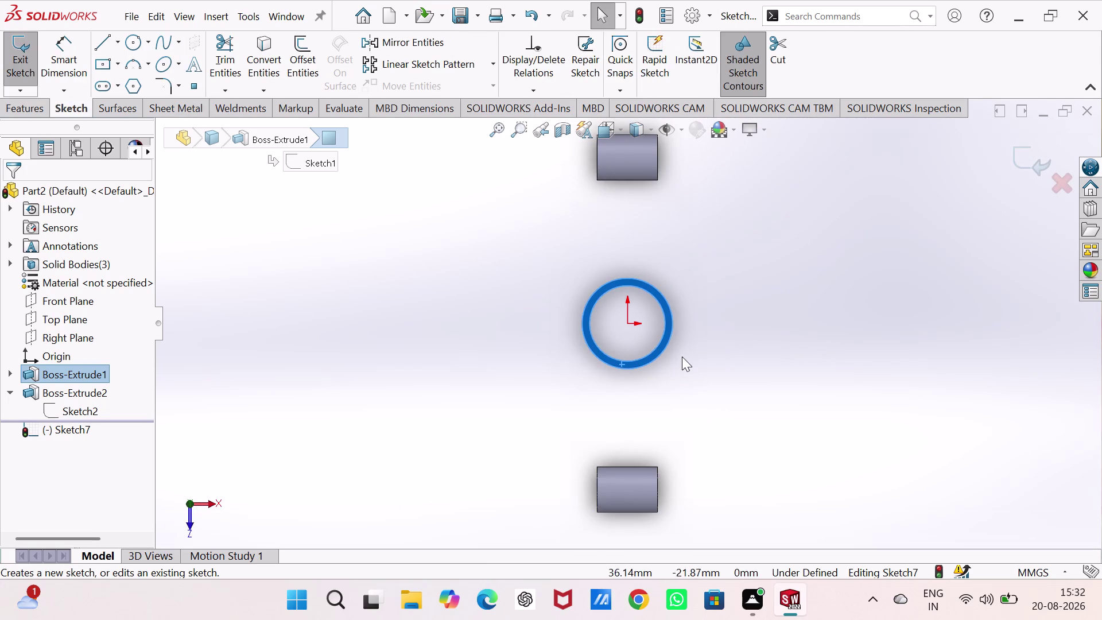
click(256, 235)
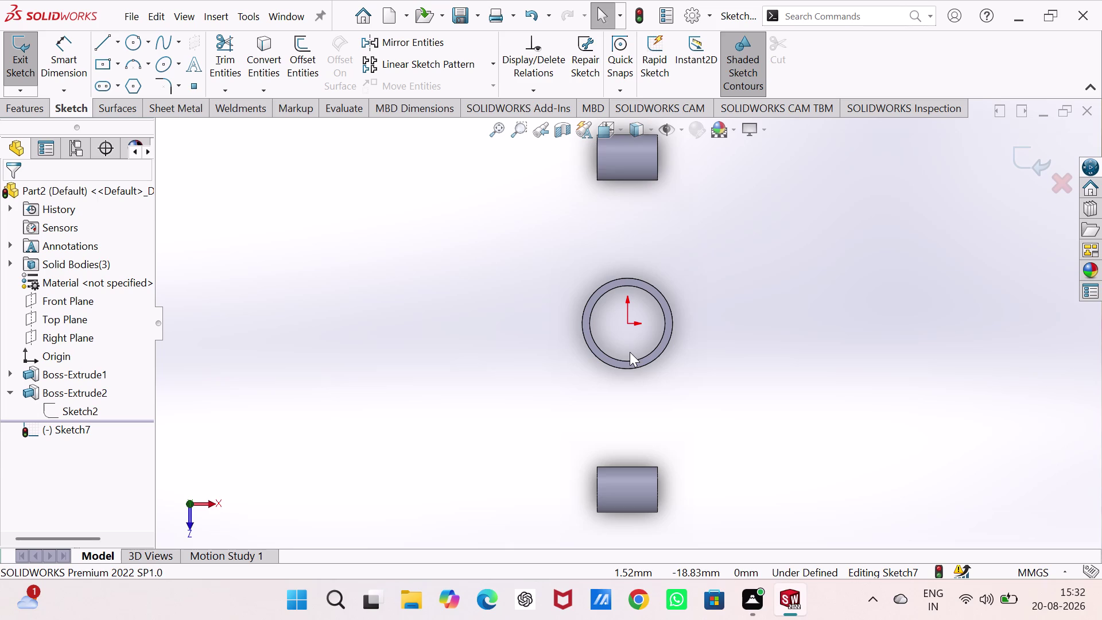
click(28, 46)
Start a new sketch, Sketch8, on the Top Plane.
click(66, 317)
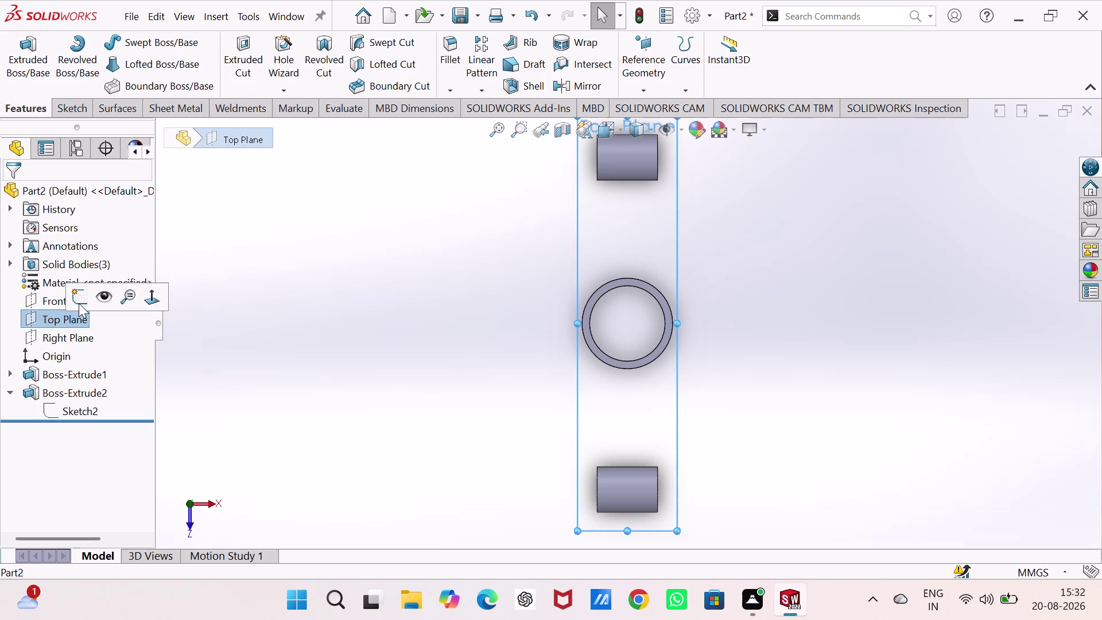
click(79, 303)
click(255, 302)
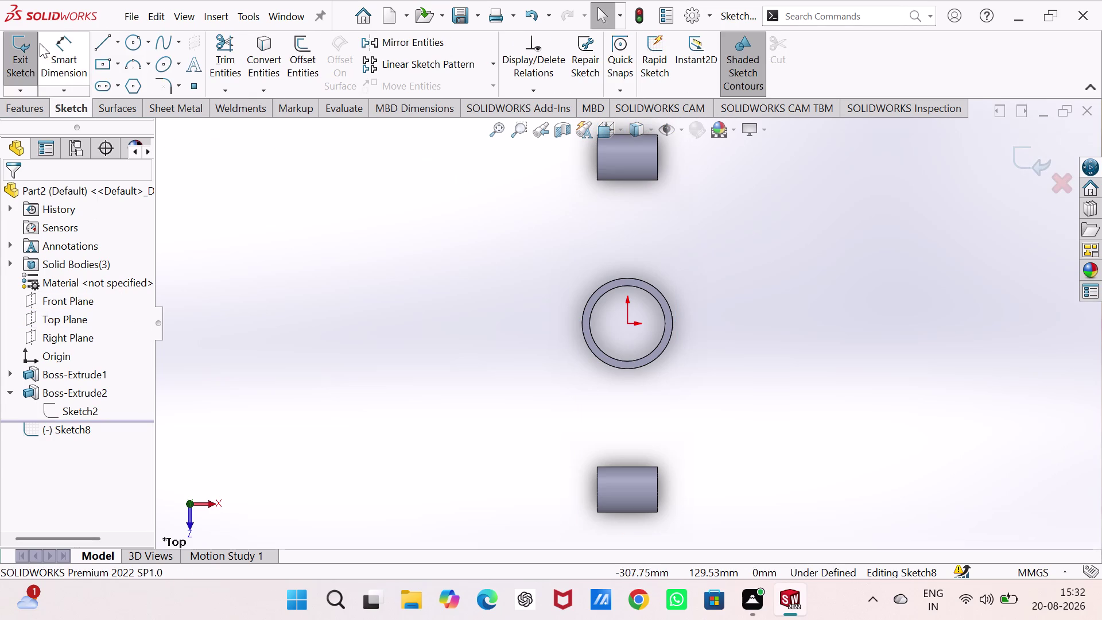
click(623, 370)
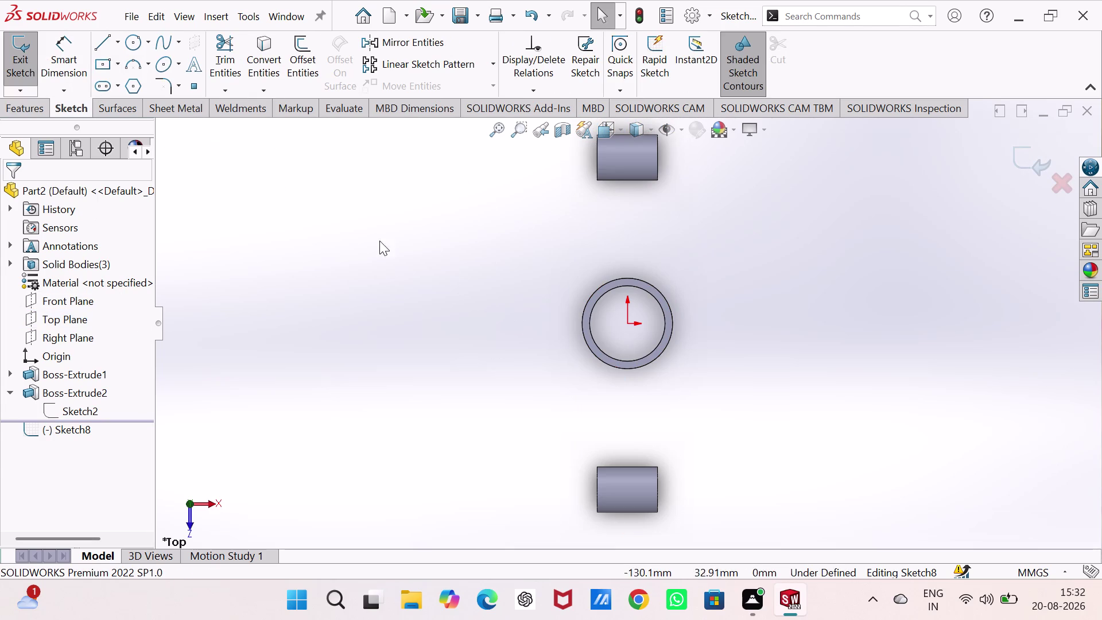
click(583, 314)
click(264, 48)
click(329, 201)
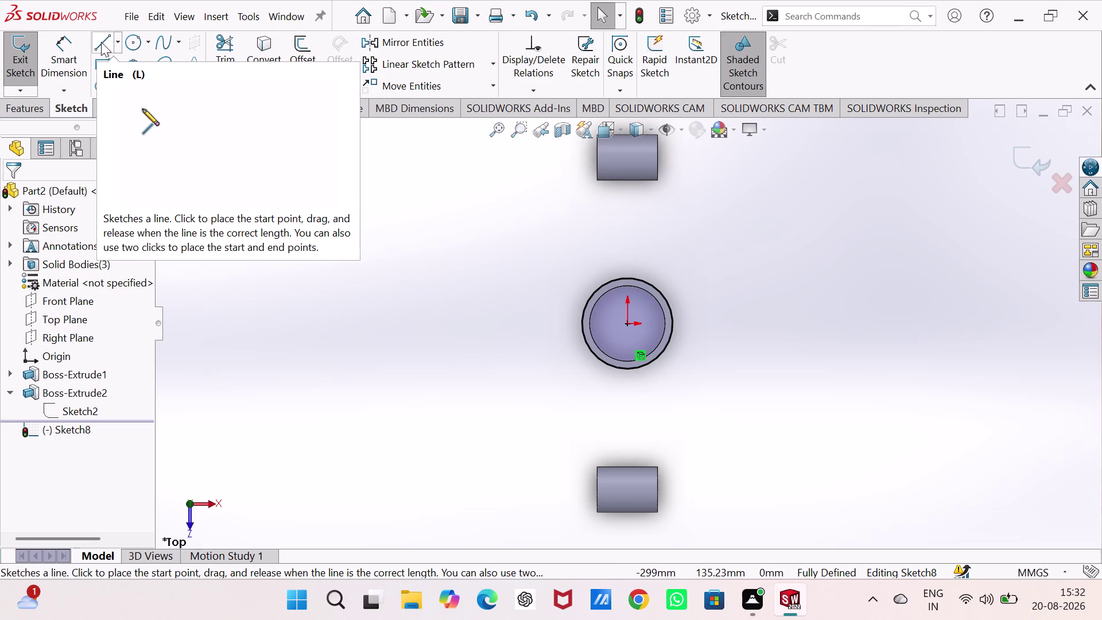
Draw a construction line from the ring's centre down past the lower bushing.
click(115, 37)
click(137, 88)
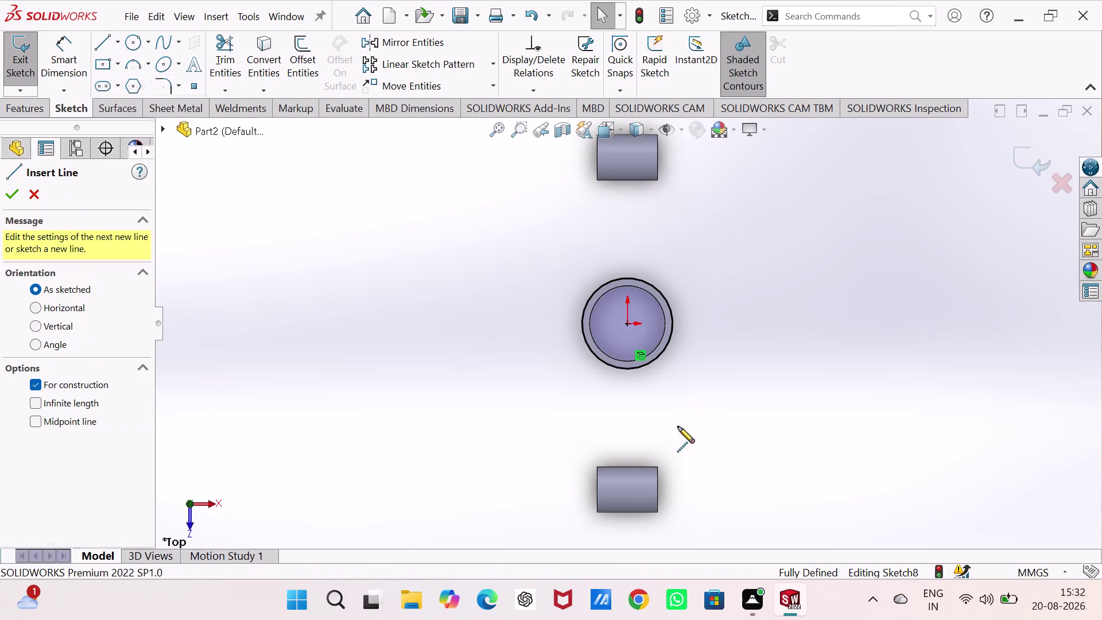
click(627, 322)
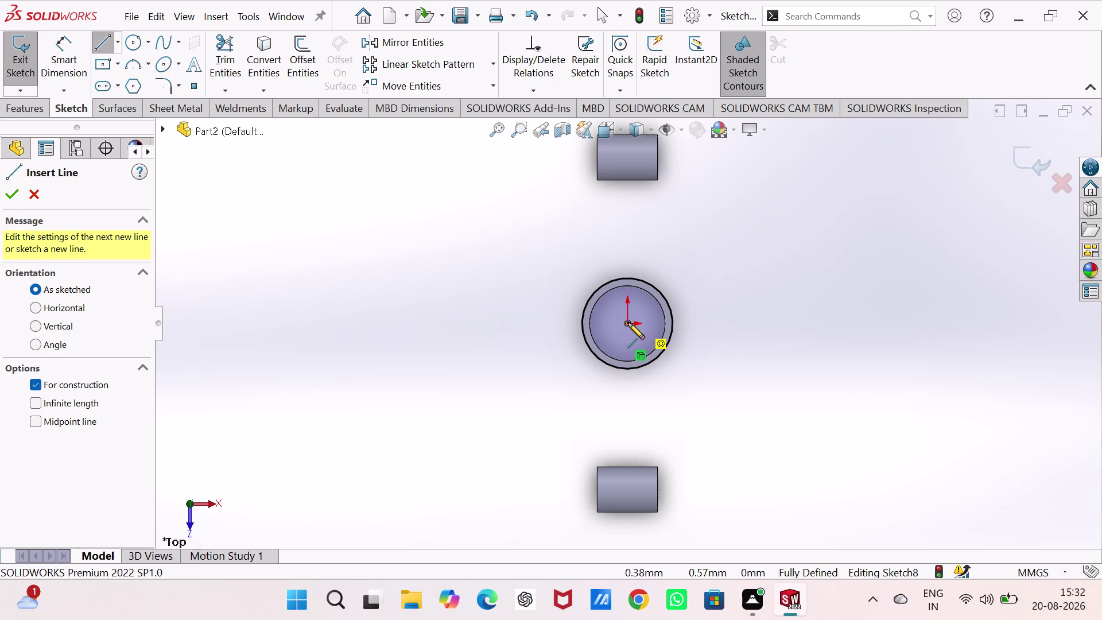
click(630, 531)
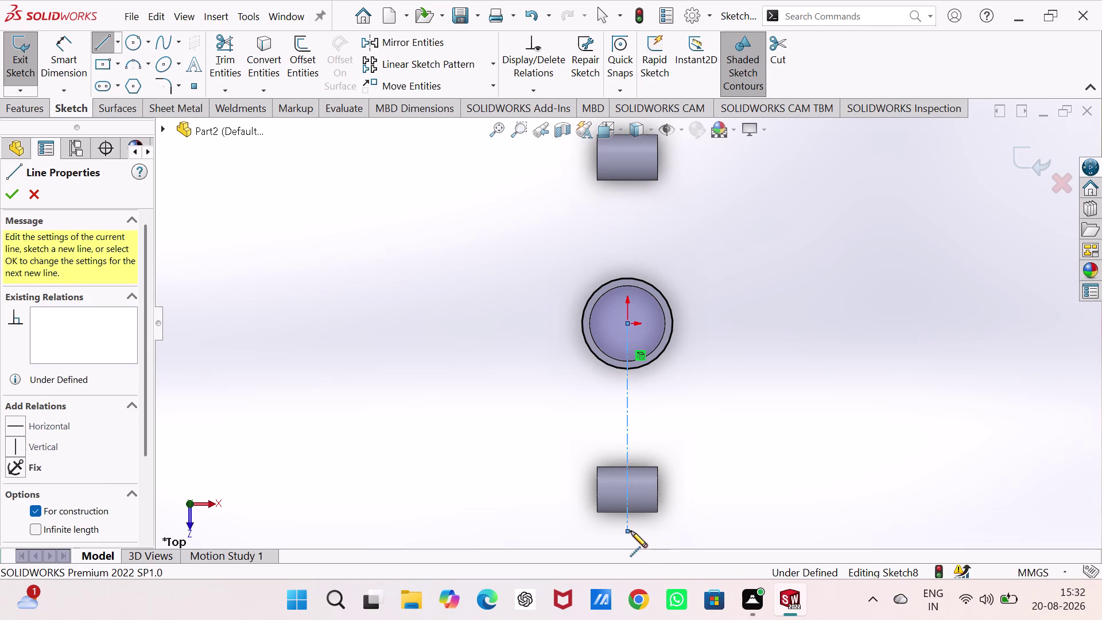
right_click(755, 399)
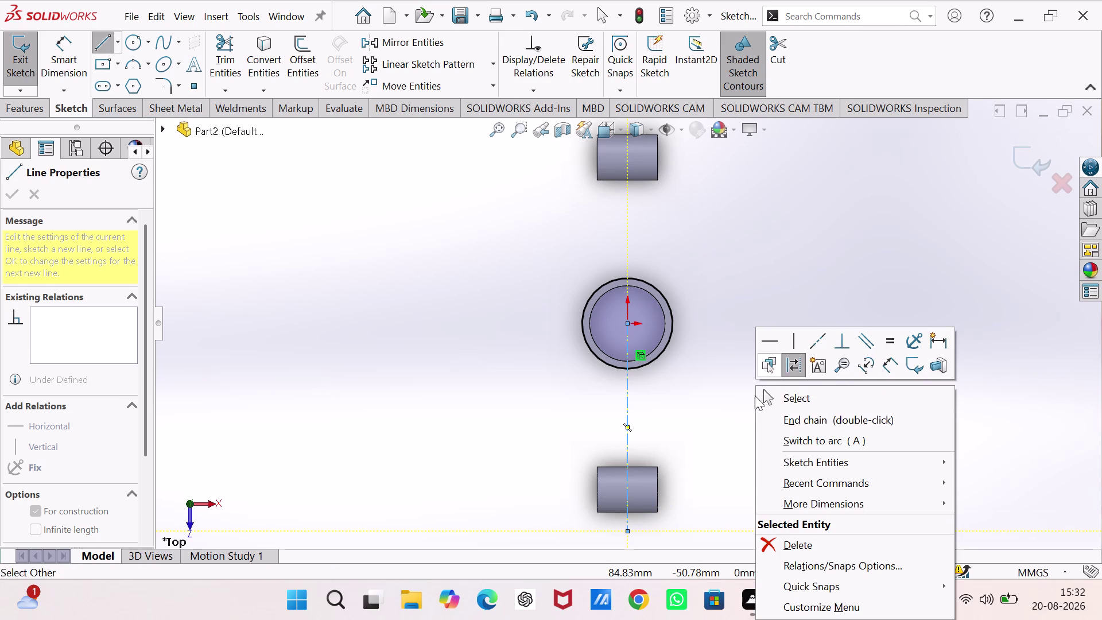
click(791, 399)
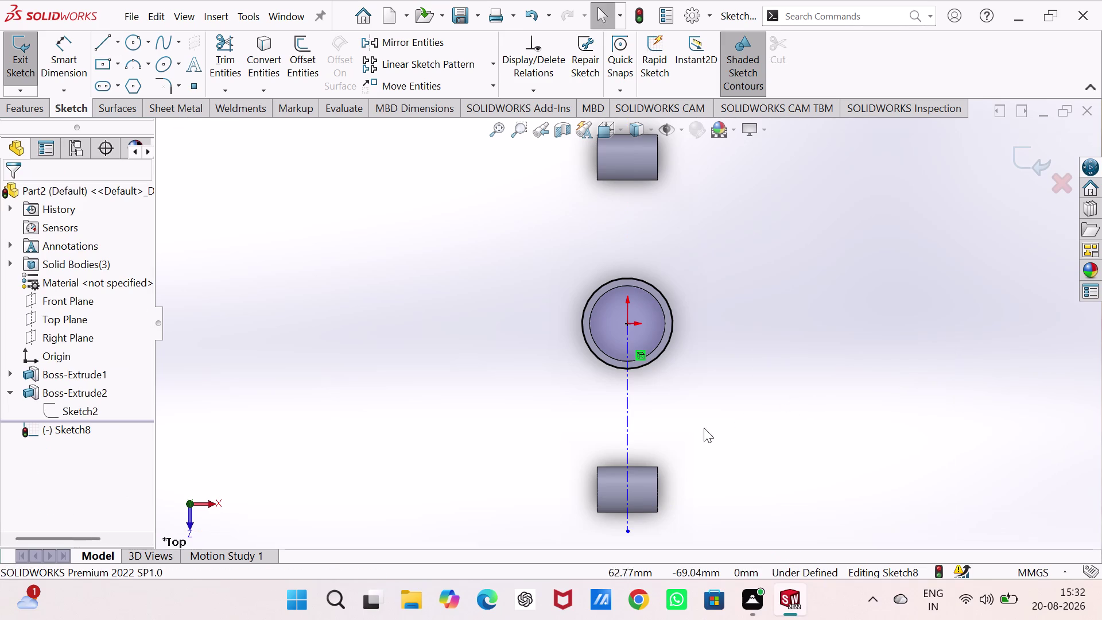
Constrain the construction centreline as Vertical.
click(627, 420)
click(694, 351)
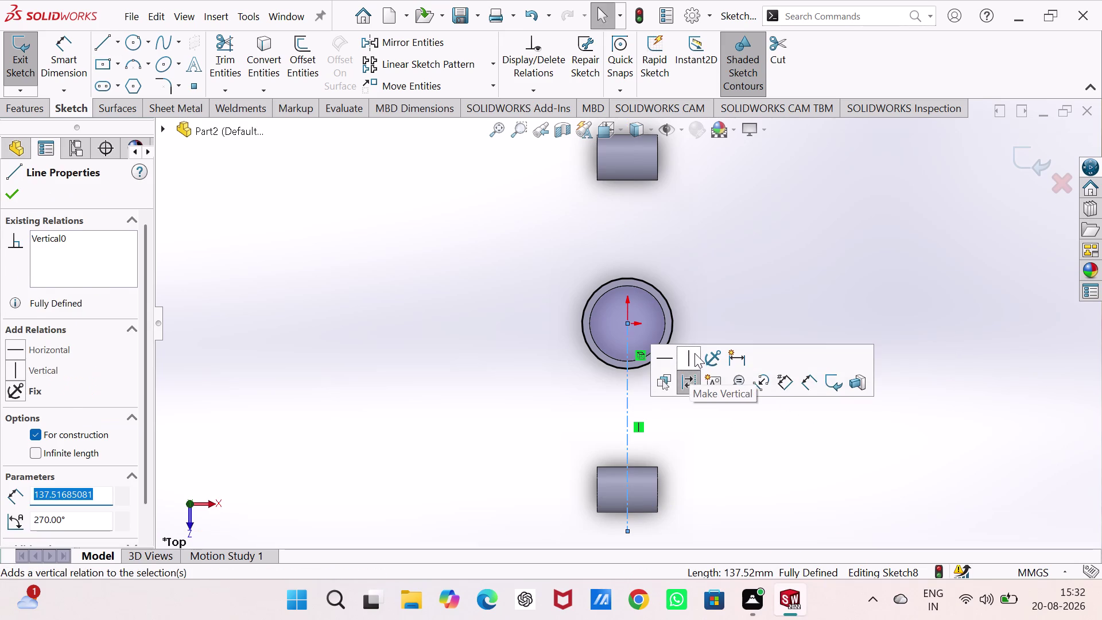
click(718, 443)
scroll(up, 3)
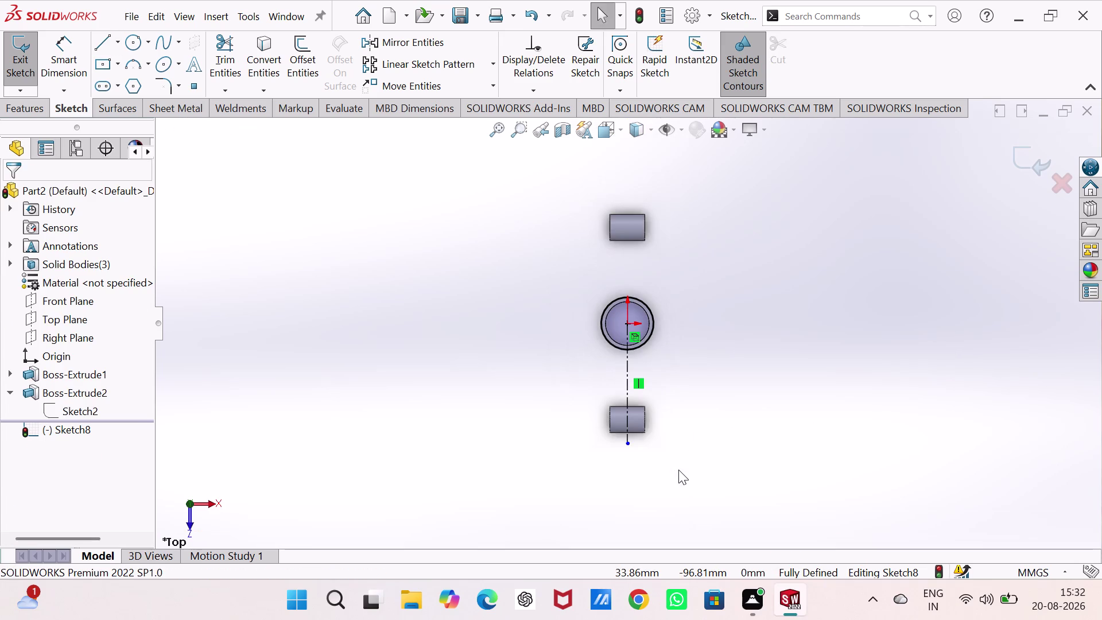
scroll(down, 3)
scroll(up, 3)
scroll(down, 3)
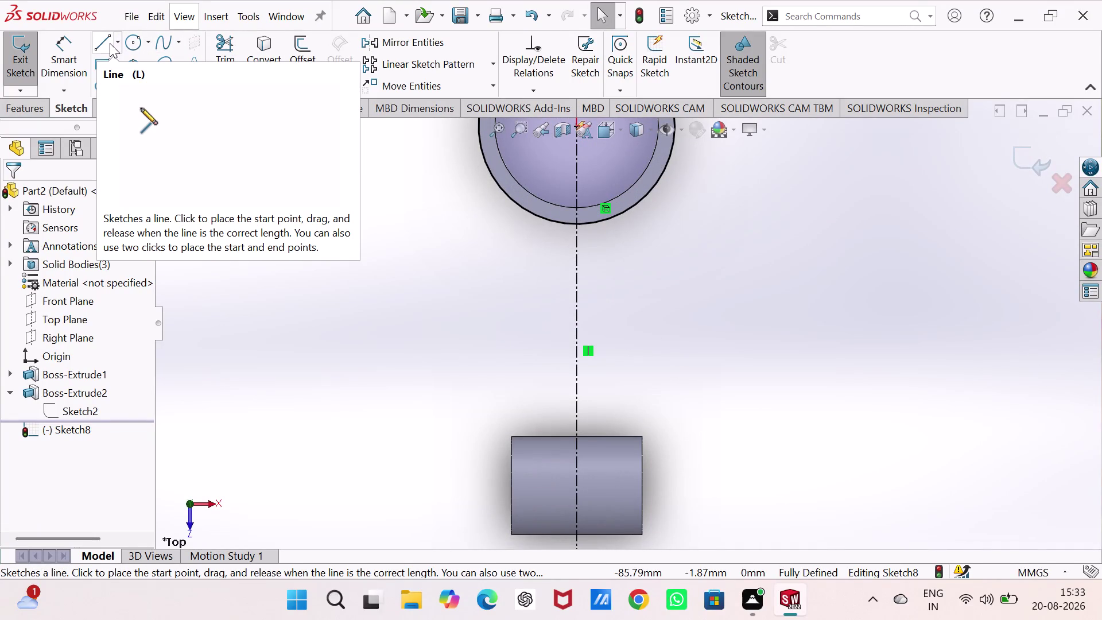
Draw a regular line chain from the ring edge into the lower bushing and back.
click(106, 39)
click(587, 223)
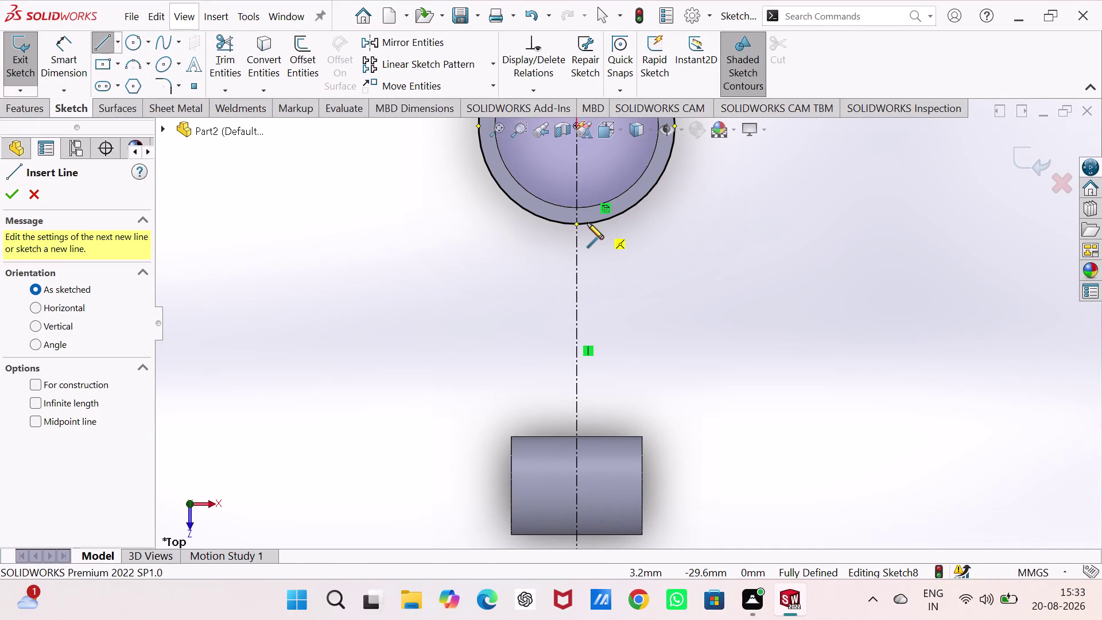
click(590, 466)
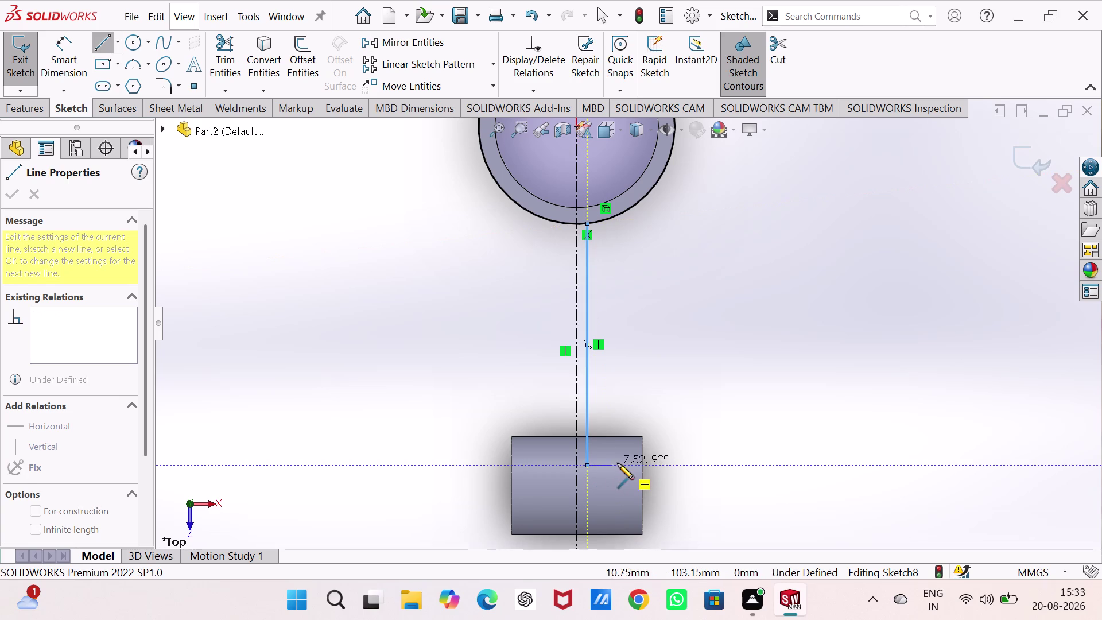
click(617, 463)
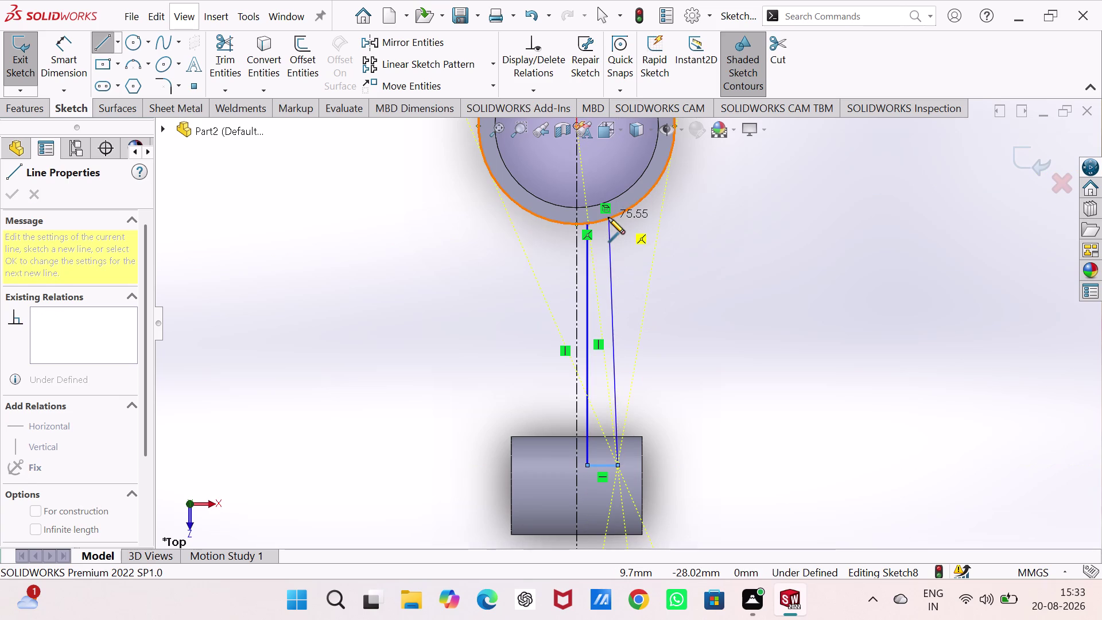
click(608, 218)
right_click(690, 227)
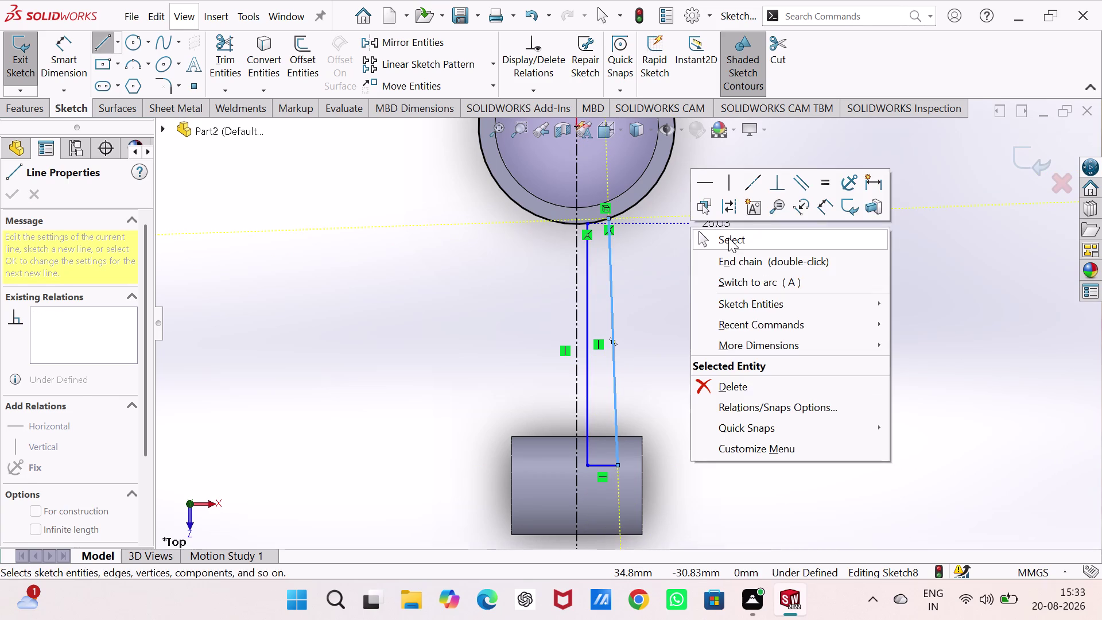
click(728, 236)
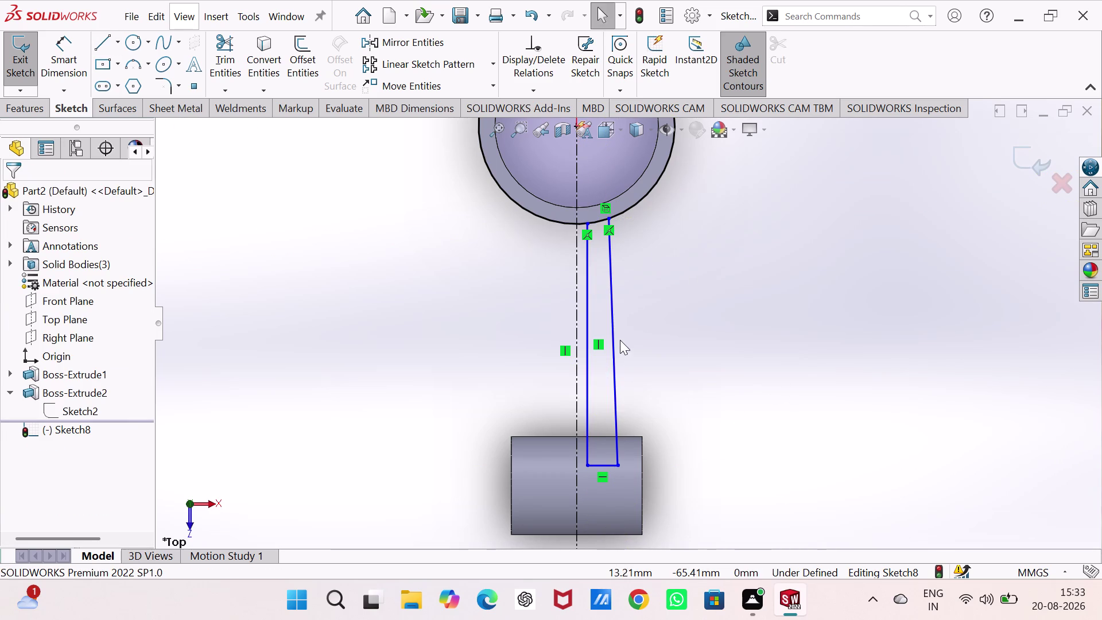
Make the right-hand strip line Vertical.
click(613, 339)
click(670, 274)
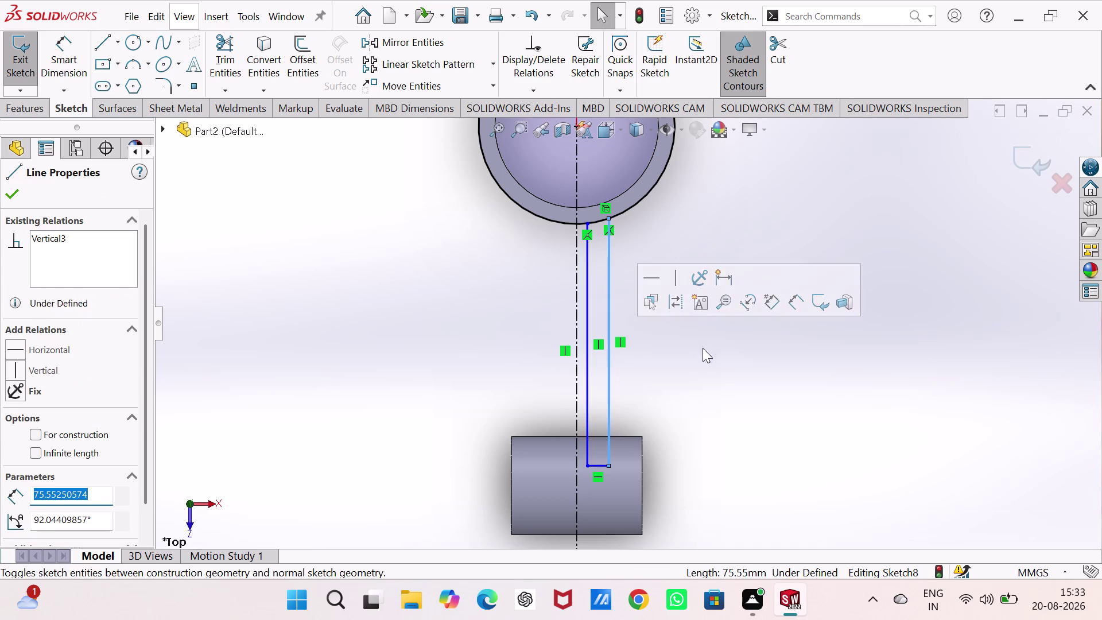
click(703, 363)
right_drag(725, 416, 722, 228)
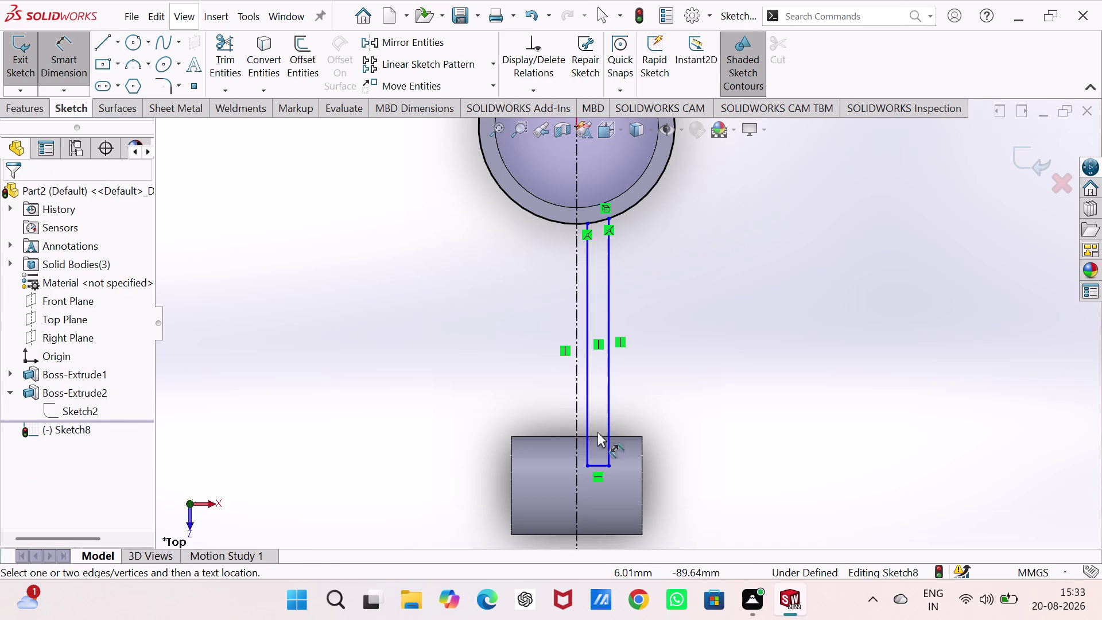
Dimension the strip width and its offset from the centreline, entering 10 for each.
click(601, 463)
click(467, 490)
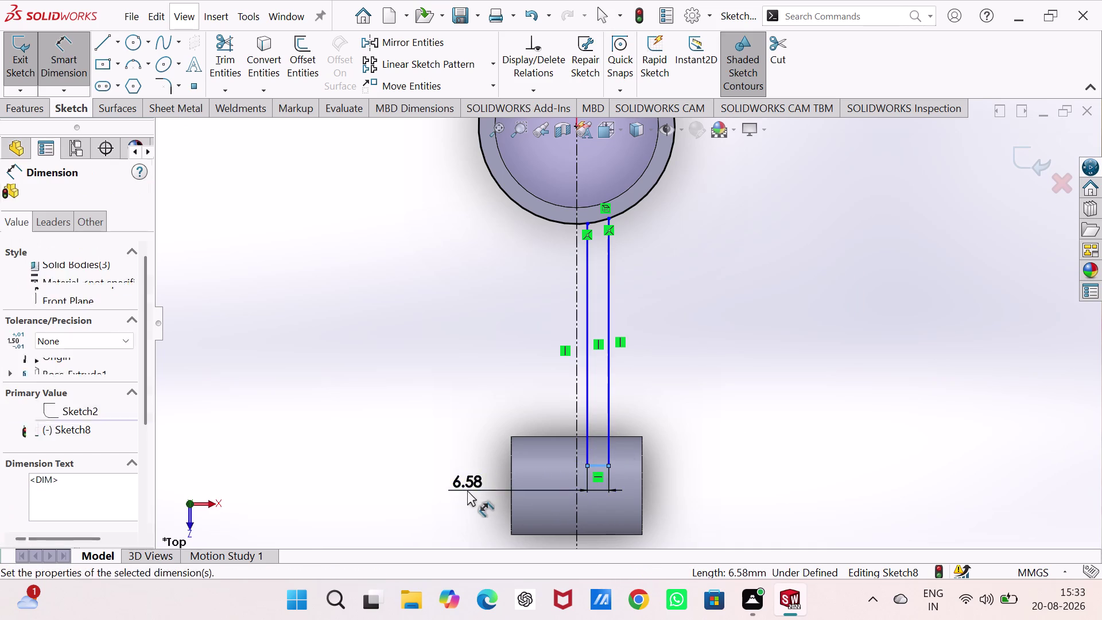
text(10)
key(Return)
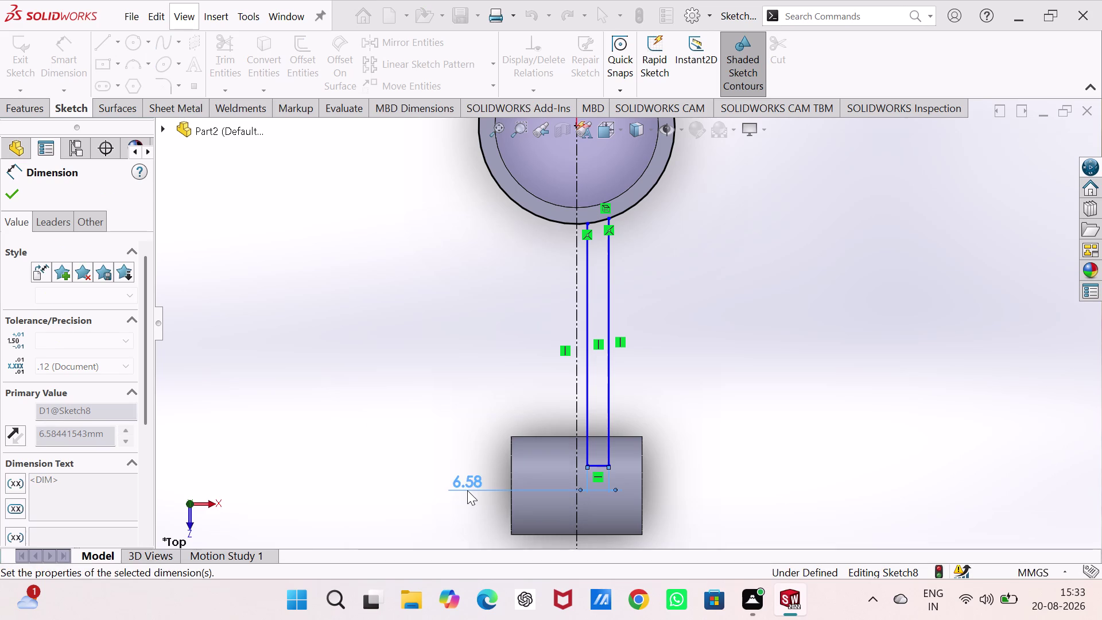
click(575, 496)
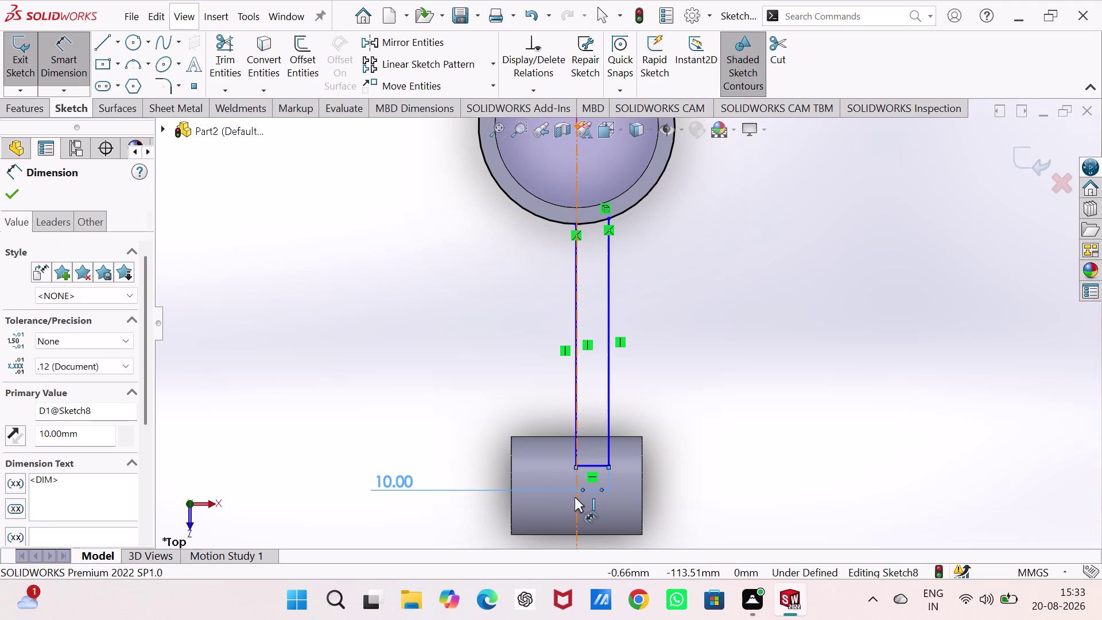
click(575, 458)
click(416, 427)
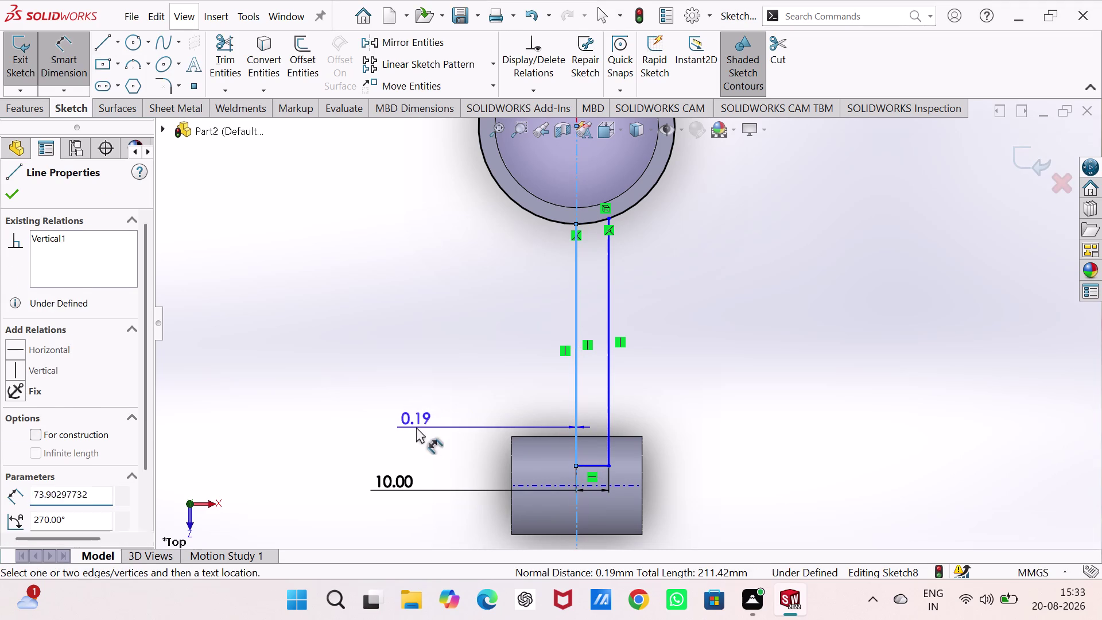
text(10)
key(Return)
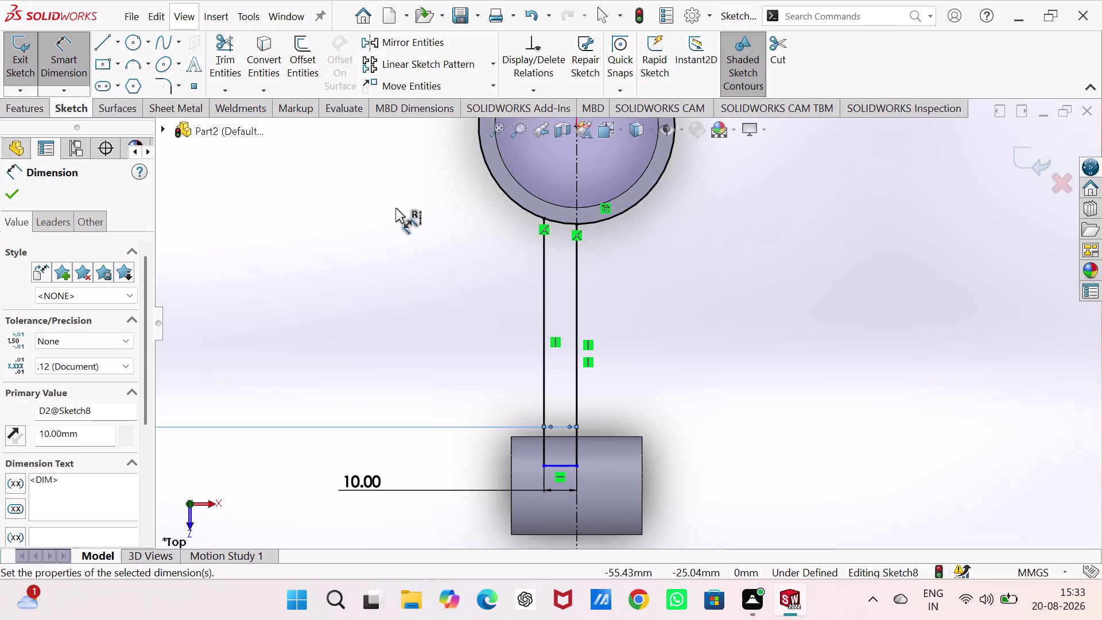
Undo the two unwanted dimension changes.
key(ctrl+z)
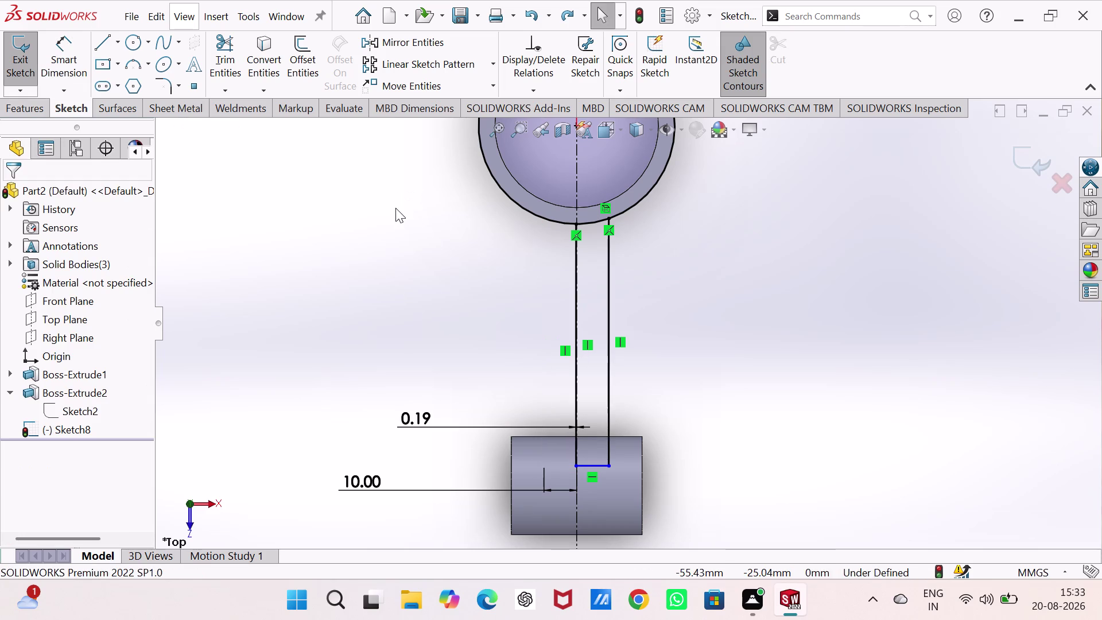
key(ctrl+z)
key(Escape)
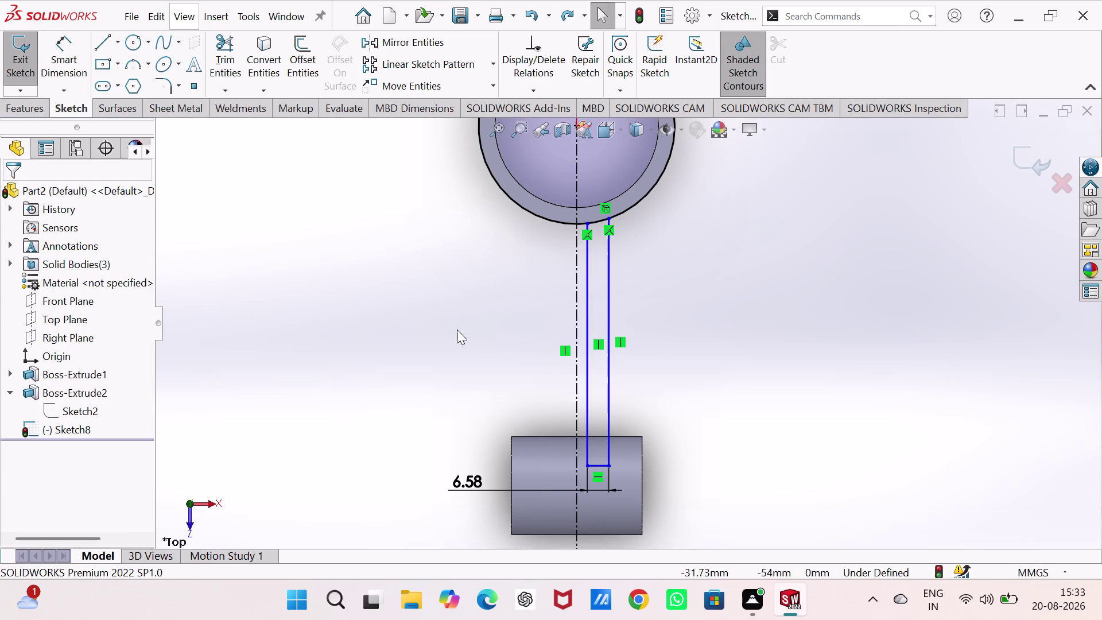
Dimension the rod's edge line 10 mm from the centreline.
right_drag(449, 355, 450, 221)
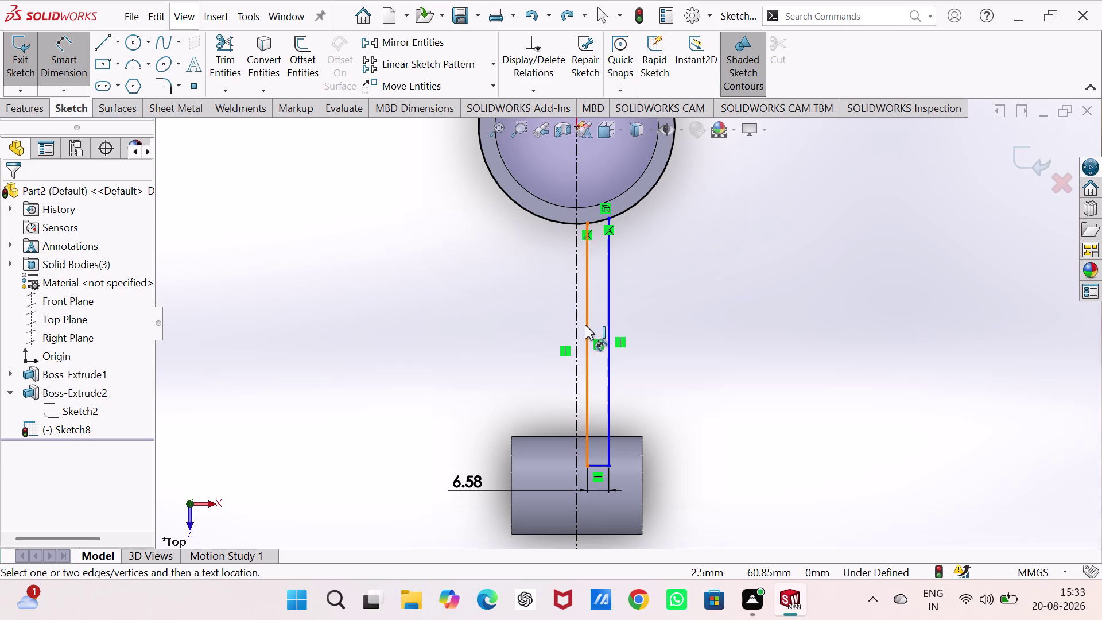
click(585, 325)
click(576, 325)
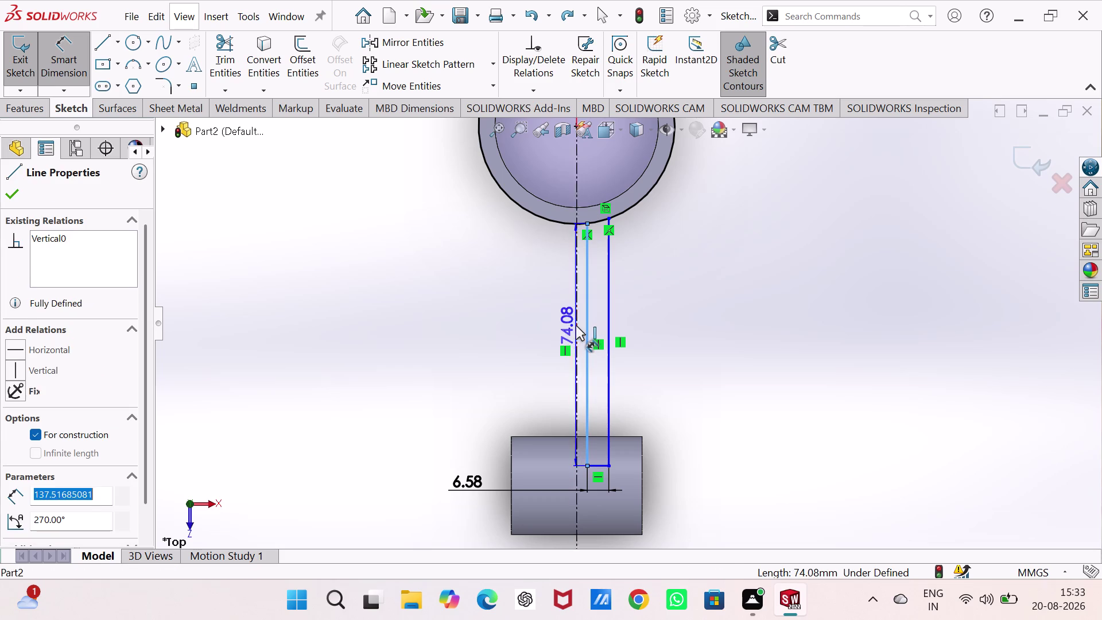
click(399, 325)
text(1)
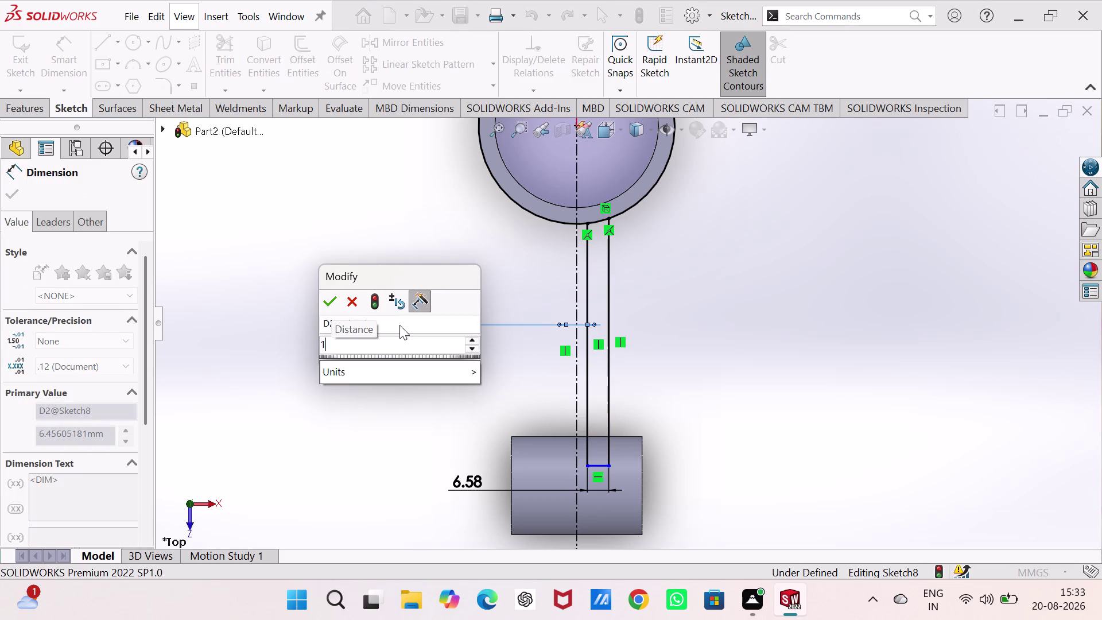
text(0)
key(Return)
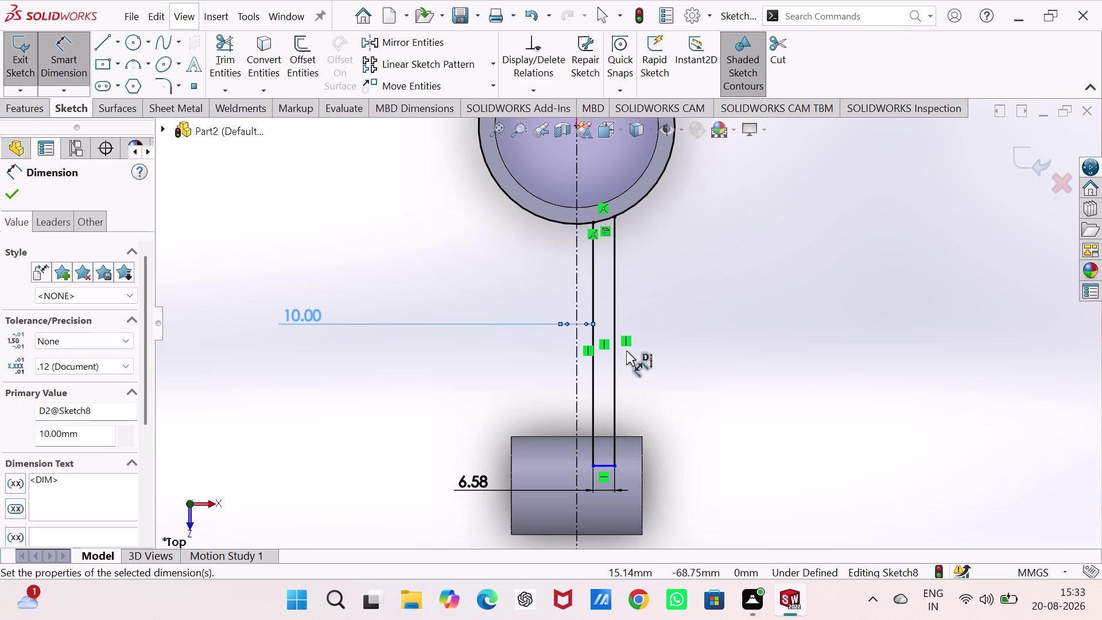
click(603, 464)
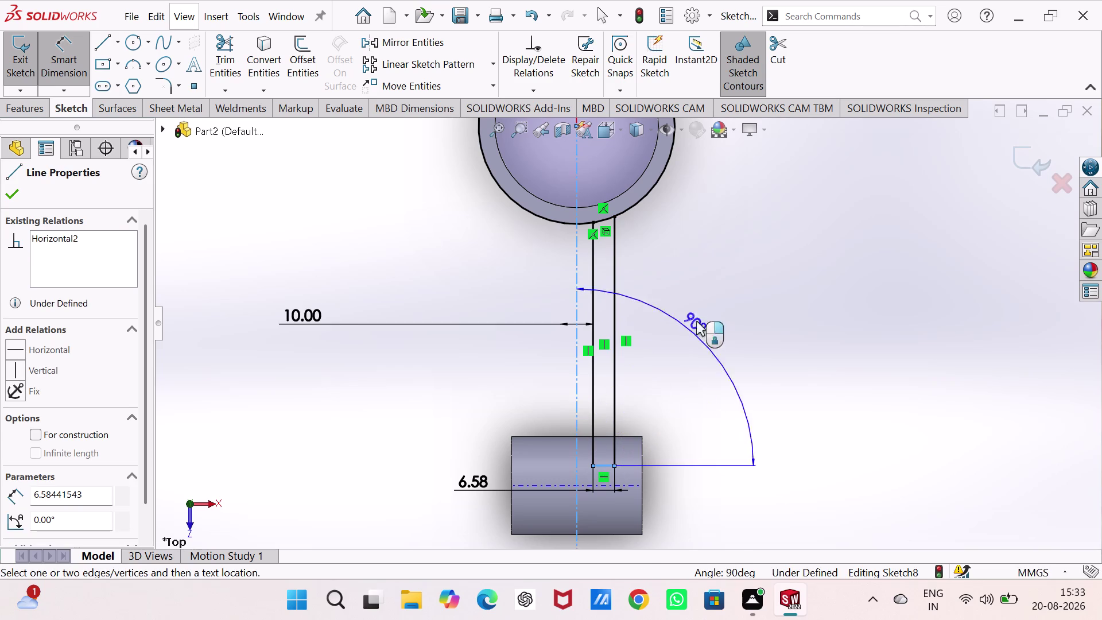
Cancel the stray angle dimension and set the bottom line 8 mm below the boss top.
right_click(708, 301)
key(Escape)
key(Escape)
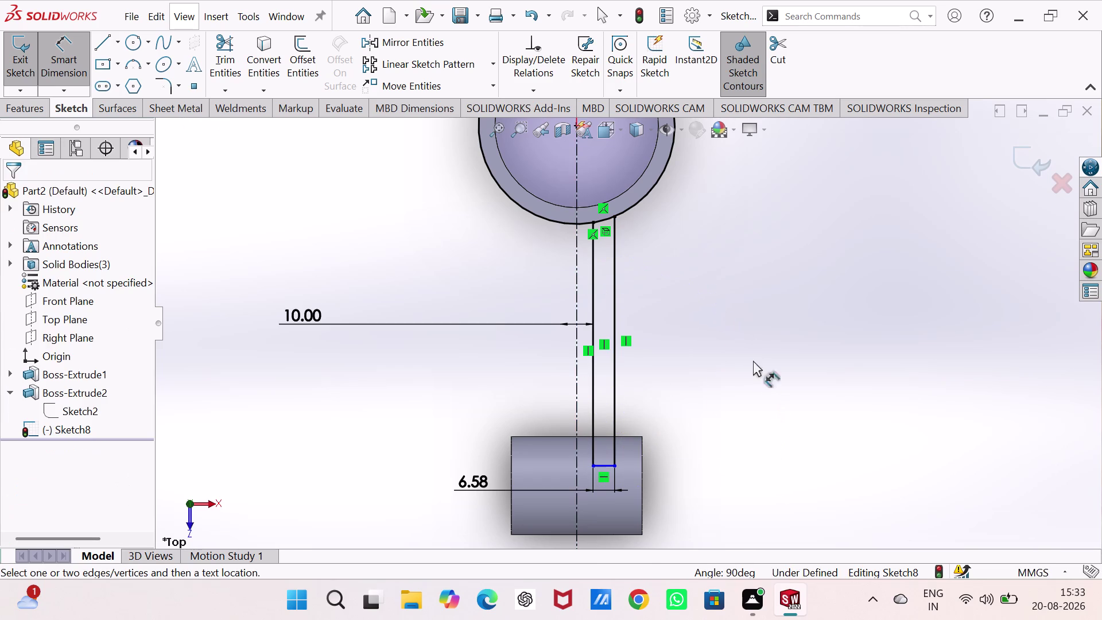
click(607, 465)
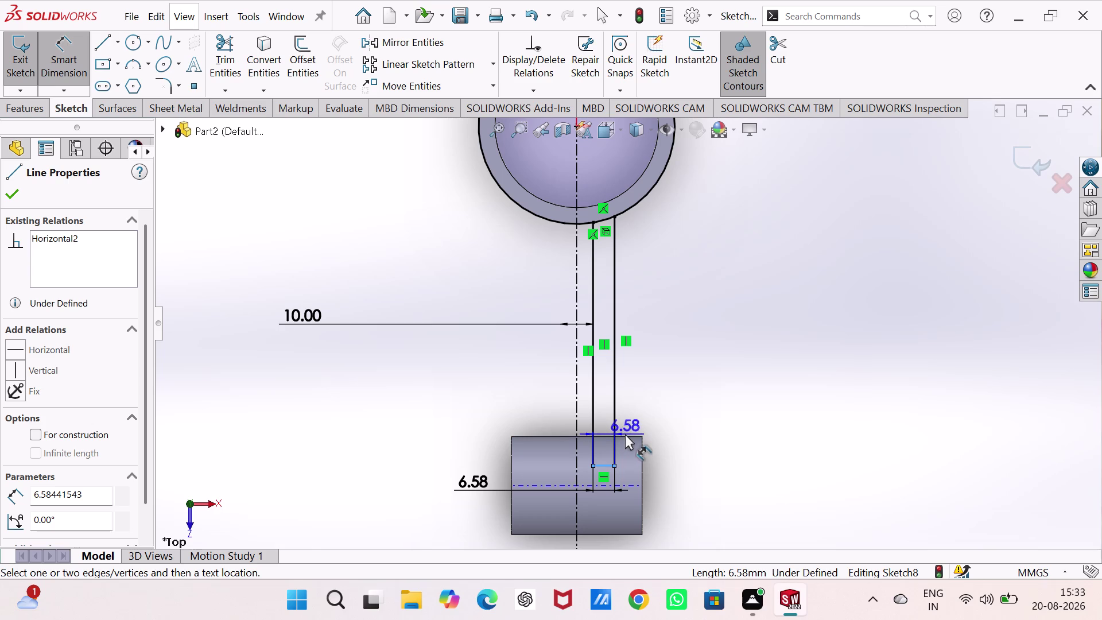
scroll(down, 3)
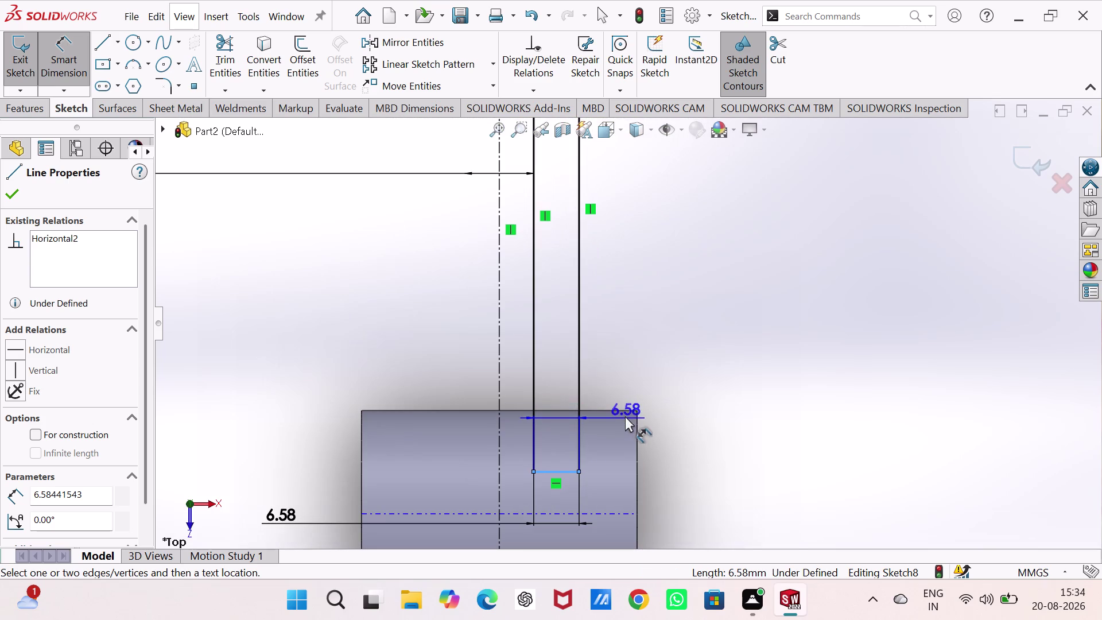
click(620, 409)
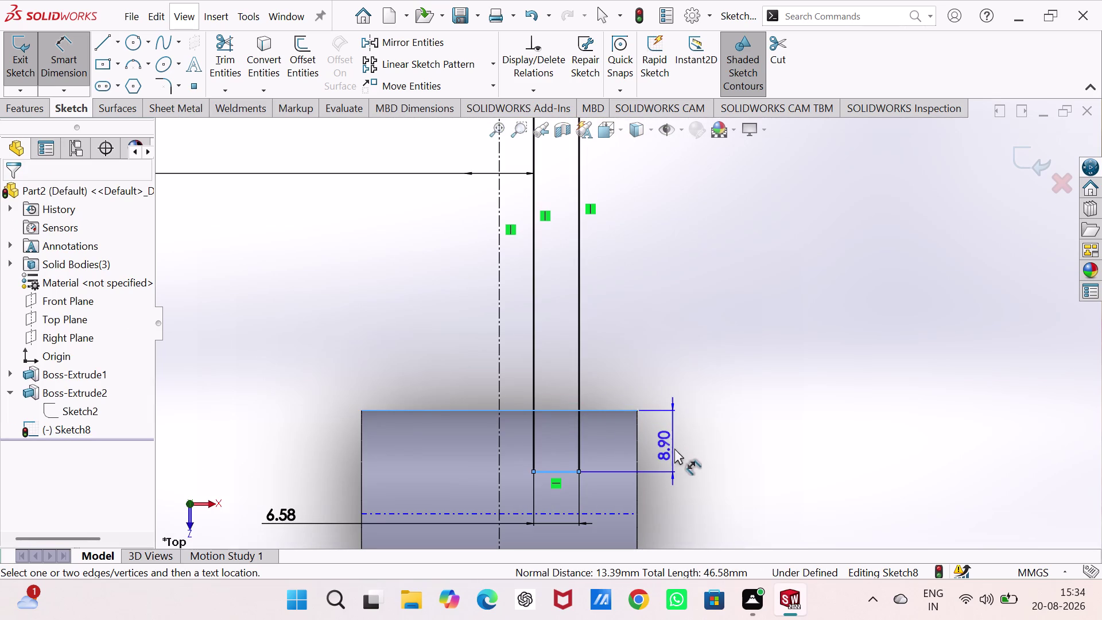
click(674, 448)
key(8)
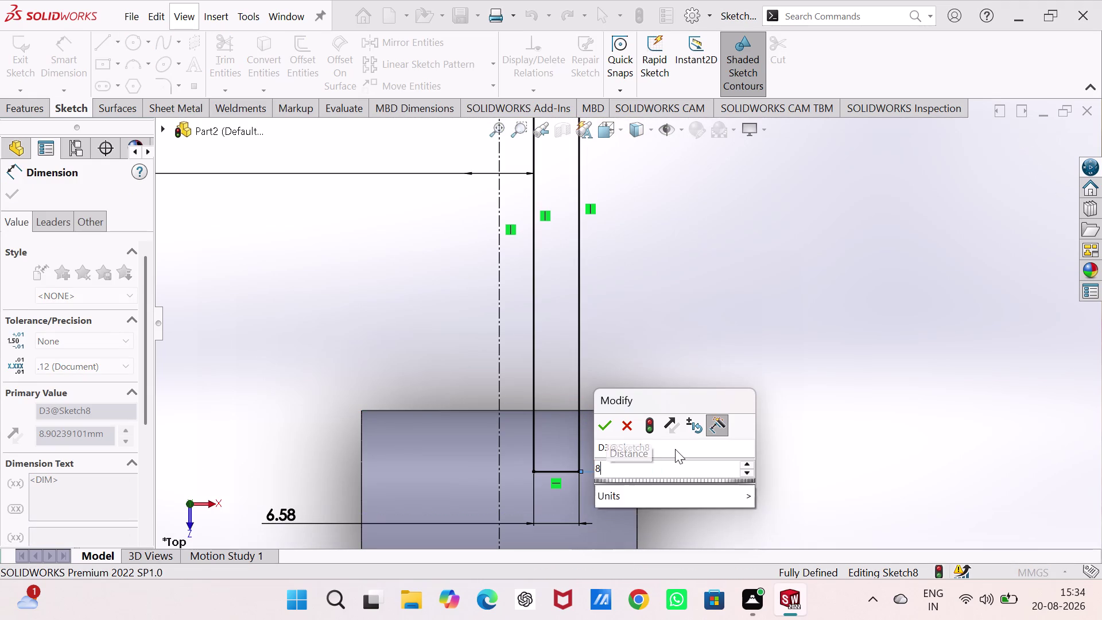
key(Return)
Trim away the unwanted arc at the rod with Trim Entities.
scroll(up, 3)
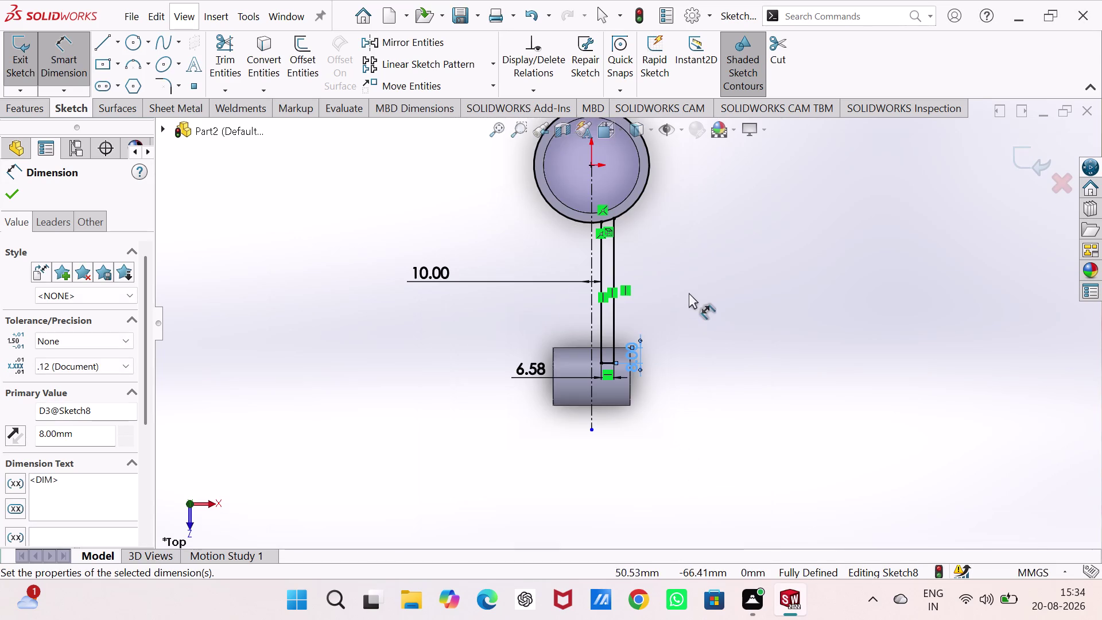
scroll(down, 3)
scroll(up, 3)
scroll(down, 3)
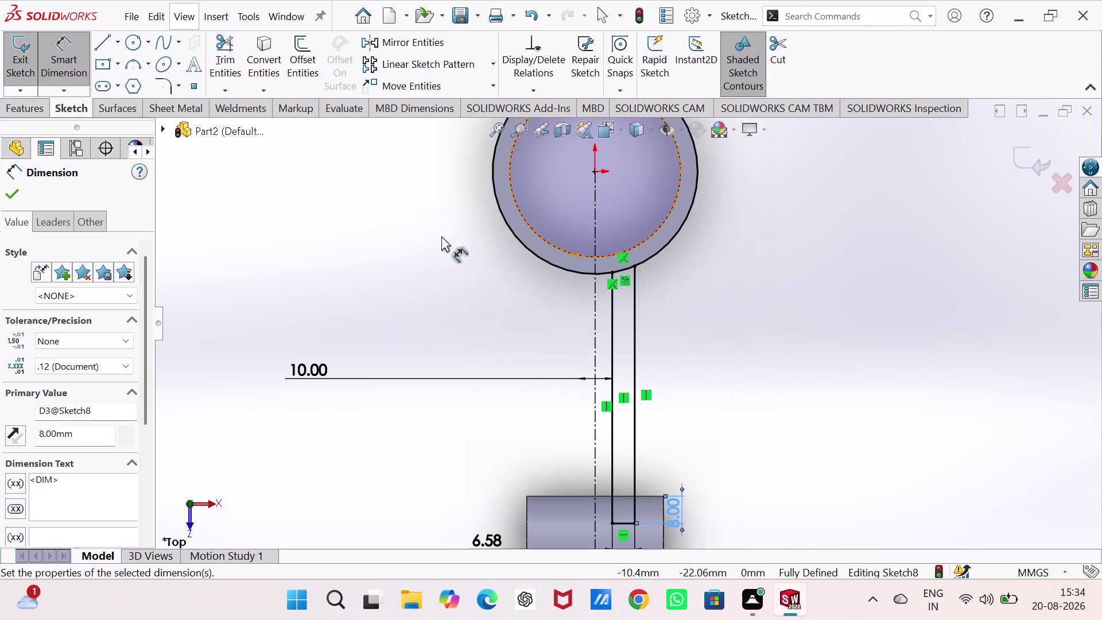
click(218, 37)
click(519, 238)
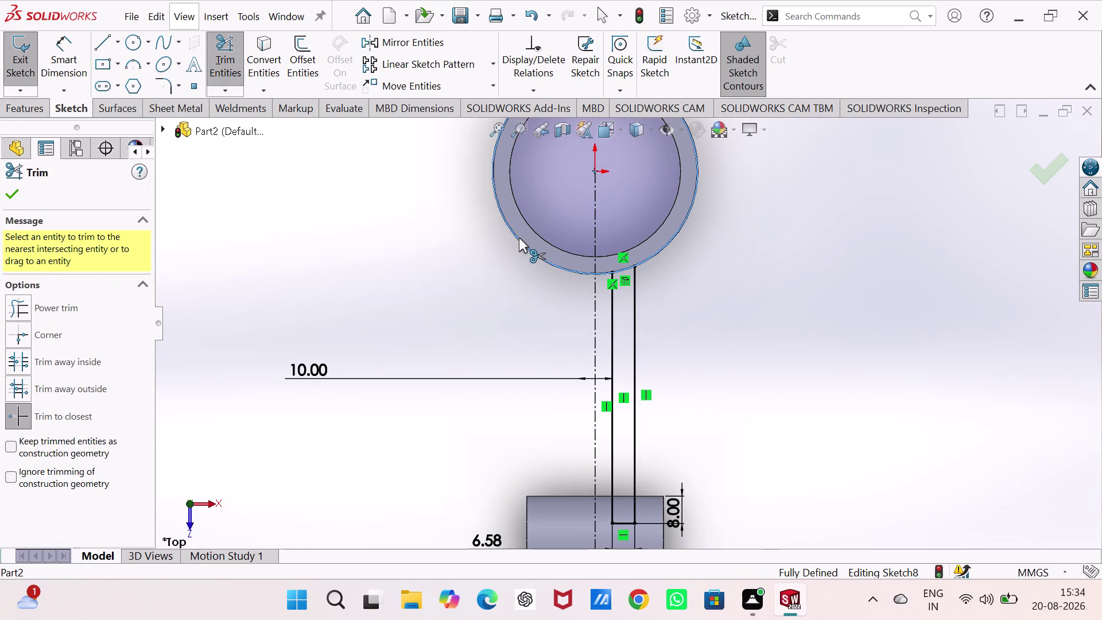
click(599, 272)
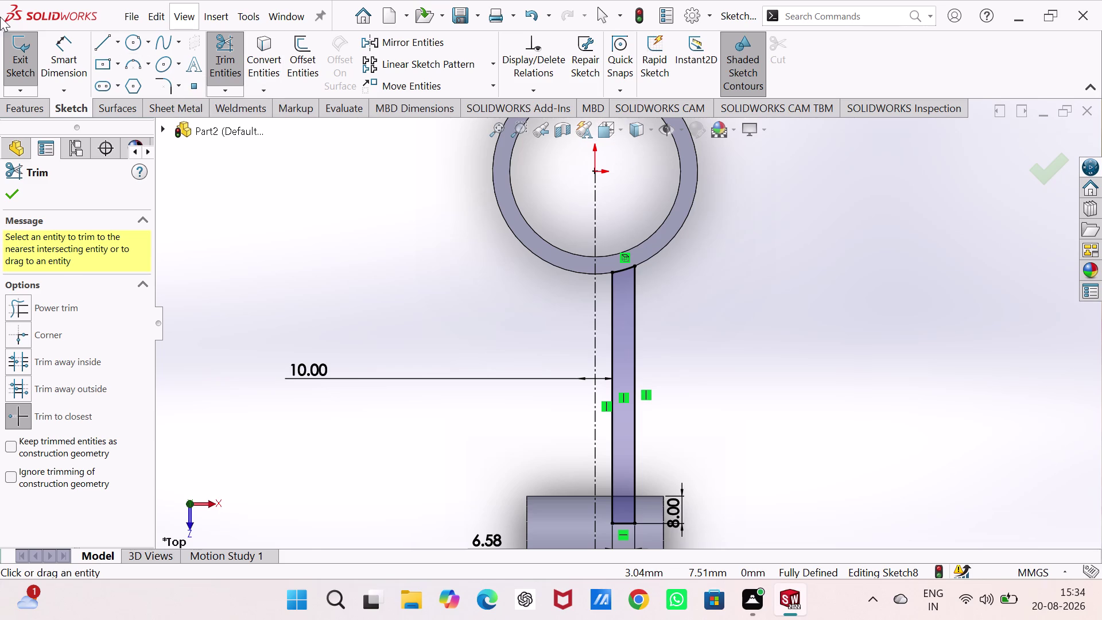
Exit Sketch8 and view the part in isometric, adjusting the zoom.
click(15, 42)
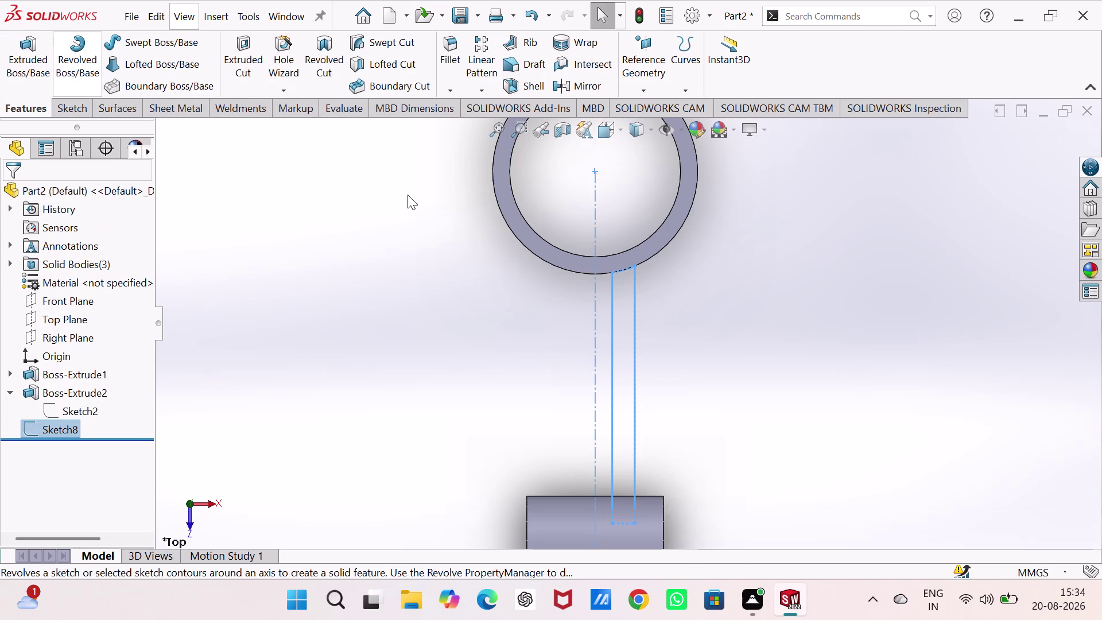
key(ctrl+7)
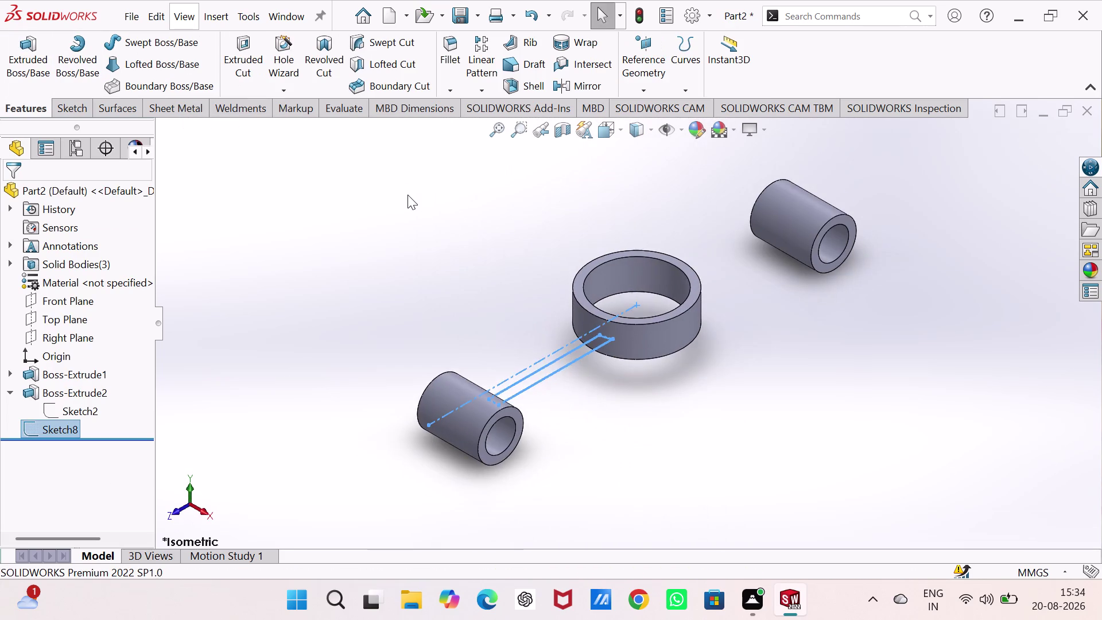
scroll(up, 3)
scroll(down, 3)
scroll(down, 3)
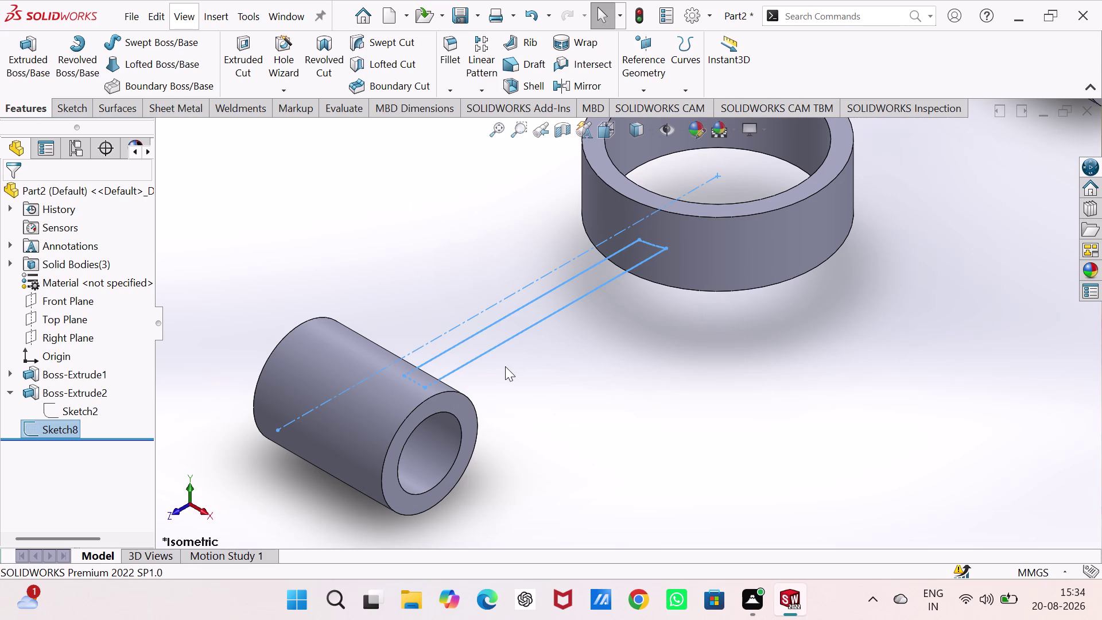
click(26, 48)
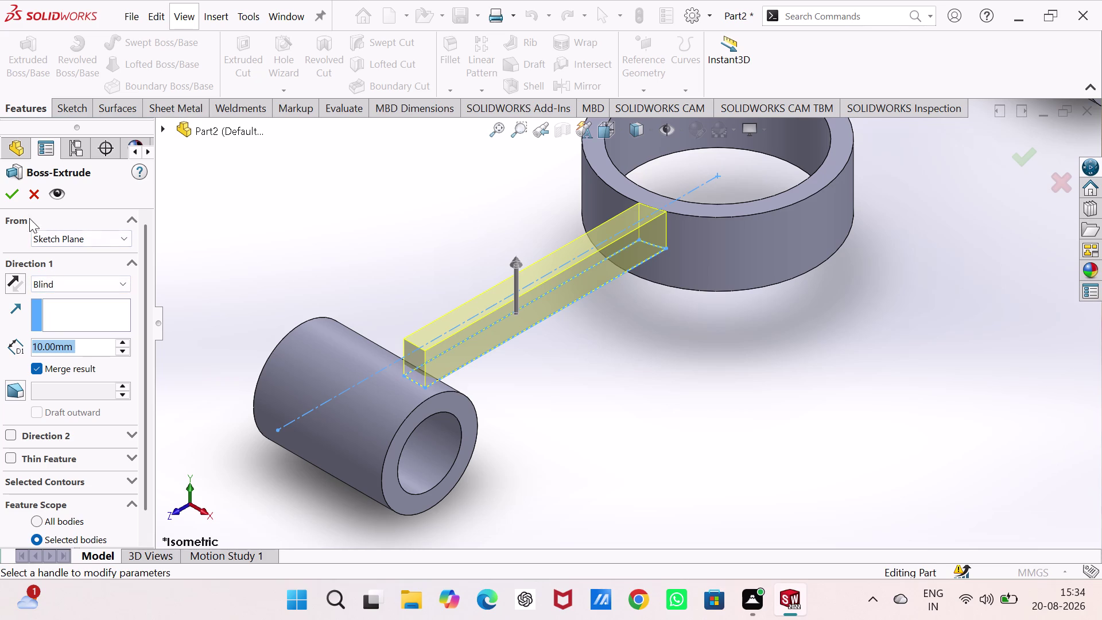
Extrude the rod sketch Mid Plane to 90 mm, creating Boss-Extrude4.
click(118, 282)
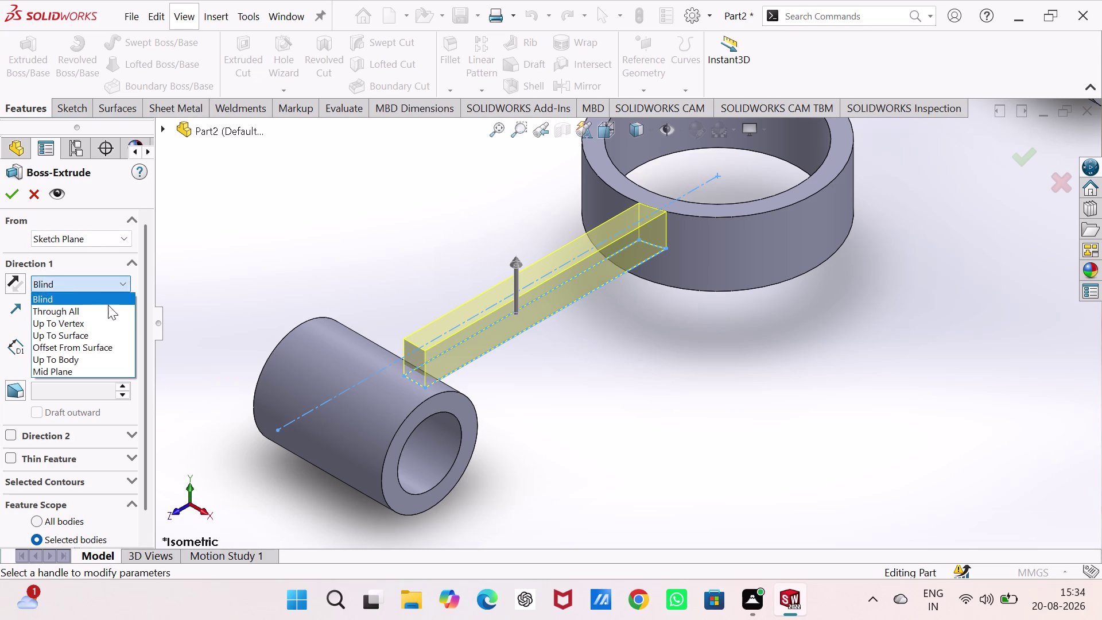
click(95, 376)
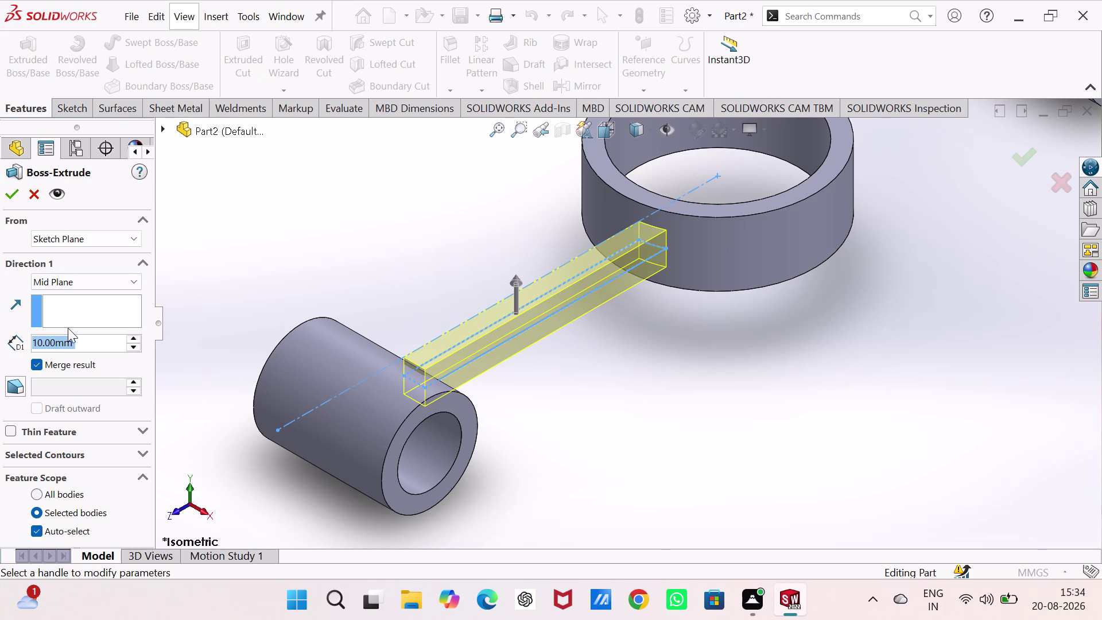
triple_click(131, 336)
click(132, 336)
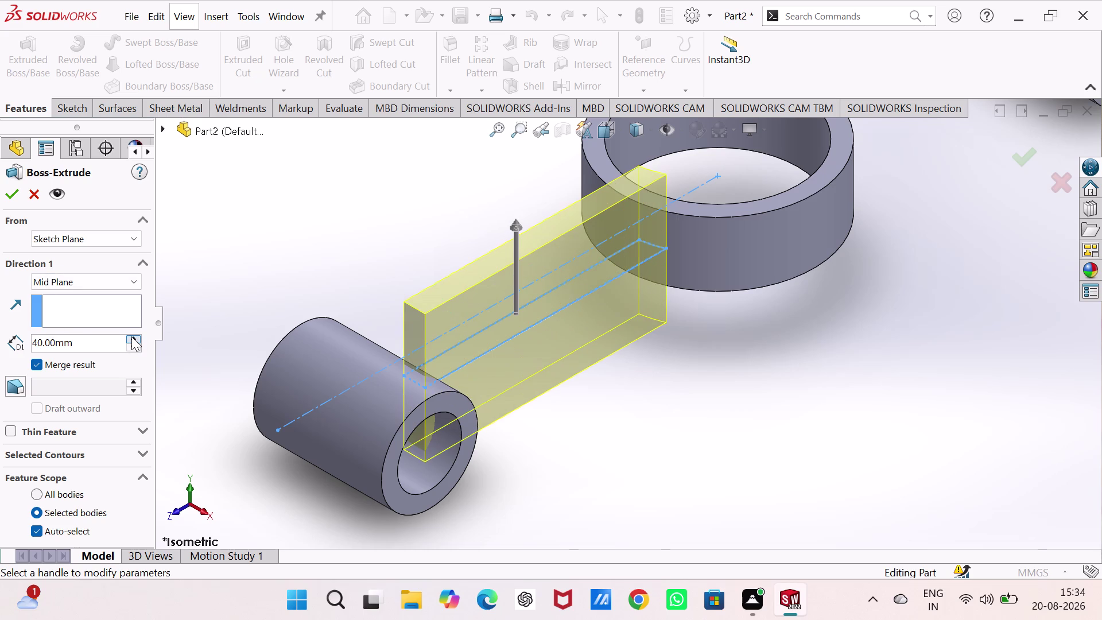
click(131, 336)
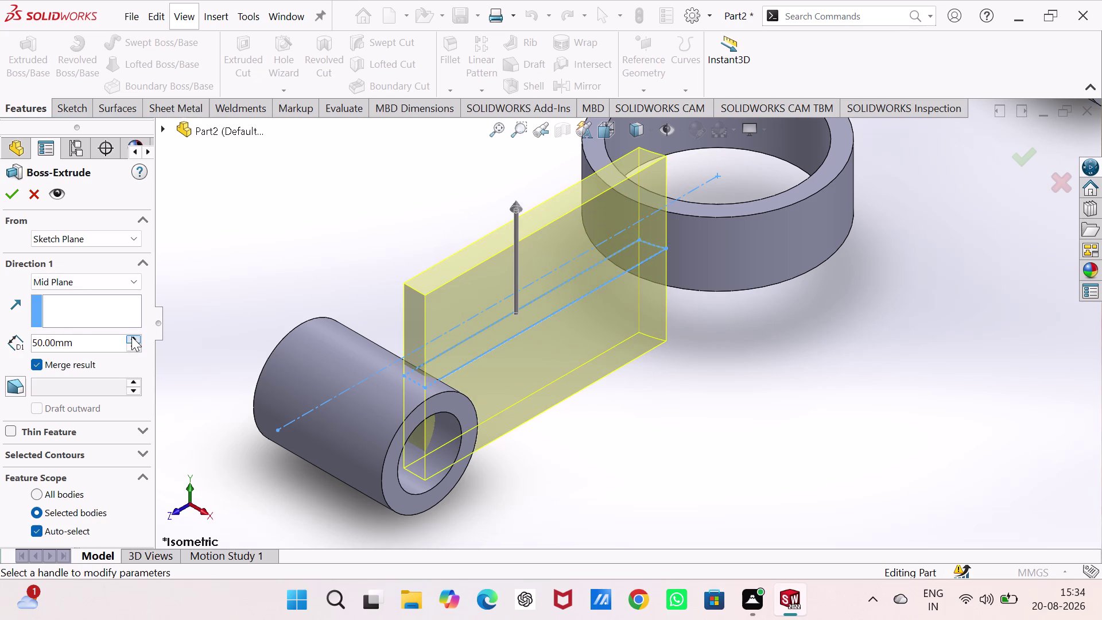
click(131, 336)
click(131, 336)
click(131, 336)
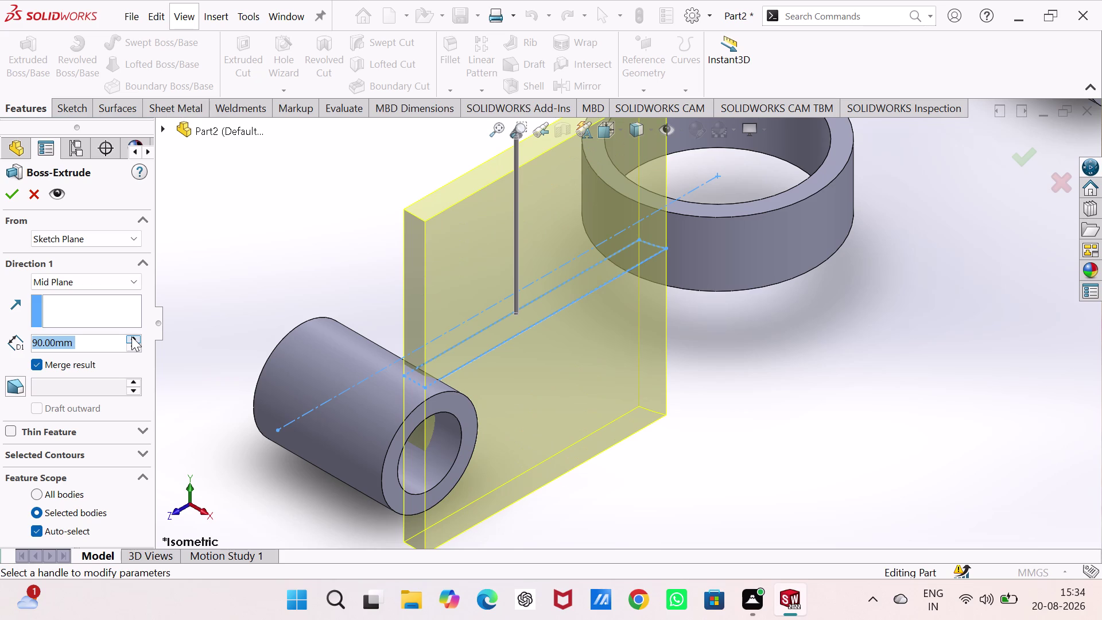
click(11, 196)
click(204, 281)
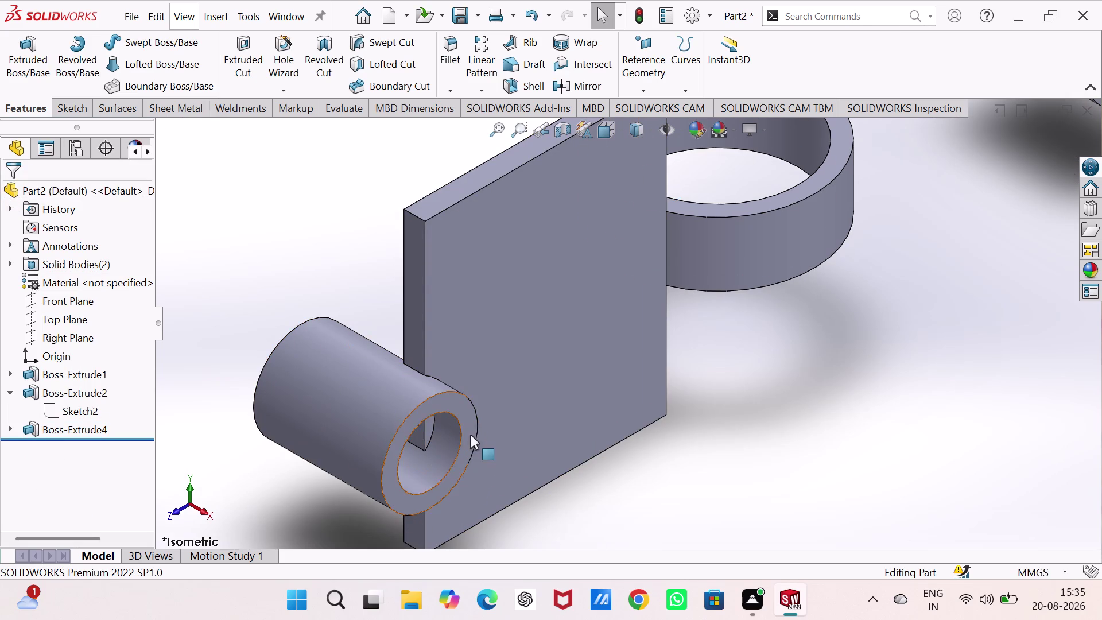
click(461, 413)
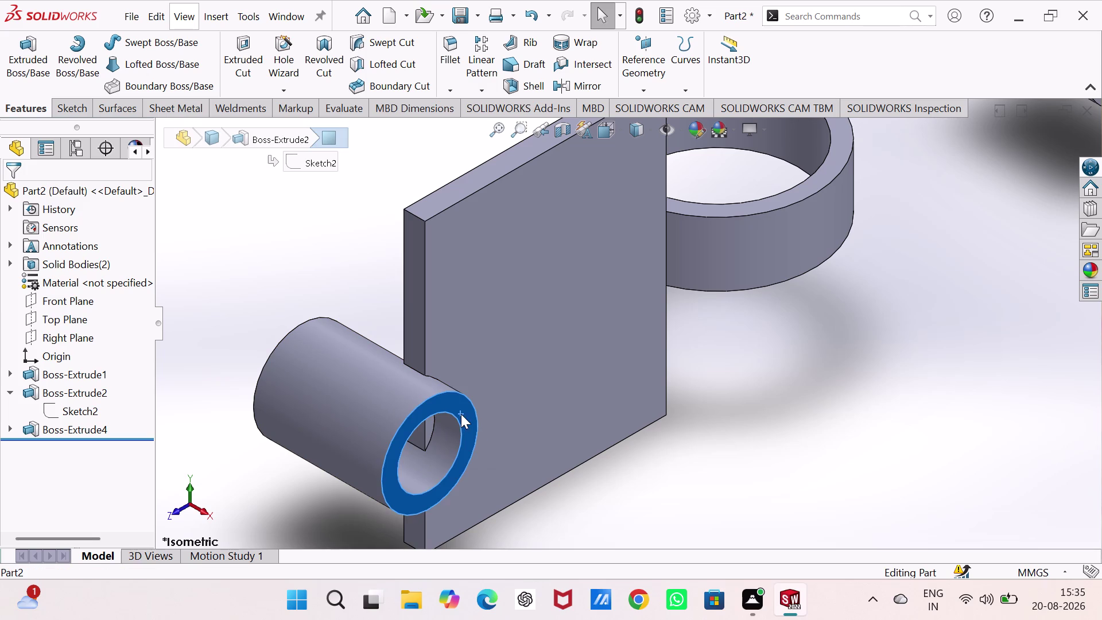
Sketch on the left boss end face and convert its inner edge into a 20 mm circle.
click(524, 375)
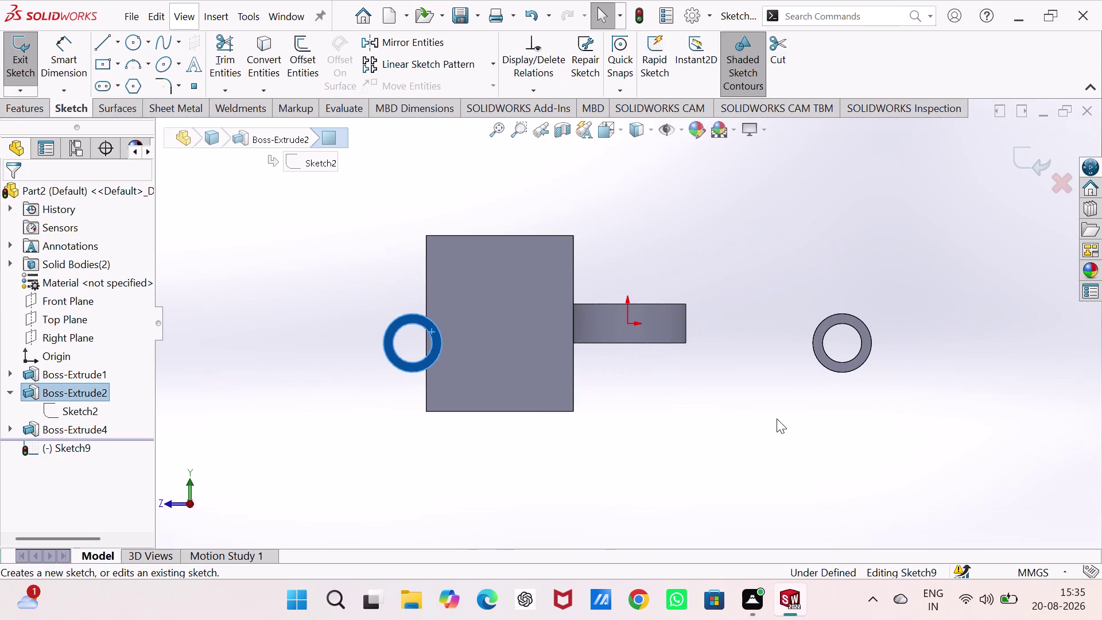
click(773, 414)
click(412, 323)
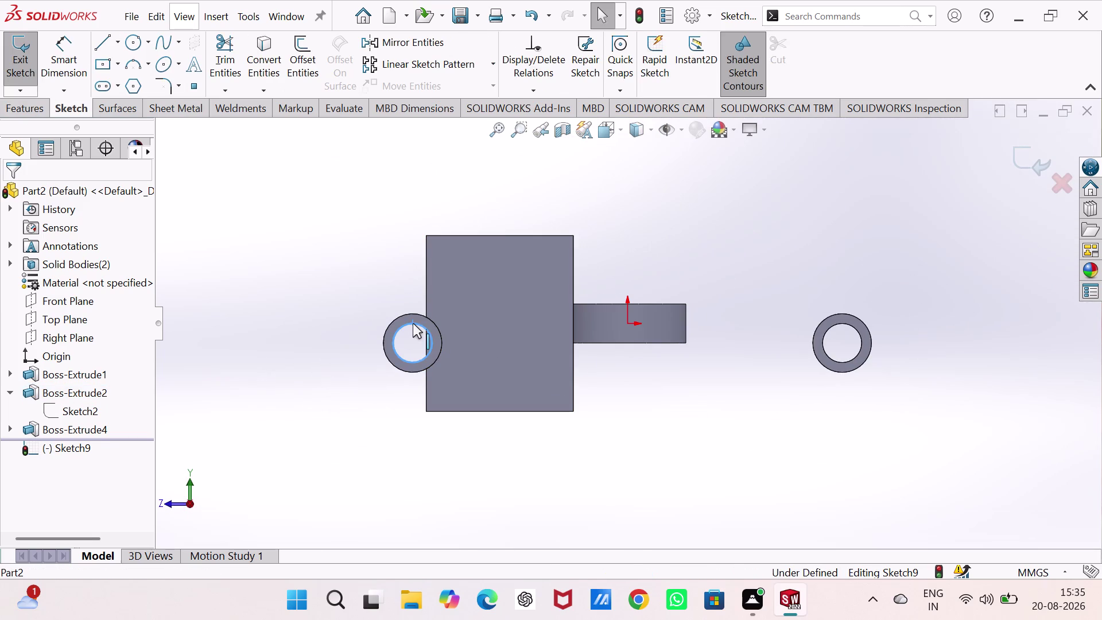
click(265, 41)
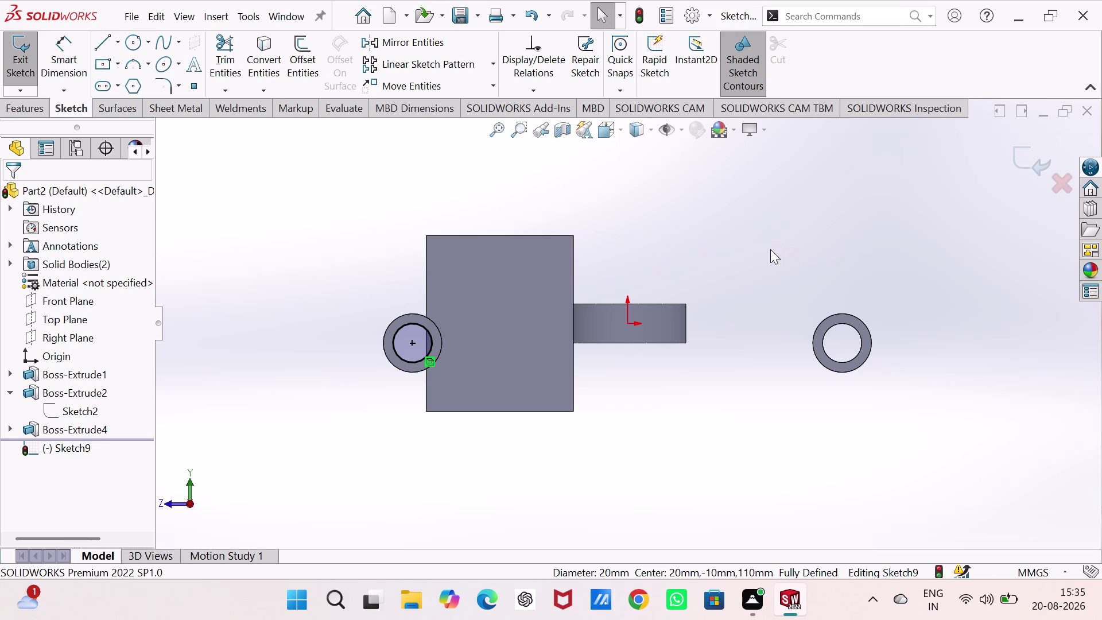
scroll(down, 3)
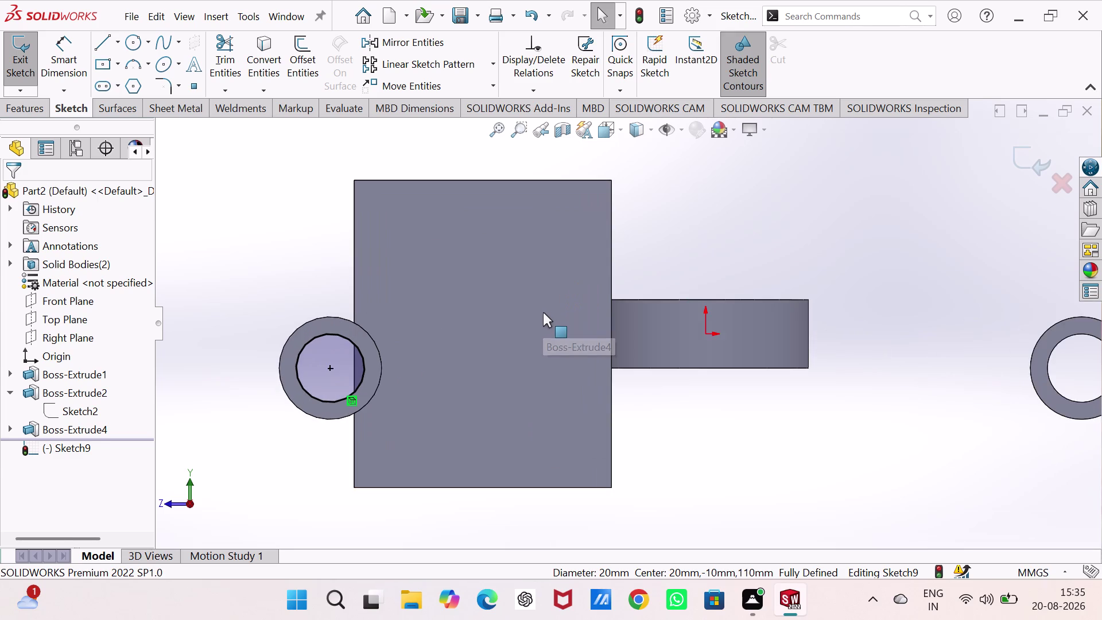
scroll(up, 3)
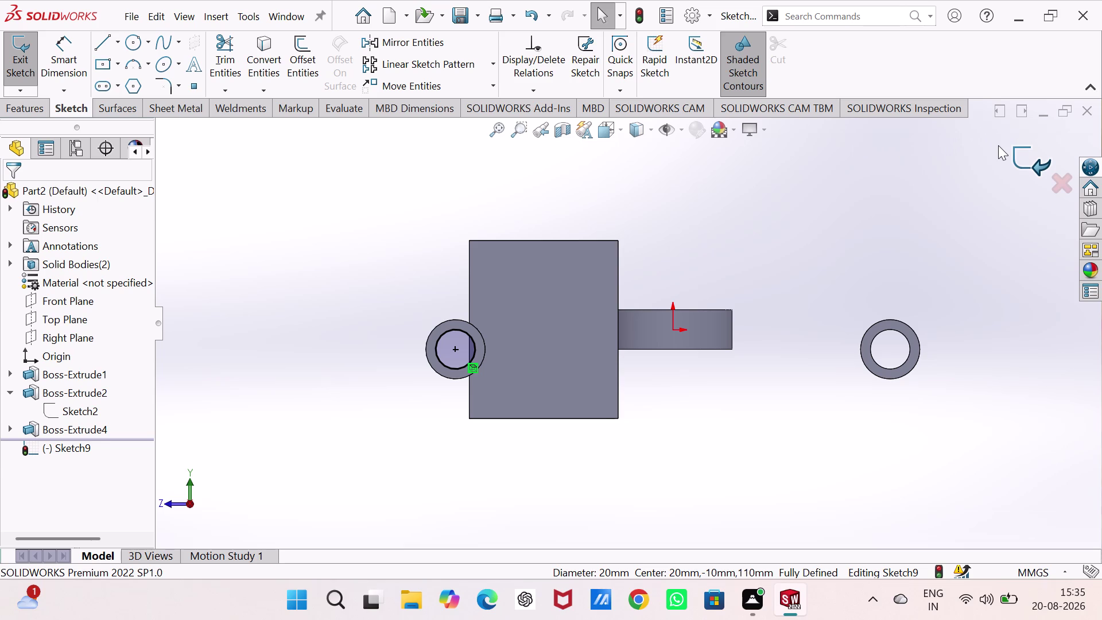
Exit Sketch9 and orbit the model to a three-quarter view.
click(117, 44)
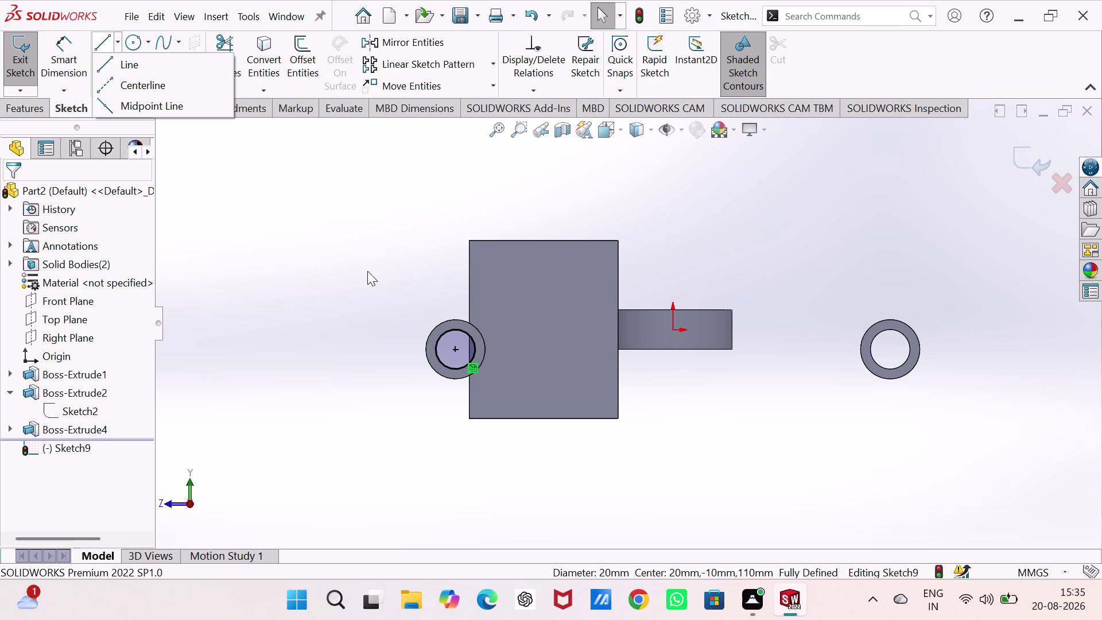
click(245, 187)
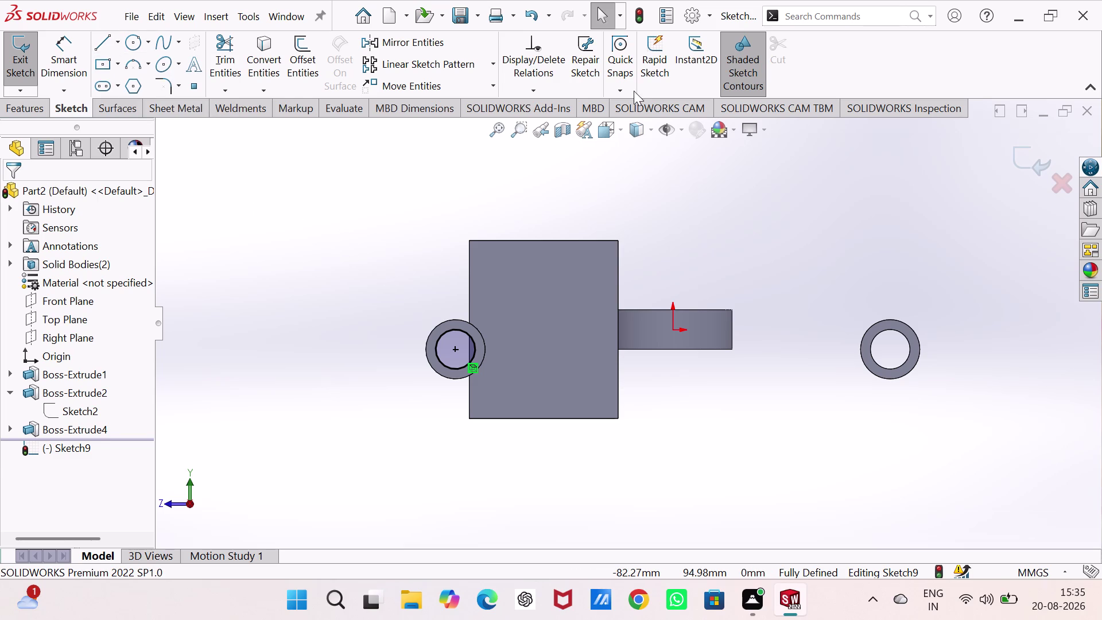
click(11, 53)
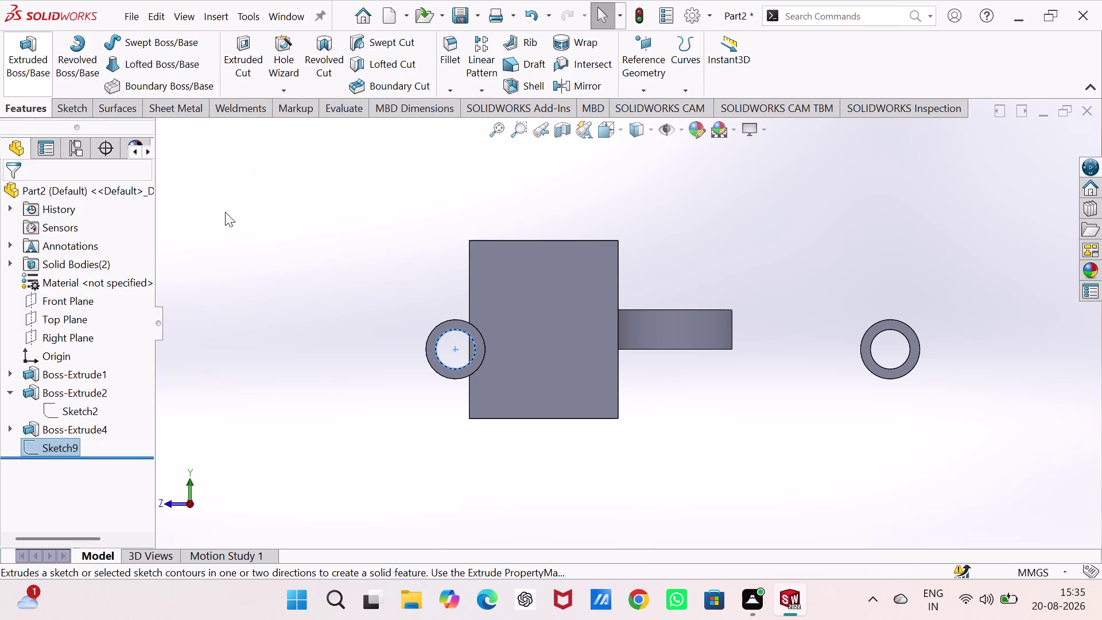
middle_drag(337, 216, 354, 288)
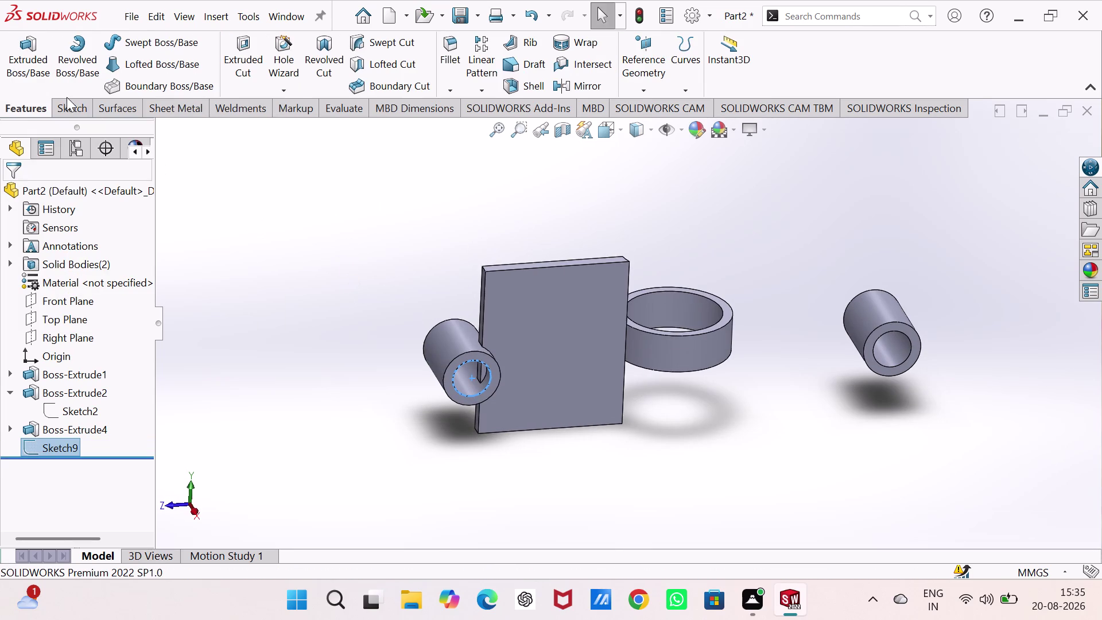
click(245, 54)
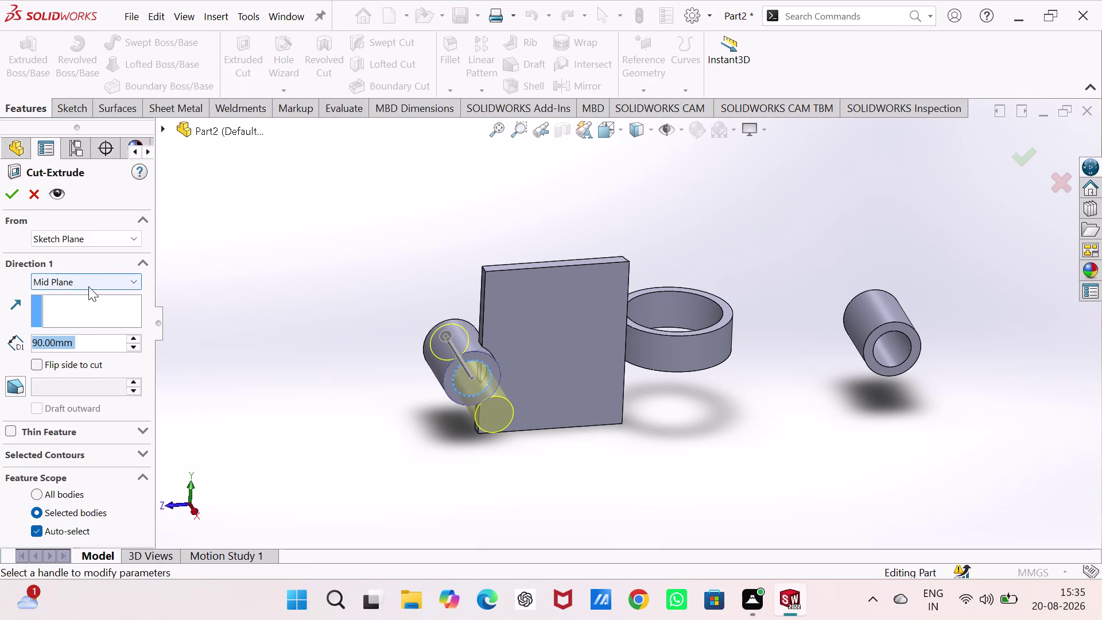
Set the extruded cut to Through All and confirm it as Cut-Extrude1.
click(99, 274)
click(98, 306)
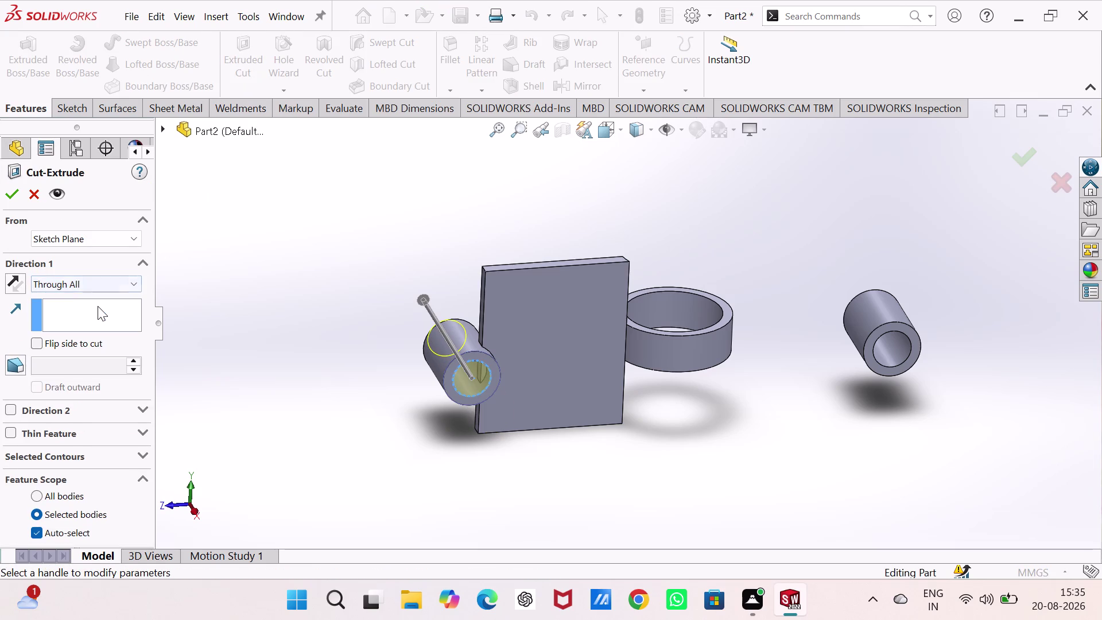
click(13, 195)
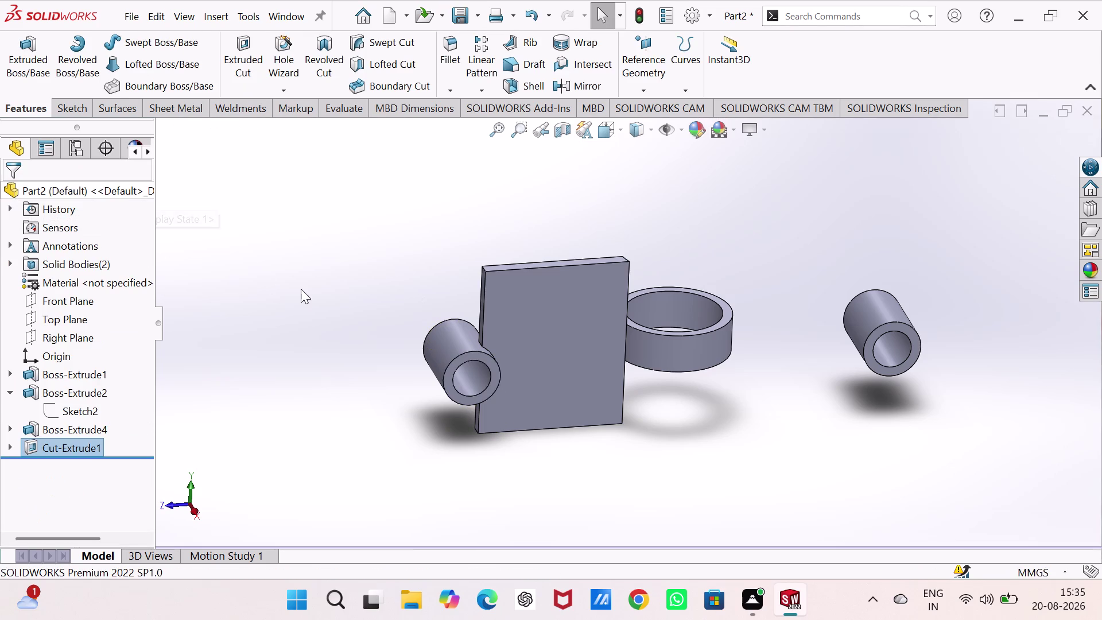
click(300, 288)
Orbit to inspect the bored-through boss and pick the plate face.
middle_drag(307, 282, 290, 230)
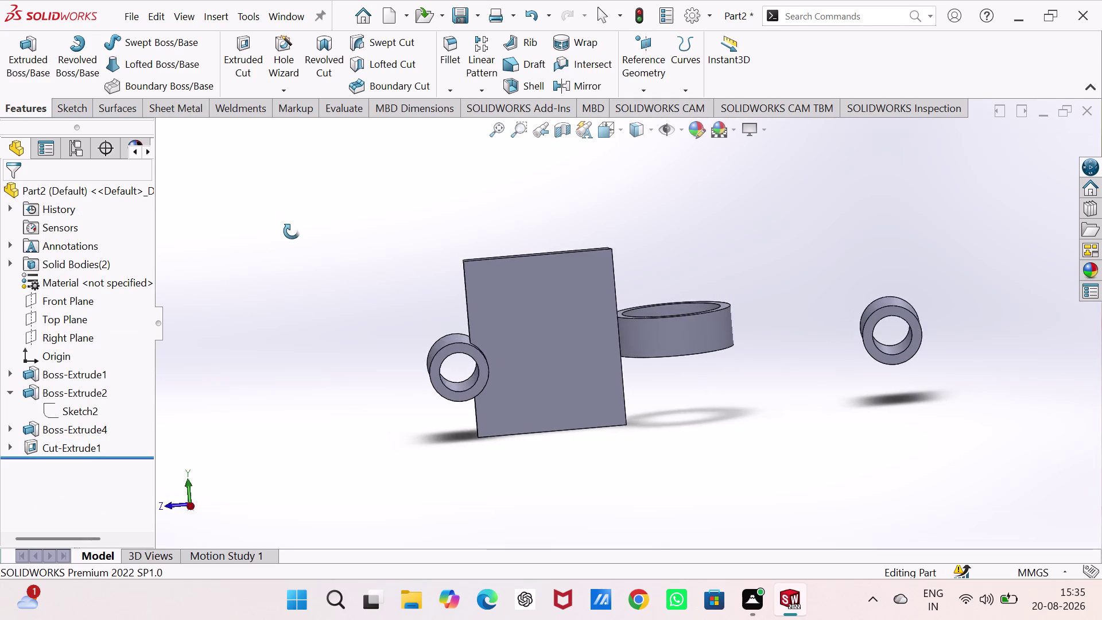
middle_drag(290, 231, 295, 234)
click(481, 355)
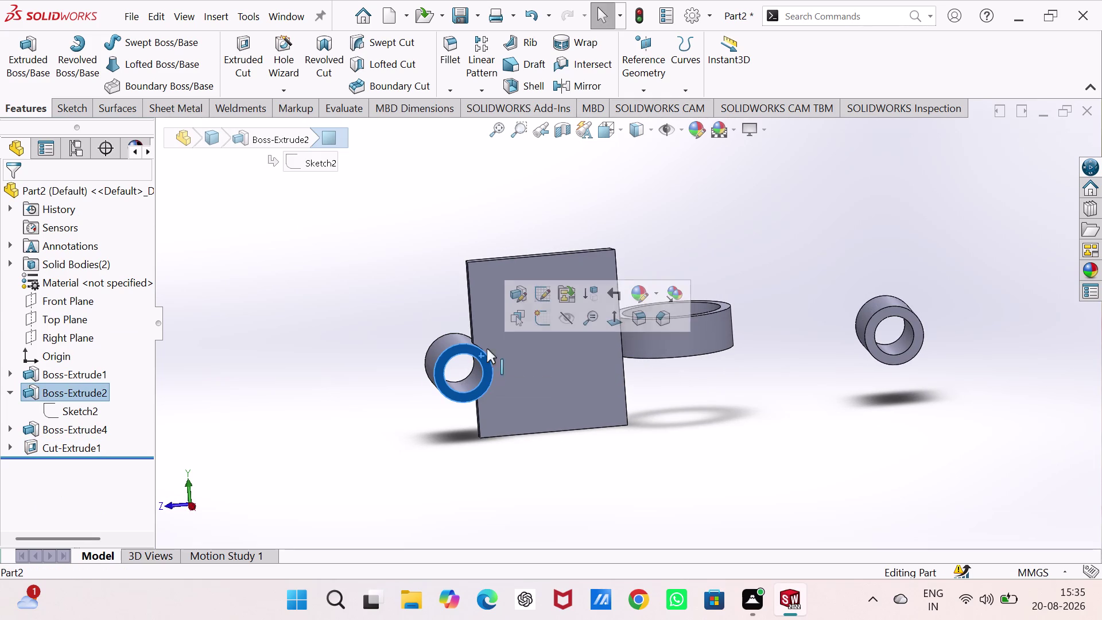
click(773, 444)
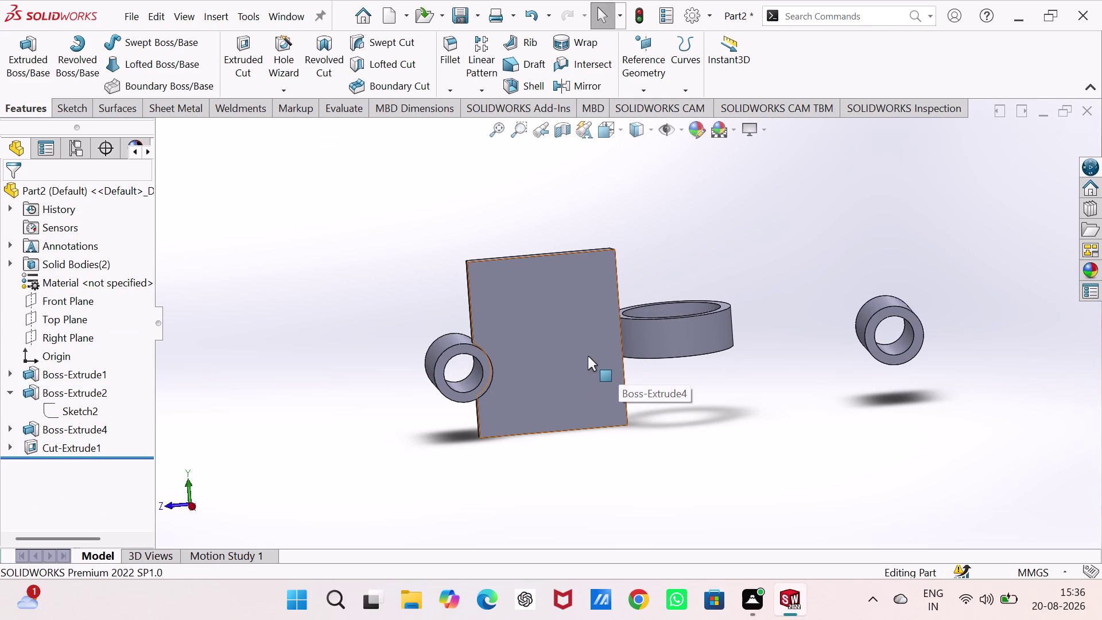
click(588, 355)
click(721, 408)
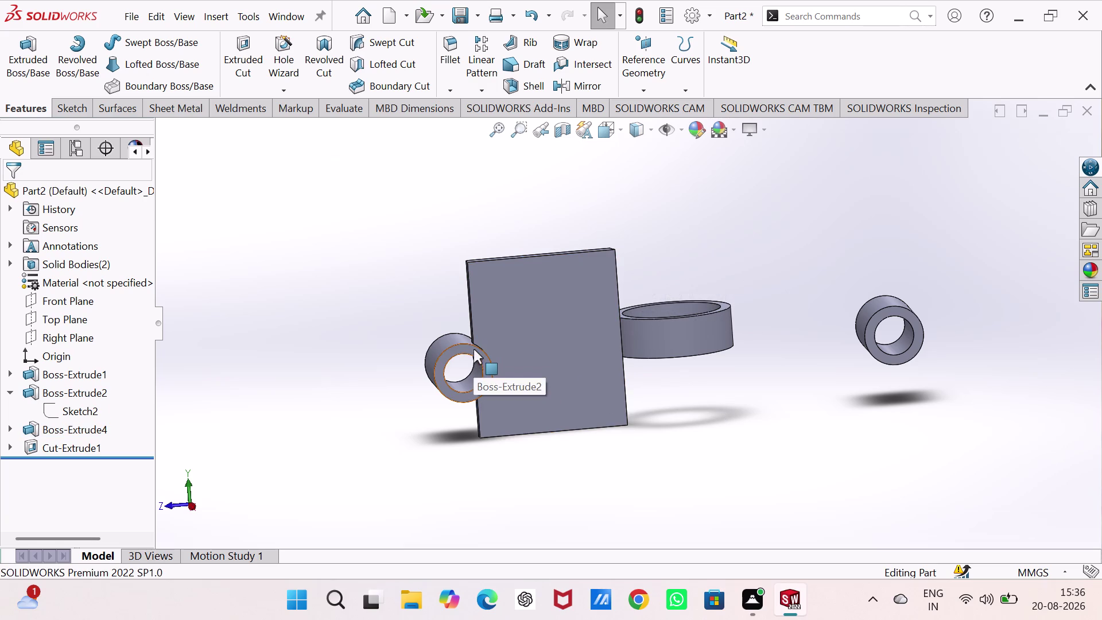
click(499, 344)
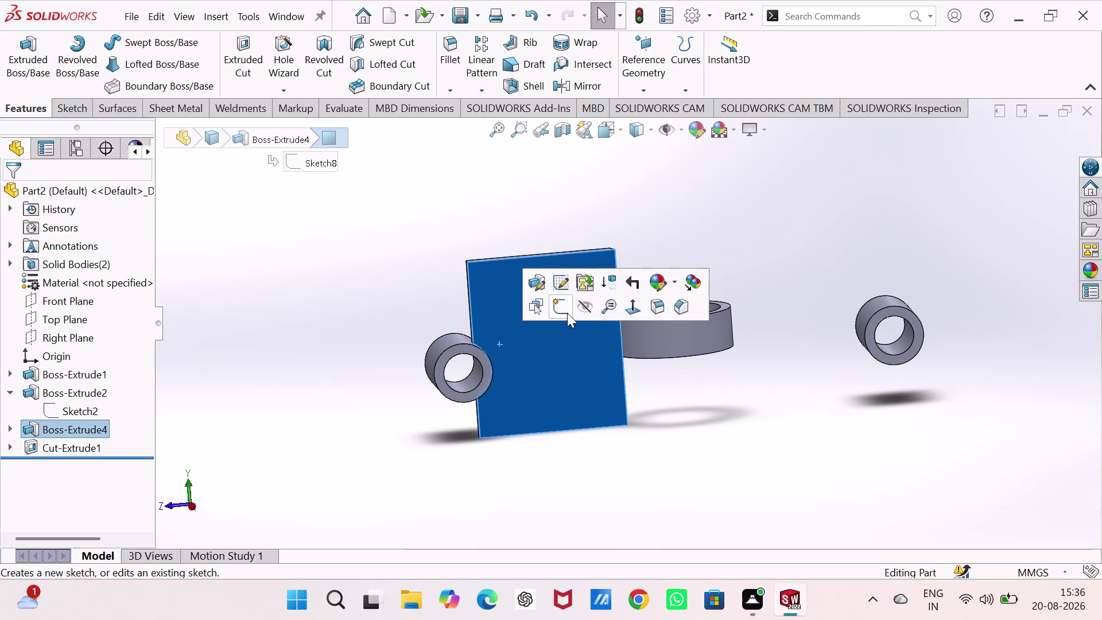
Start Sketch10 on the plate face and convert the left ring's outer edge.
click(567, 313)
click(658, 422)
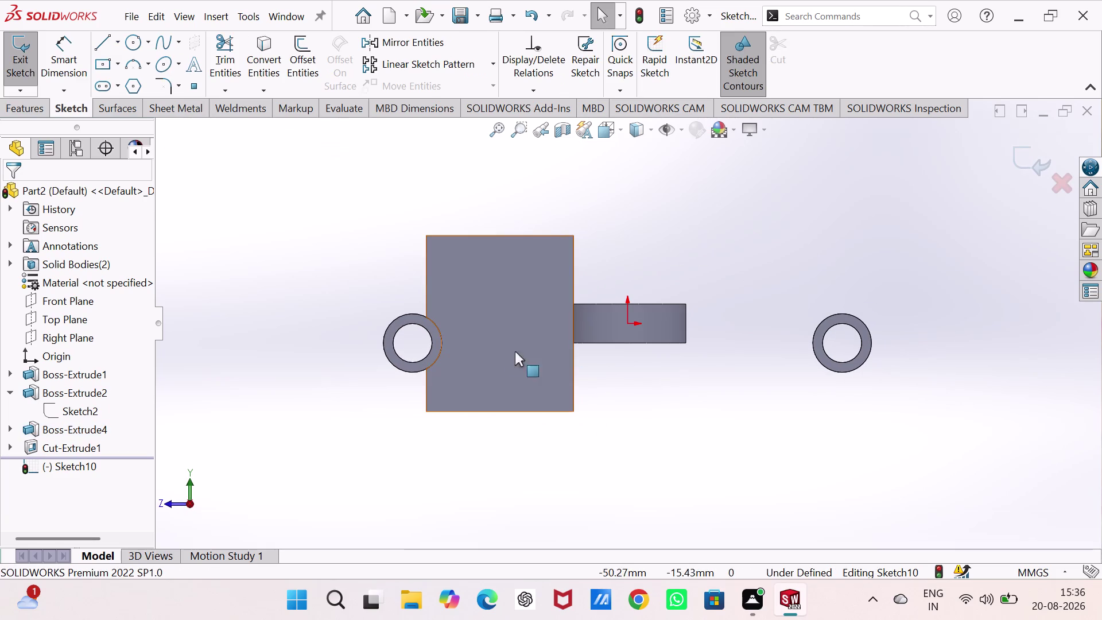
click(442, 337)
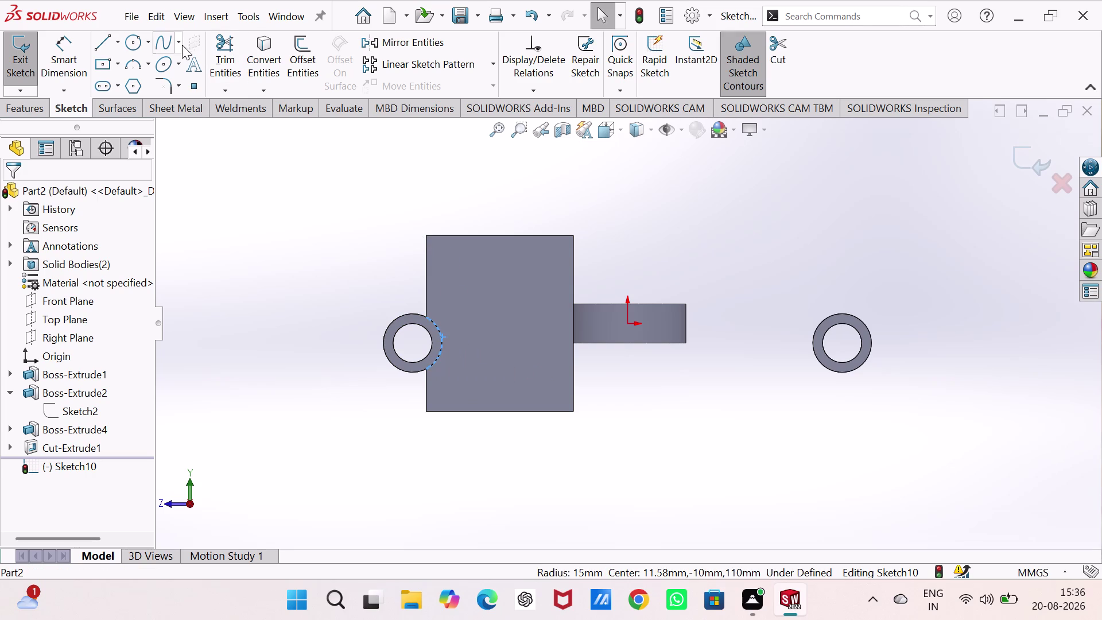
click(260, 45)
click(307, 150)
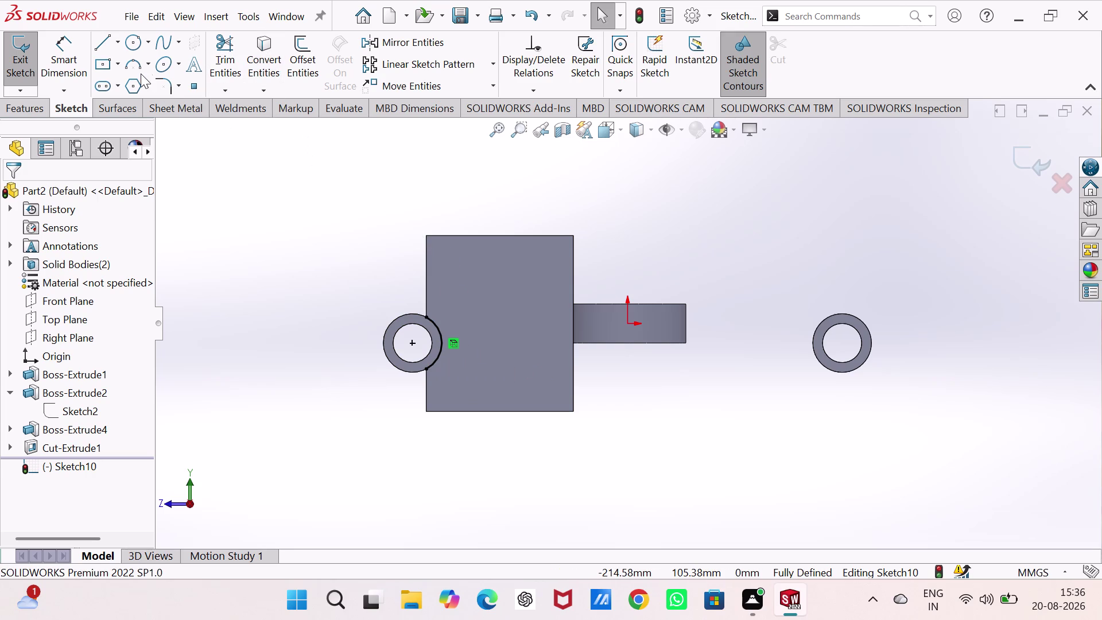
Draw the tapered lines from the ring to the plate's right edge, then exit the sketch.
click(101, 43)
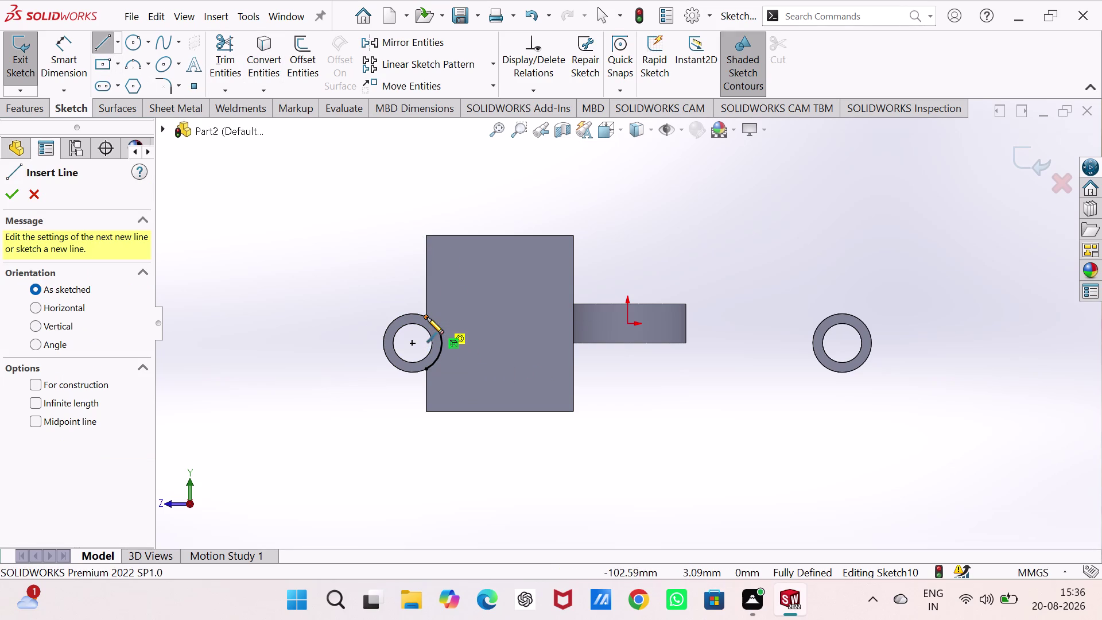
click(427, 318)
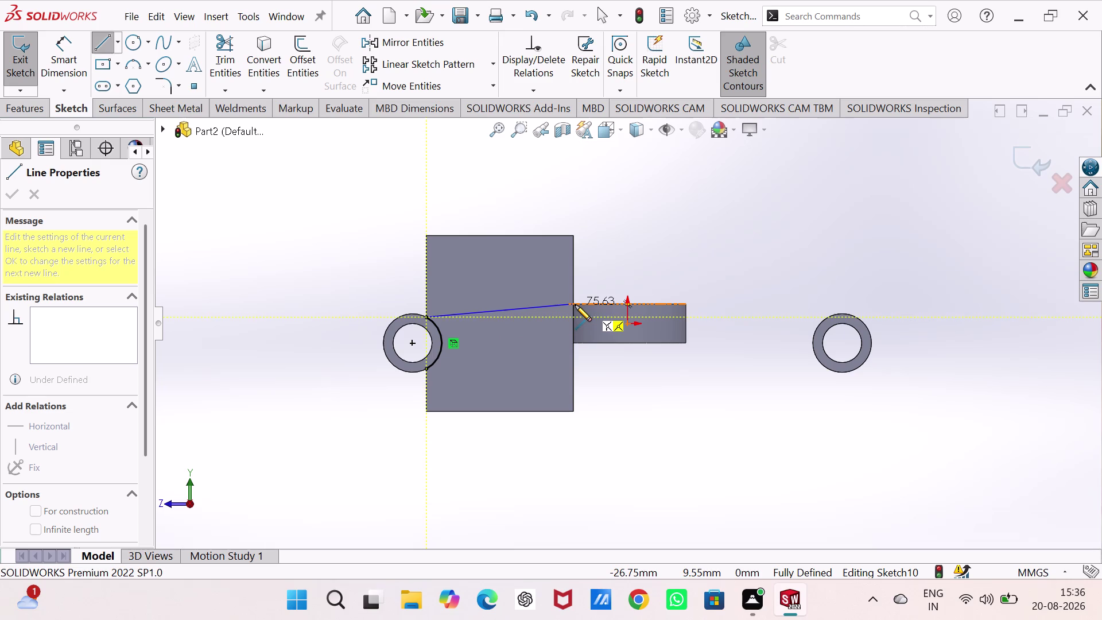
click(575, 303)
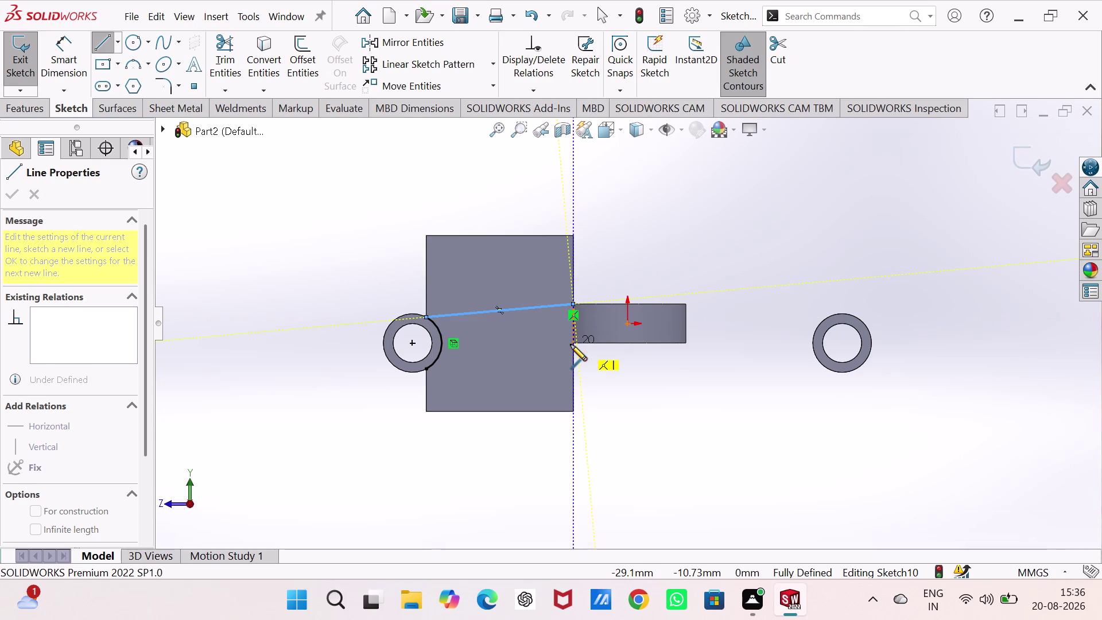
click(575, 342)
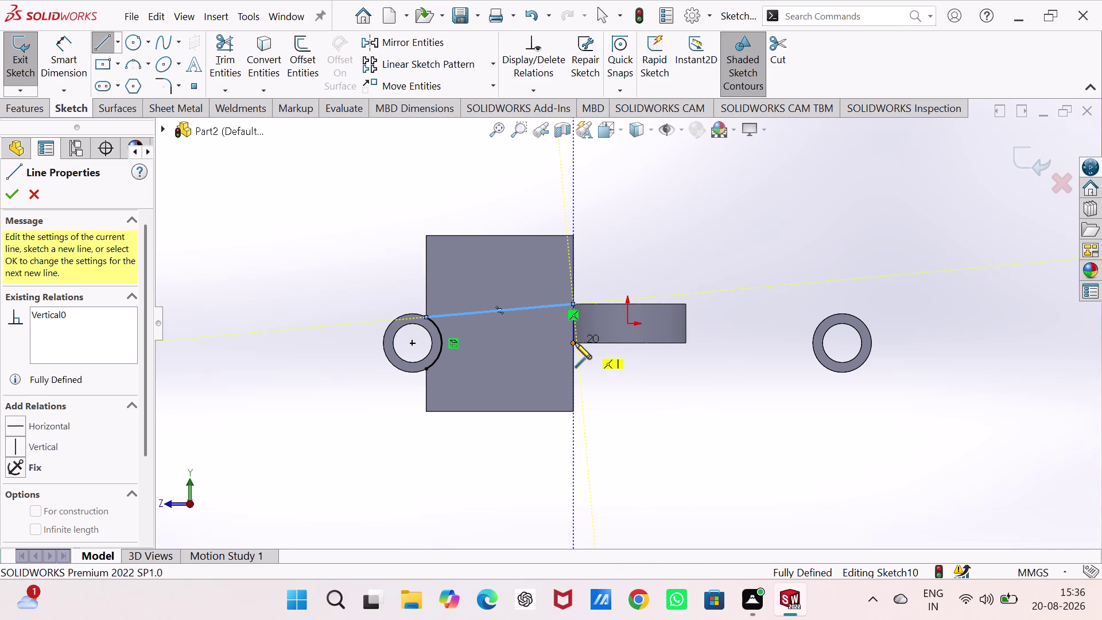
click(428, 371)
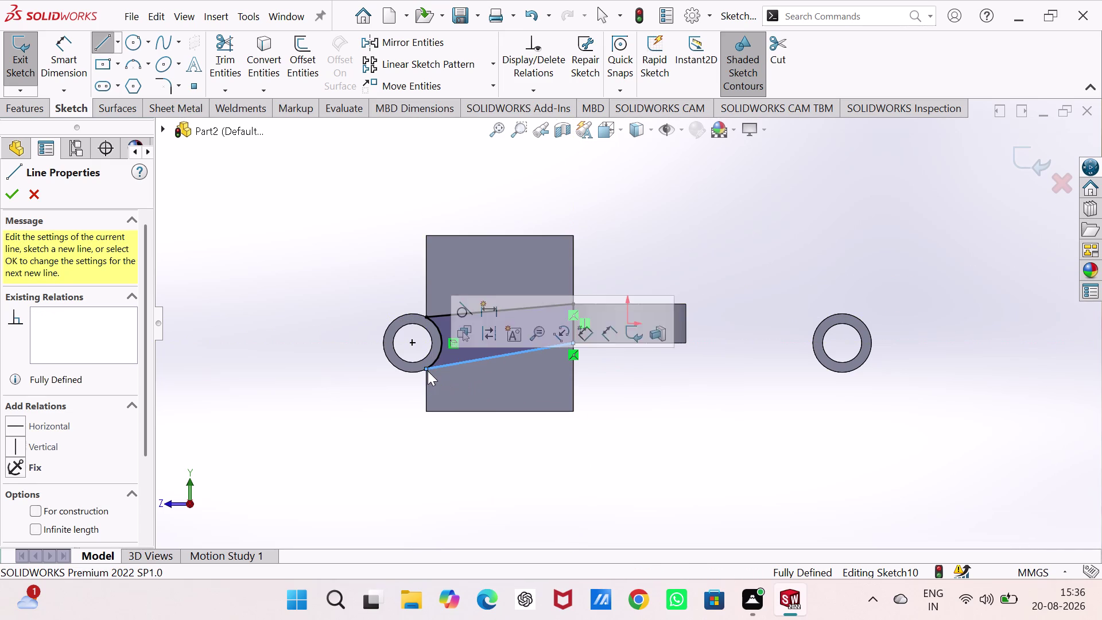
right_click(318, 402)
click(352, 409)
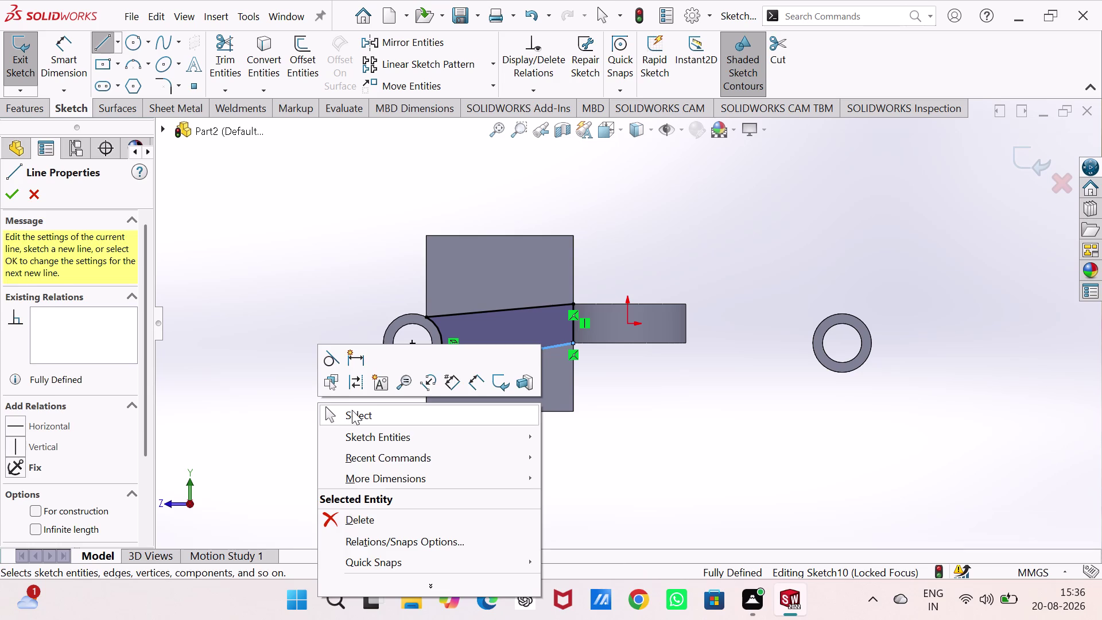
click(324, 397)
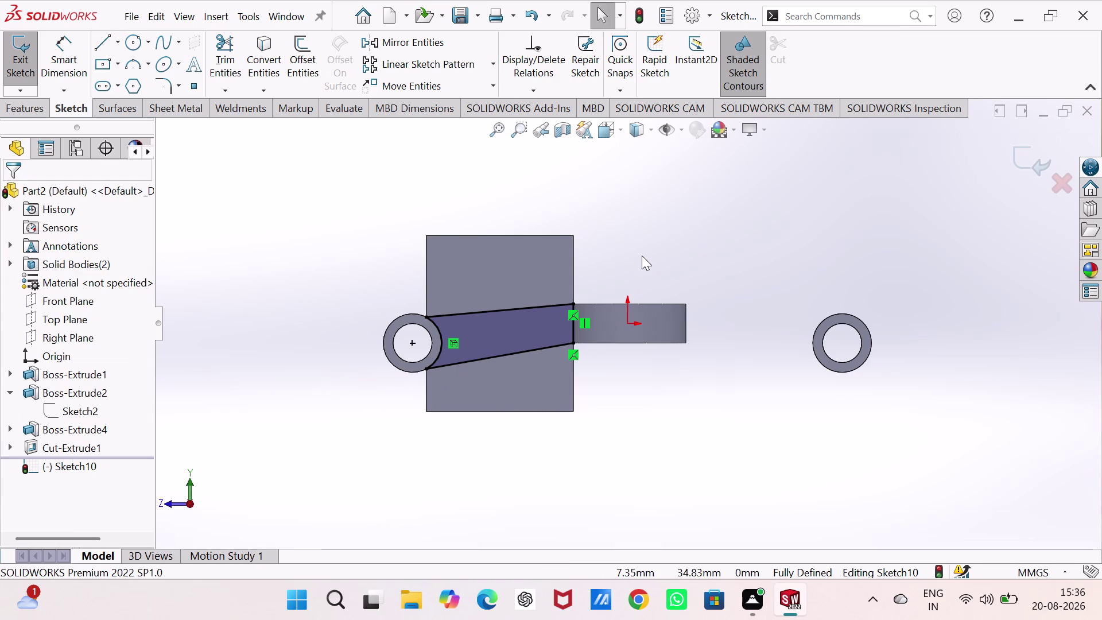
click(15, 53)
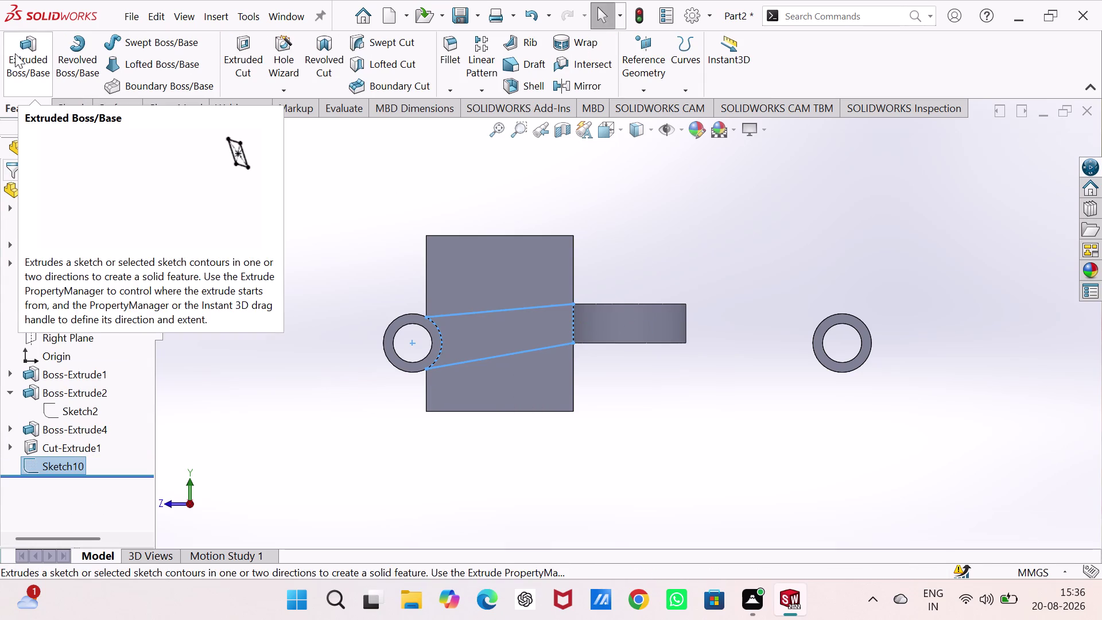
Cut through all from Sketch10, using only the regions above and below the taper.
middle_drag(304, 244, 322, 290)
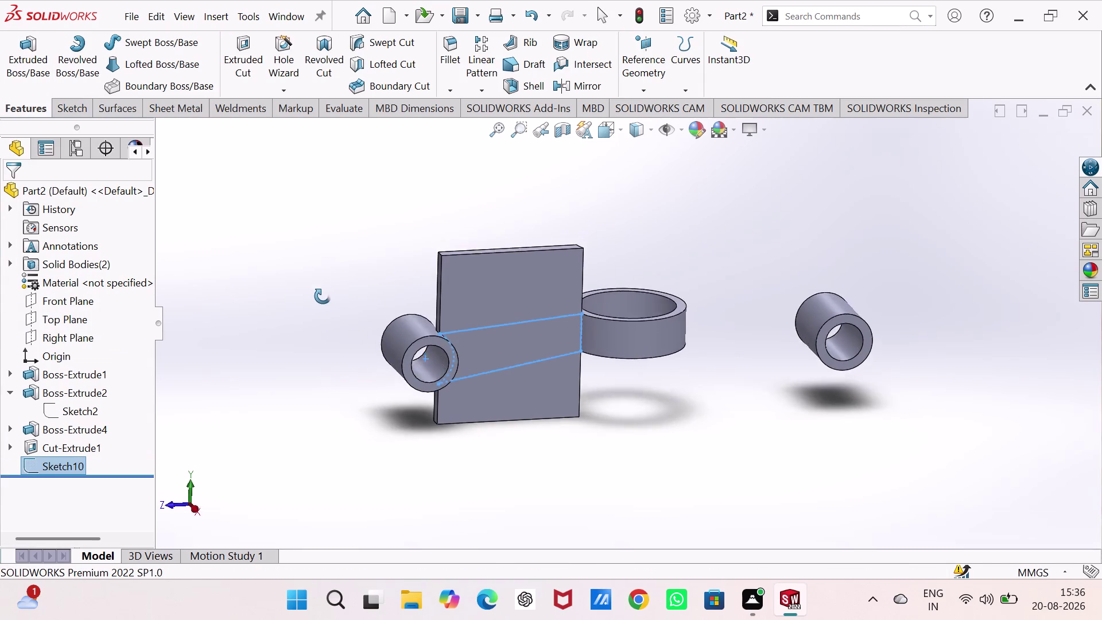
middle_drag(323, 290, 322, 350)
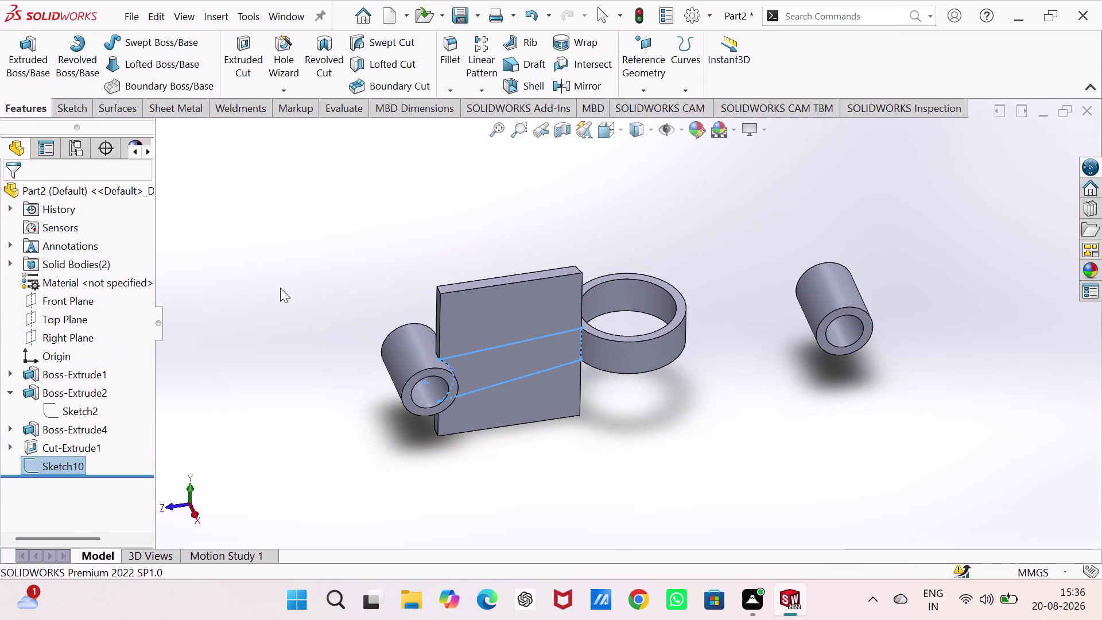
click(245, 52)
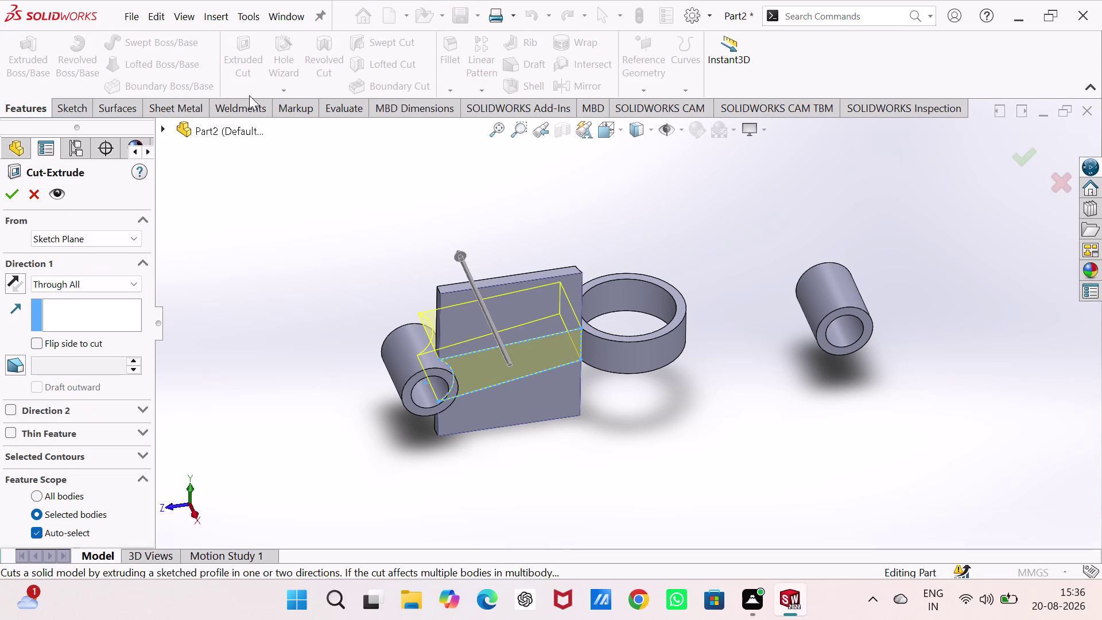
scroll(down, 3)
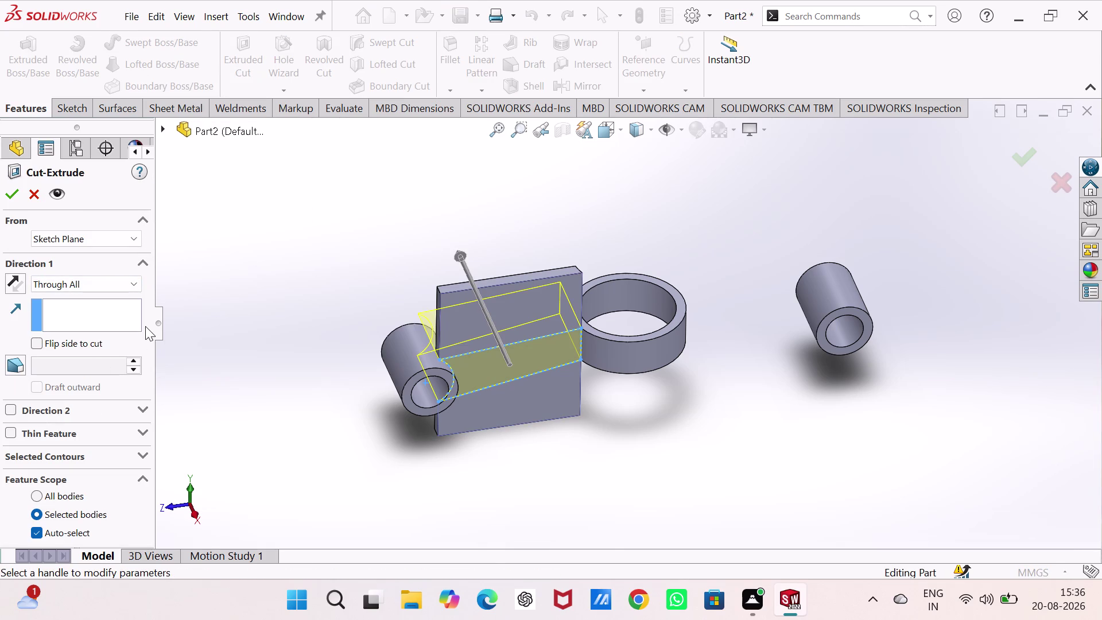
click(138, 453)
right_click(102, 479)
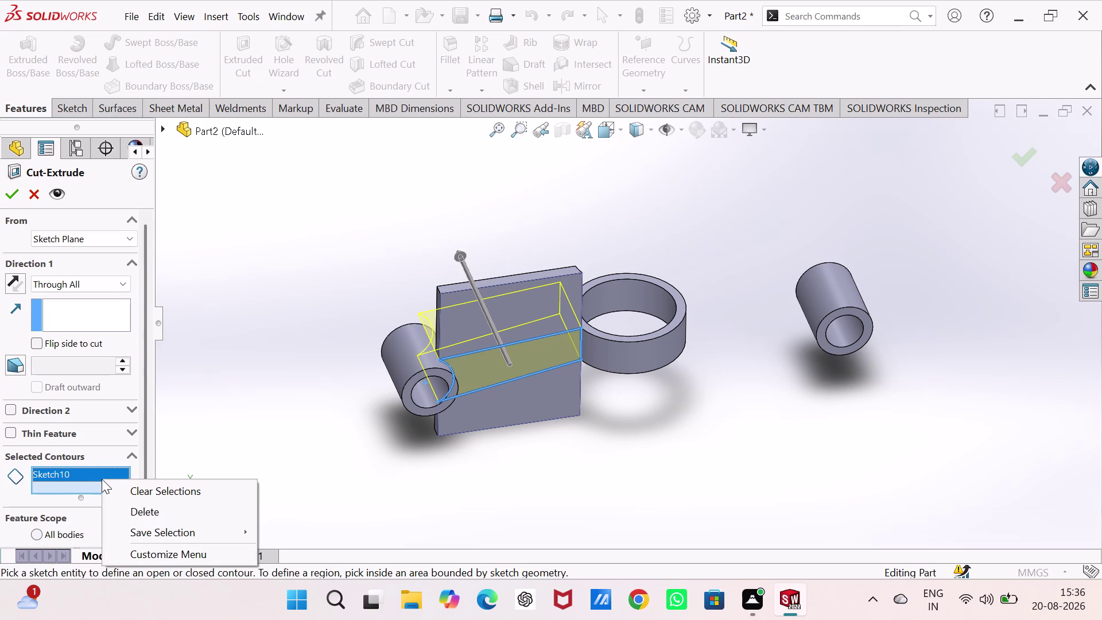
click(135, 491)
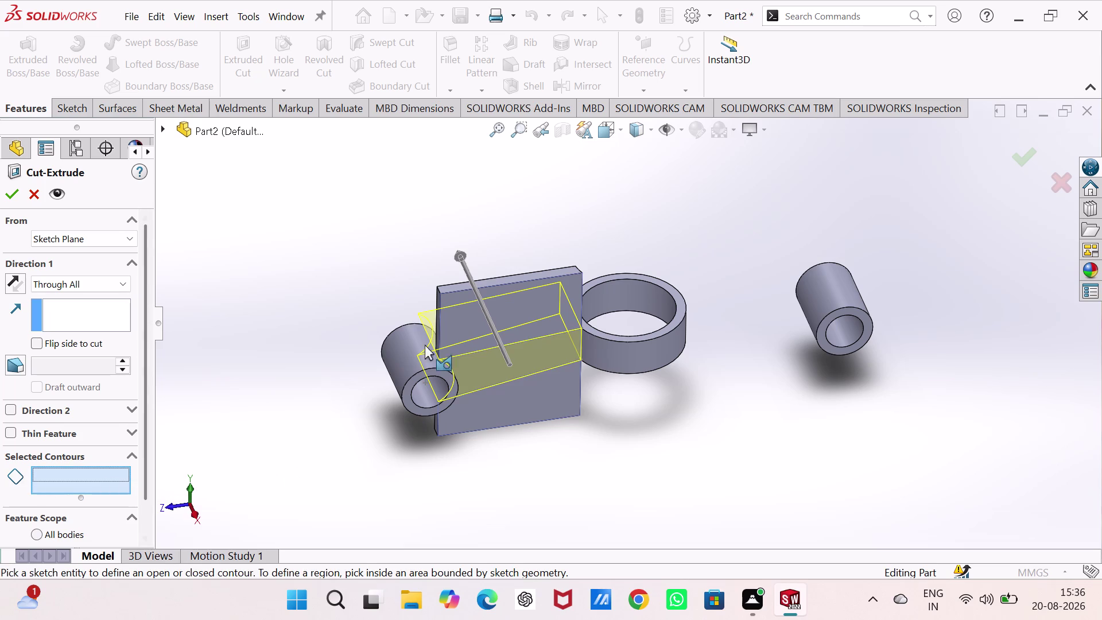
click(458, 317)
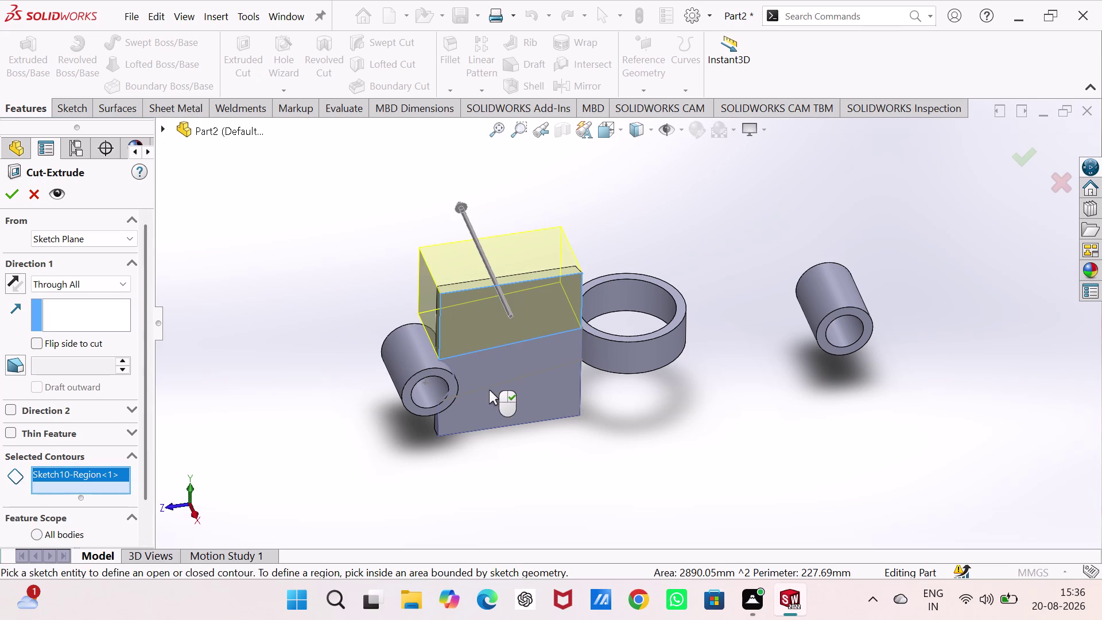
click(490, 396)
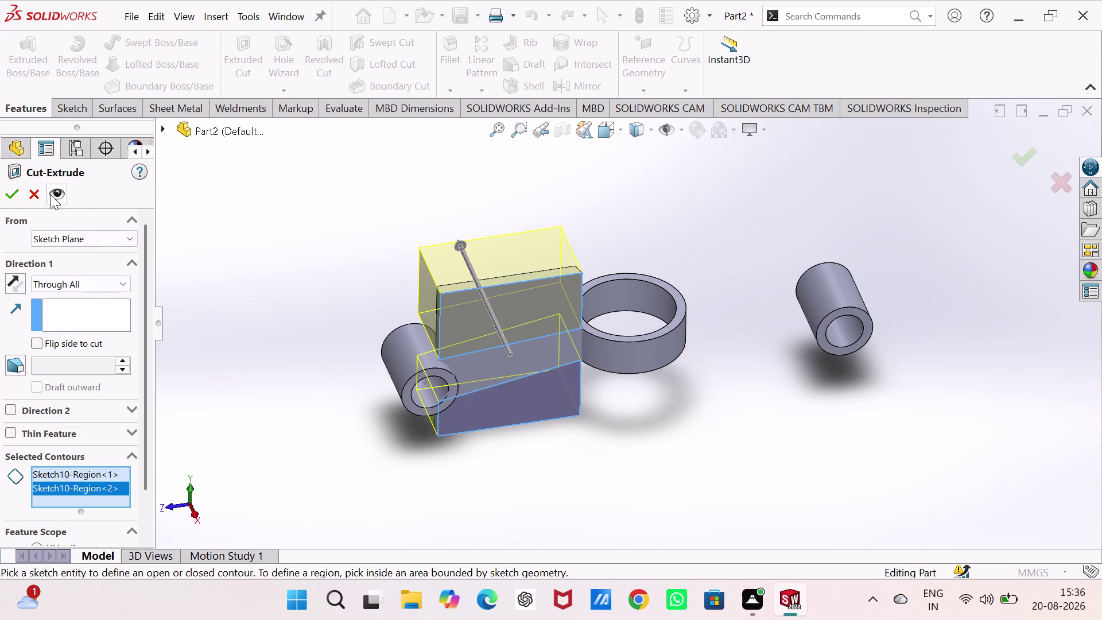
click(8, 188)
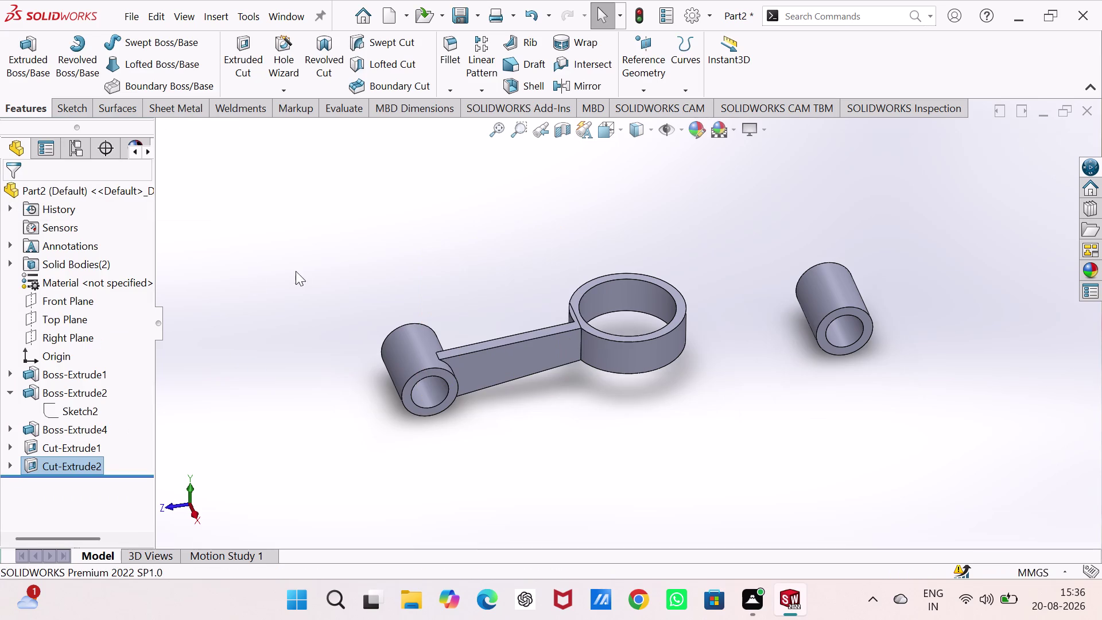
click(300, 260)
middle_drag(331, 333, 356, 353)
right_drag(331, 332, 356, 353)
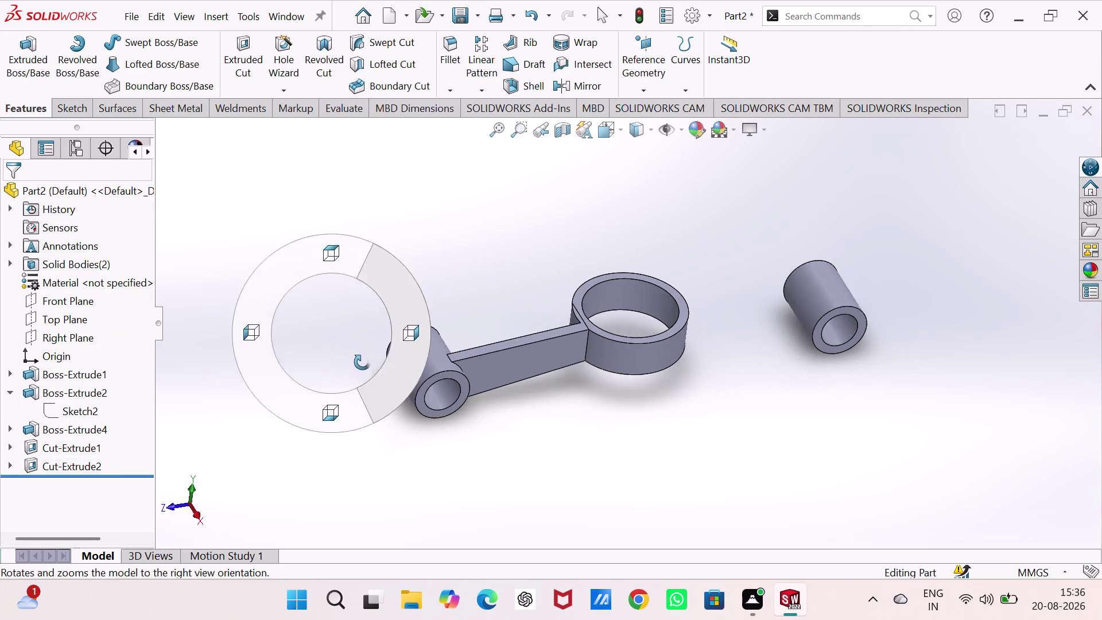
right_drag(357, 353, 391, 417)
middle_drag(357, 353, 392, 416)
middle_drag(491, 360, 443, 382)
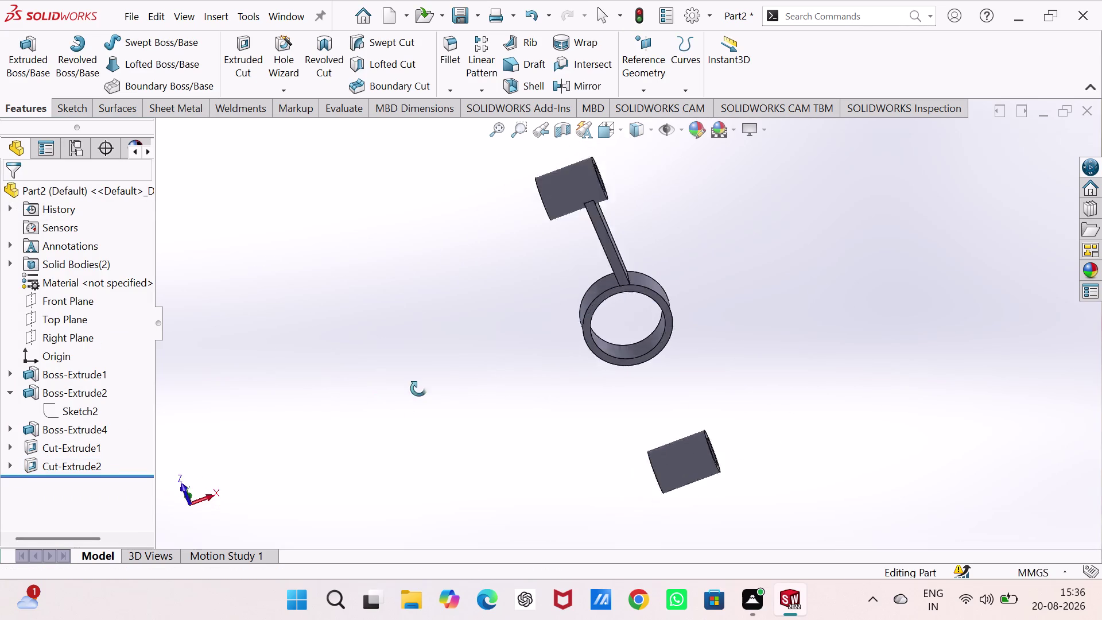
middle_drag(443, 383, 307, 436)
middle_drag(382, 366, 175, 410)
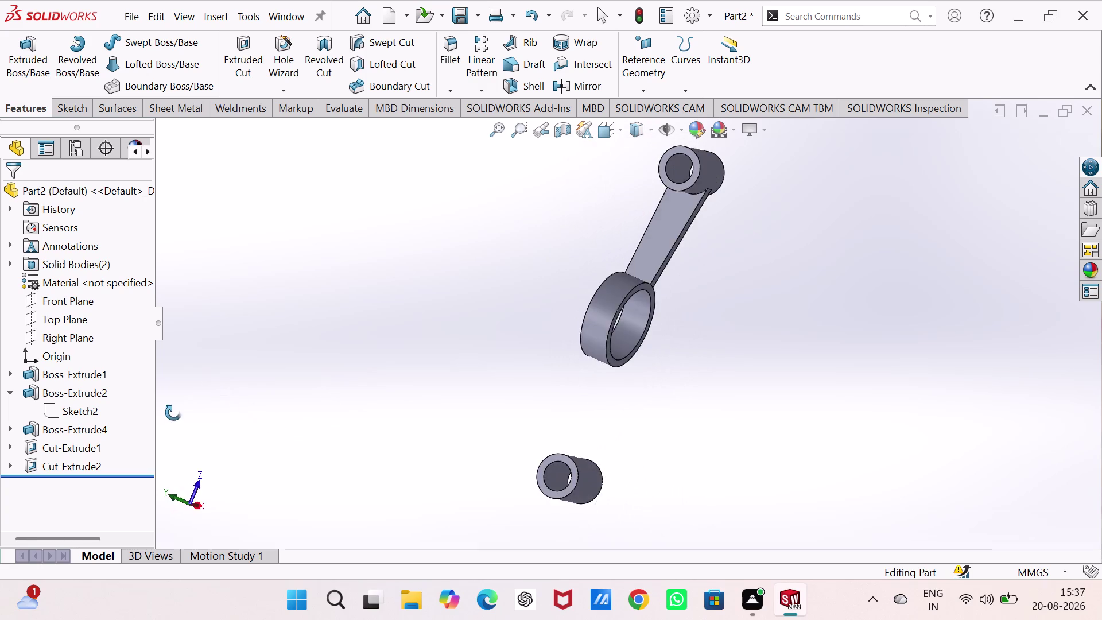
middle_drag(175, 410, 169, 467)
middle_drag(511, 296, 601, 431)
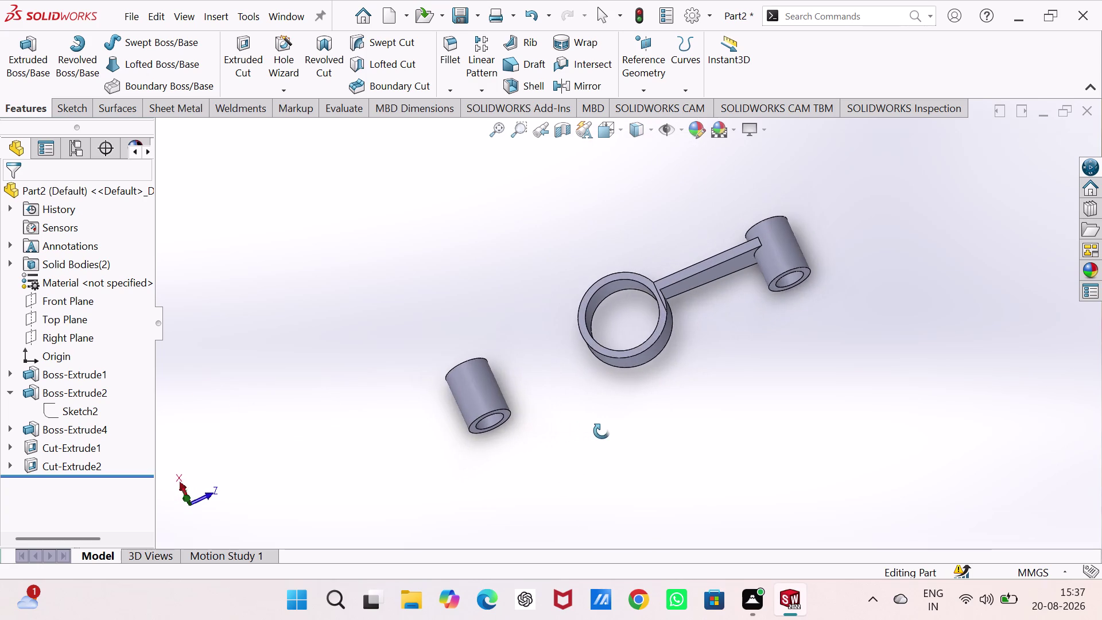
middle_drag(601, 431, 604, 419)
scroll(down, 3)
scroll(up, 3)
scroll(down, 3)
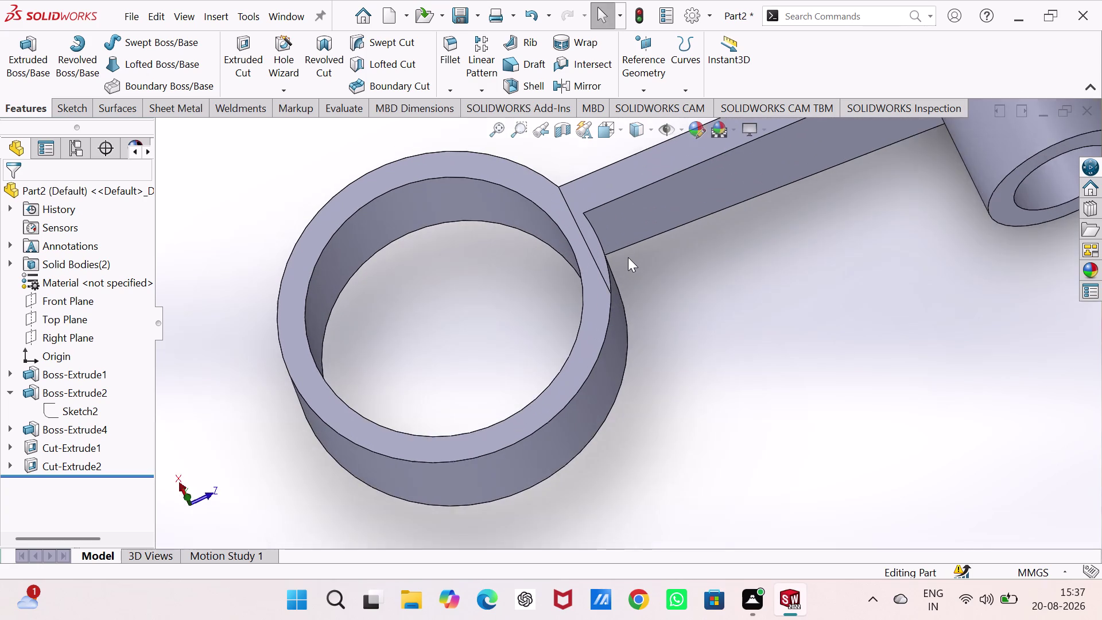
scroll(down, 3)
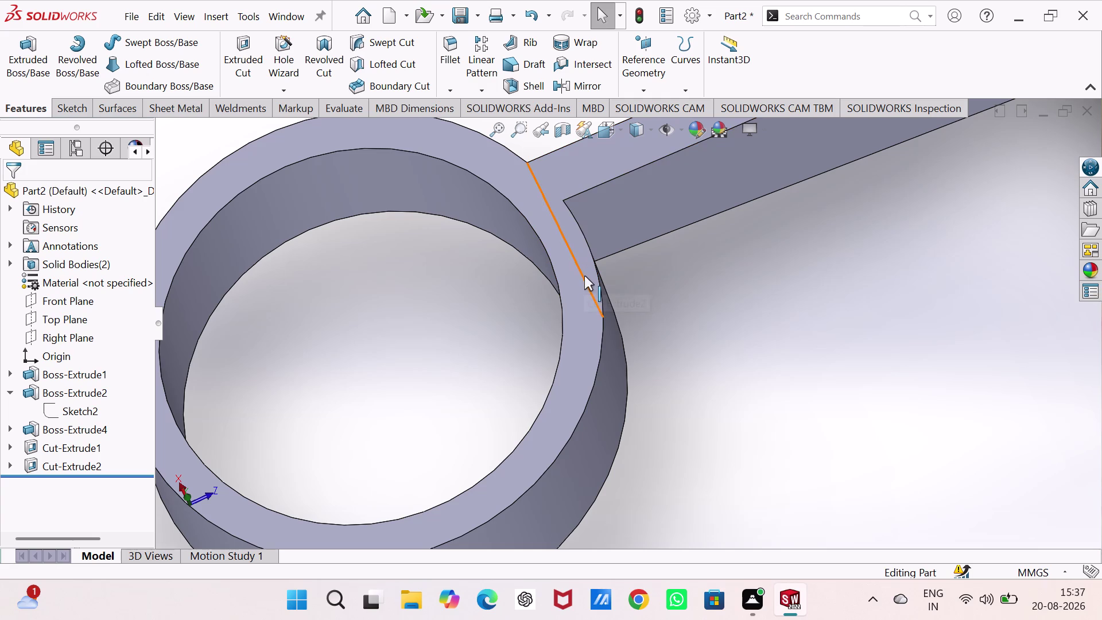
scroll(up, 3)
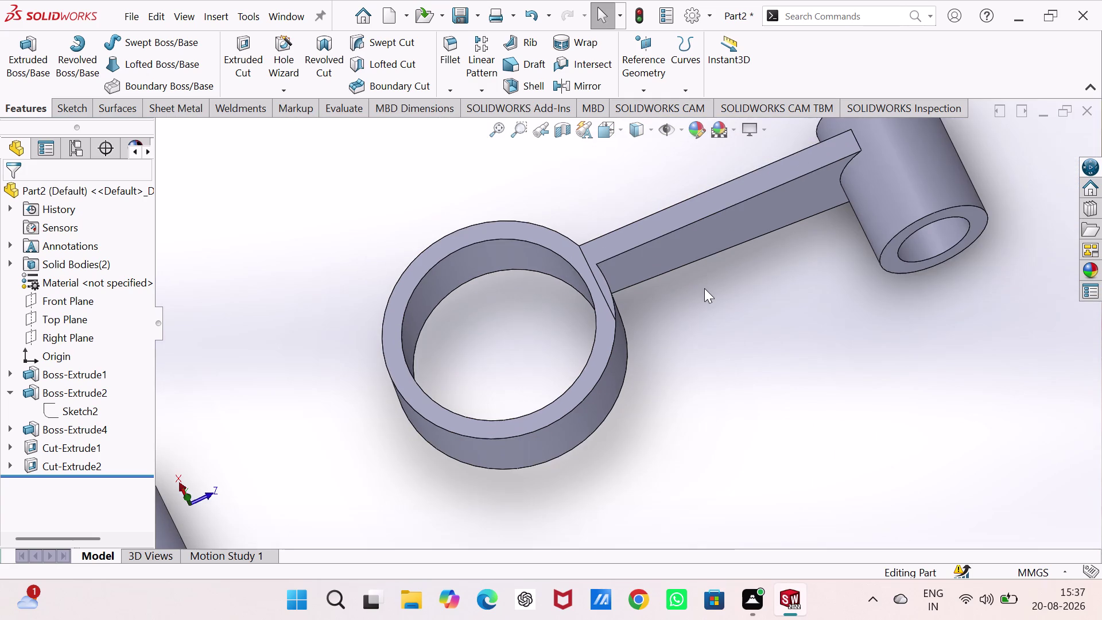
scroll(up, 3)
key(ctrl+7)
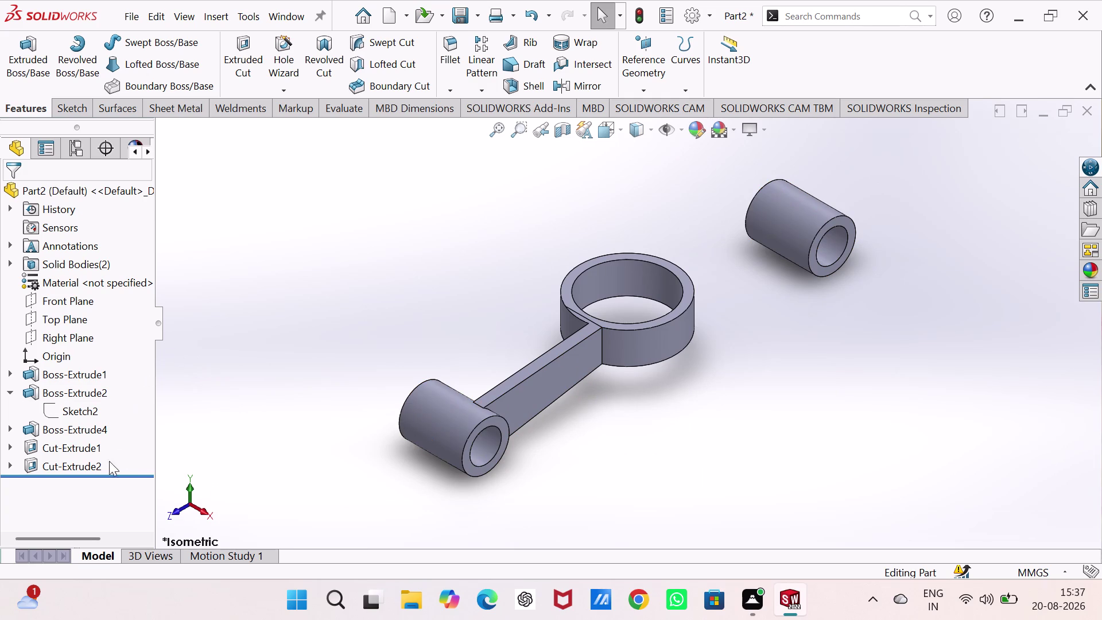
click(93, 429)
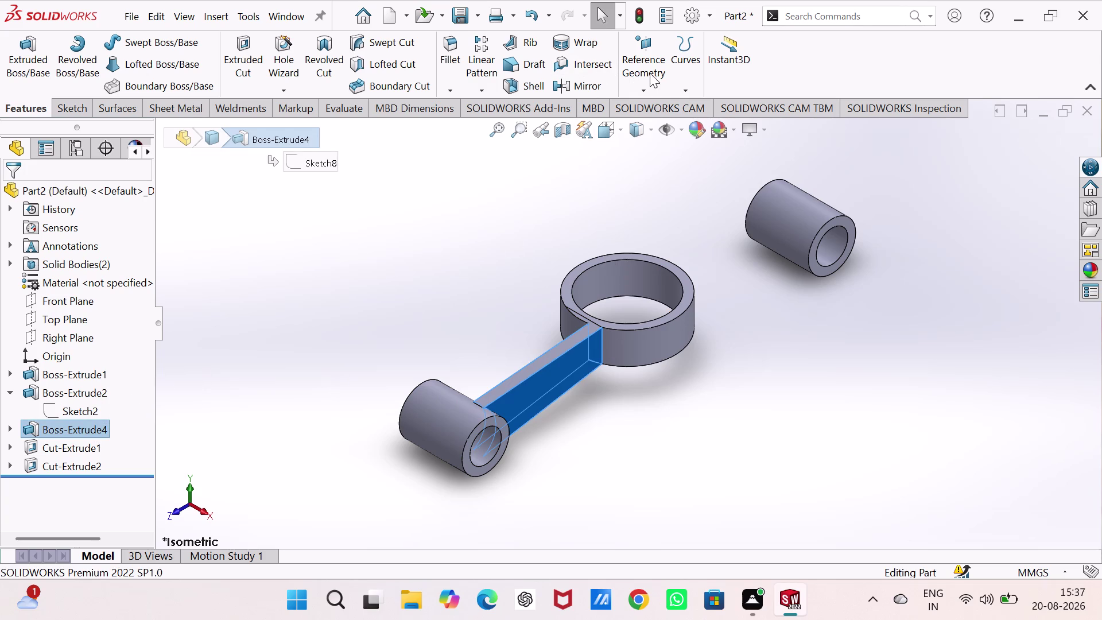
Mirror Boss-Extrude4 about the Front Plane, creating Mirror1.
click(642, 86)
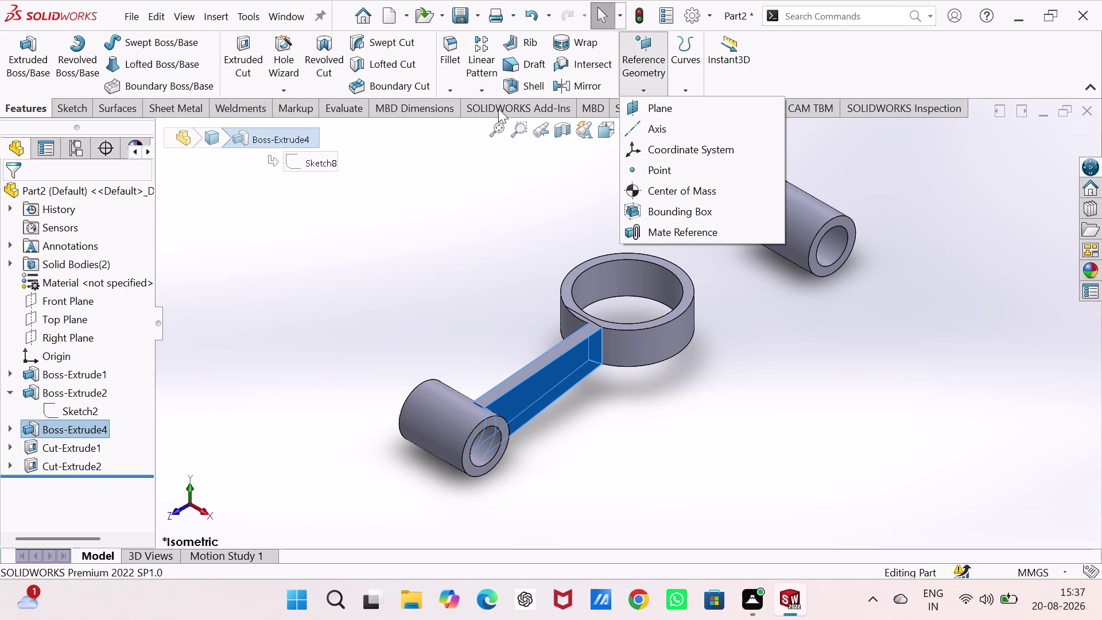
click(558, 84)
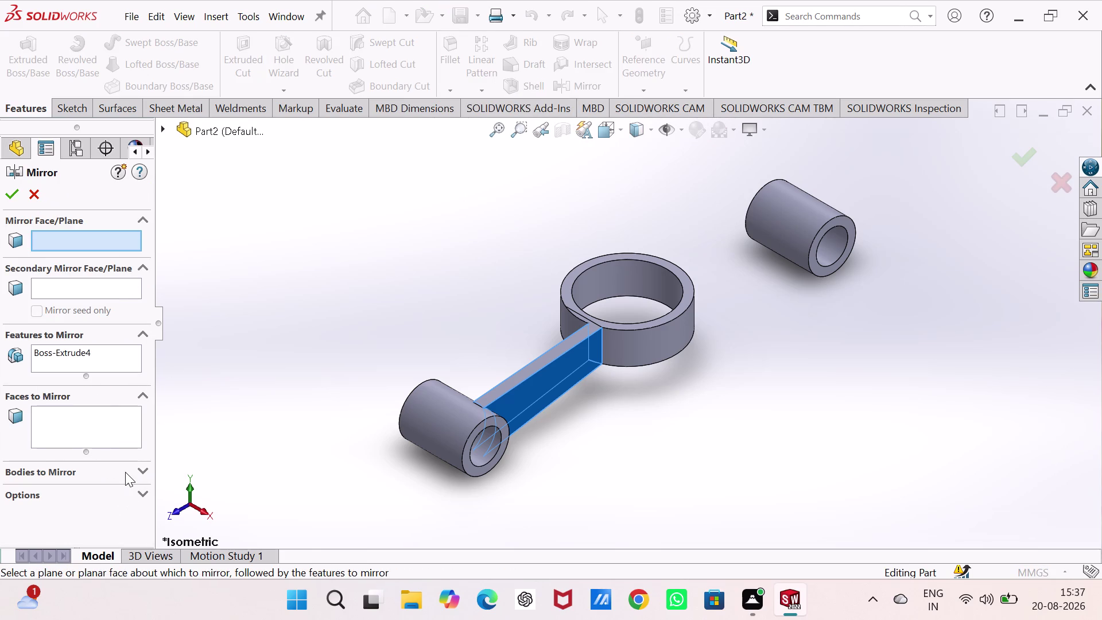
click(118, 427)
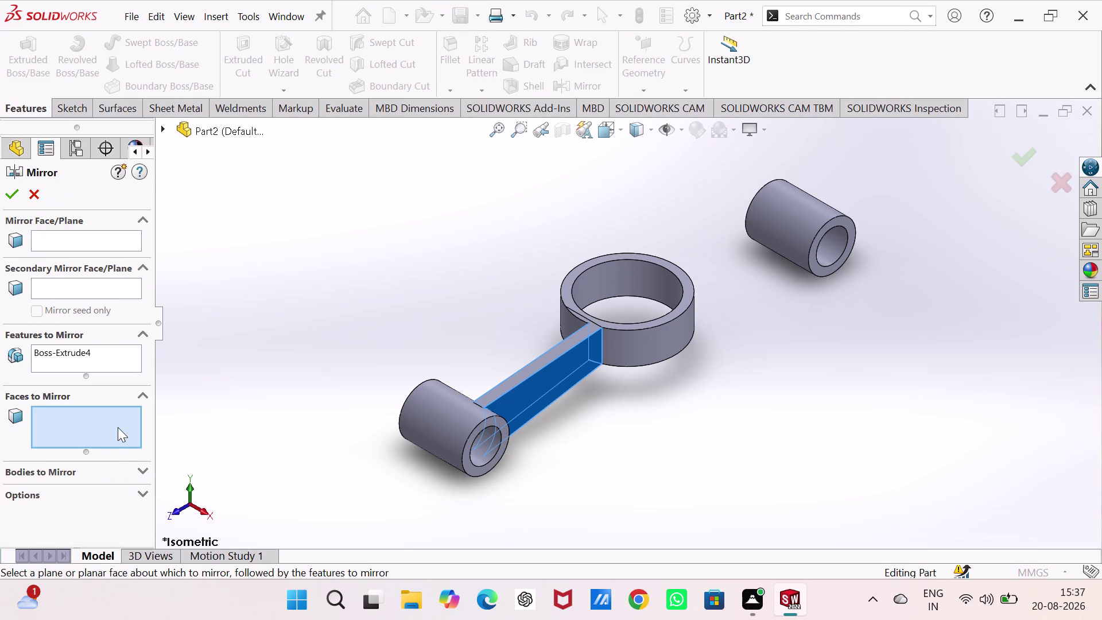
click(117, 427)
click(100, 239)
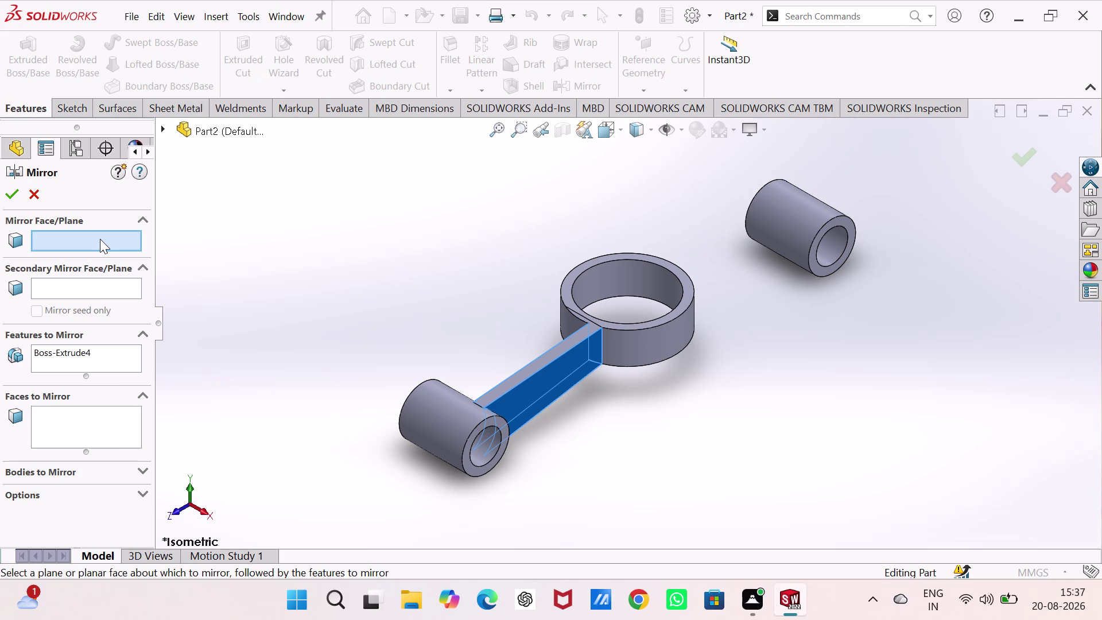
click(160, 130)
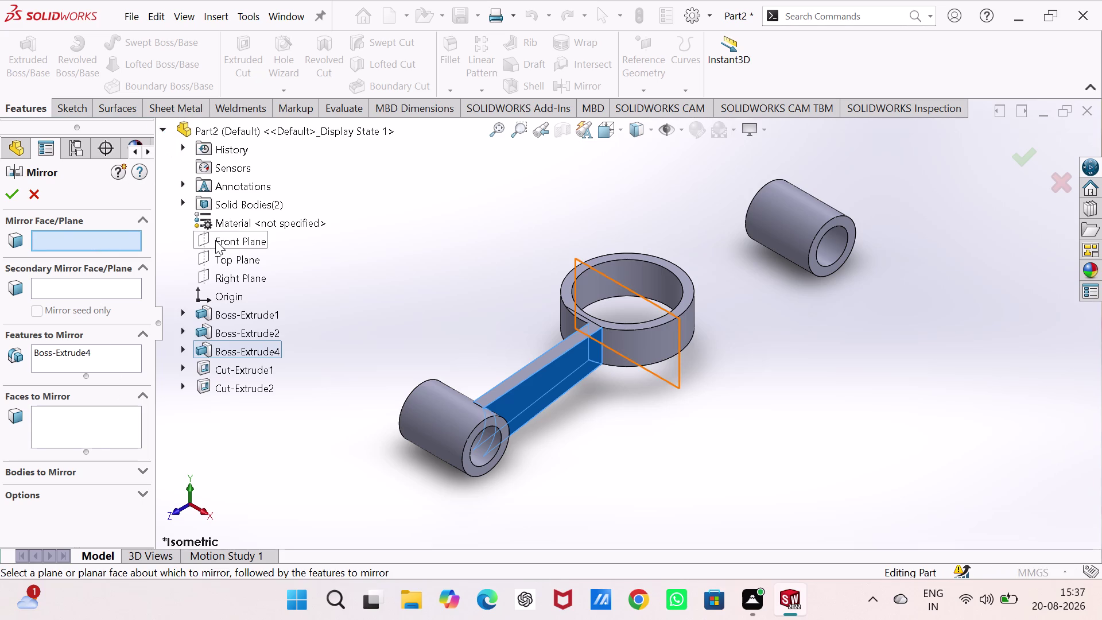
click(215, 240)
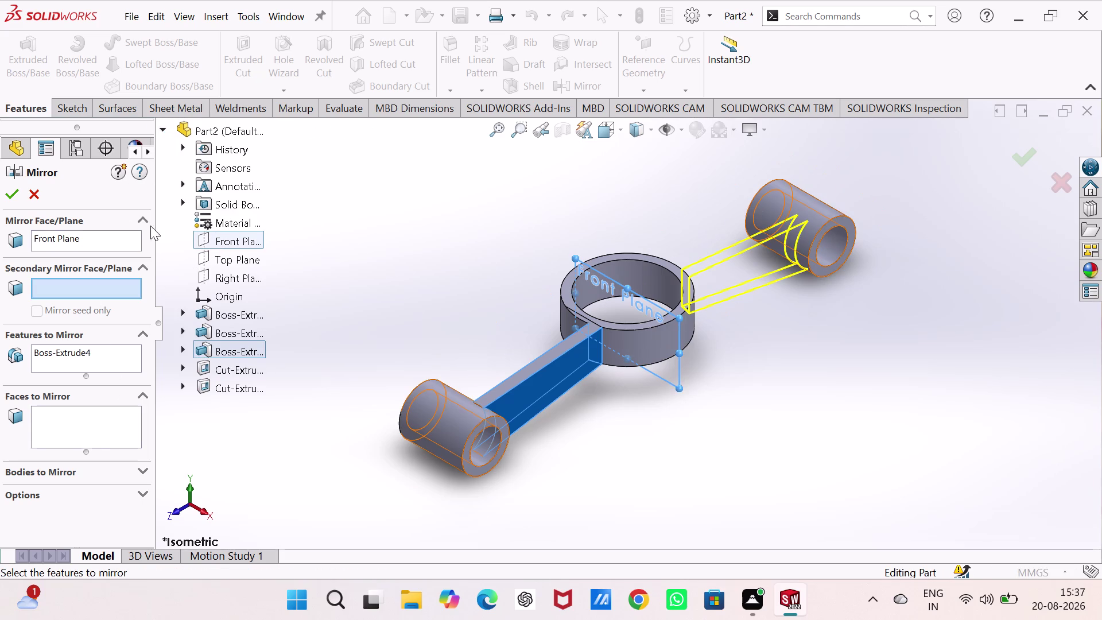
click(16, 192)
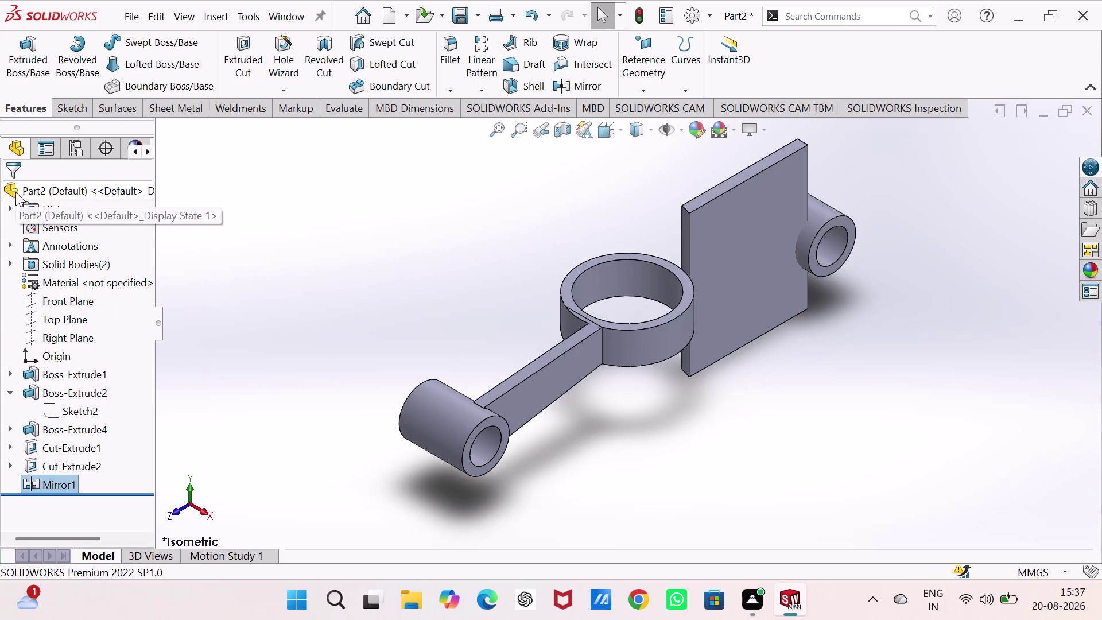
click(369, 265)
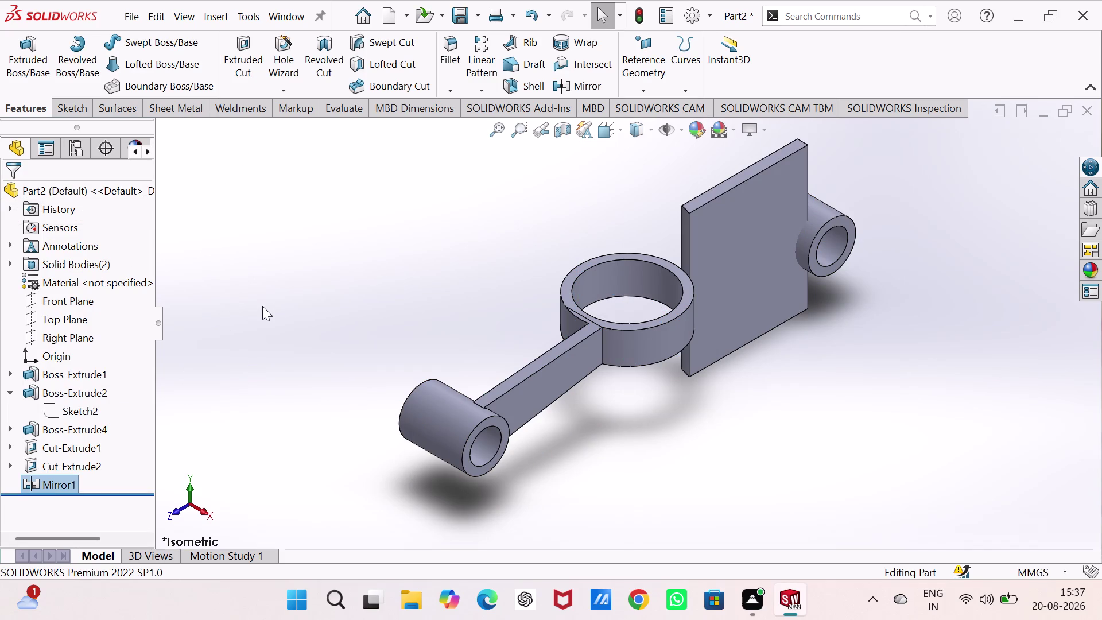
Mirror Cut-Extrude2 about the Front Plane to create Mirror2.
click(70, 467)
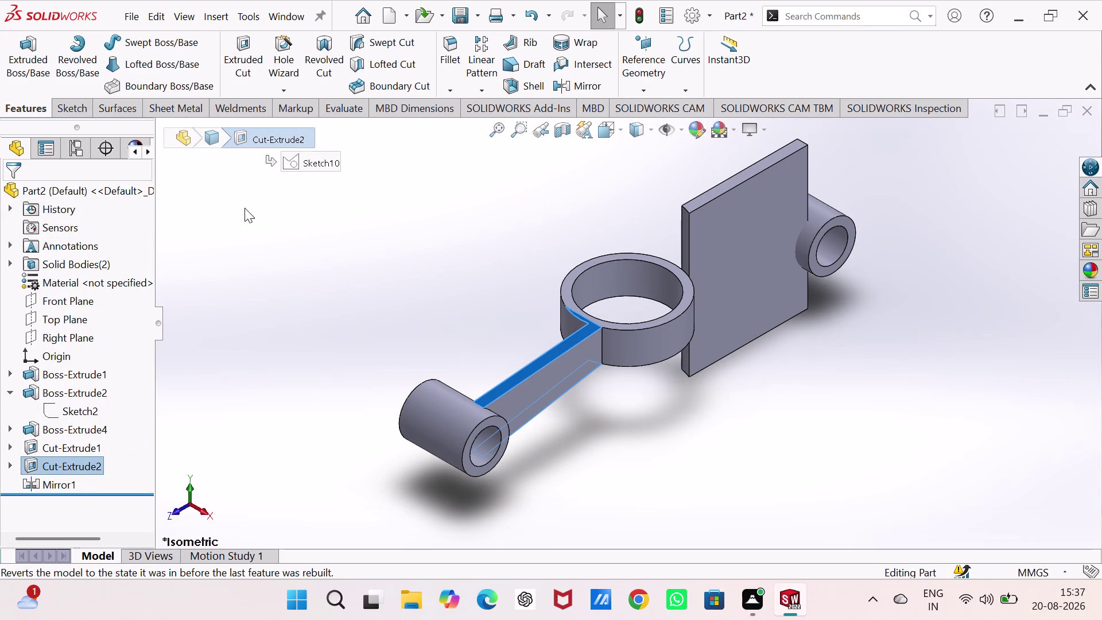
click(571, 80)
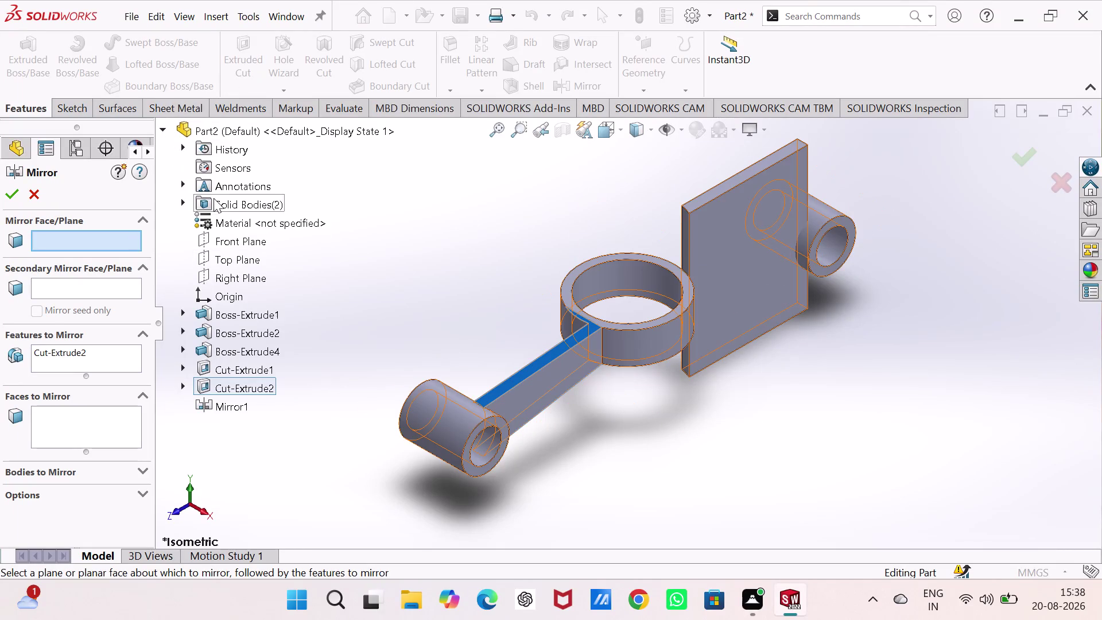
click(225, 245)
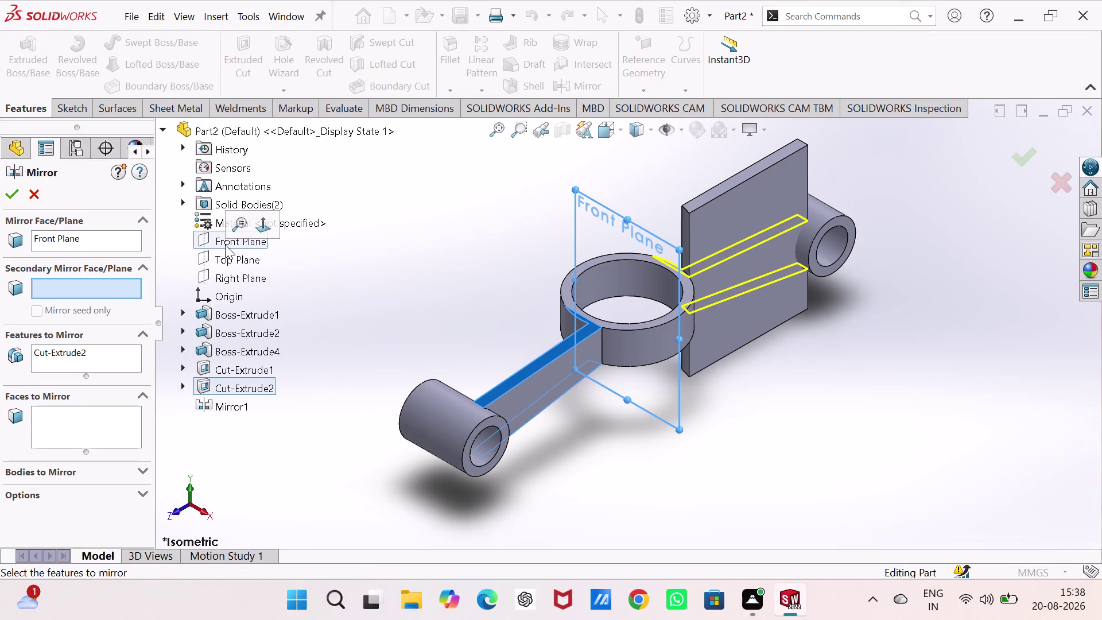
click(12, 195)
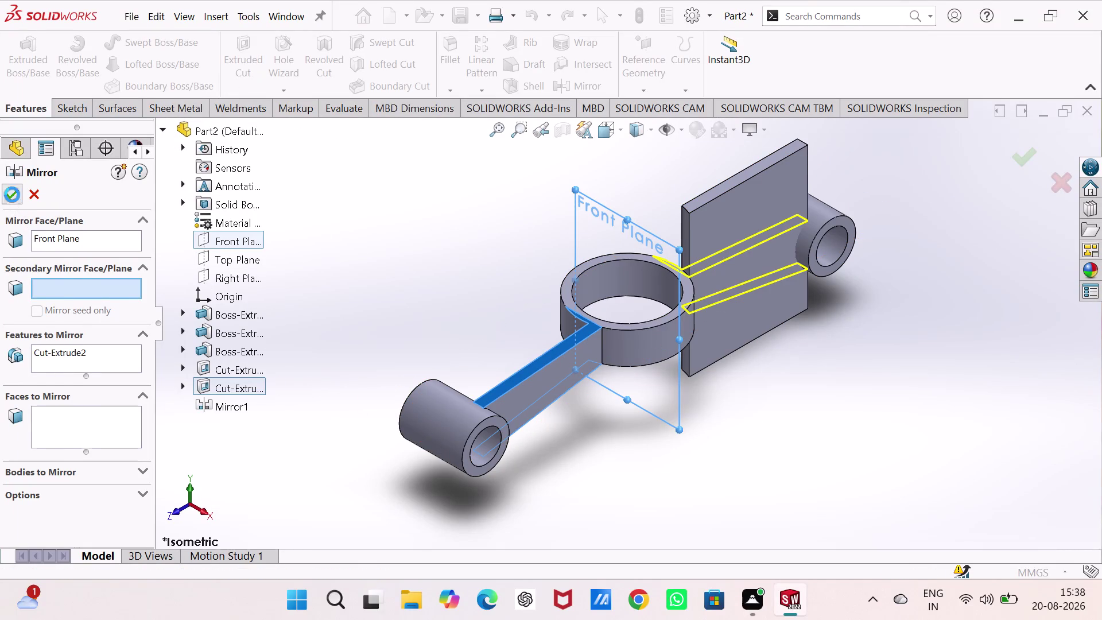
click(355, 251)
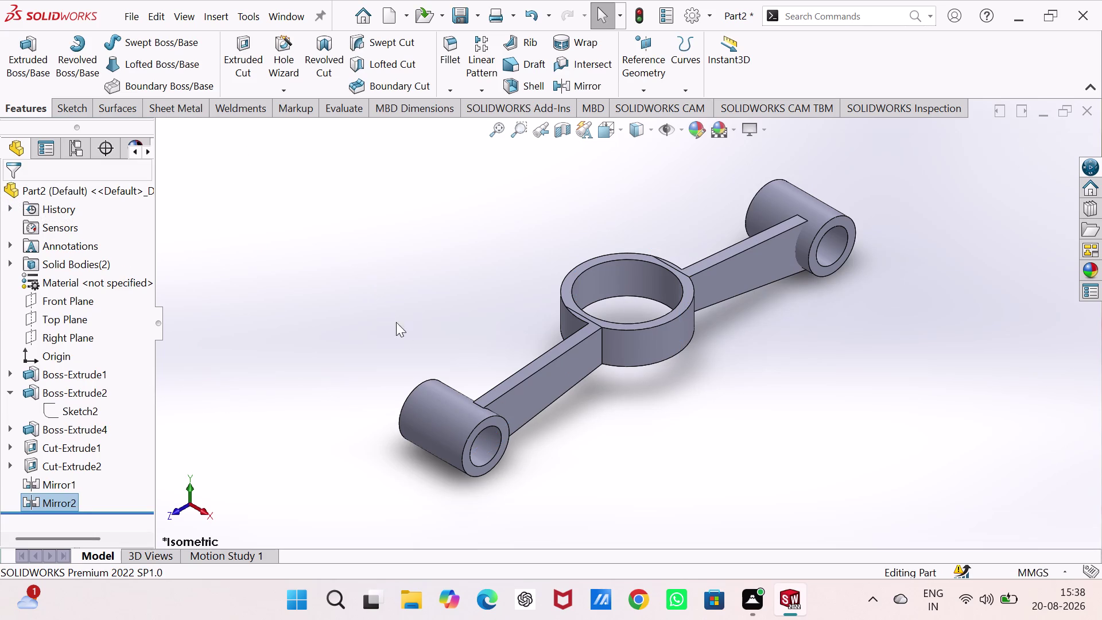
Select Mirror1 and Mirror2 together for another mirror.
click(60, 497)
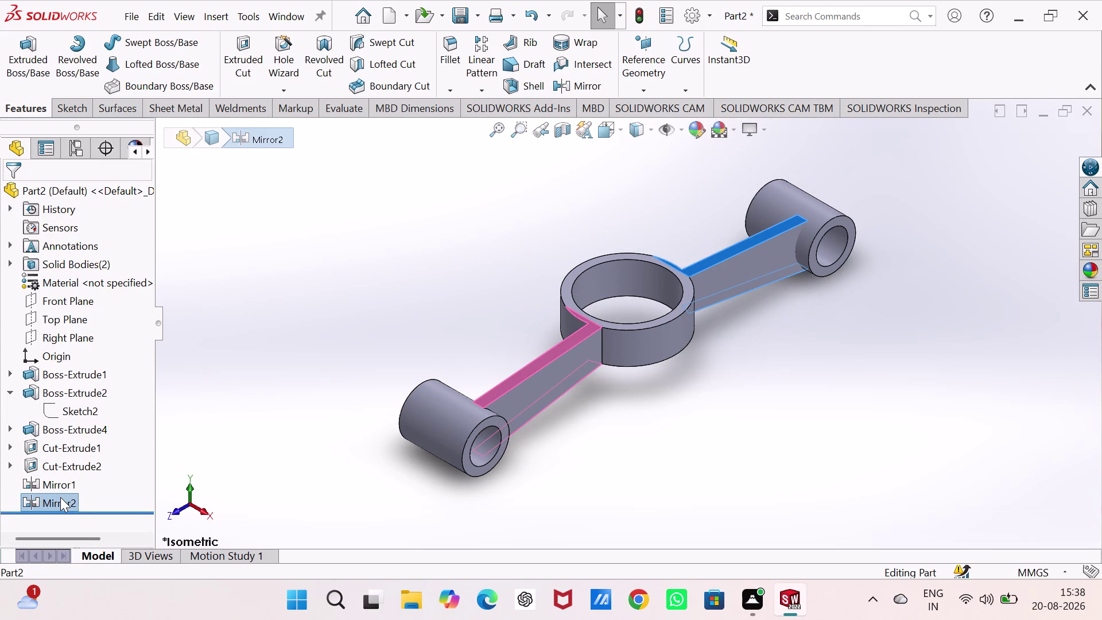
click(65, 481)
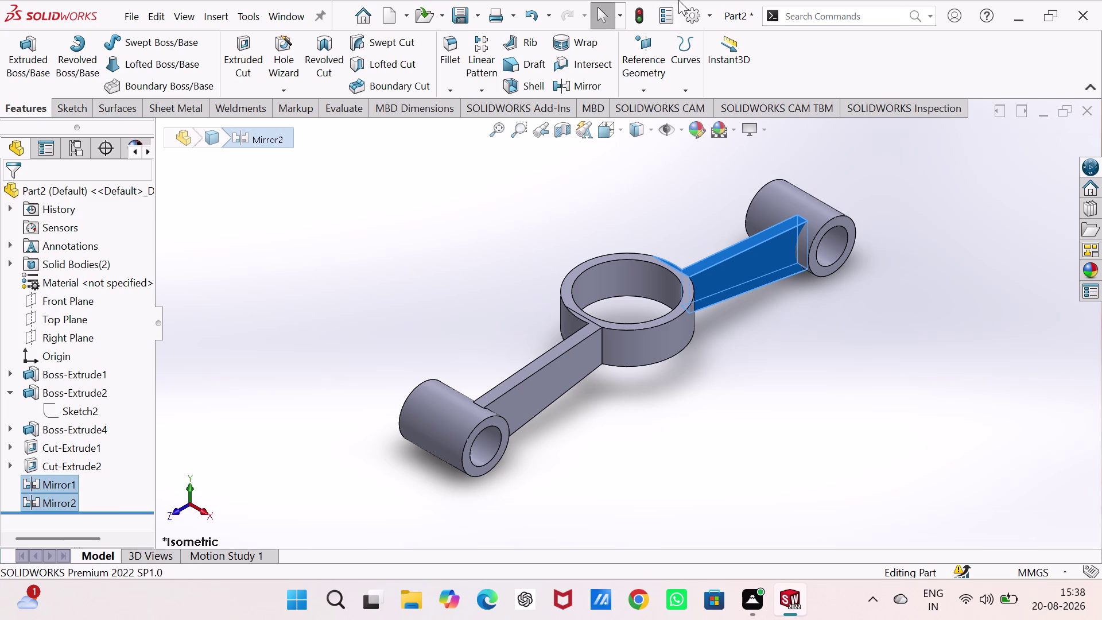
click(578, 85)
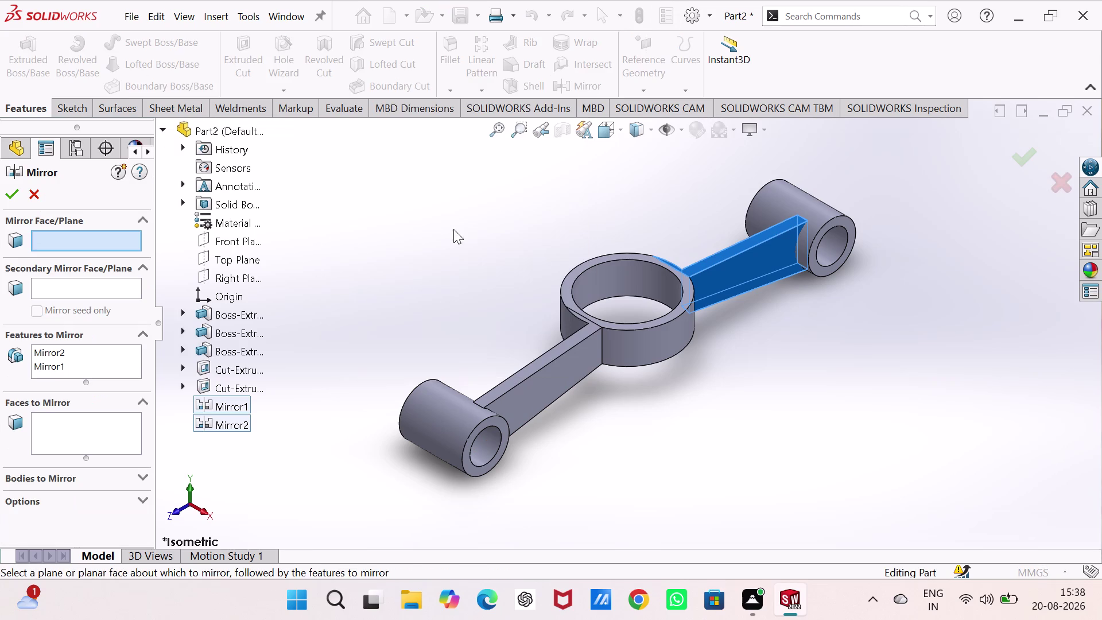
click(237, 273)
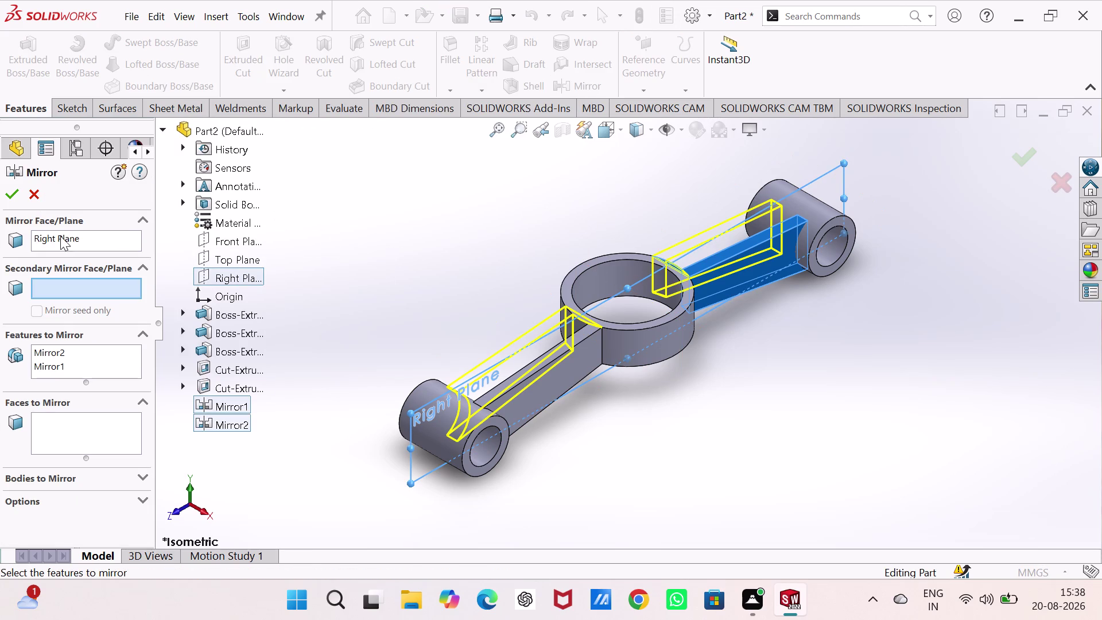
click(13, 191)
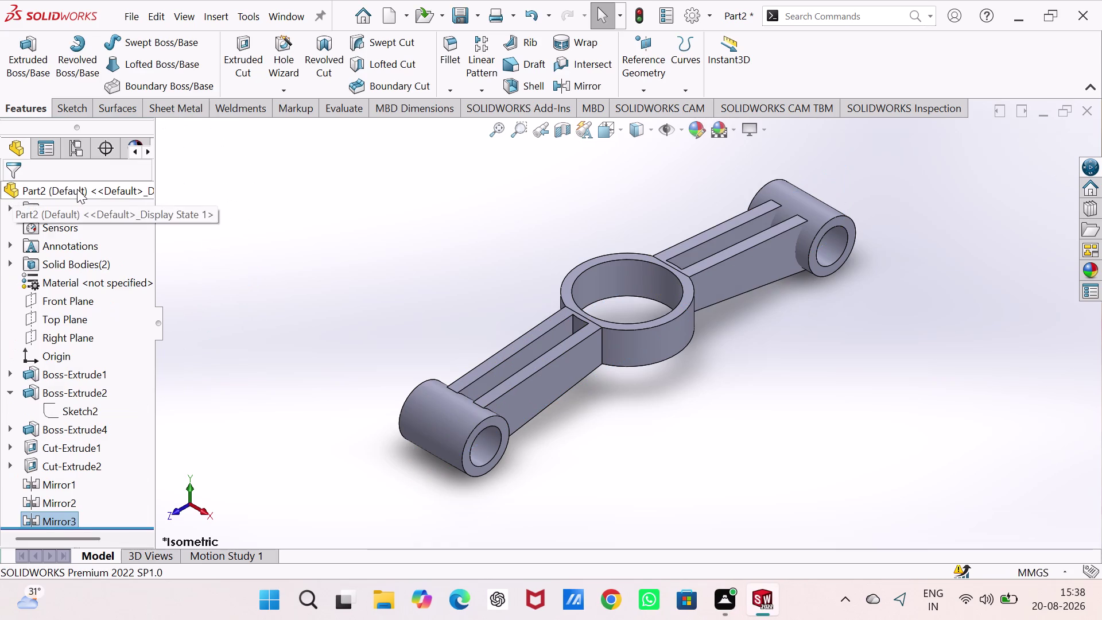
click(343, 216)
middle_drag(343, 216, 387, 287)
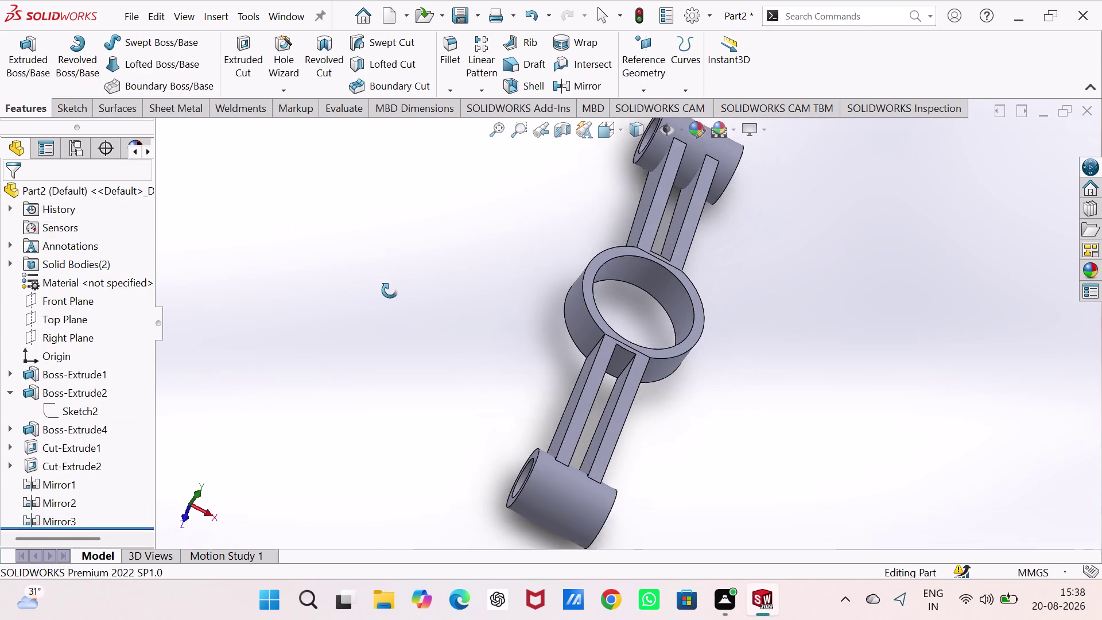
middle_drag(388, 288, 338, 290)
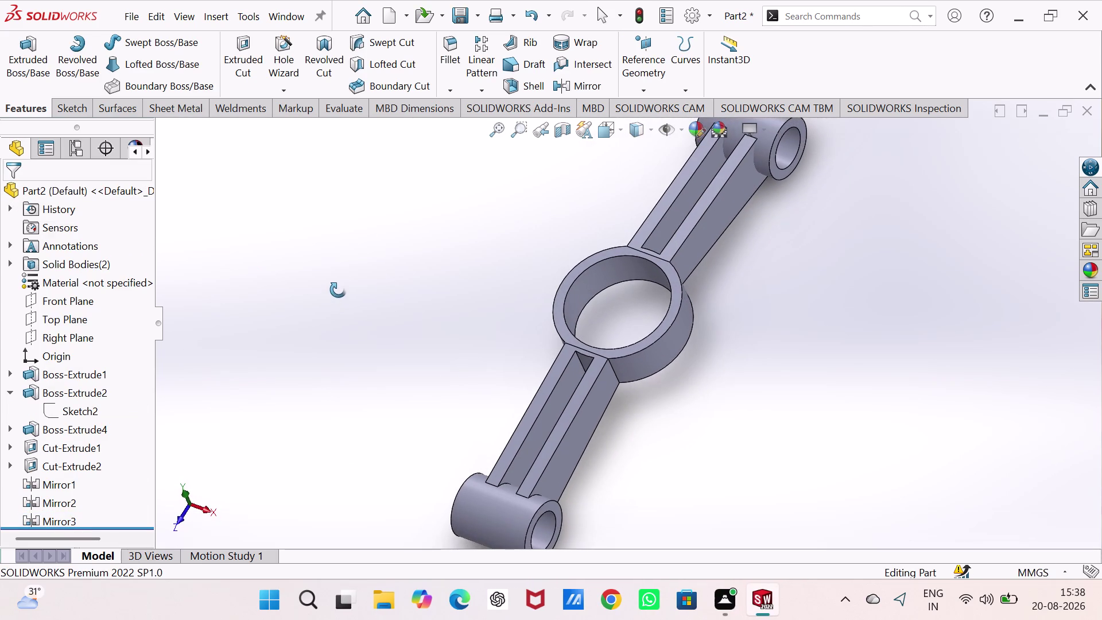
middle_drag(338, 290, 310, 268)
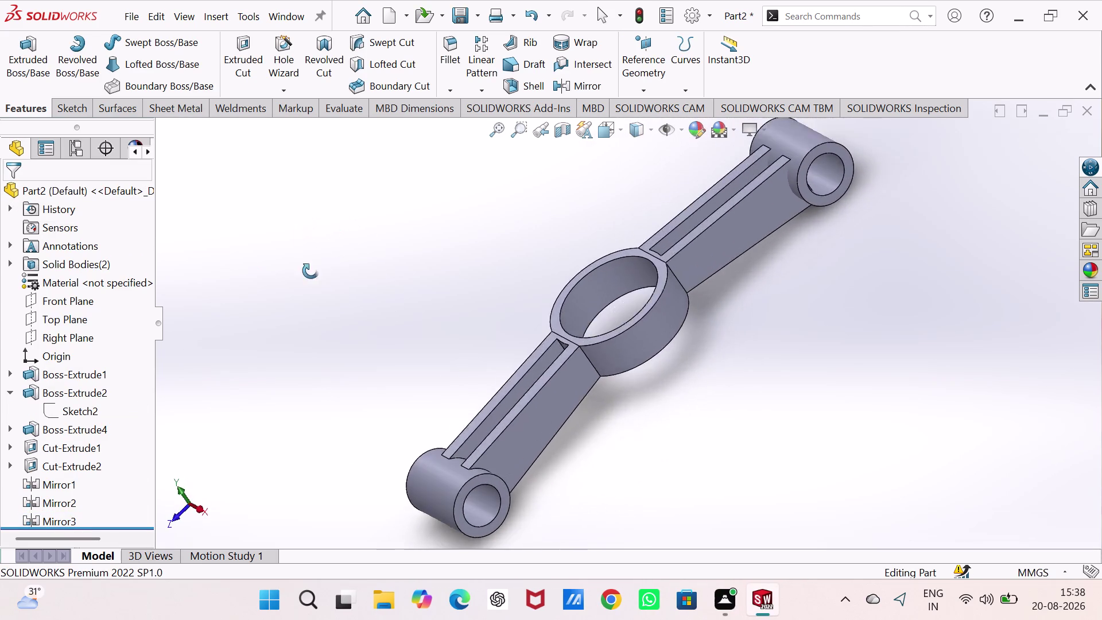
middle_drag(309, 268, 335, 296)
scroll(down, 3)
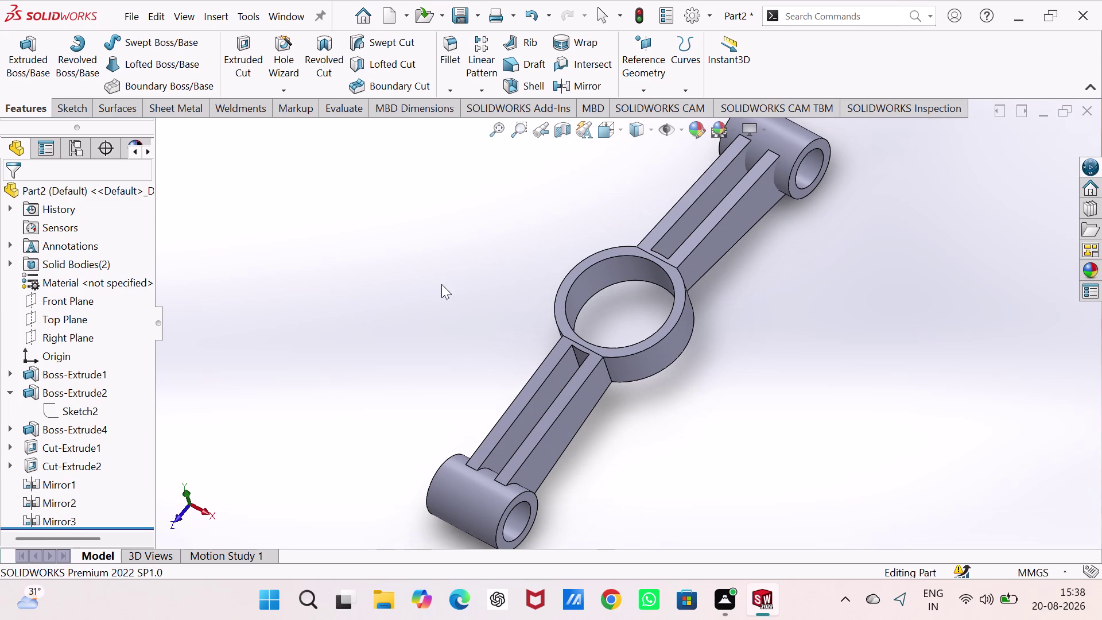
scroll(down, 3)
scroll(down, 3)
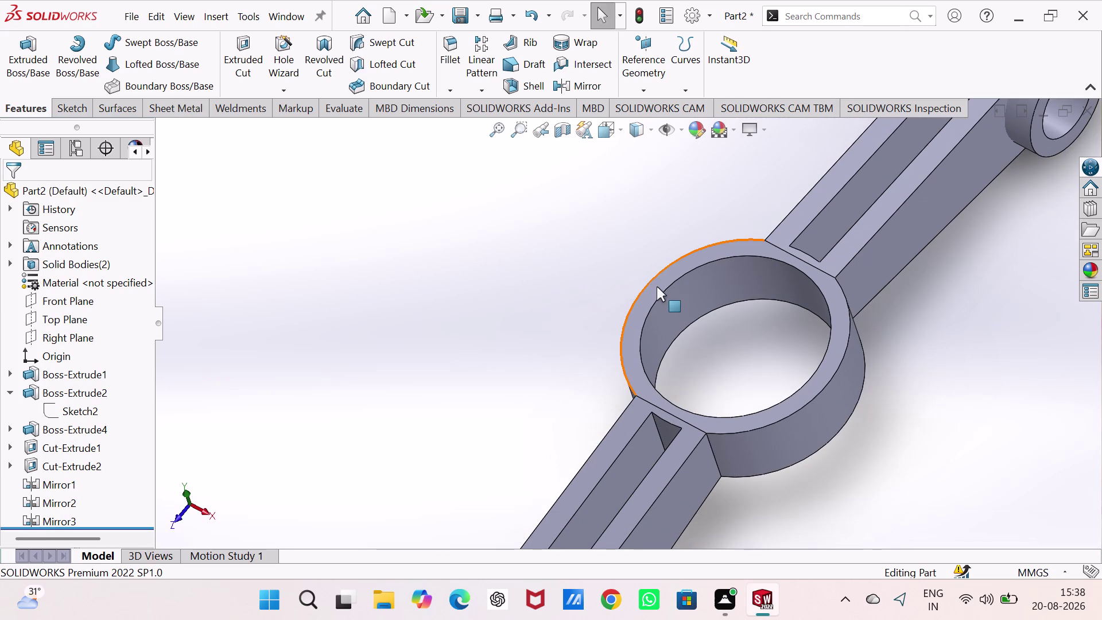
Open a new sketch on the ring's flat face.
click(656, 288)
click(714, 256)
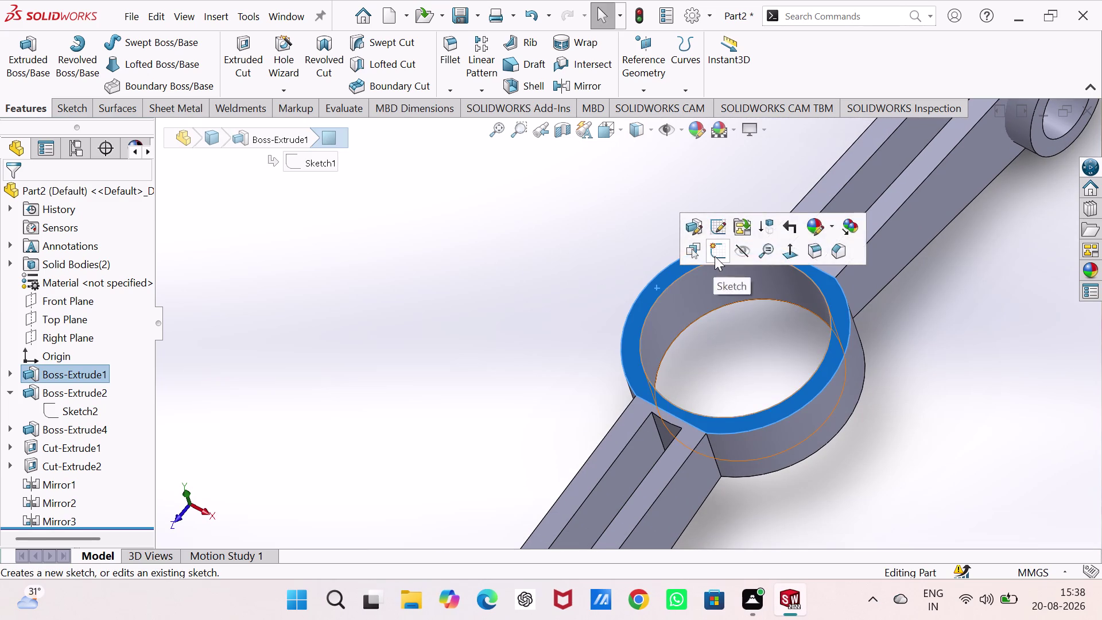
click(799, 296)
scroll(down, 3)
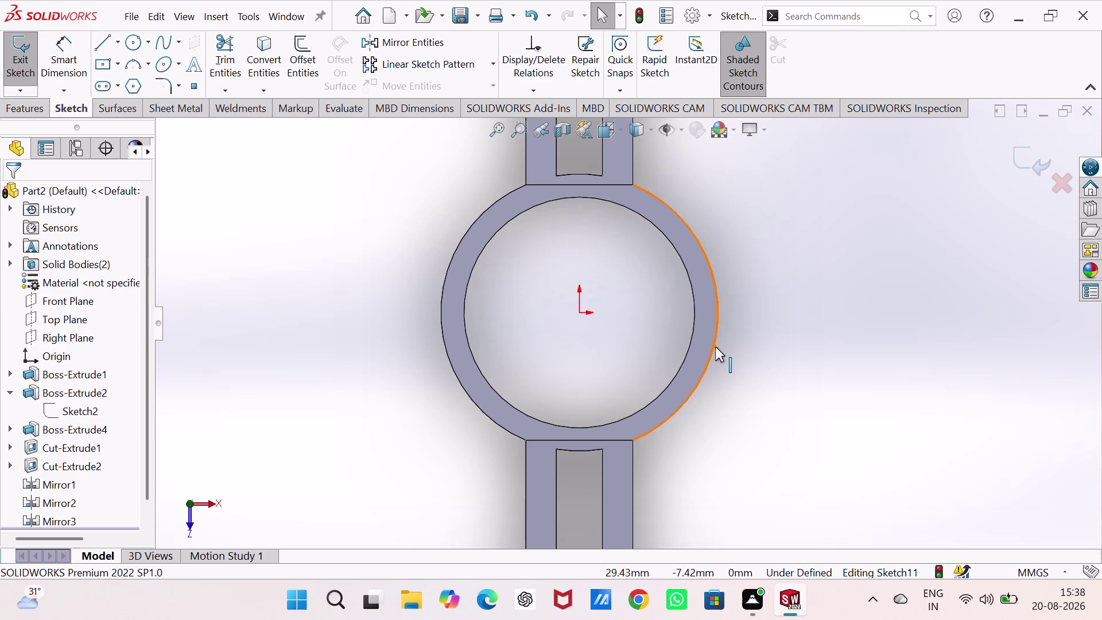
click(715, 347)
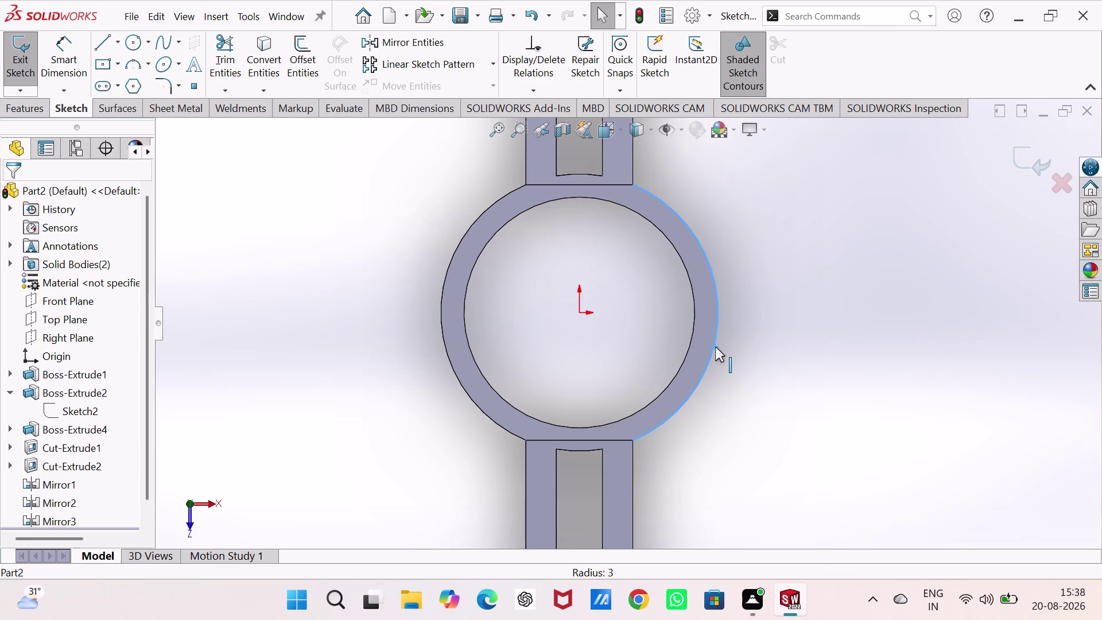
click(796, 274)
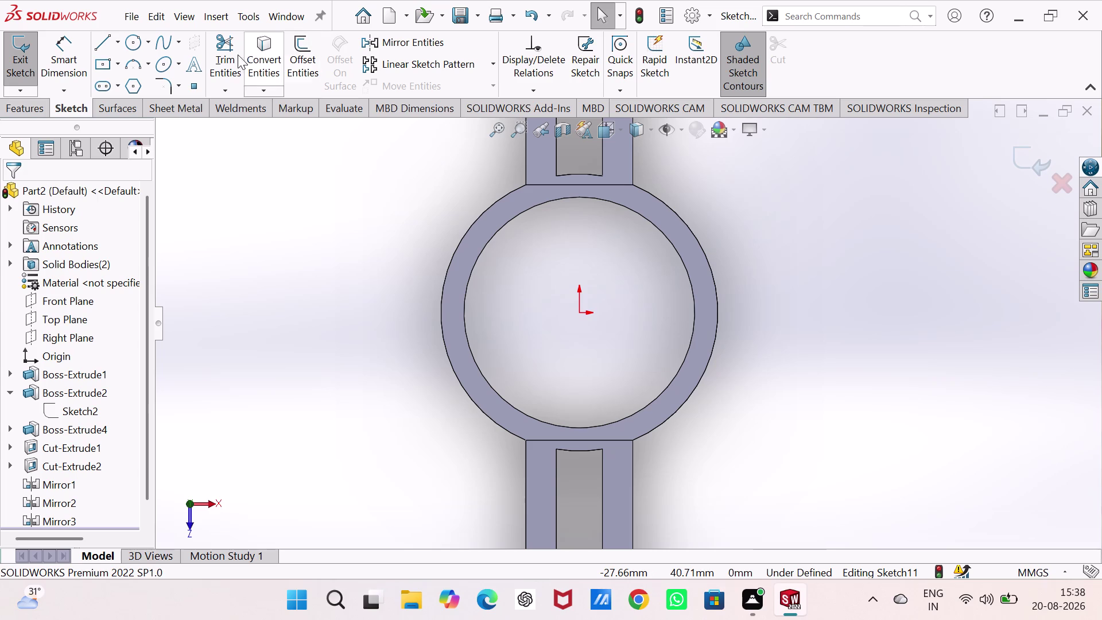
Draw a 30 mm radius circle centred on the origin.
click(131, 42)
click(579, 313)
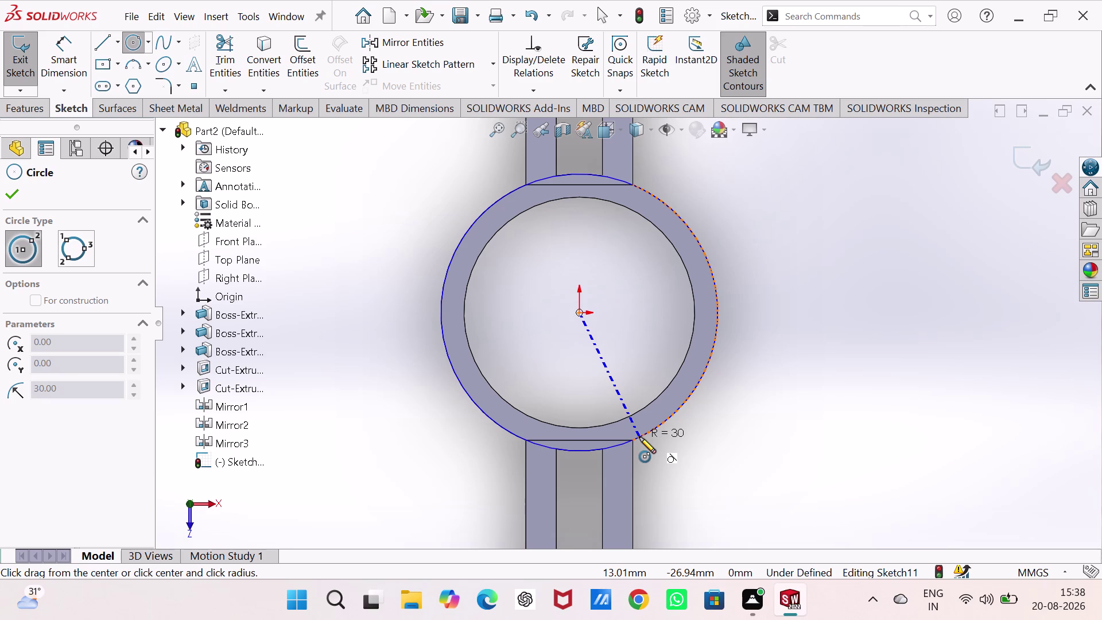
click(584, 451)
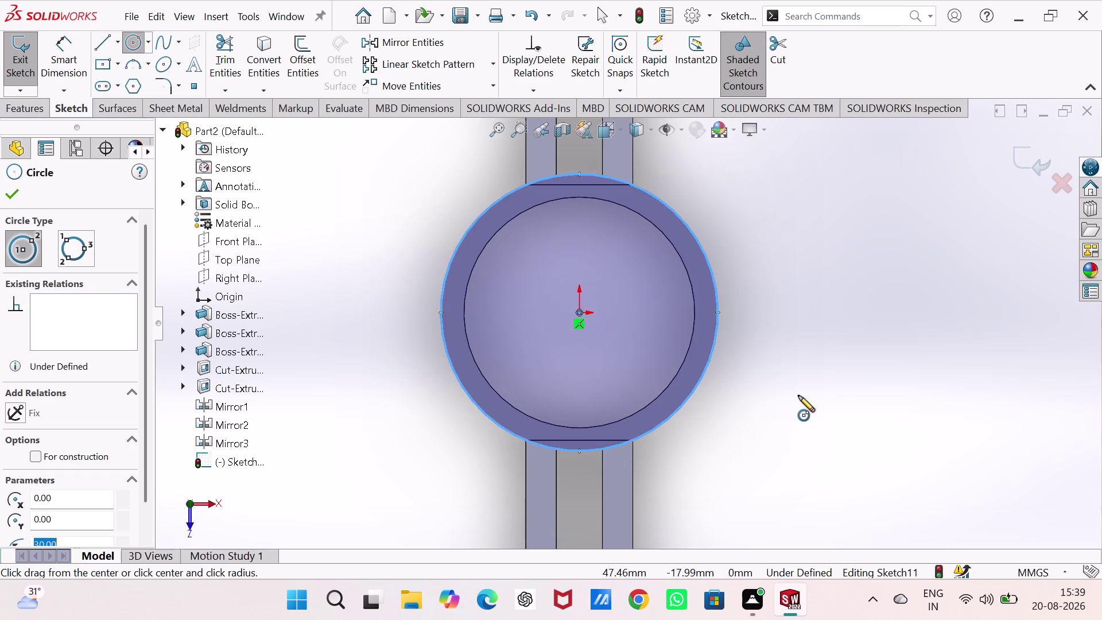
right_click(839, 262)
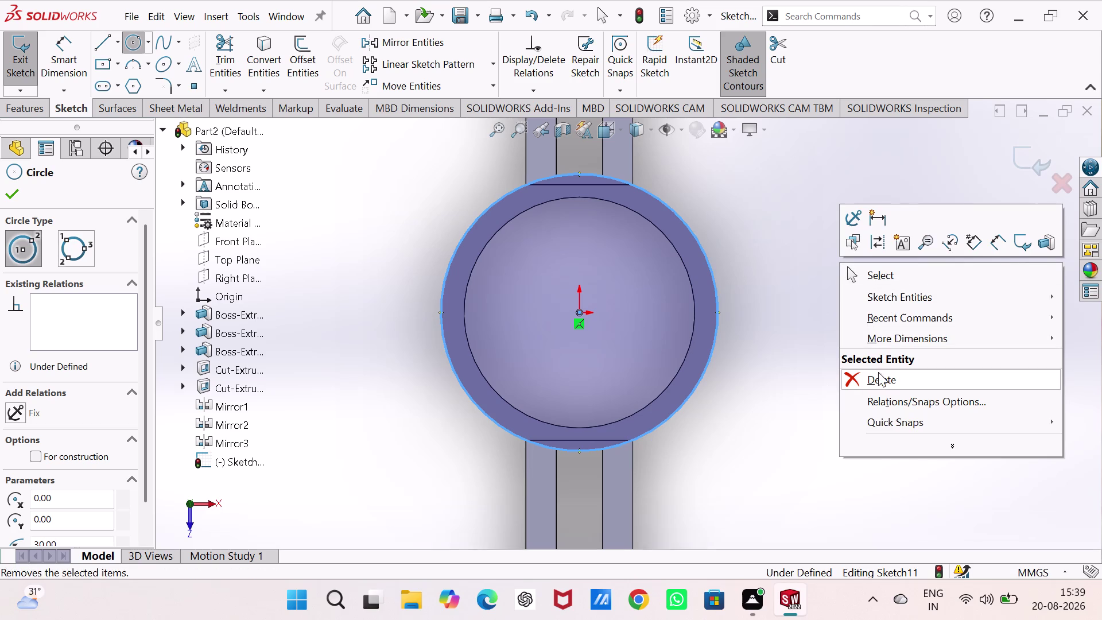
click(882, 273)
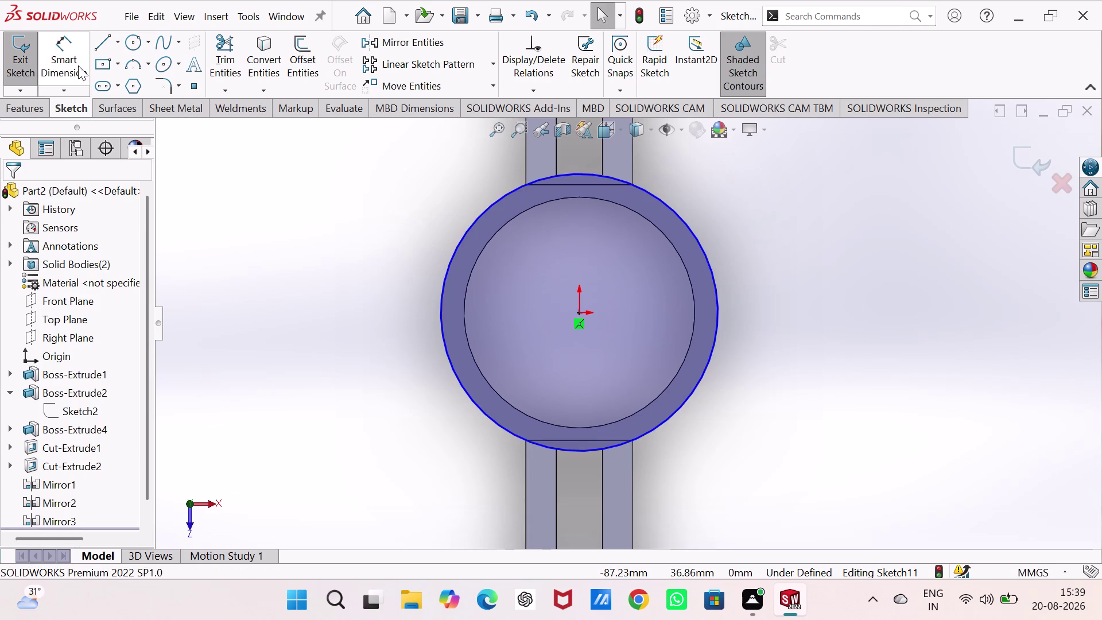
click(17, 105)
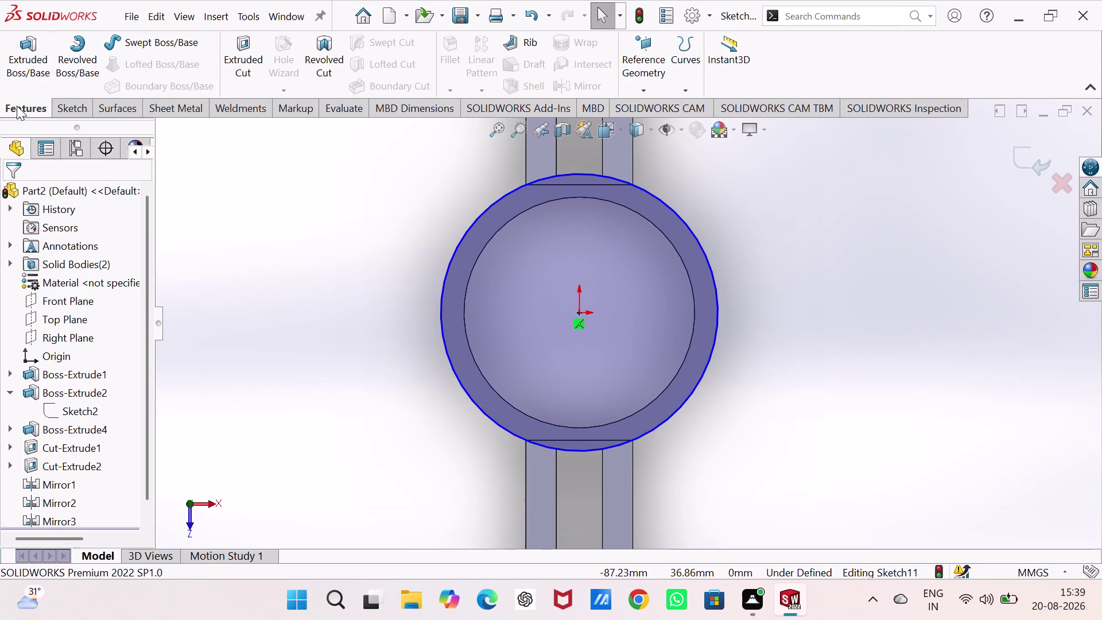
Try a Revolved Cut, cancel it, and orbit to preview the cut.
click(327, 46)
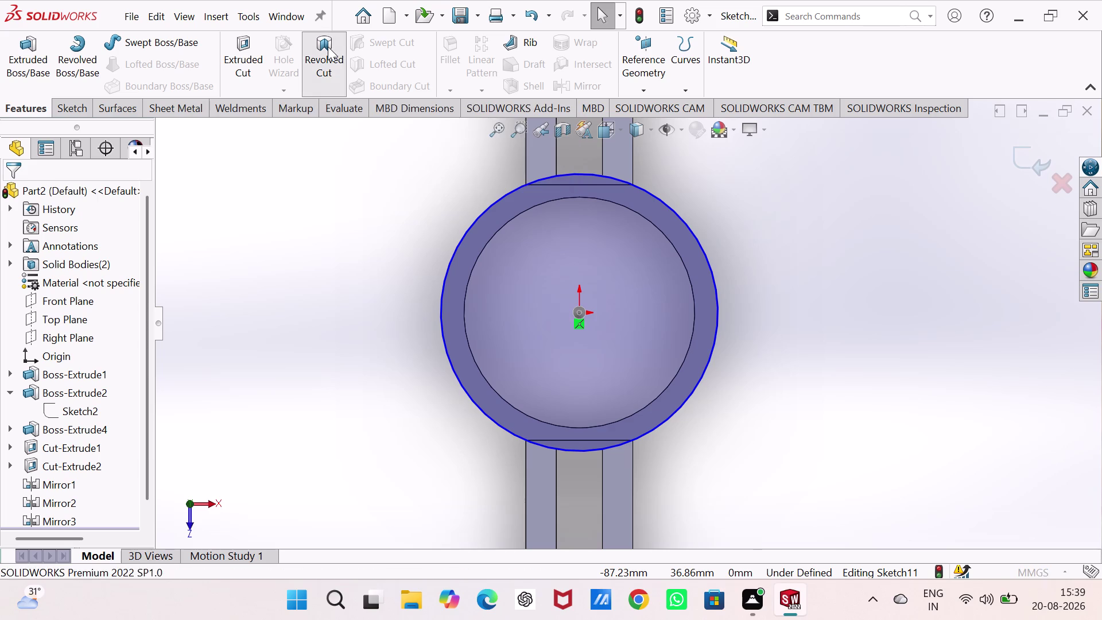
click(33, 194)
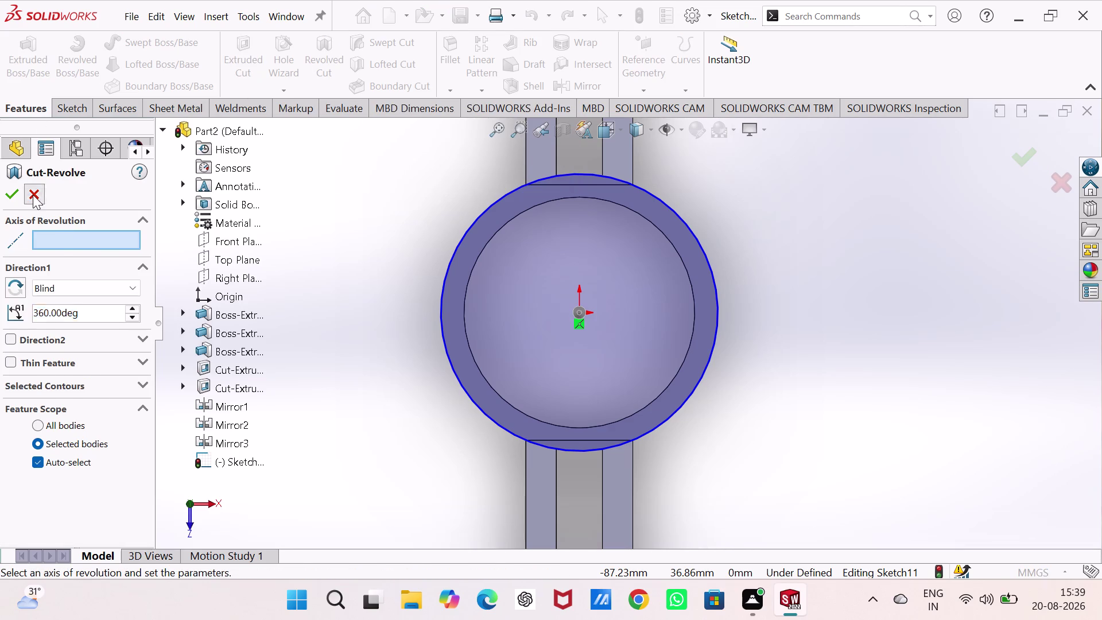
click(236, 51)
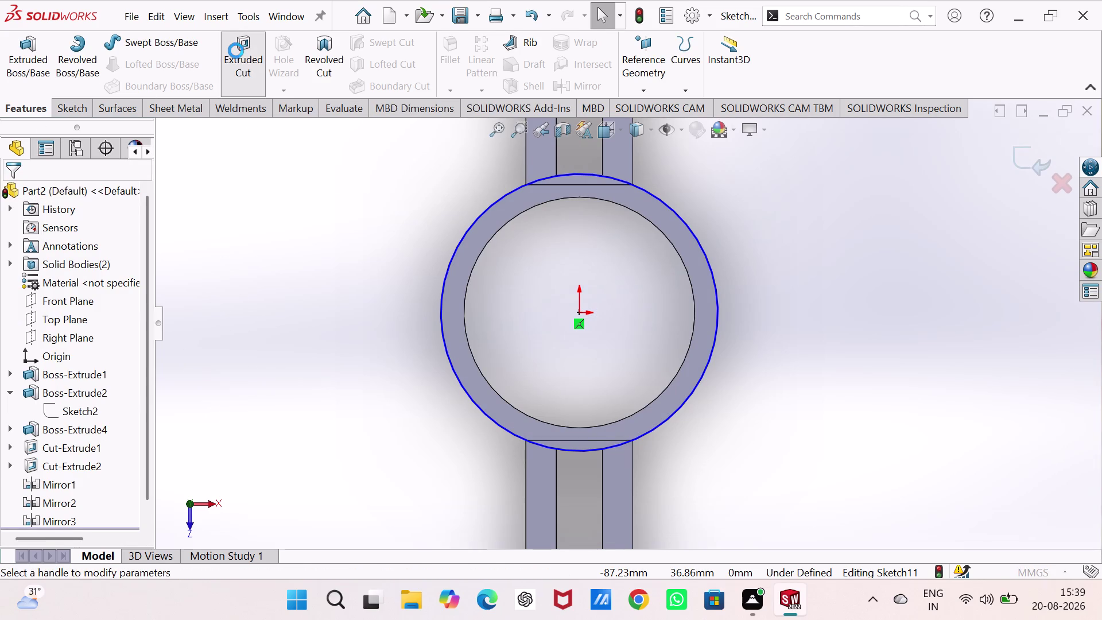
scroll(down, 3)
middle_drag(387, 210, 314, 164)
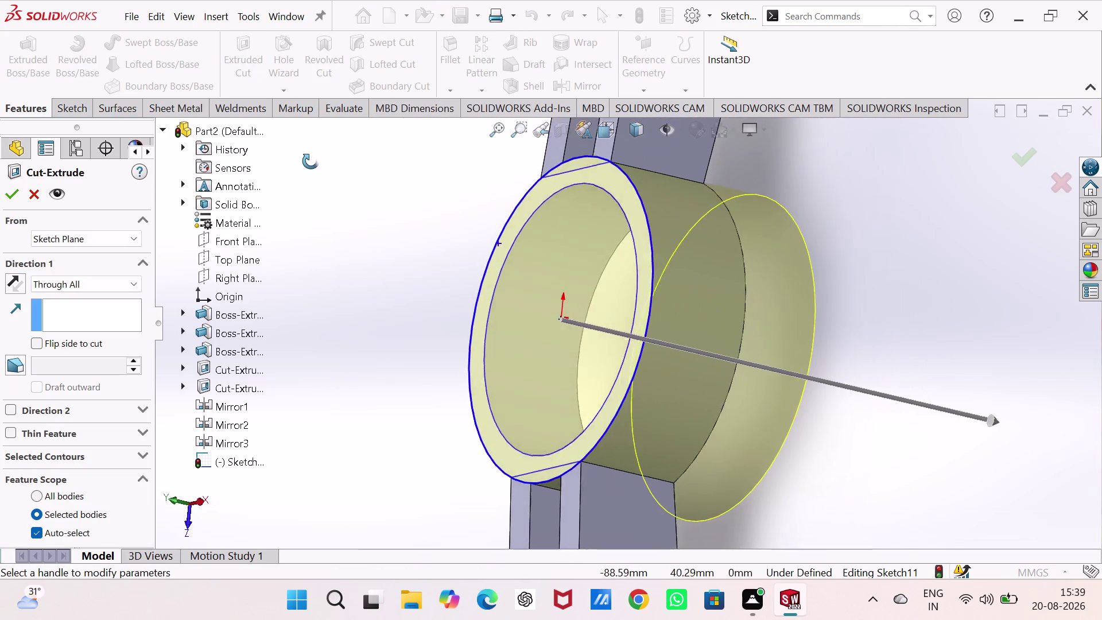
middle_drag(314, 164, 288, 181)
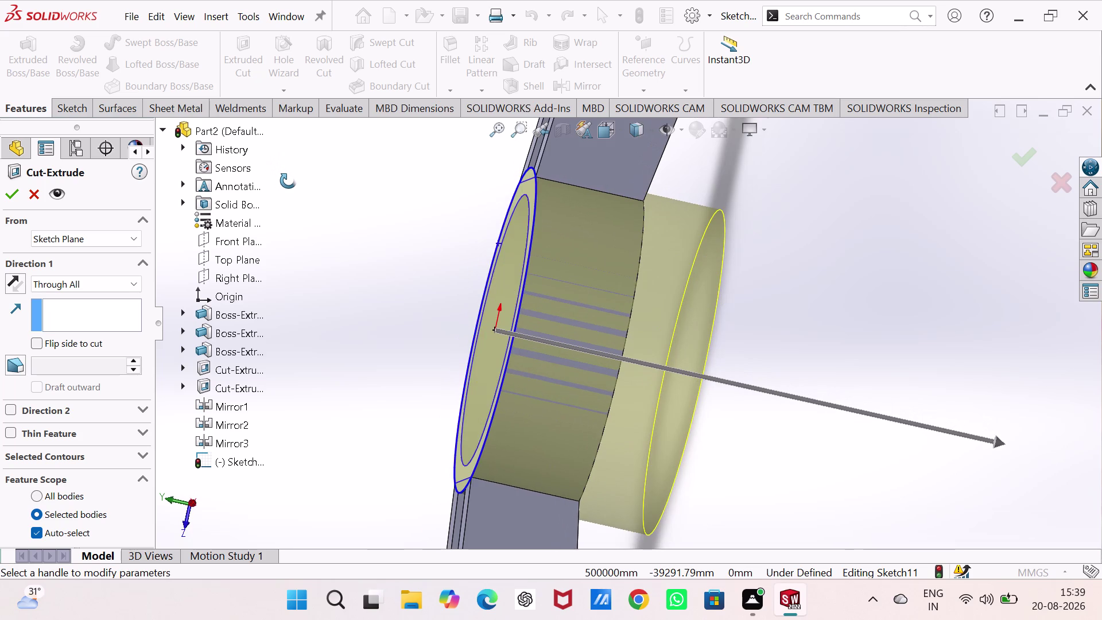
middle_drag(288, 181, 266, 172)
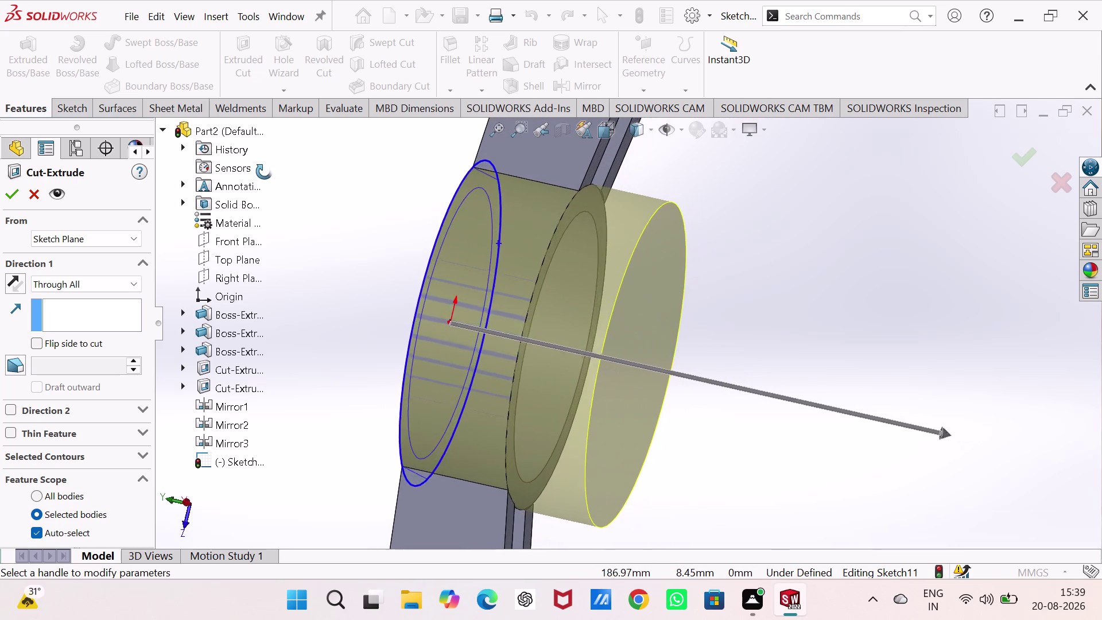
middle_drag(265, 172, 324, 196)
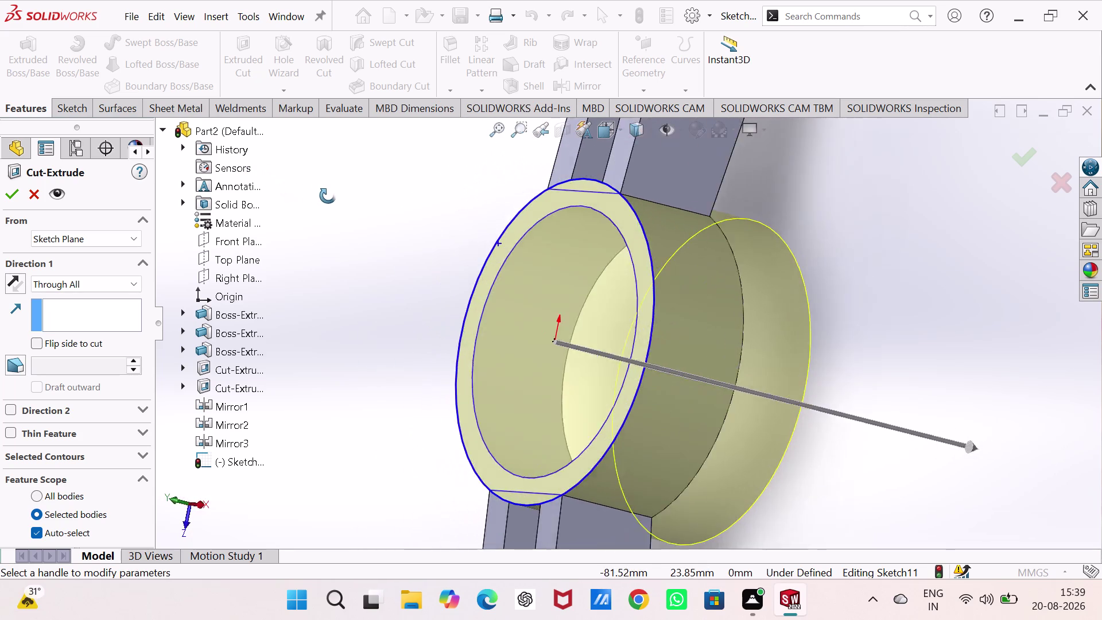
middle_drag(324, 196, 516, 207)
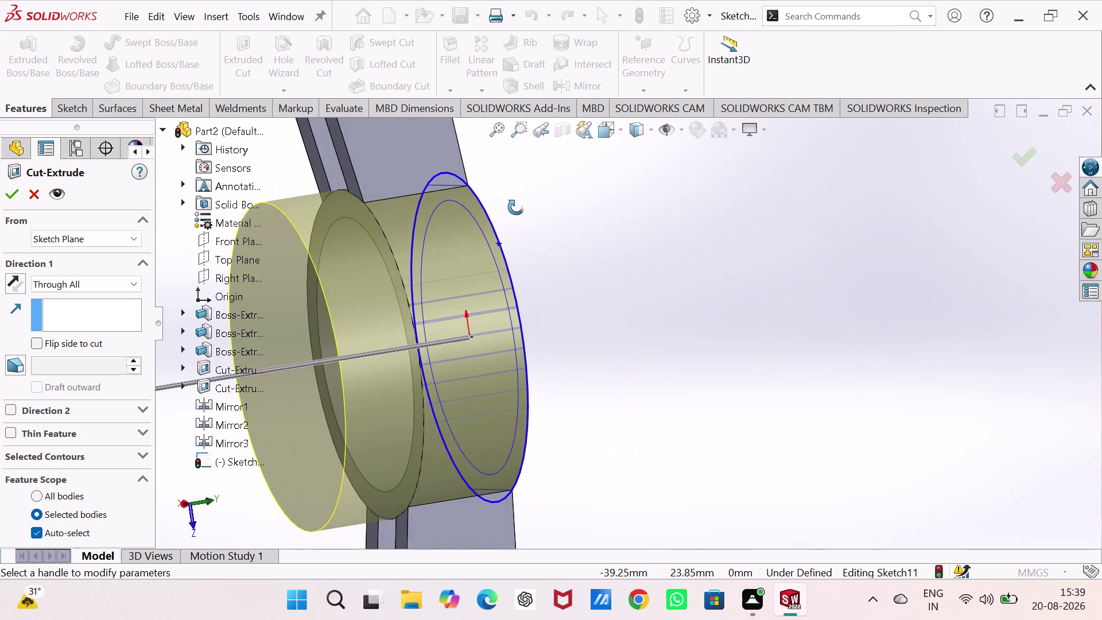
middle_drag(515, 208, 446, 213)
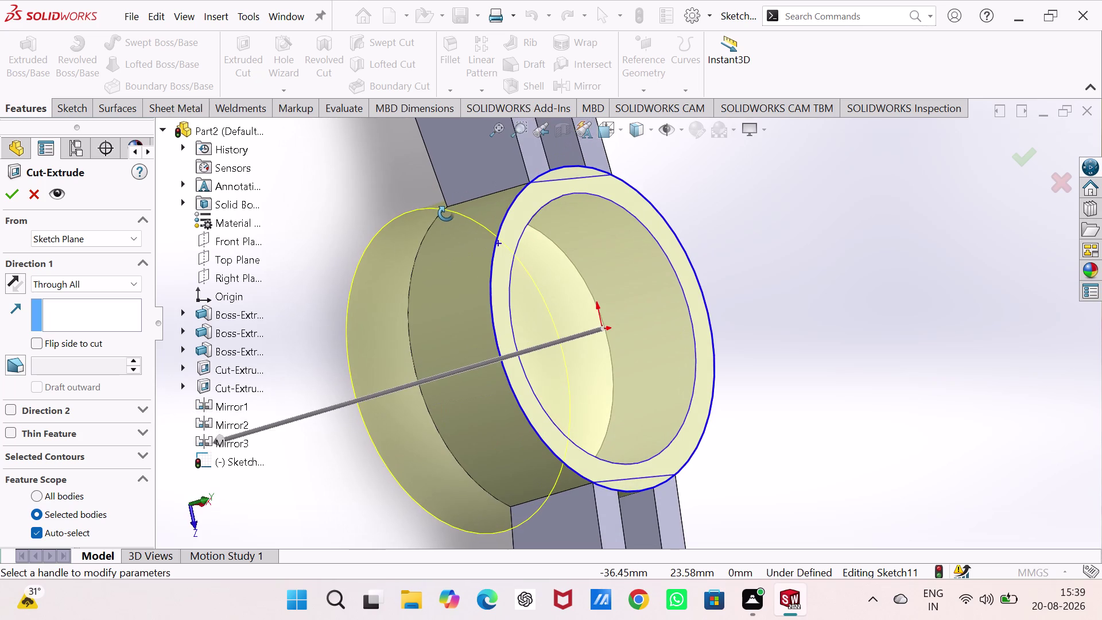
middle_drag(446, 214, 341, 204)
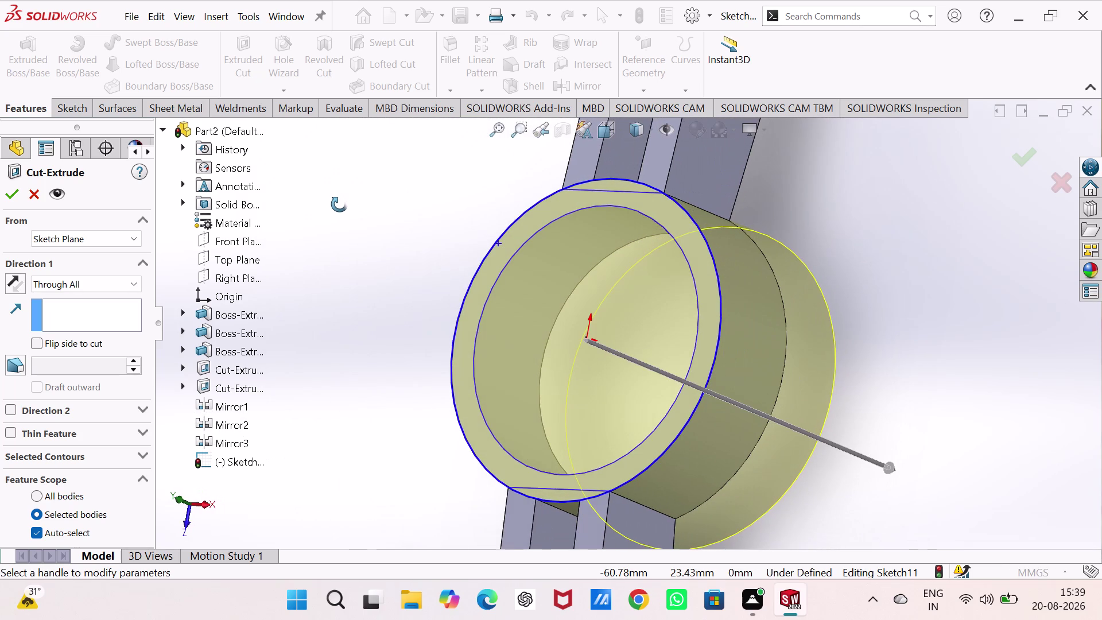
middle_drag(340, 204, 299, 196)
Set the extruded cut to Blind with 1 mm depth and confirm.
click(121, 282)
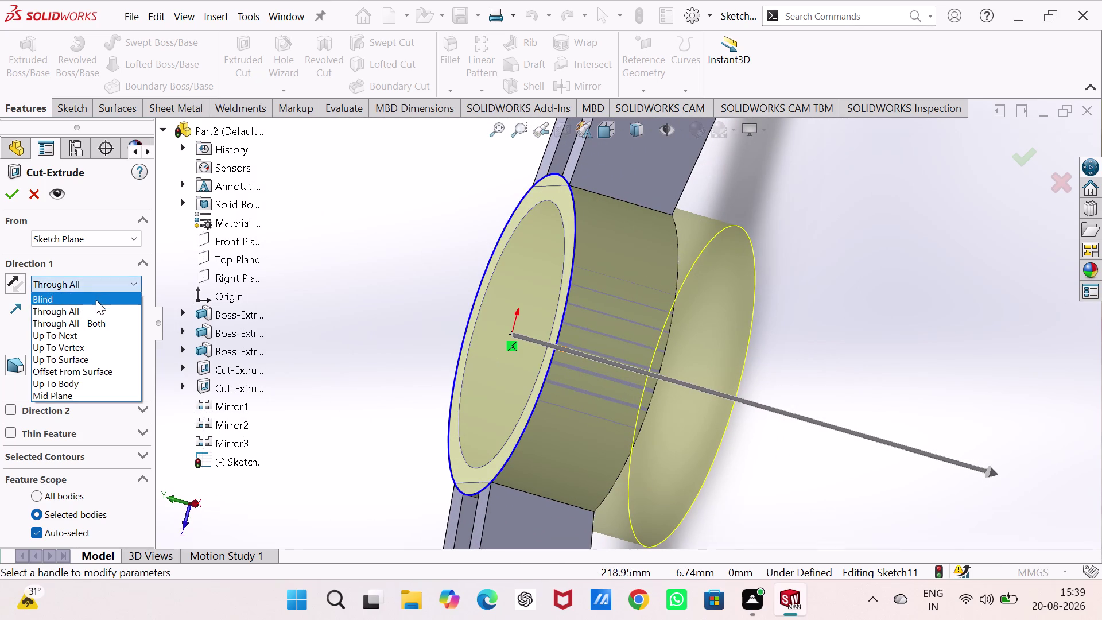
click(96, 300)
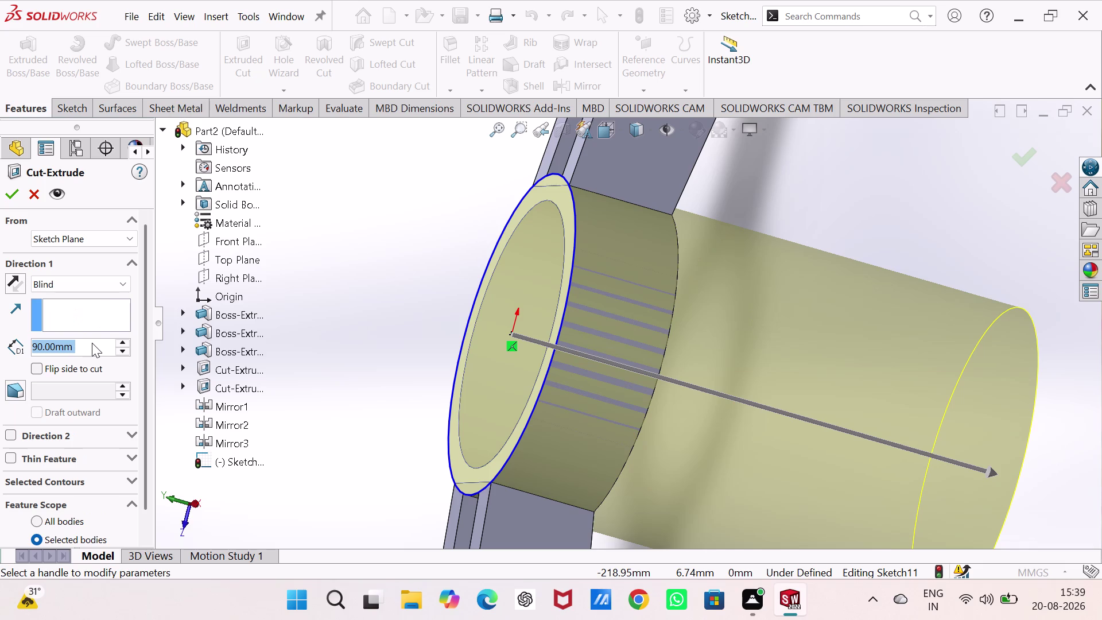
key(1)
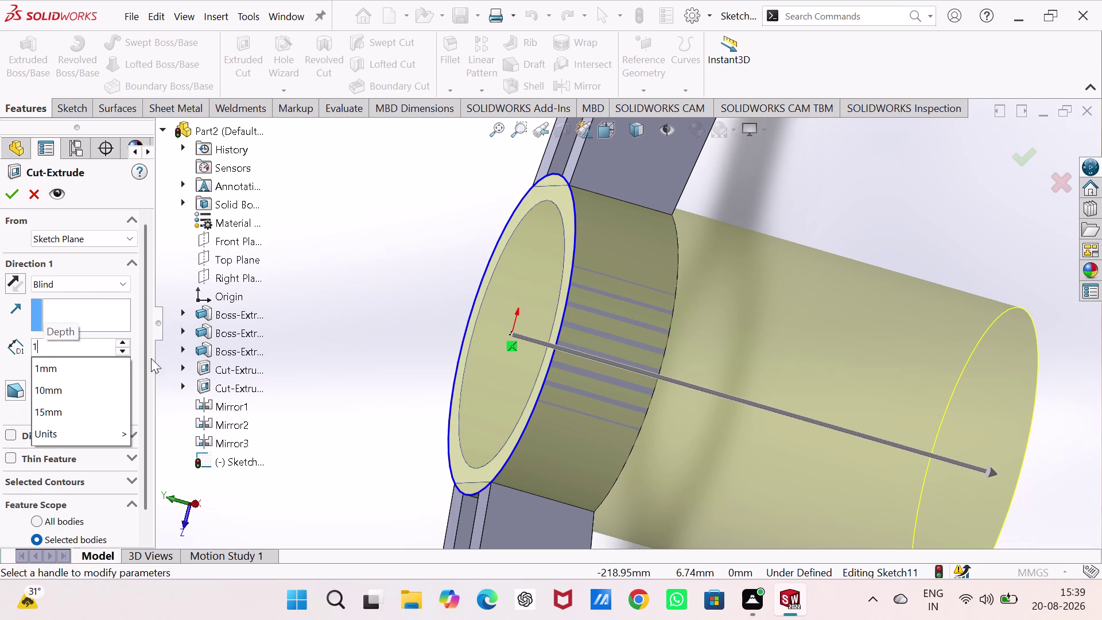
click(440, 269)
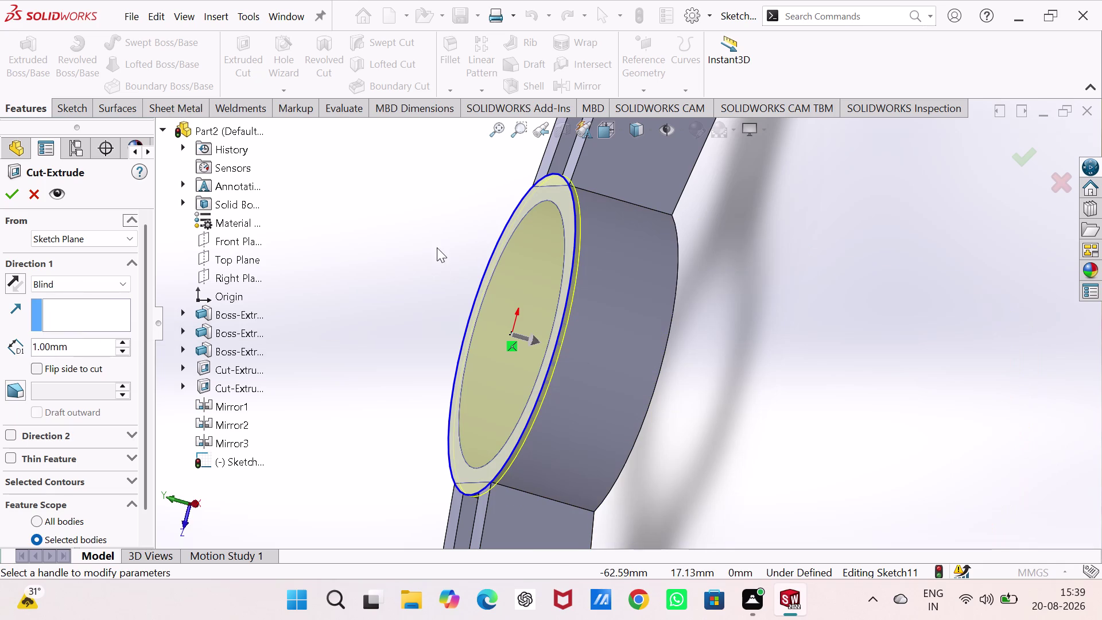
click(7, 197)
click(299, 239)
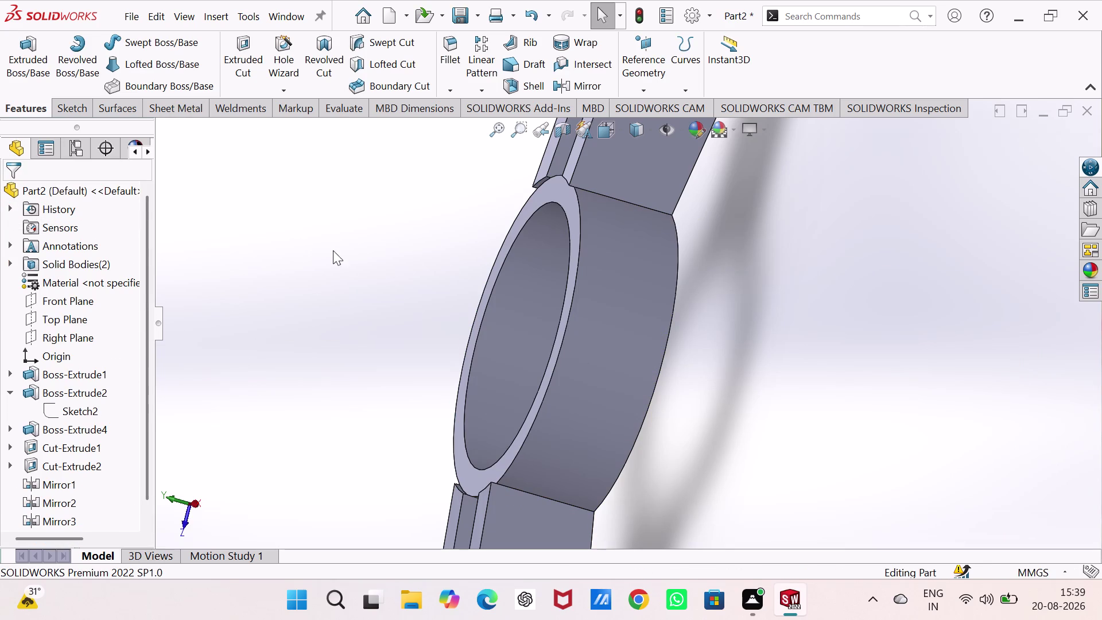
Orbit to the ring and start Sketch12 on the recessed face.
middle_drag(348, 253, 429, 289)
double_click(312, 258)
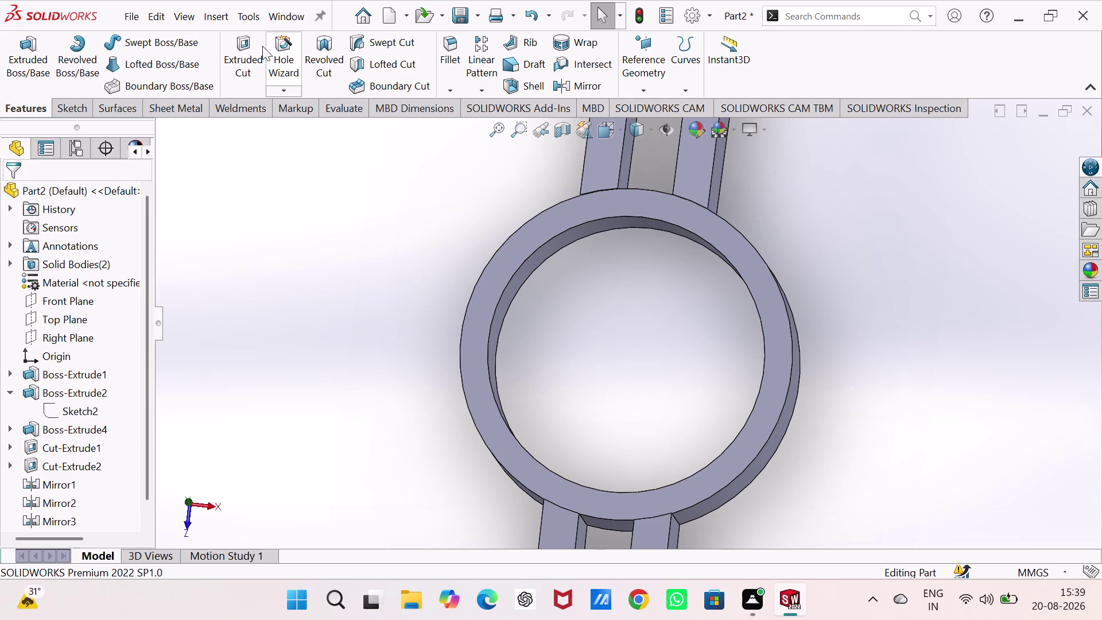
click(673, 213)
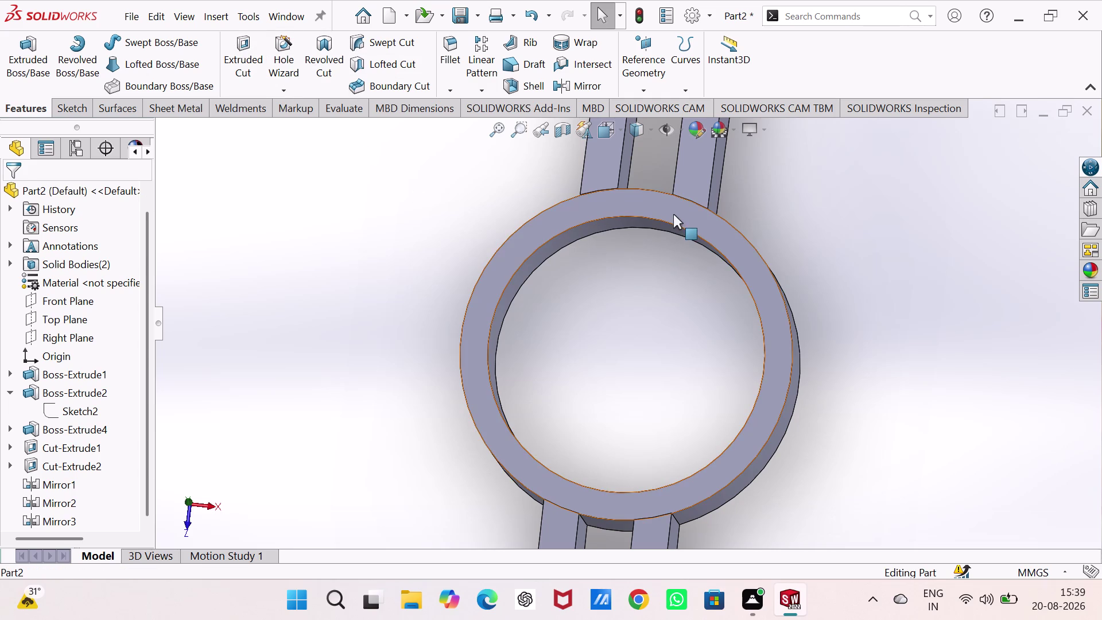
click(733, 173)
click(821, 255)
scroll(down, 3)
click(589, 234)
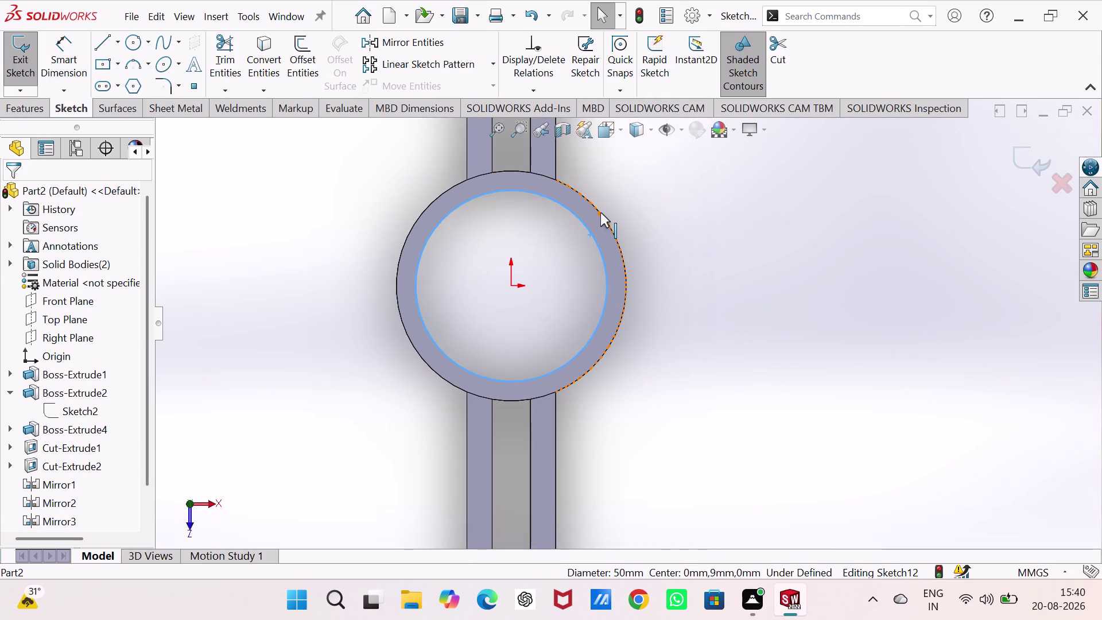
Convert the central hub's inner and outer edges into the sketch, then exit it.
click(600, 212)
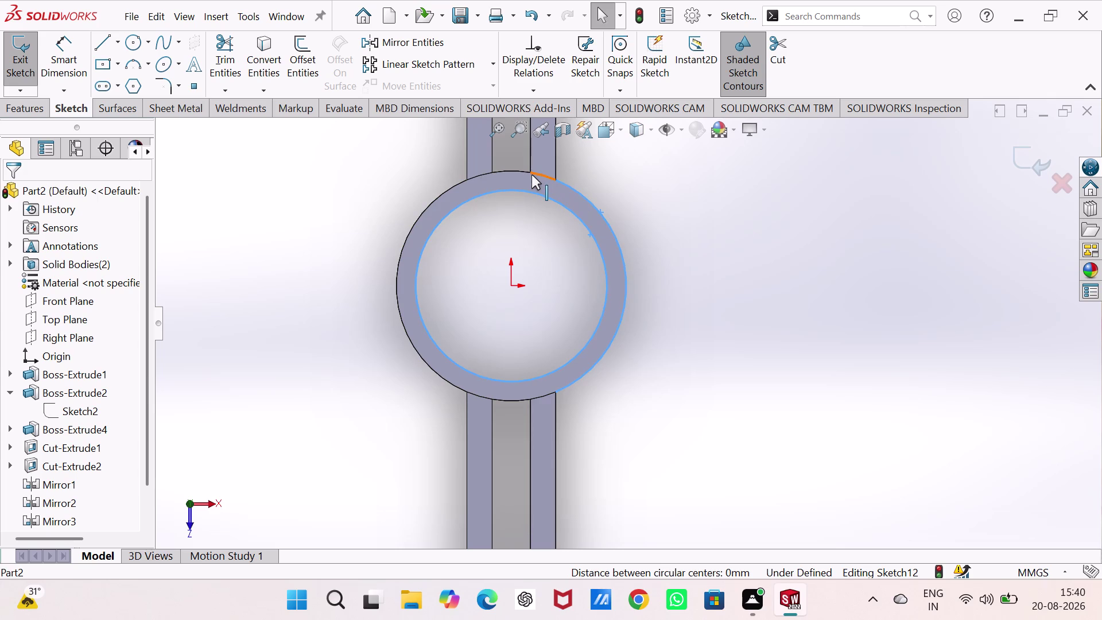
click(534, 174)
click(521, 172)
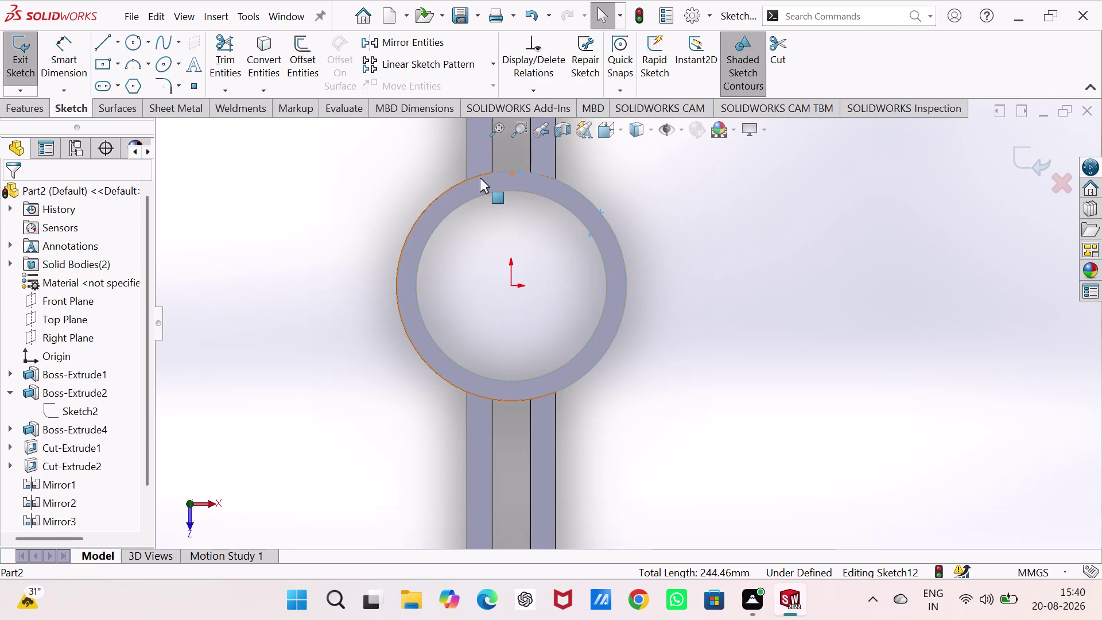
click(479, 176)
click(447, 187)
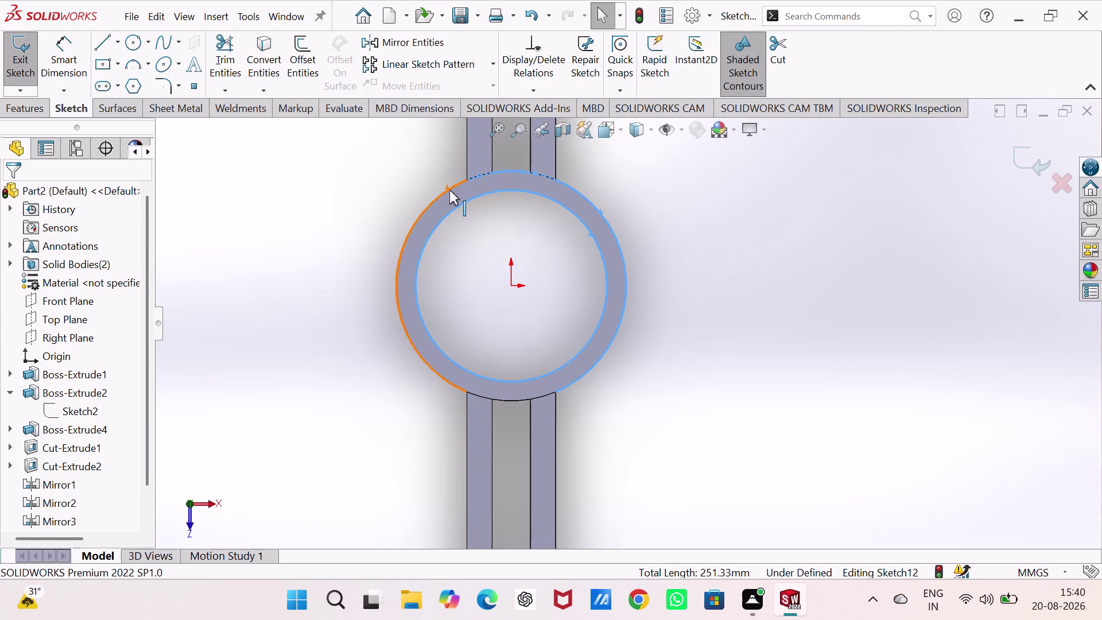
click(449, 190)
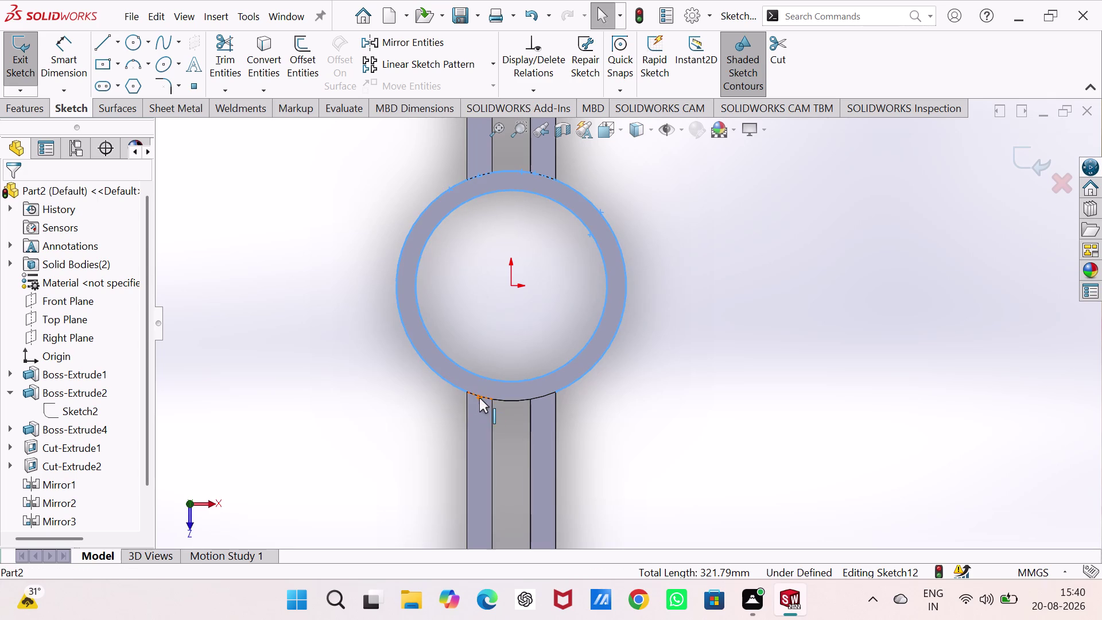
click(481, 396)
click(509, 399)
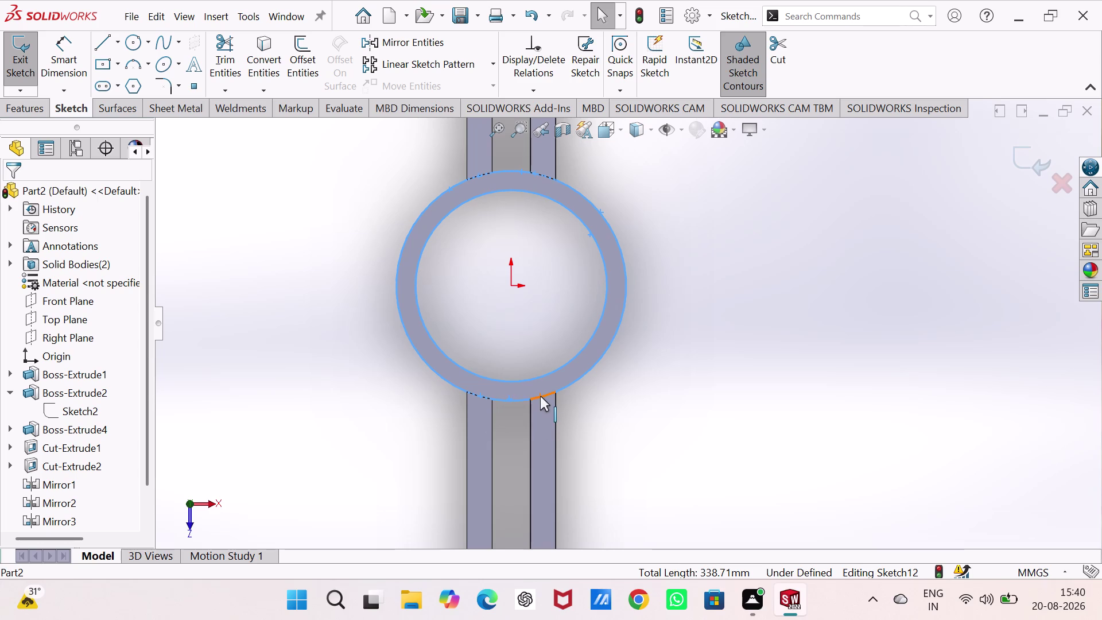
click(540, 396)
click(260, 43)
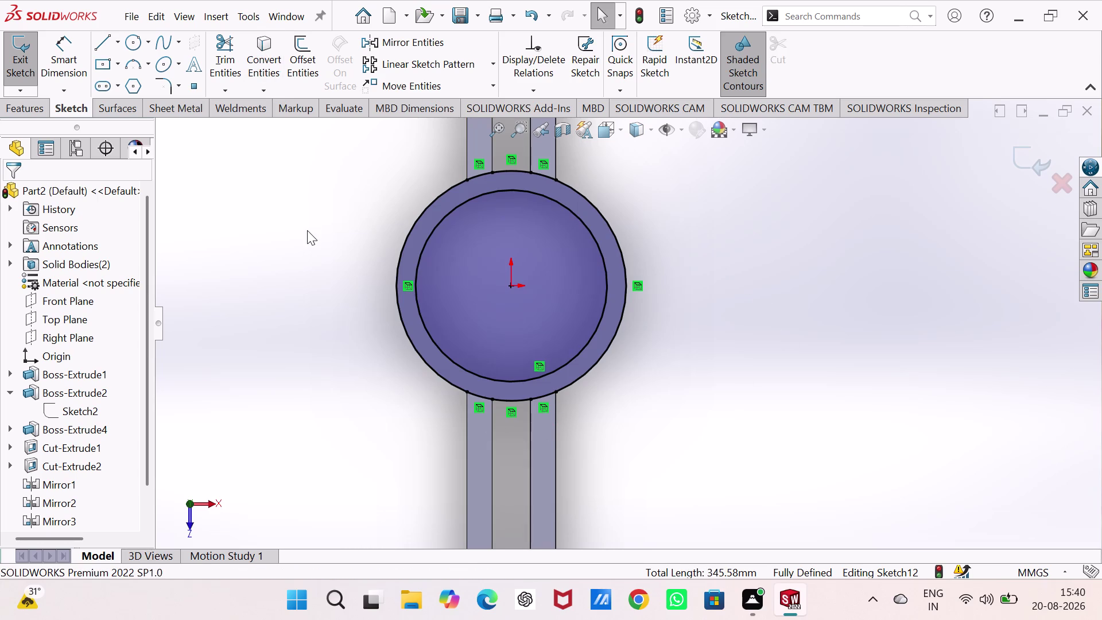
click(307, 230)
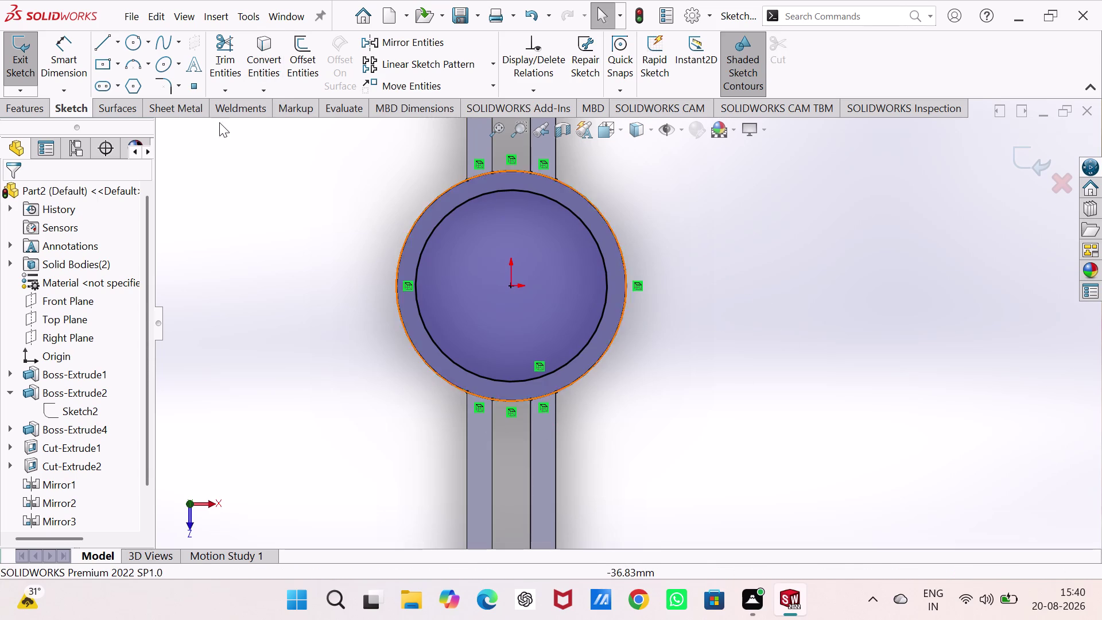
click(23, 51)
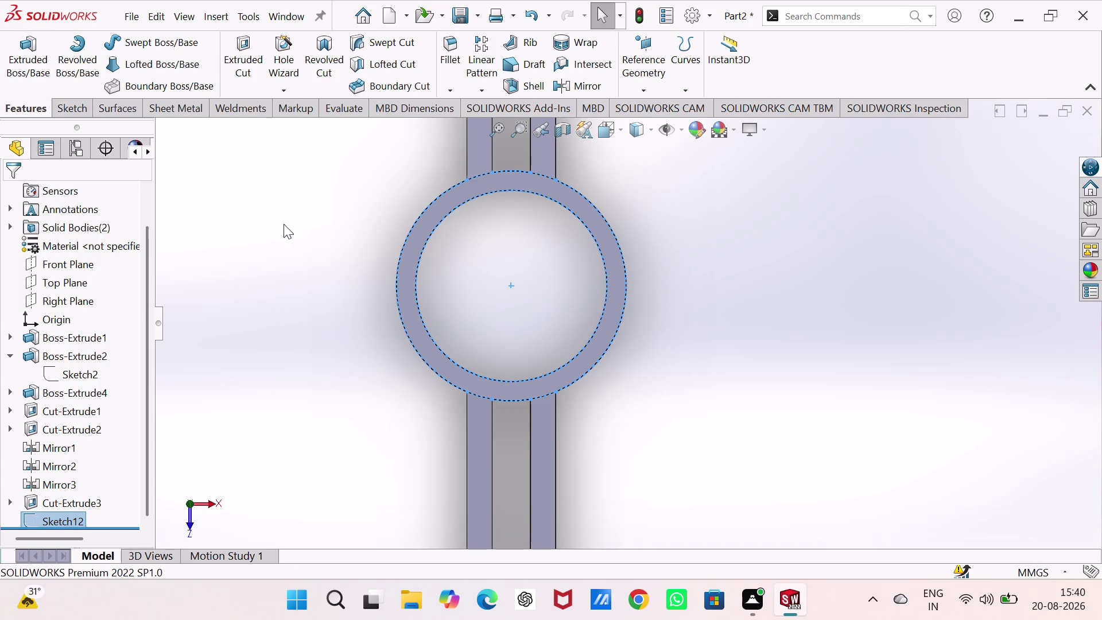
click(26, 59)
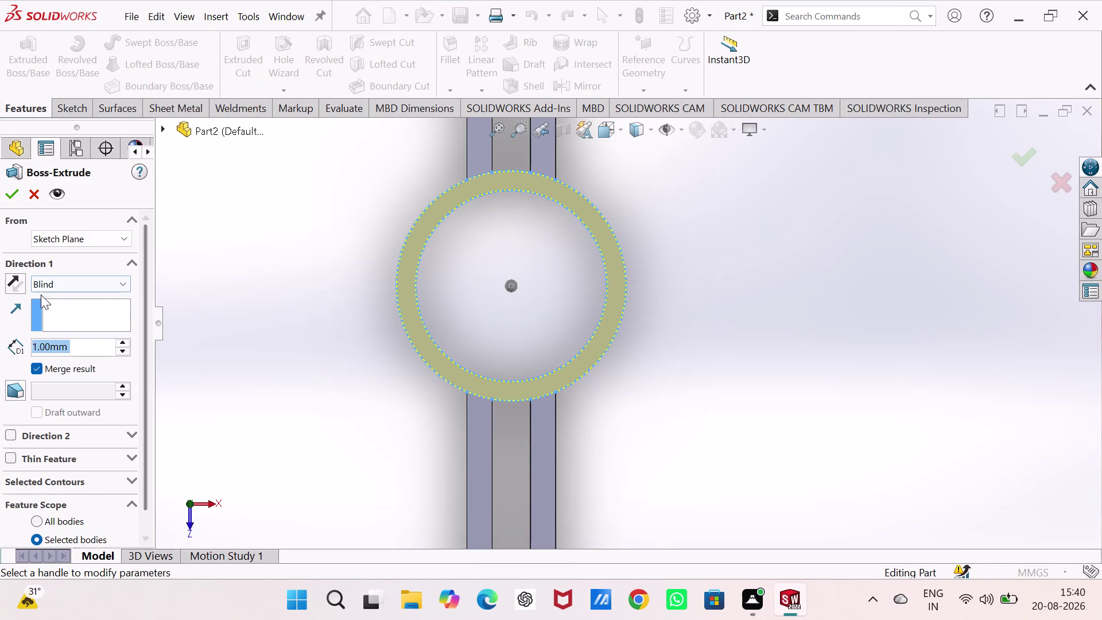
Confirm the Boss-Extrude5 collar and orbit to inspect it.
click(10, 198)
click(782, 335)
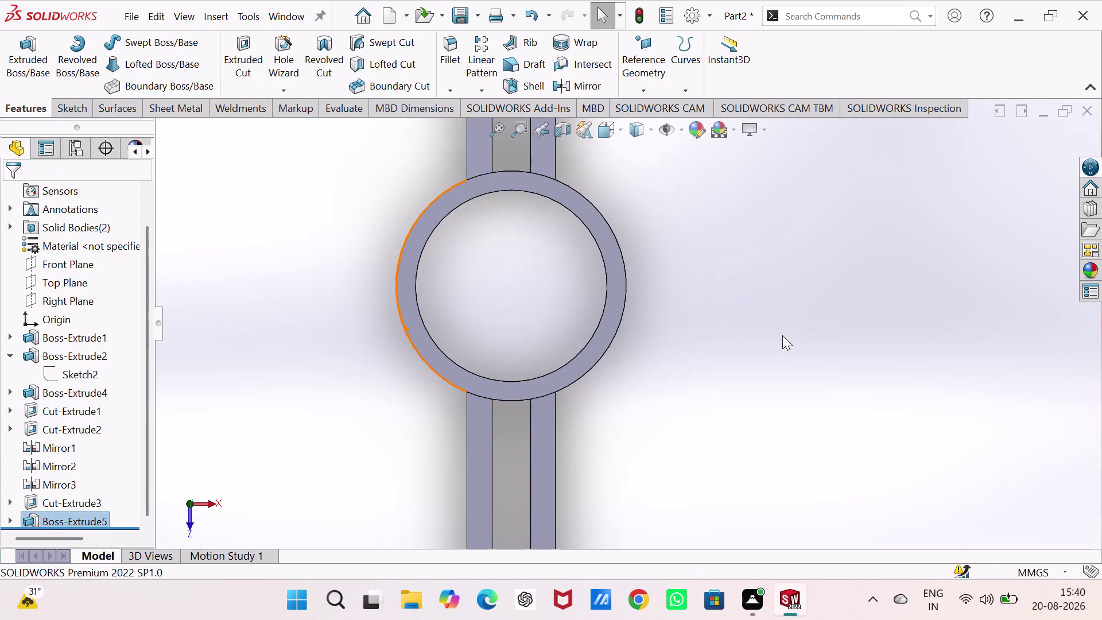
middle_drag(782, 334, 698, 336)
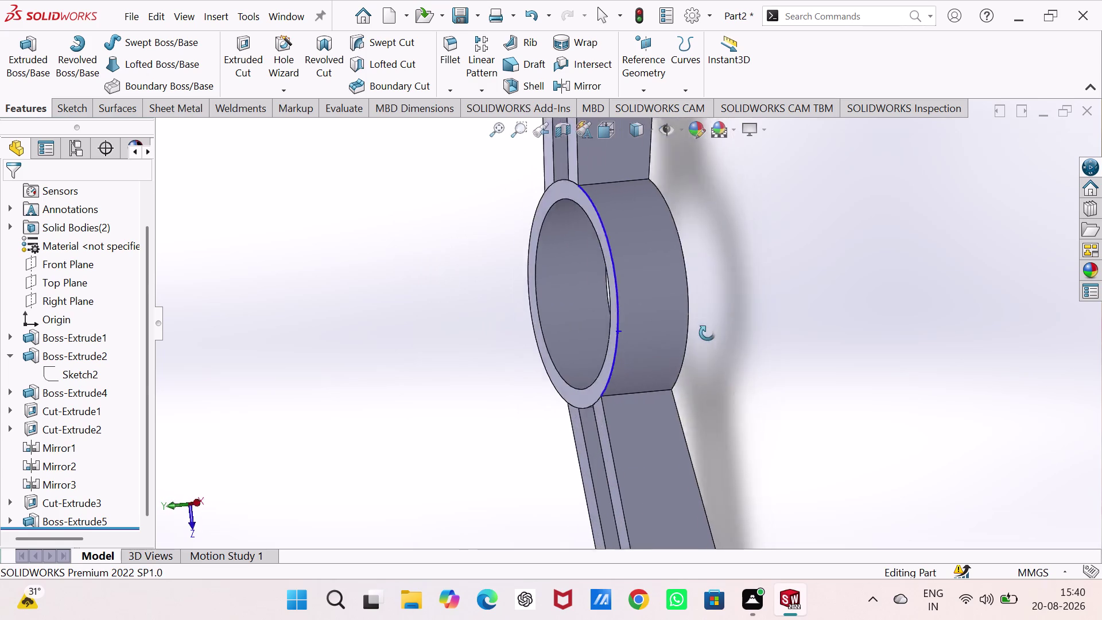
middle_drag(698, 336, 752, 353)
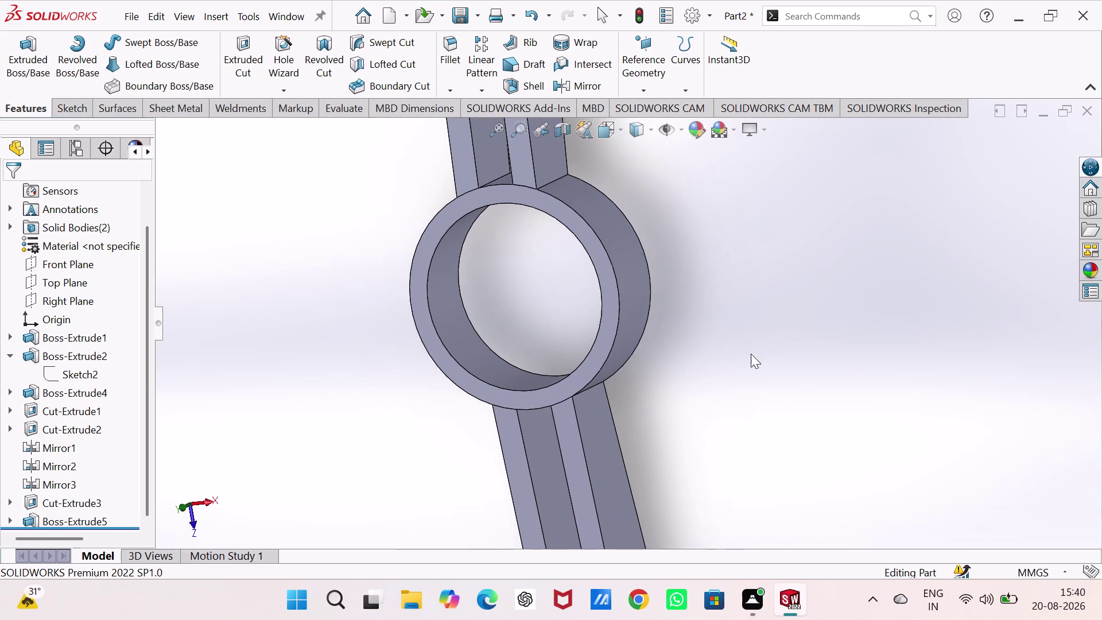
Switch to isometric view and orbit the connecting rod toward its end face.
key(ctrl+7)
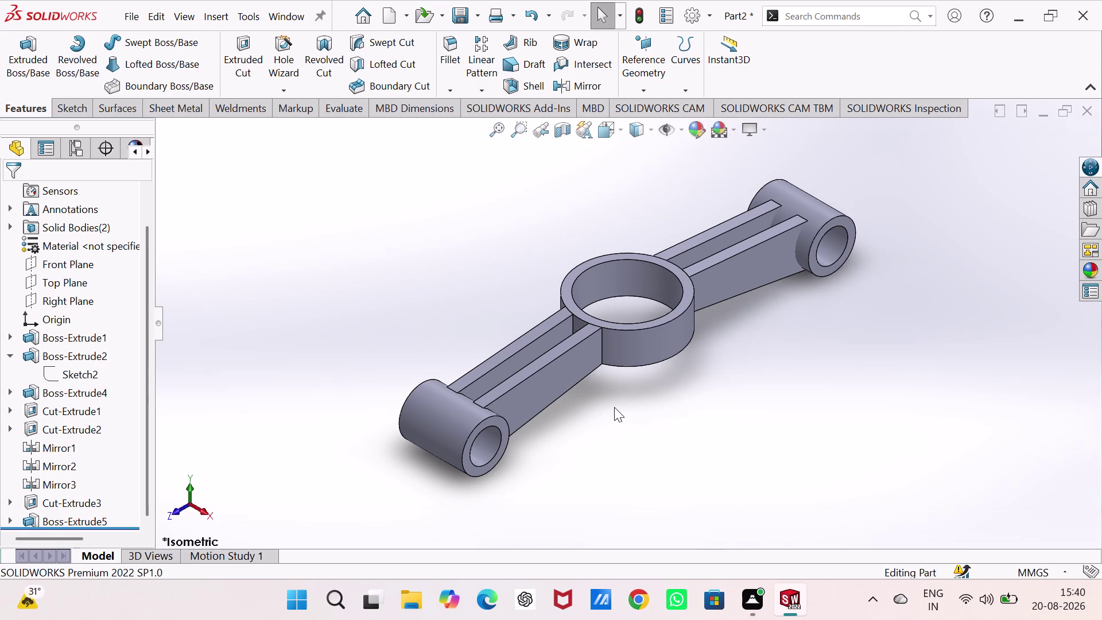
middle_drag(614, 407, 584, 443)
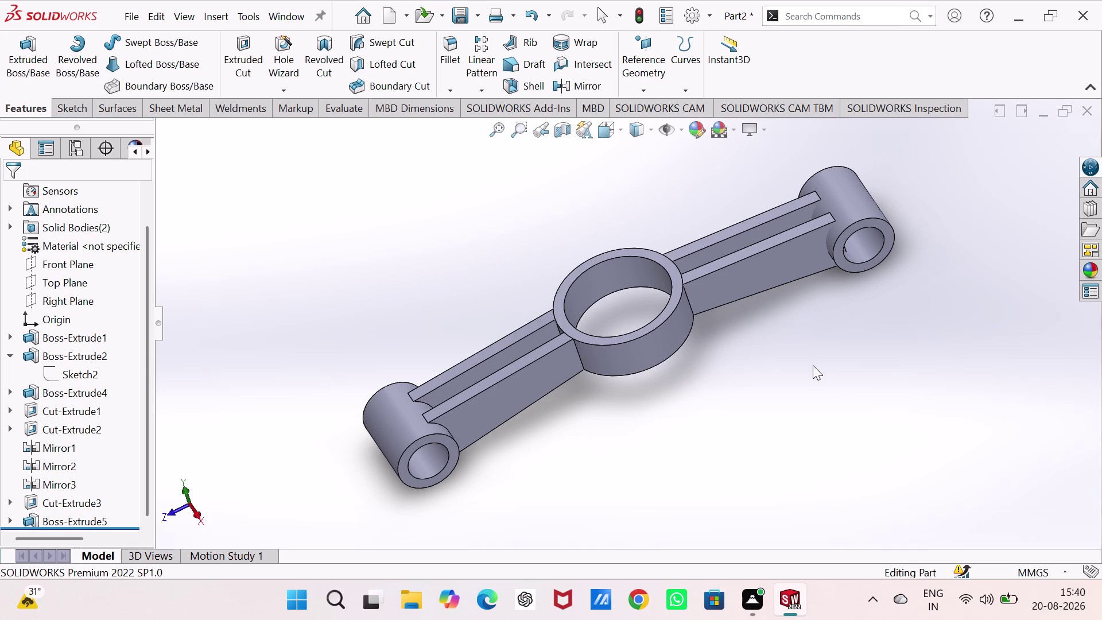
middle_drag(812, 365, 801, 318)
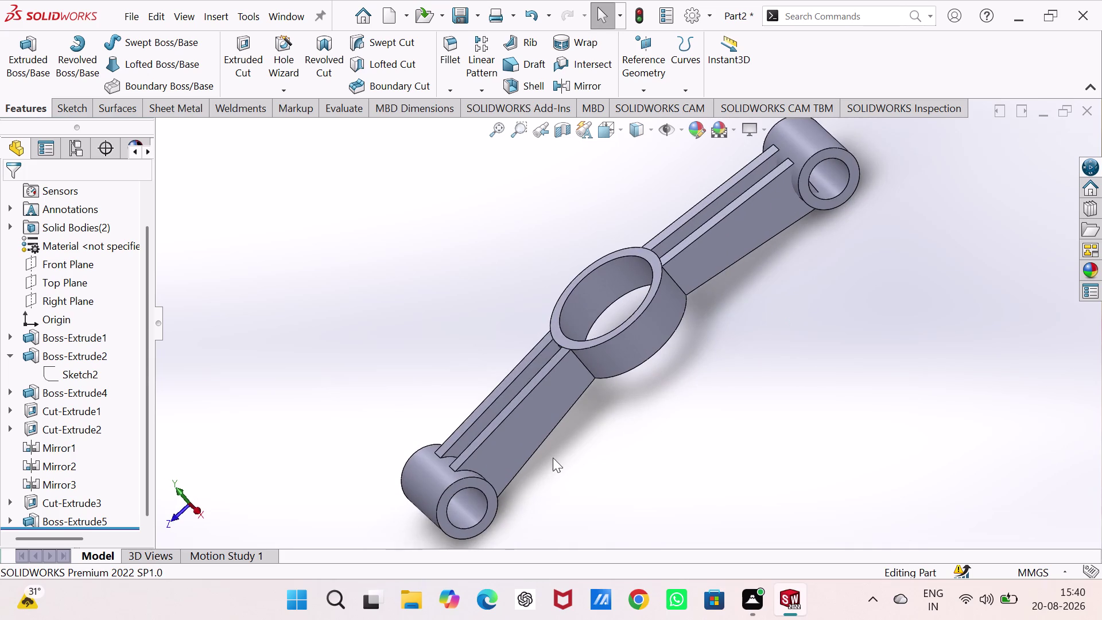
middle_drag(552, 457, 538, 388)
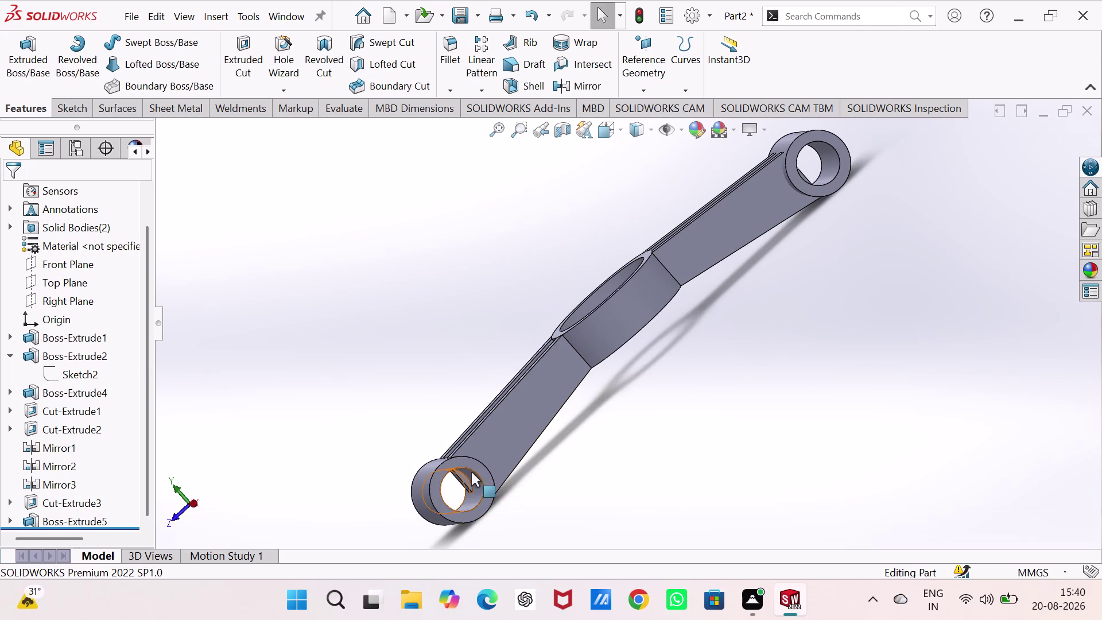
click(486, 476)
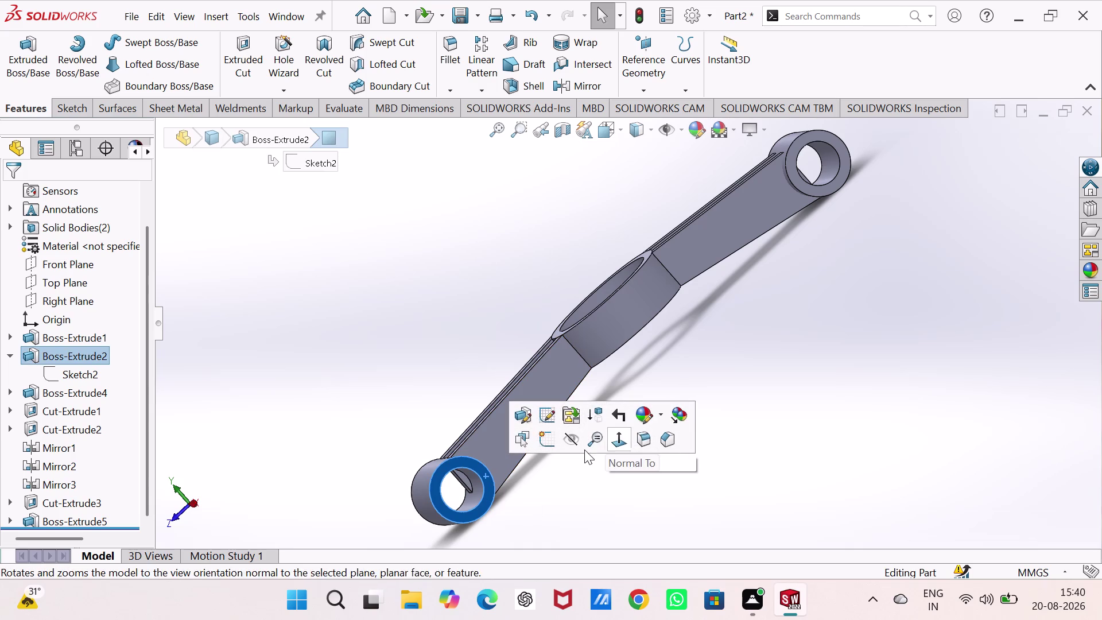
Start a new sketch on the connecting rod's end face.
click(545, 433)
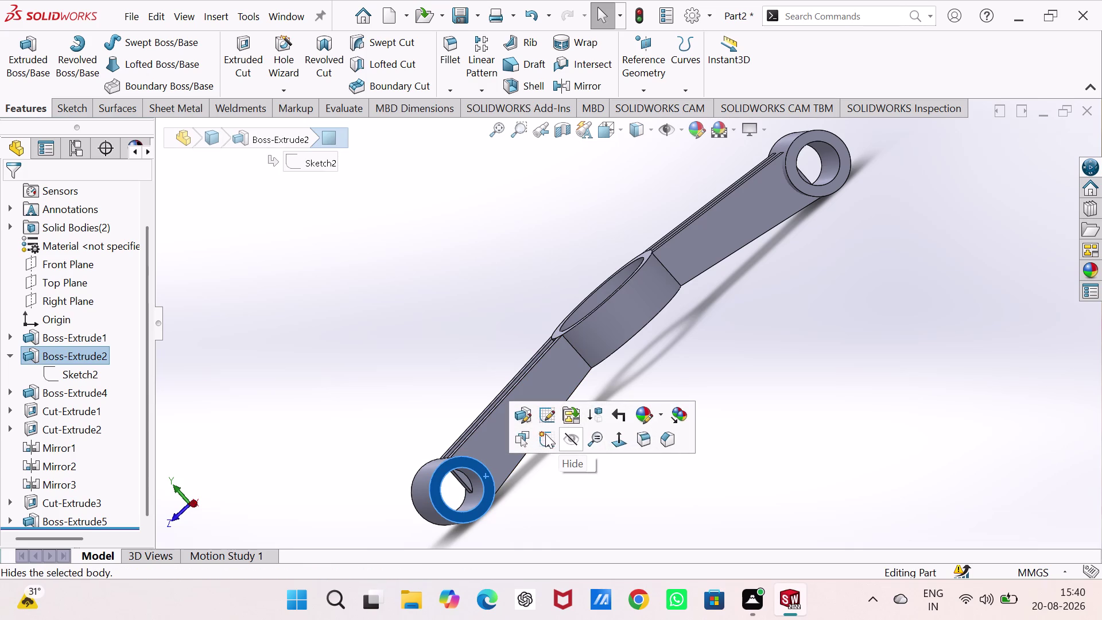
drag(552, 452, 546, 447)
scroll(down, 3)
scroll(down, 3)
click(429, 182)
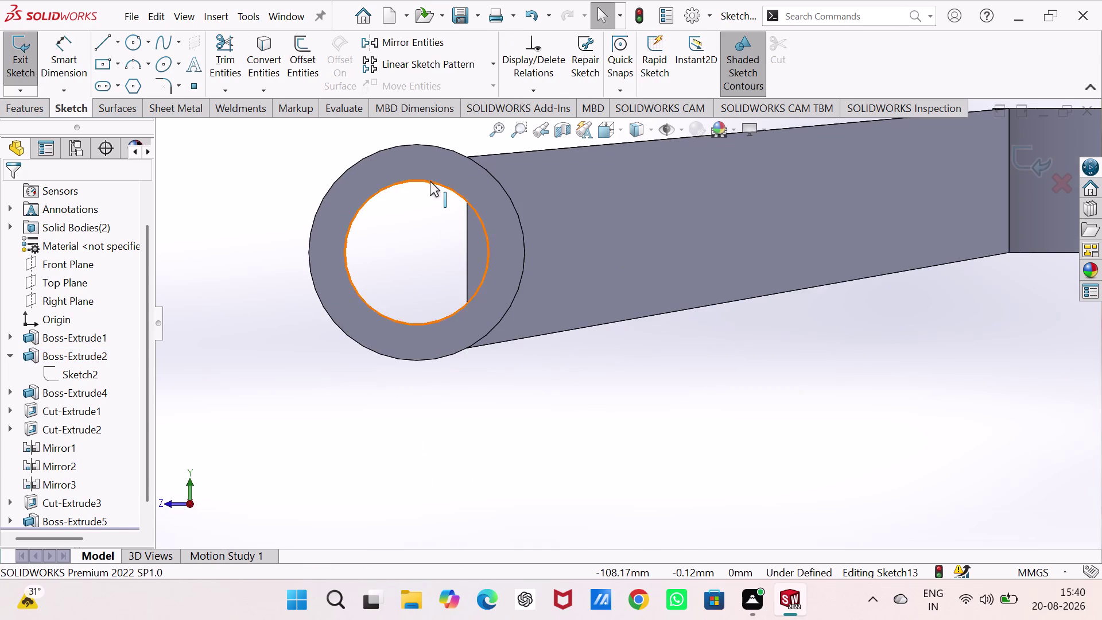
scroll(up, 3)
scroll(up, 3)
scroll(down, 3)
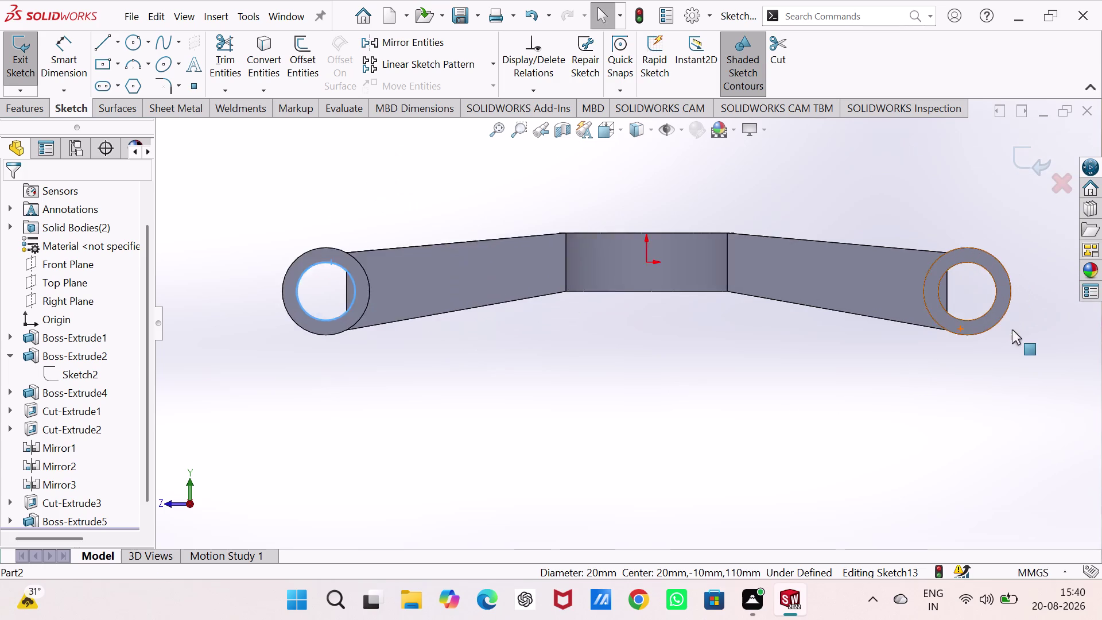
scroll(down, 3)
Draw fully defined 20 mm circles in both end bosses, 220 mm apart, and exit the sketch.
click(943, 272)
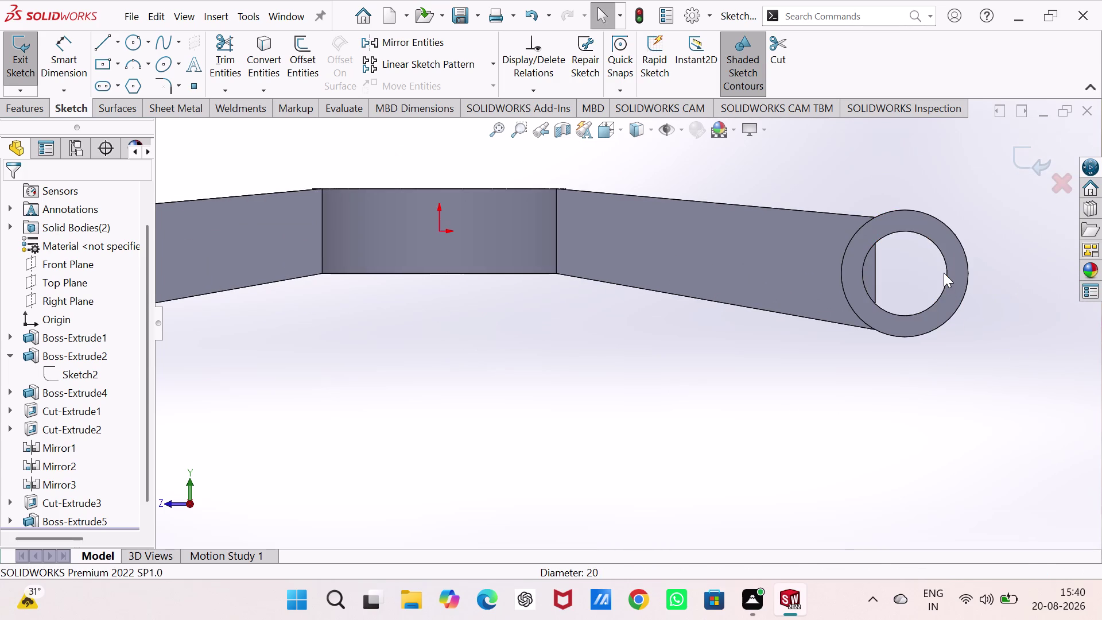
click(946, 276)
scroll(up, 3)
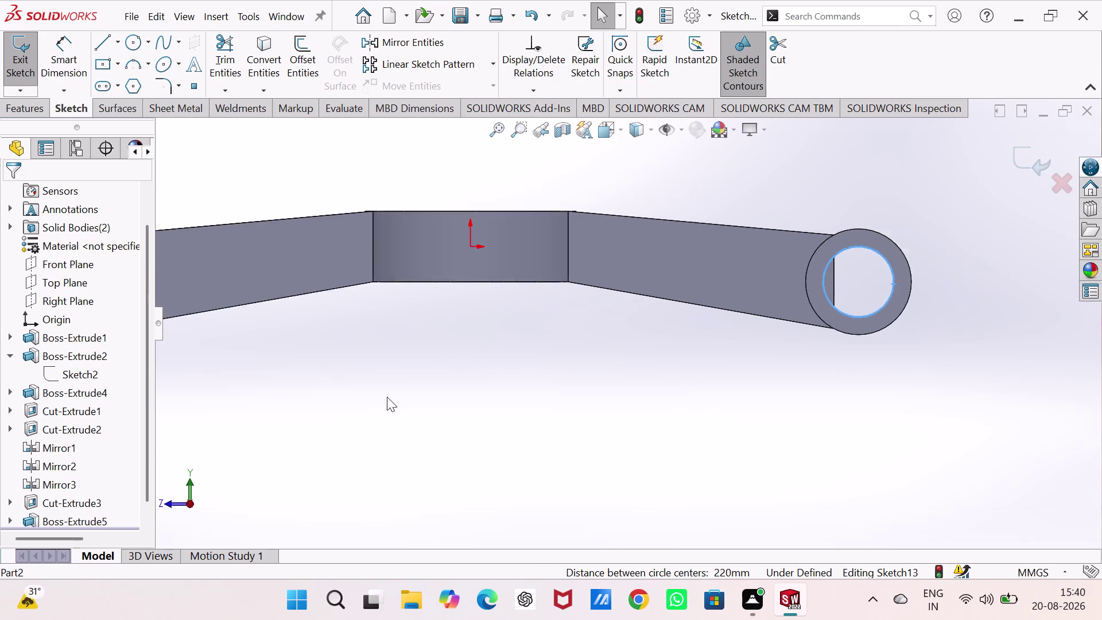
scroll(up, 3)
scroll(down, 3)
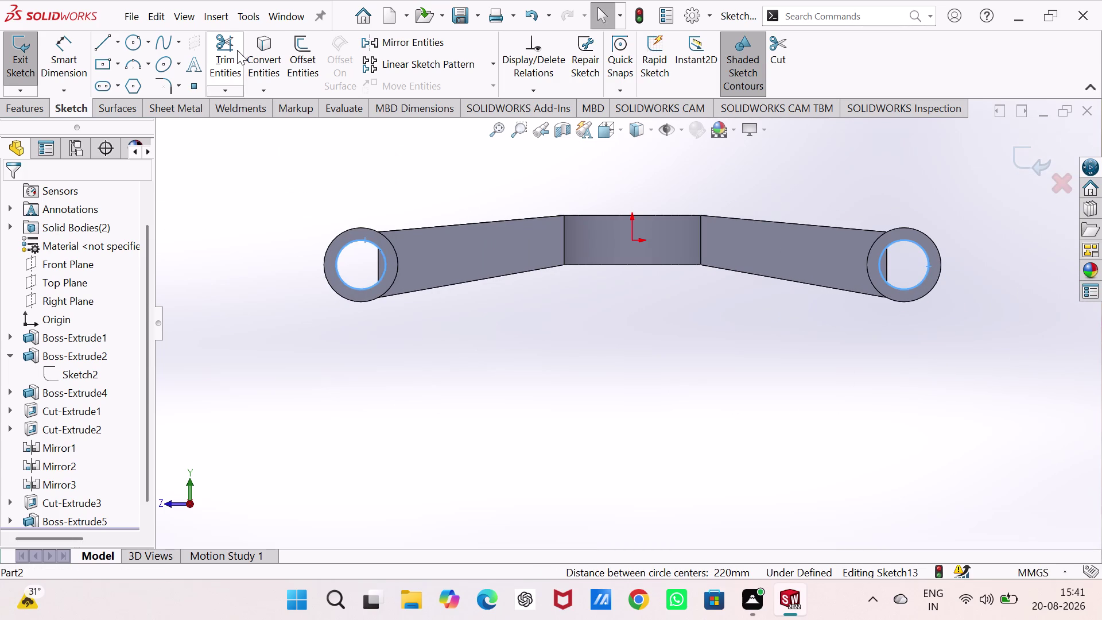
click(265, 47)
double_click(266, 195)
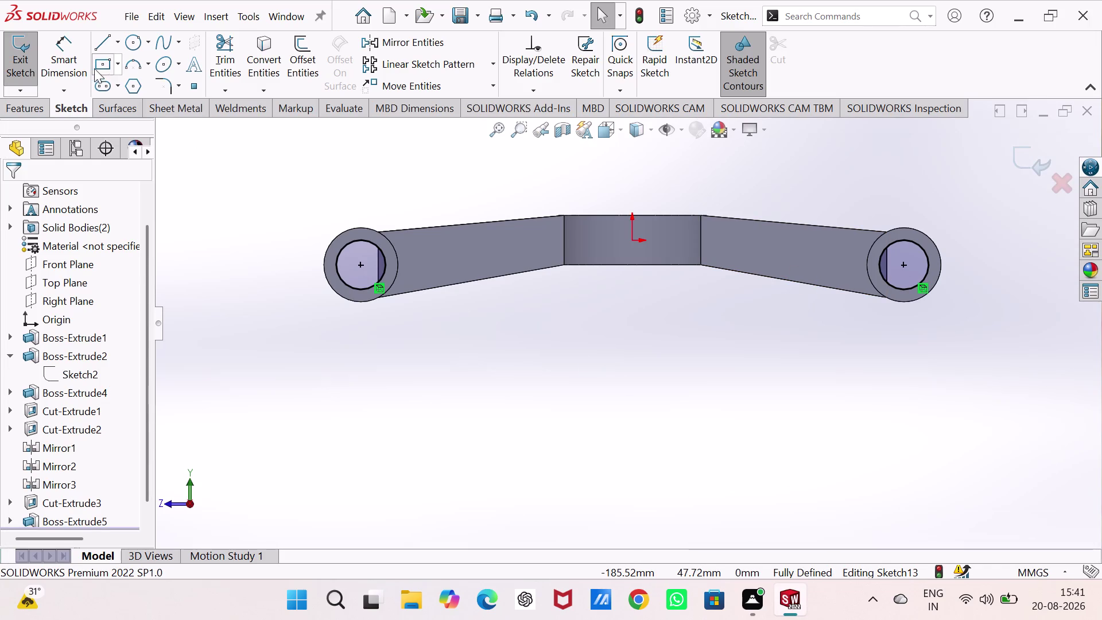
click(20, 47)
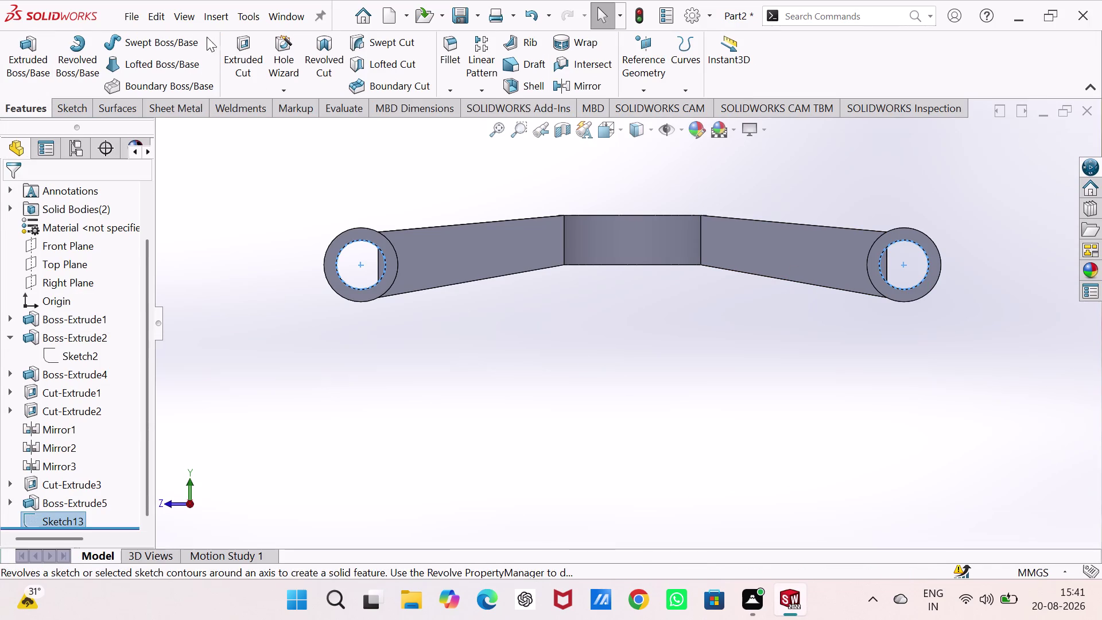
Extrude-cut Sketch13's two circles Through All to bore both end bushings.
click(245, 47)
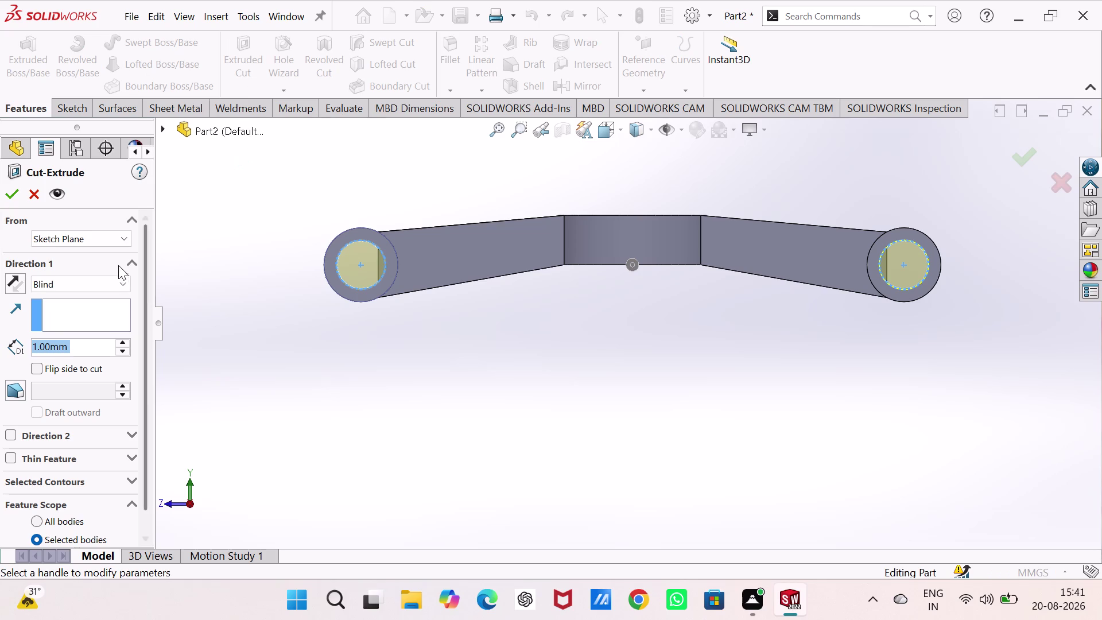
click(123, 281)
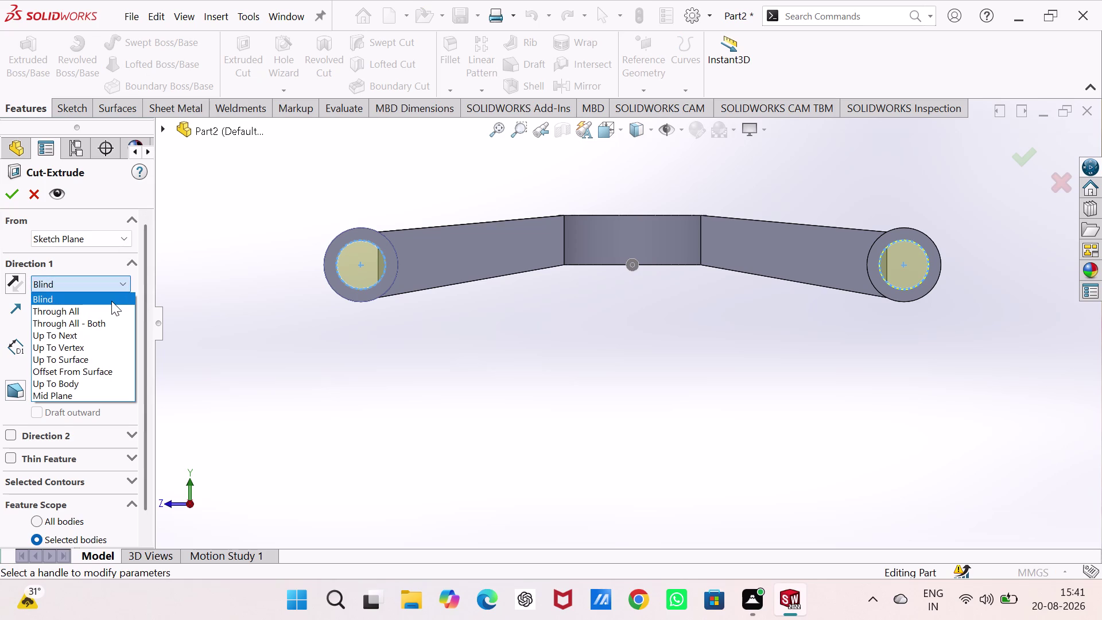
click(112, 305)
click(12, 193)
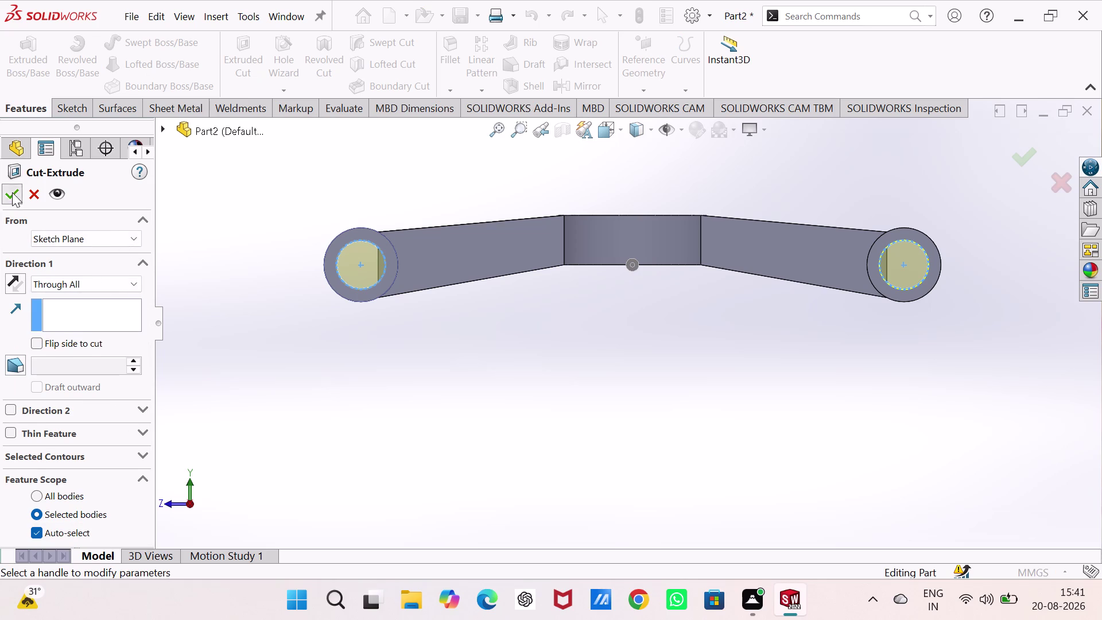
click(560, 389)
middle_click(623, 346)
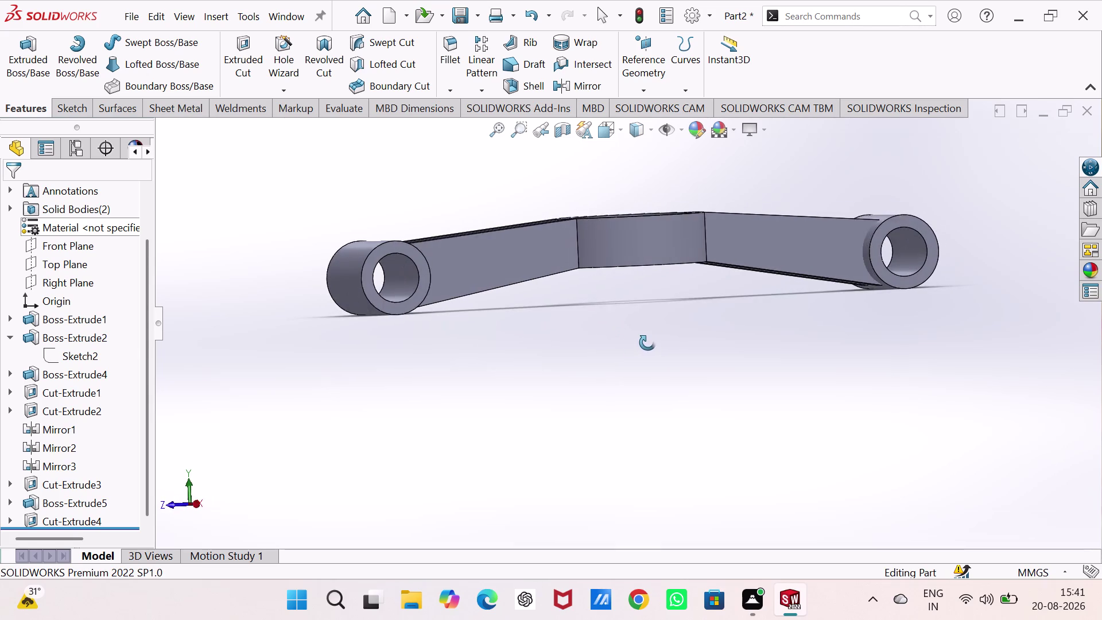
scroll(down, 3)
middle_drag(894, 307, 860, 319)
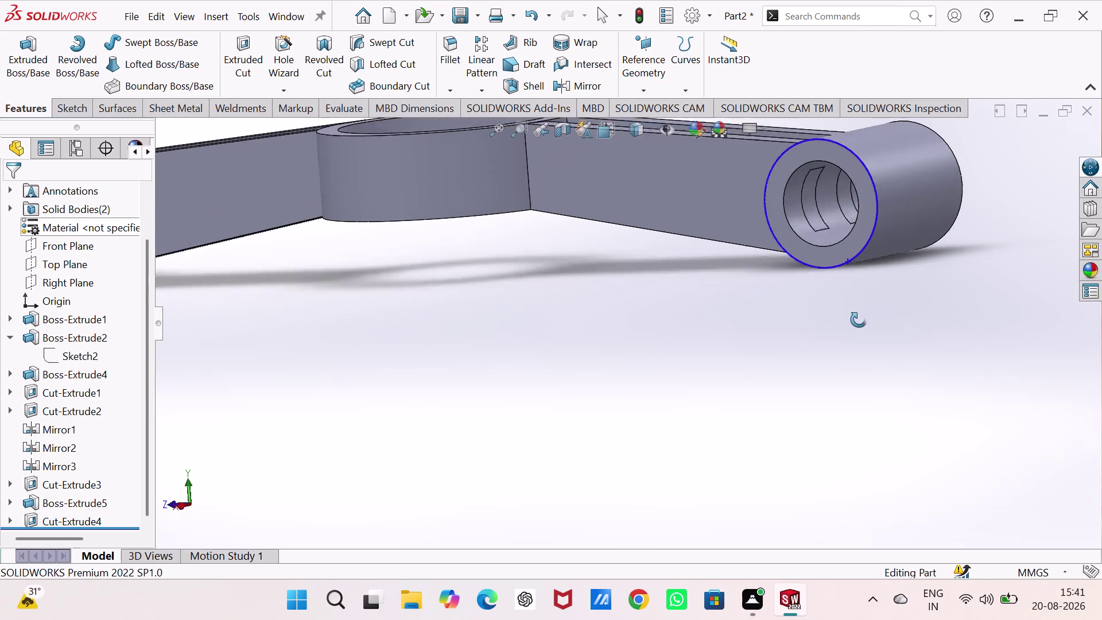
middle_drag(859, 319, 869, 271)
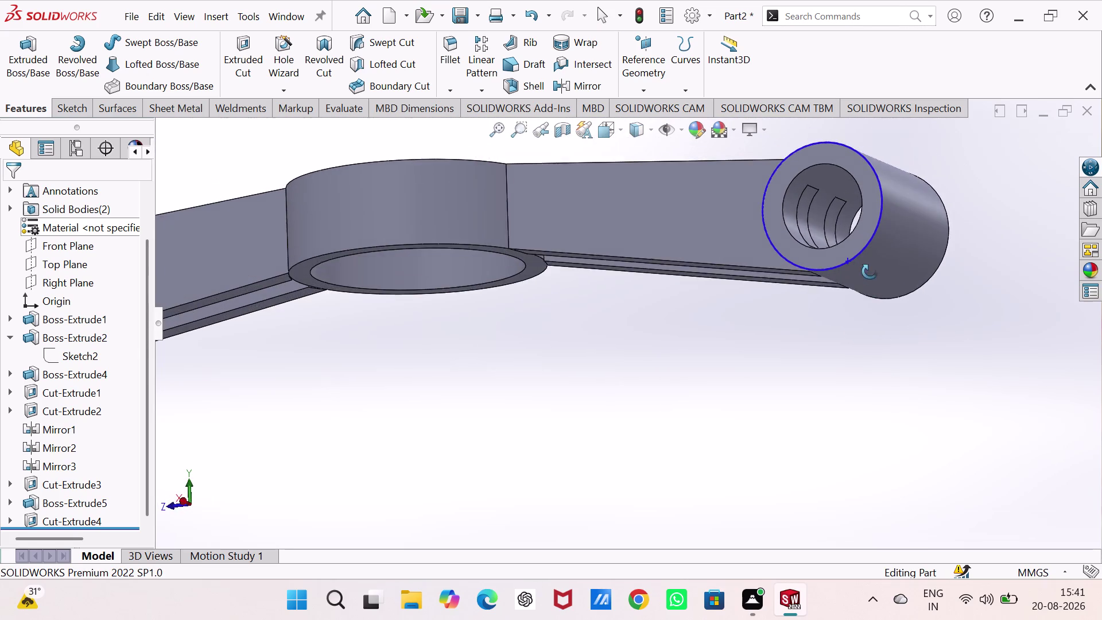
middle_drag(869, 272, 875, 299)
scroll(up, 3)
scroll(up, 3)
middle_drag(524, 311, 541, 326)
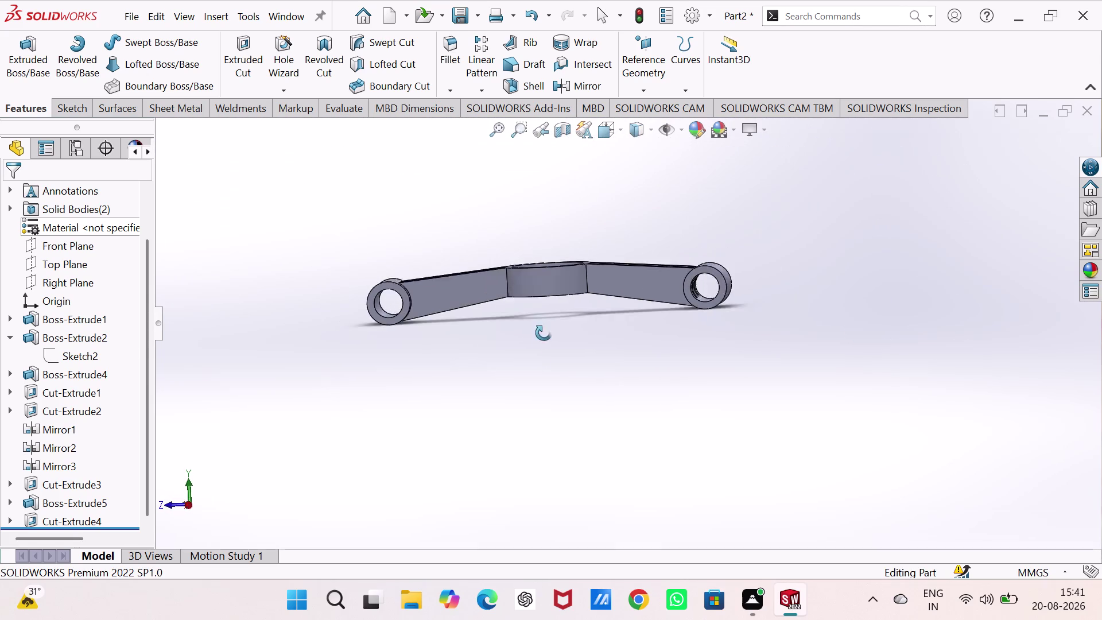
middle_drag(541, 326, 524, 436)
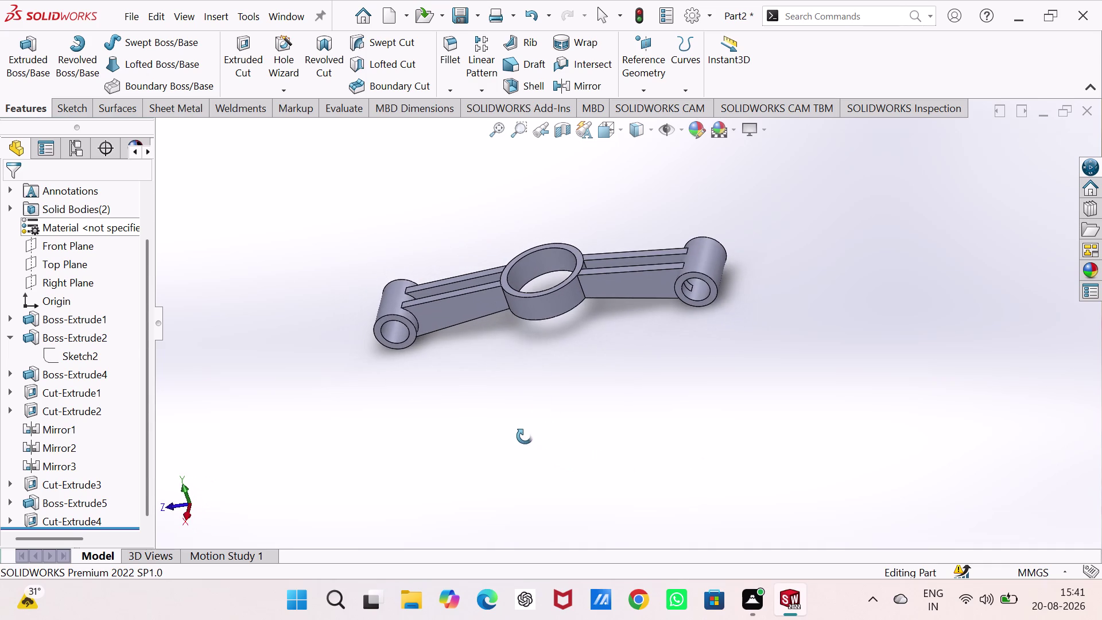
middle_drag(524, 436, 524, 433)
middle_drag(569, 364, 637, 411)
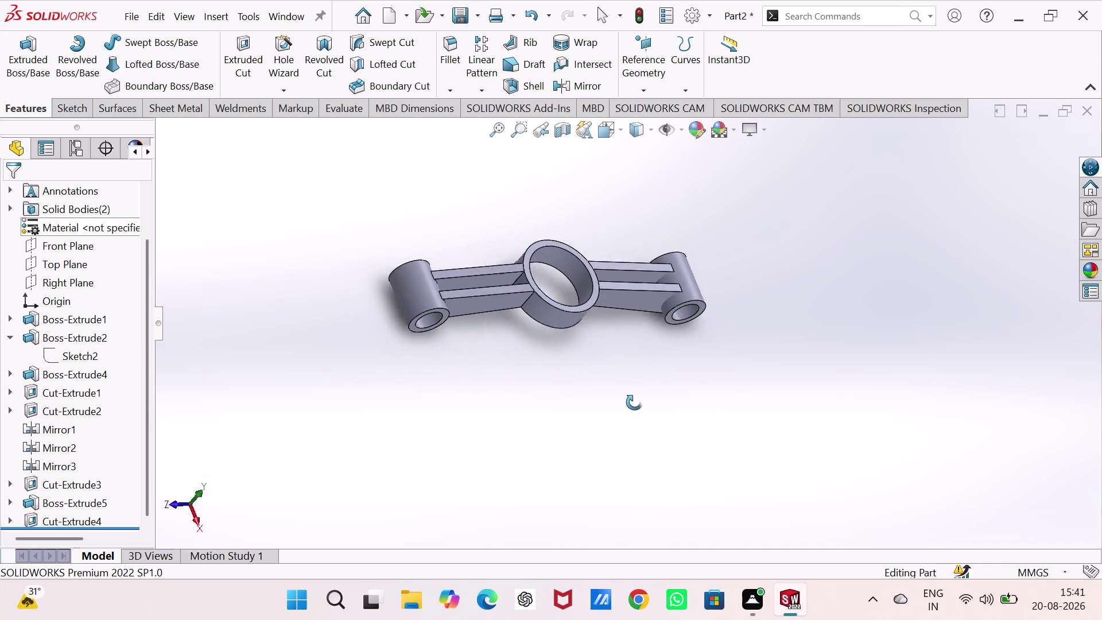
middle_drag(637, 410, 634, 250)
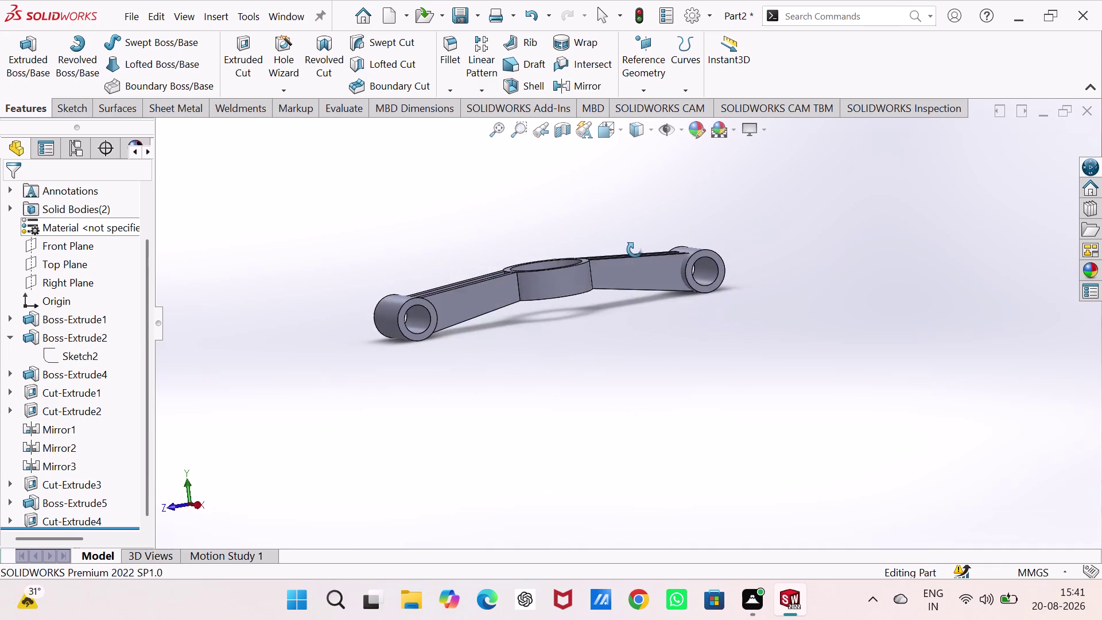
middle_drag(635, 249, 595, 235)
scroll(down, 3)
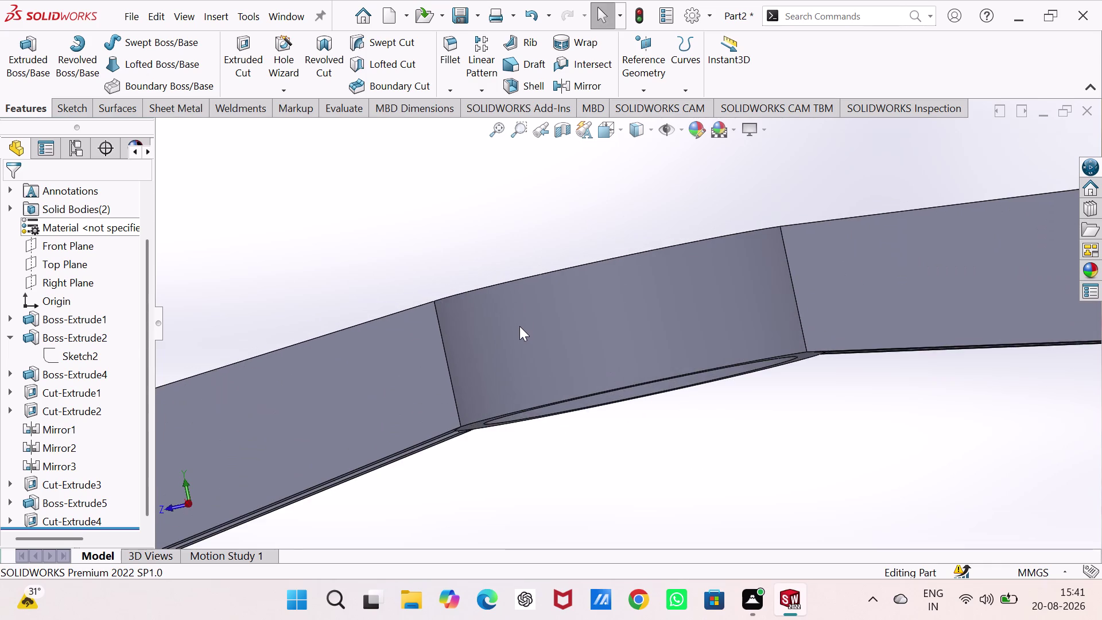
scroll(down, 3)
scroll(up, 3)
middle_drag(531, 419, 523, 269)
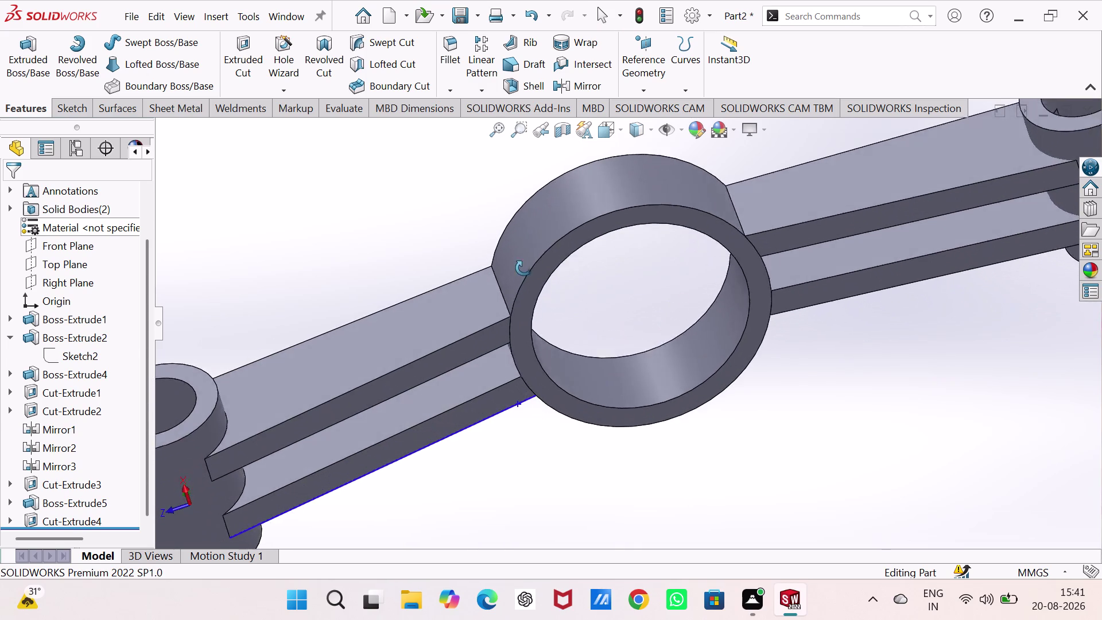
middle_drag(523, 270, 472, 207)
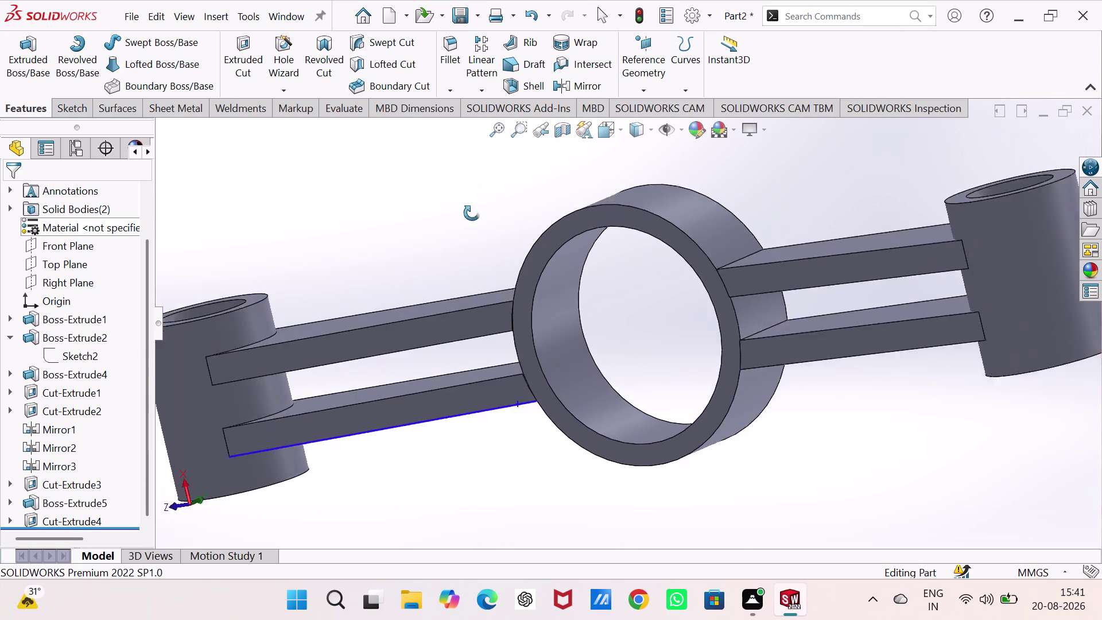
middle_drag(472, 206, 300, 242)
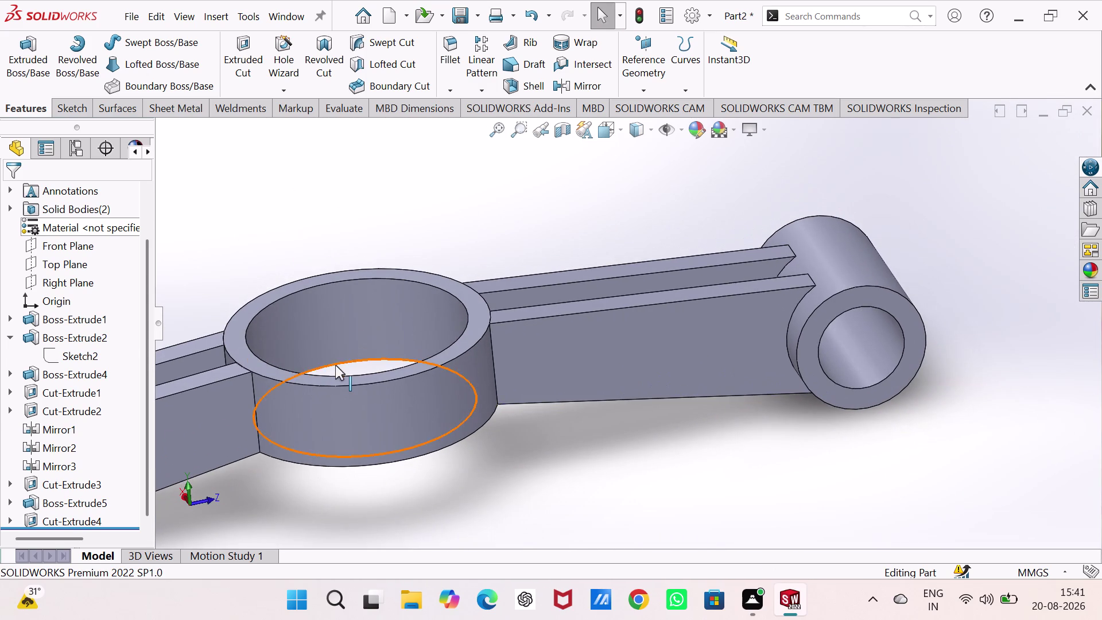
scroll(up, 3)
middle_drag(561, 396, 545, 442)
scroll(down, 3)
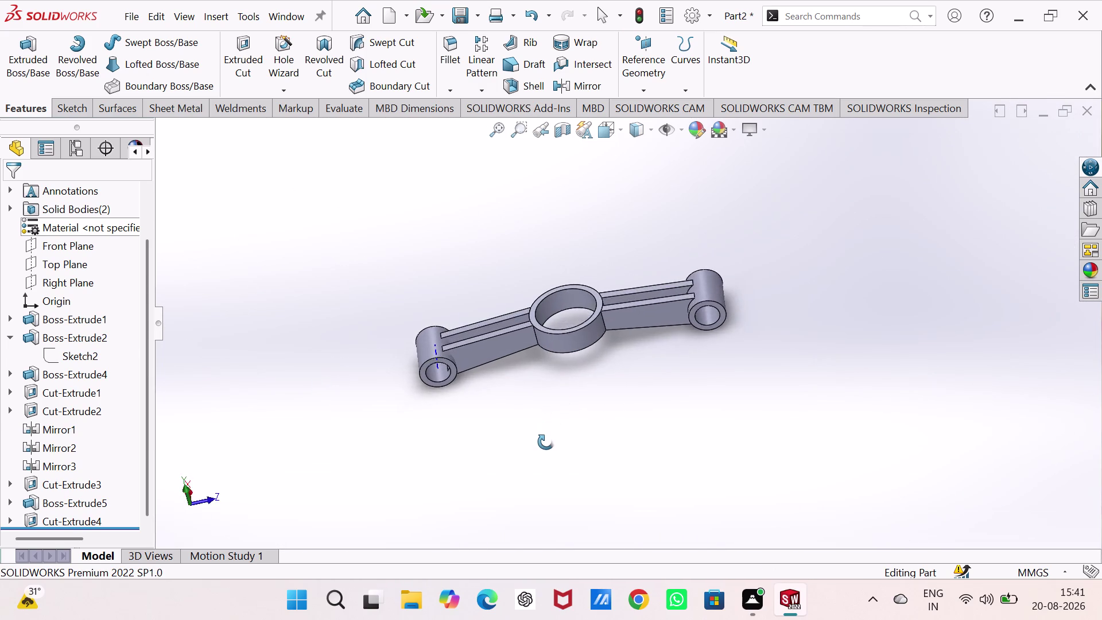
middle_drag(545, 442, 538, 378)
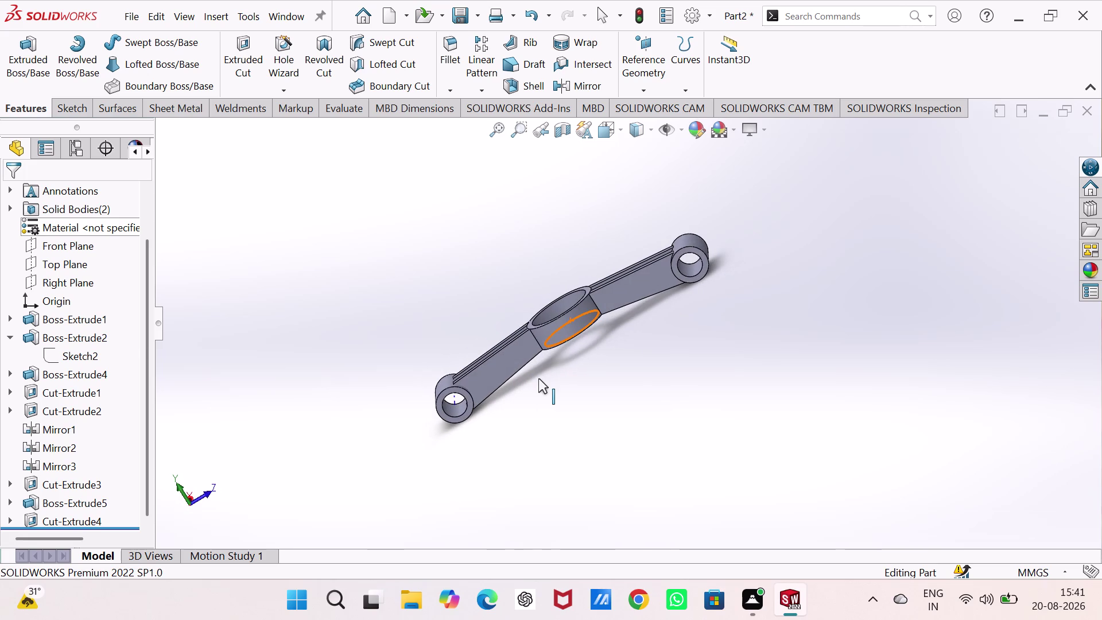
key(ctrl+1)
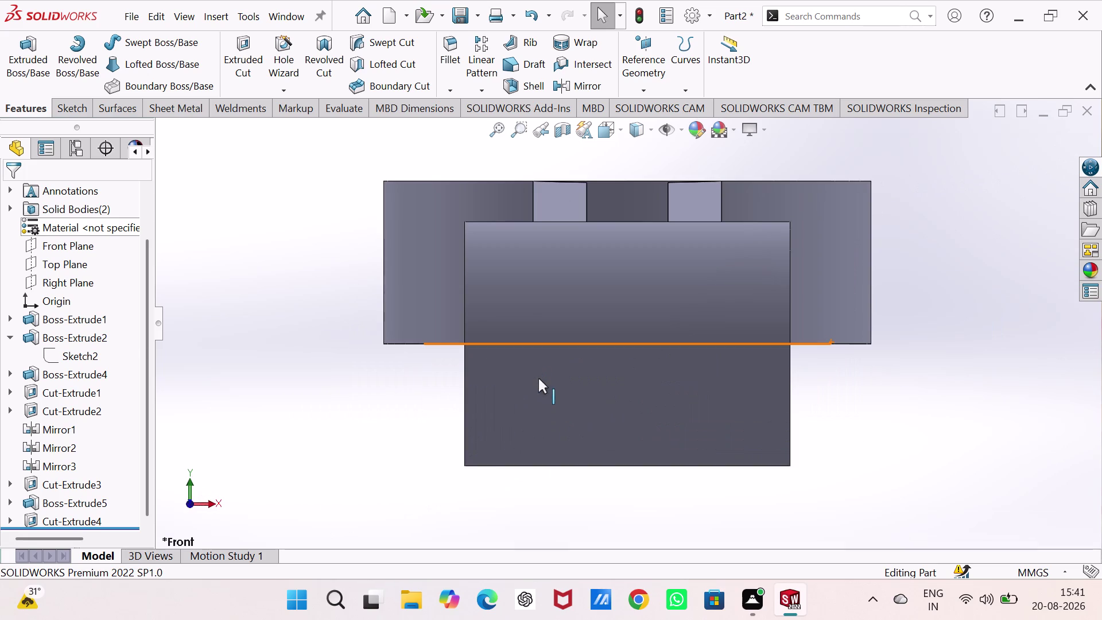
key(ctrl+2)
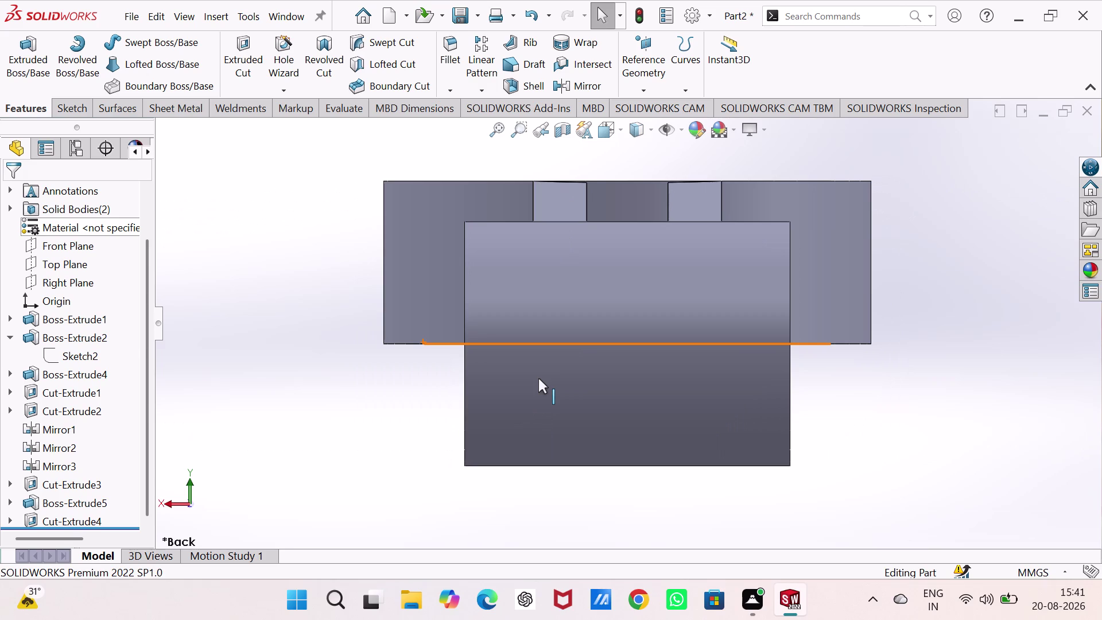
key(ctrl+3)
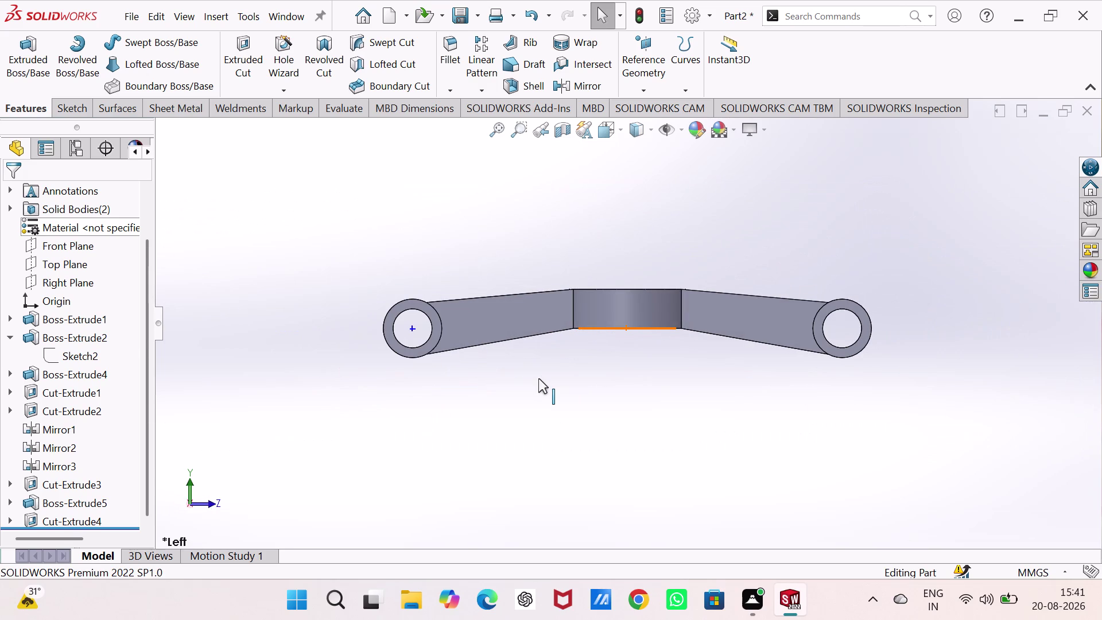
key(ctrl+1)
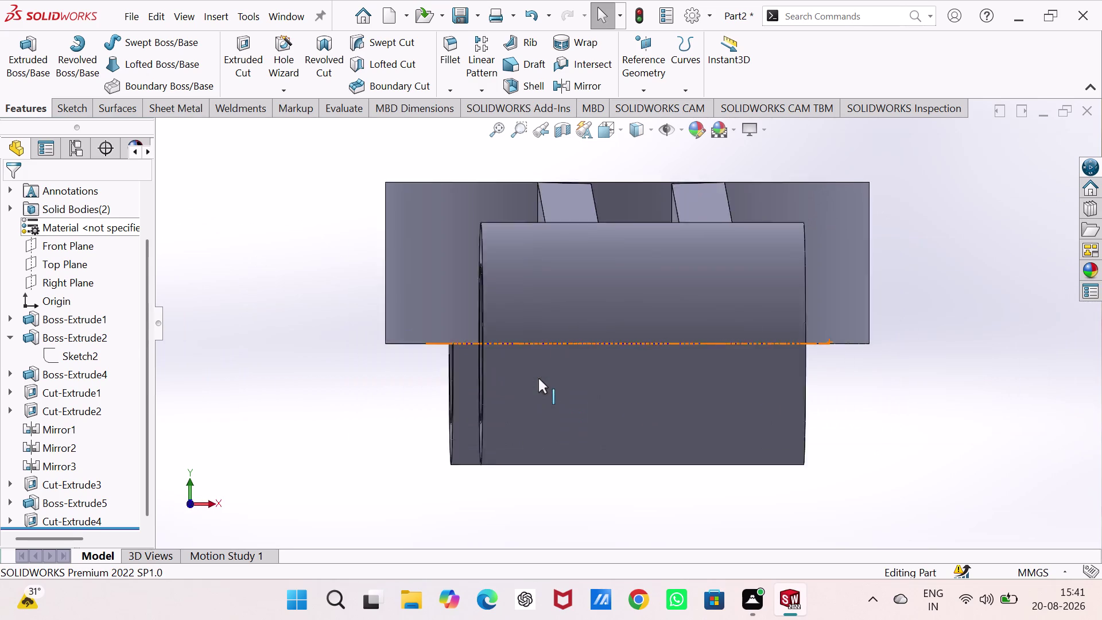
key(ctrl+7)
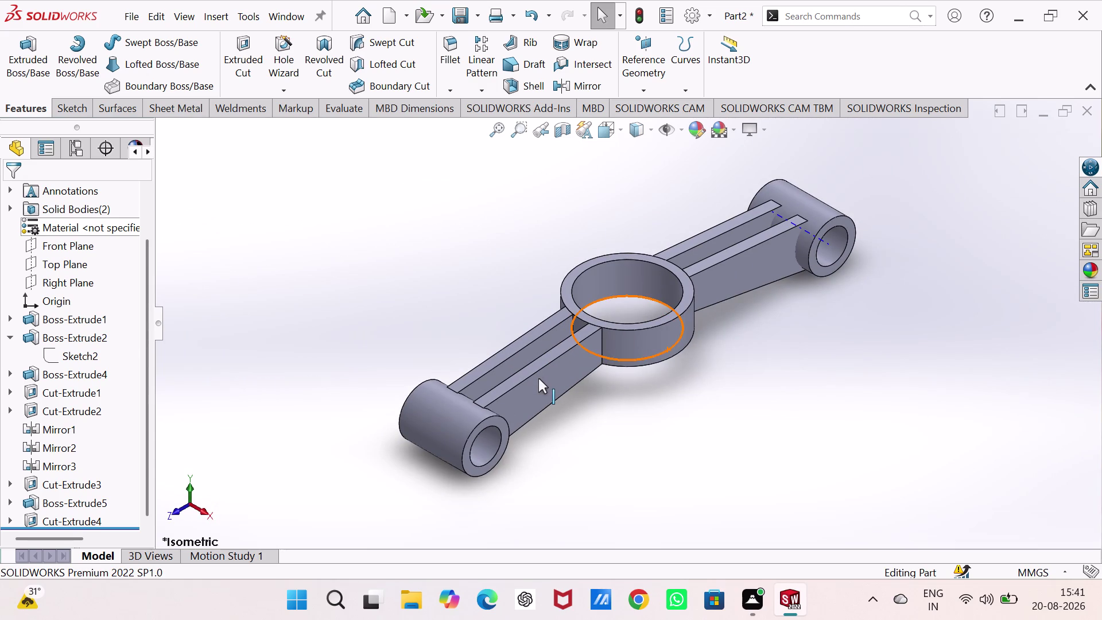
key(ctrl+1)
key(ctrl+2)
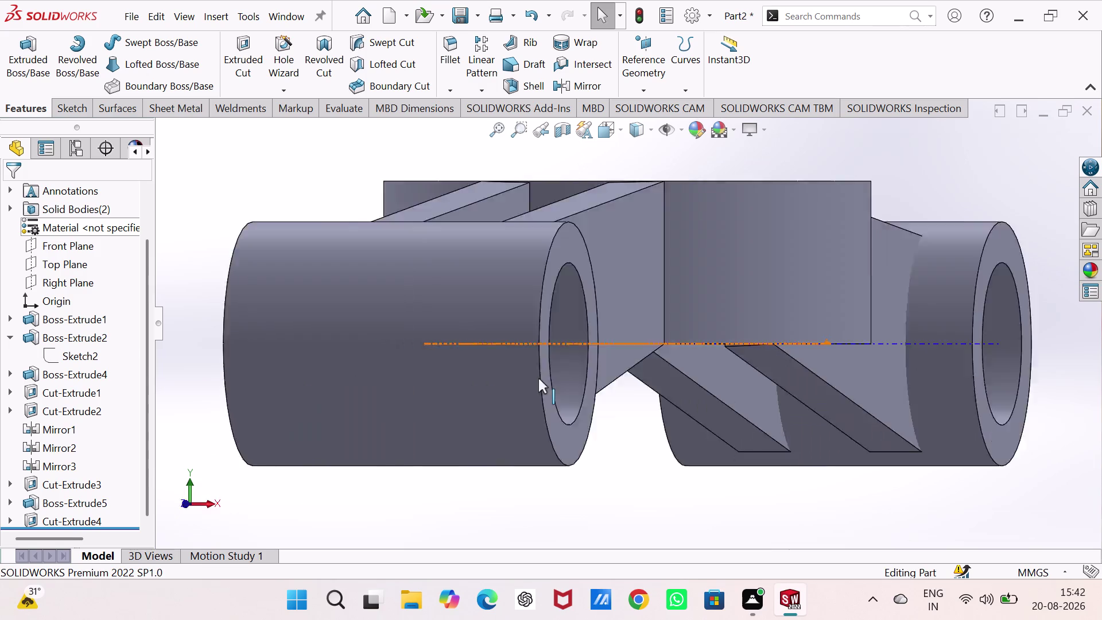
key(ctrl+3)
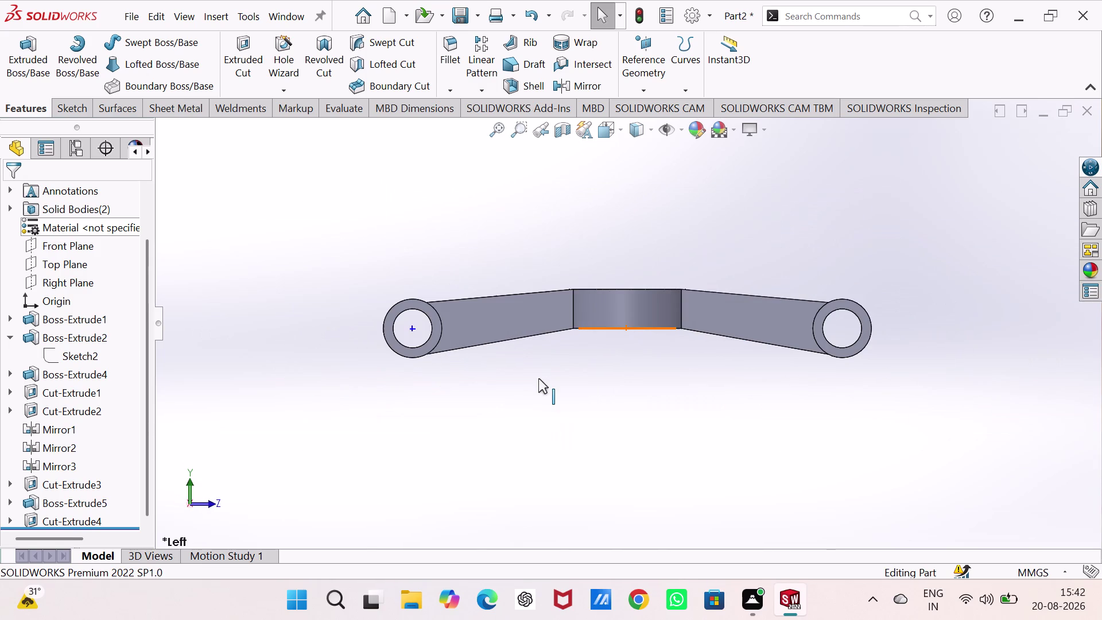
key(ctrl+5)
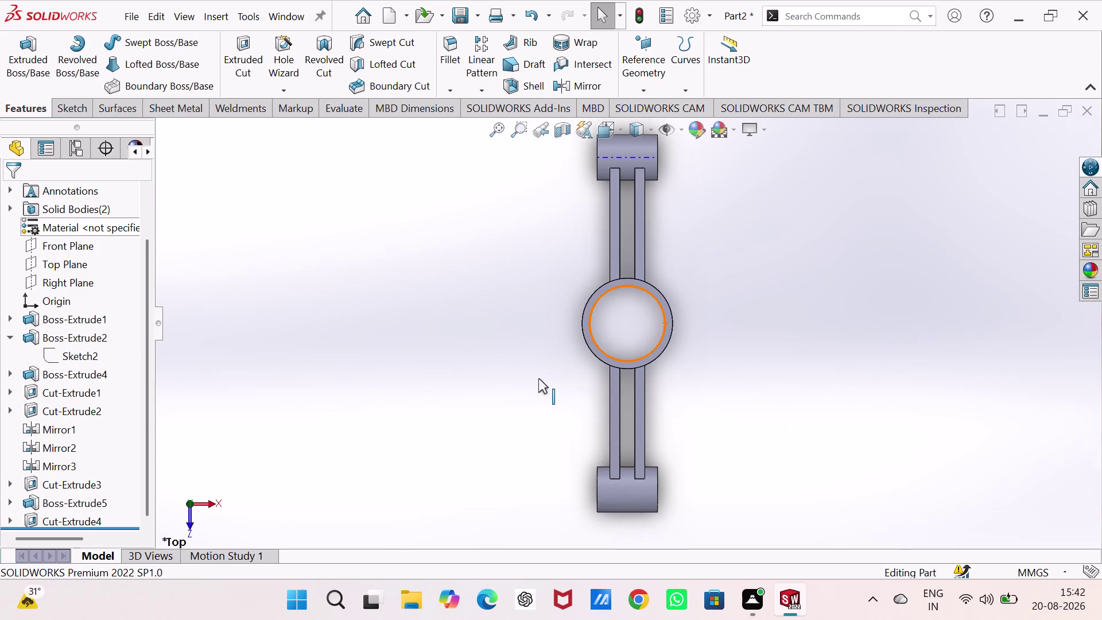
key(ctrl+6)
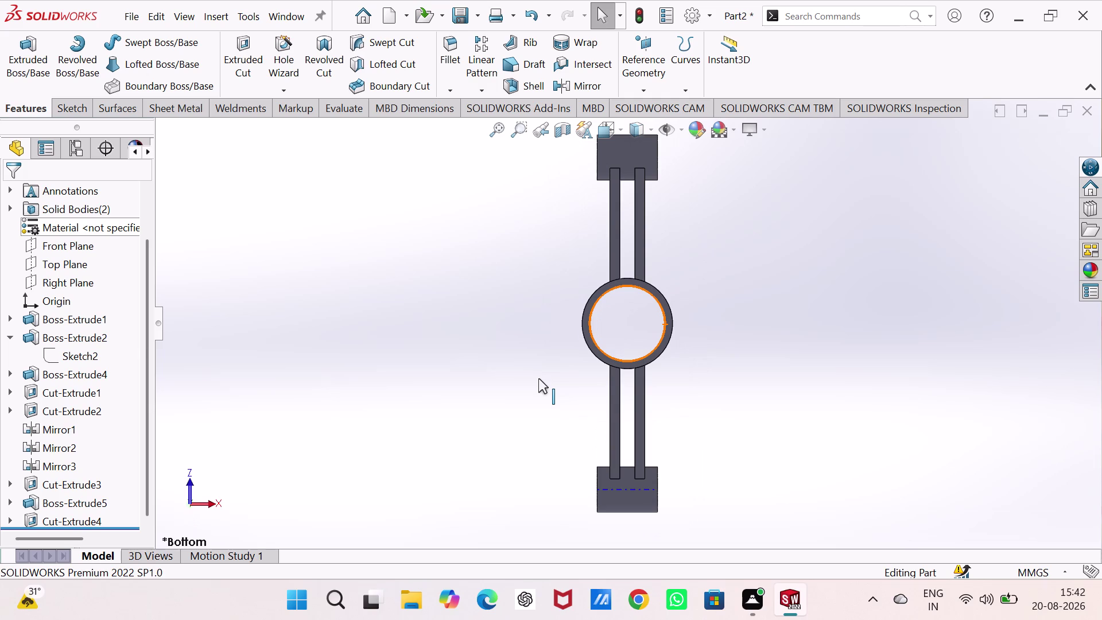
key(ctrl+7)
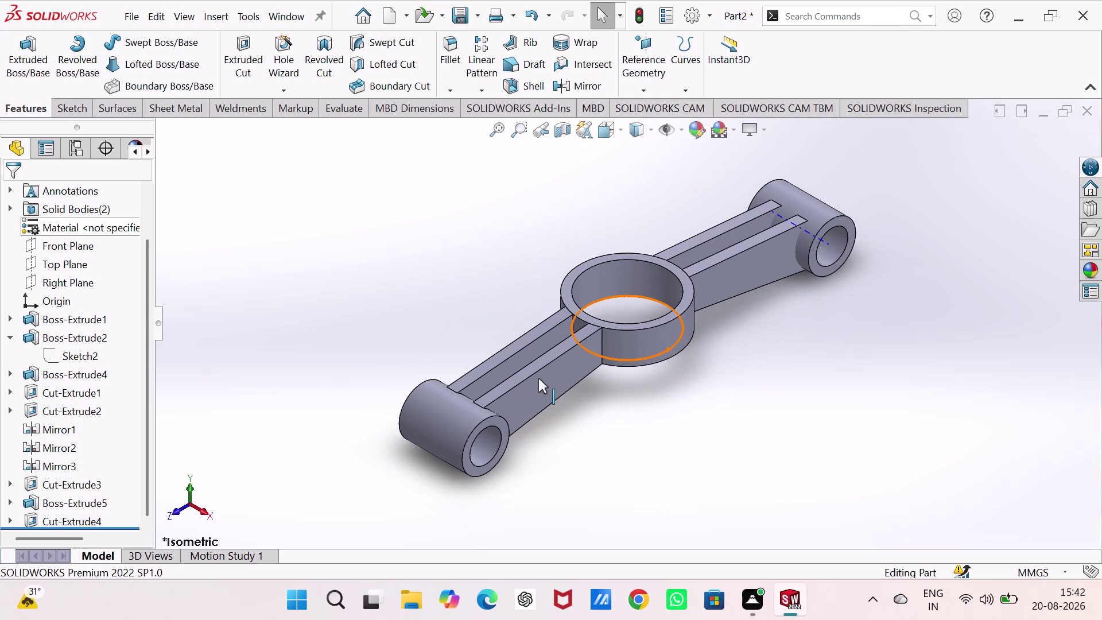
key(ctrl+1)
key(ctrl+2)
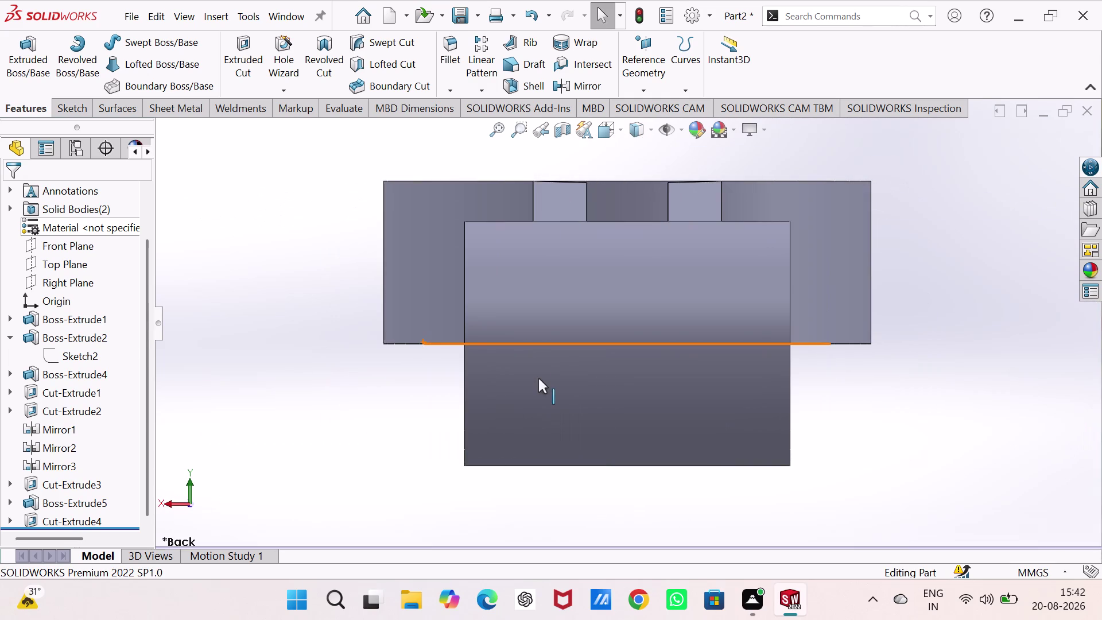
key(ctrl+3)
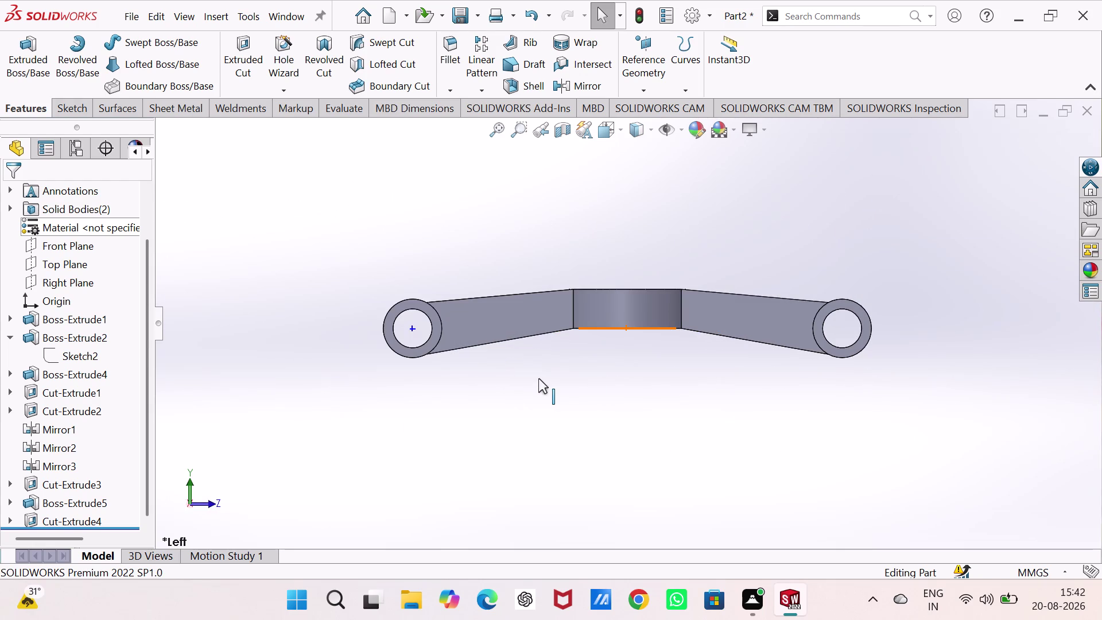
key(ctrl+4)
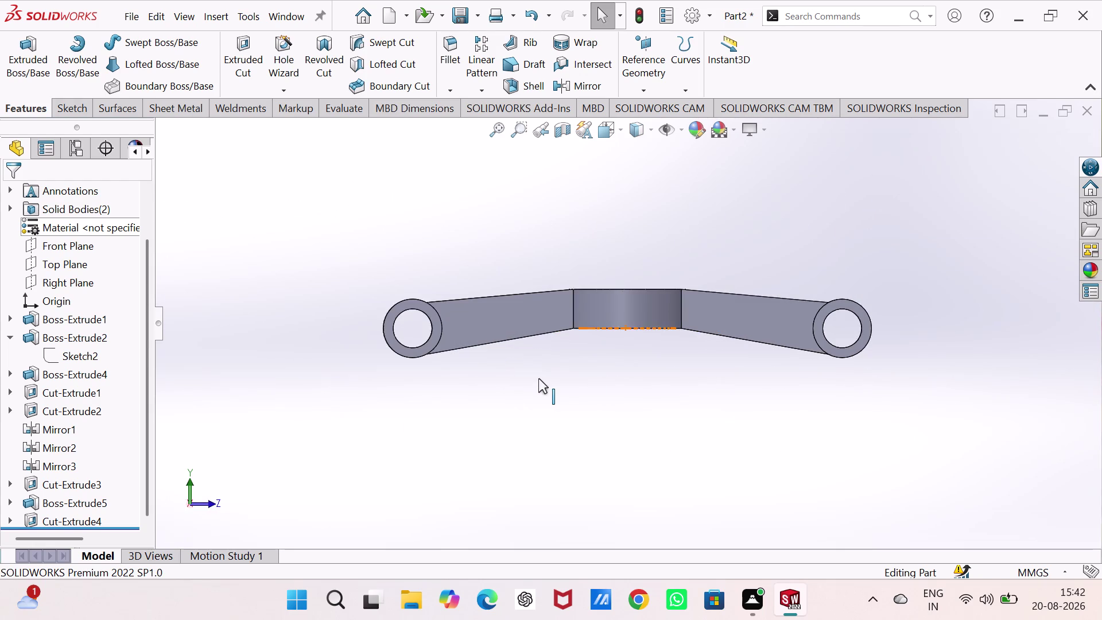
key(ctrl+5)
key(ctrl+6)
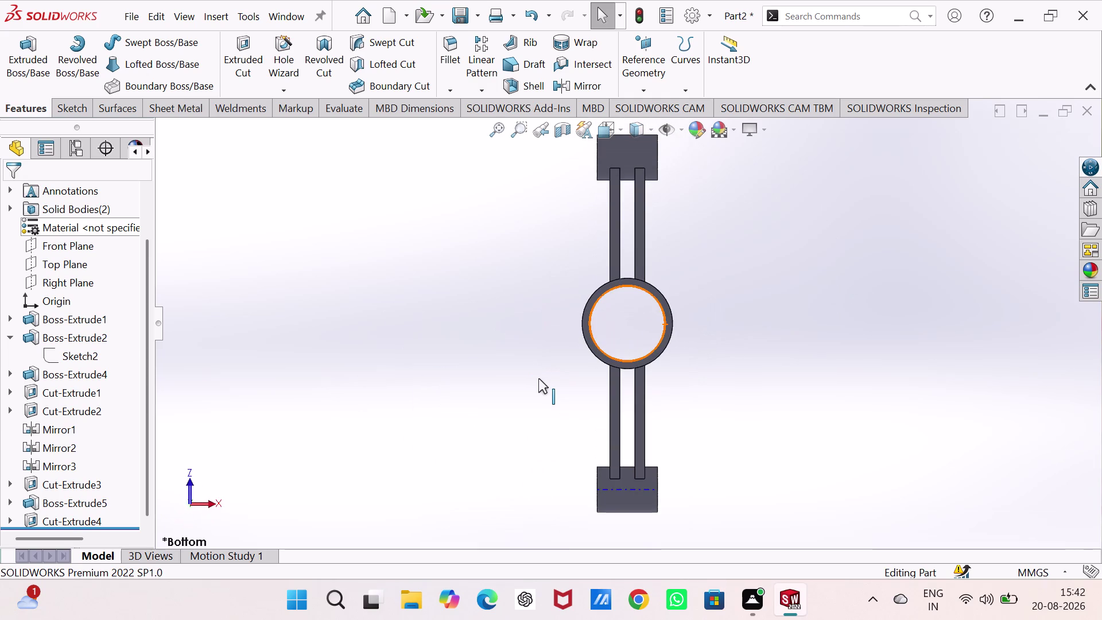
key(ctrl+7)
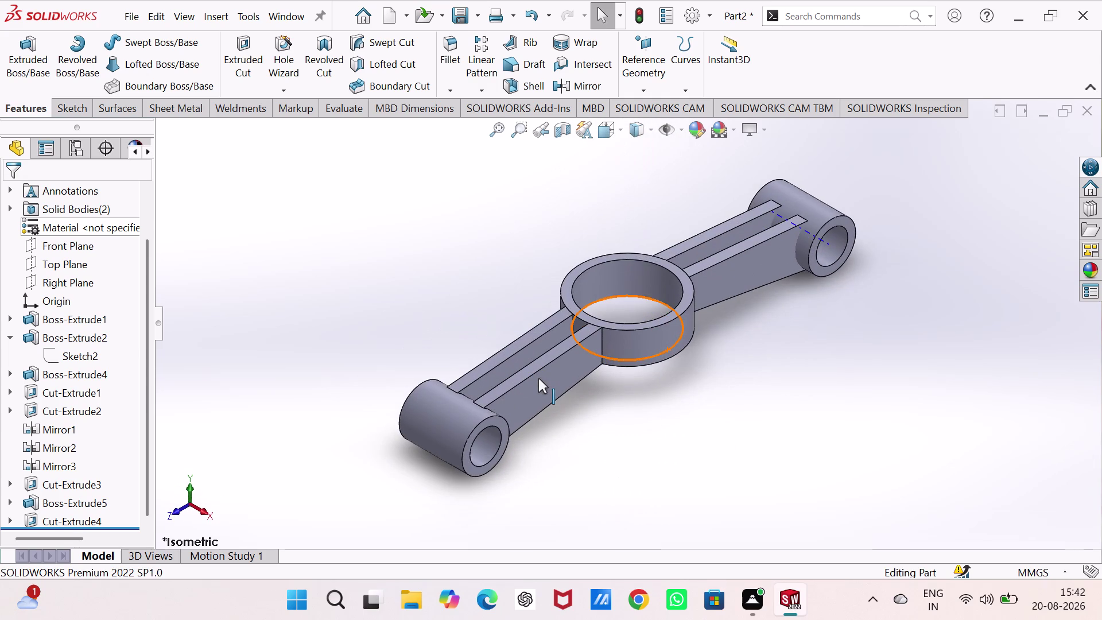
key(ctrl+7)
click(922, 406)
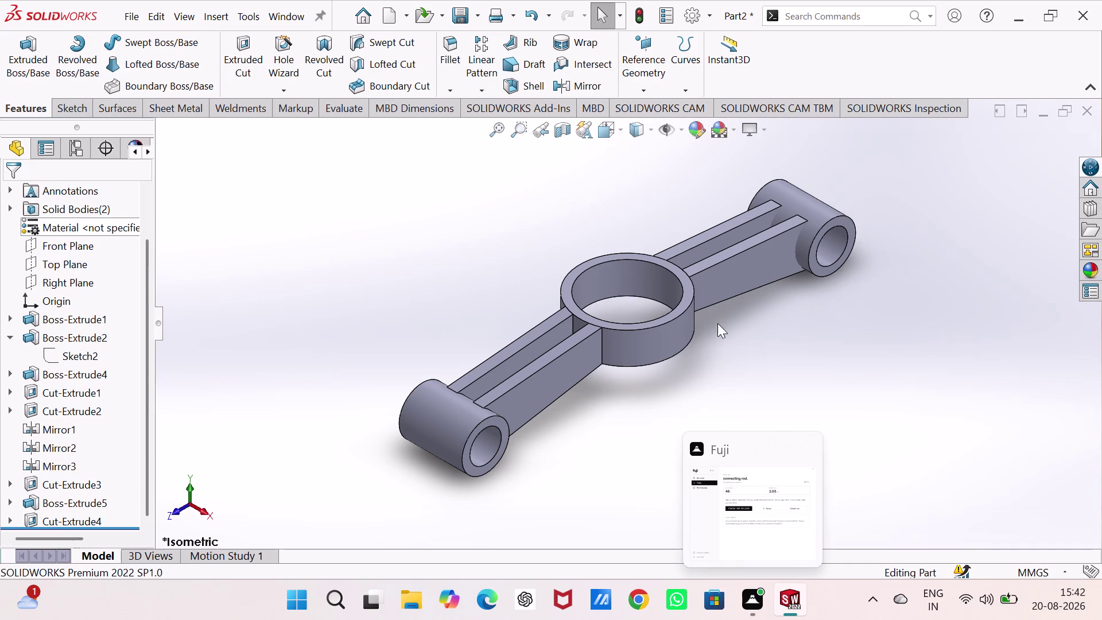
key(ctrl+s)
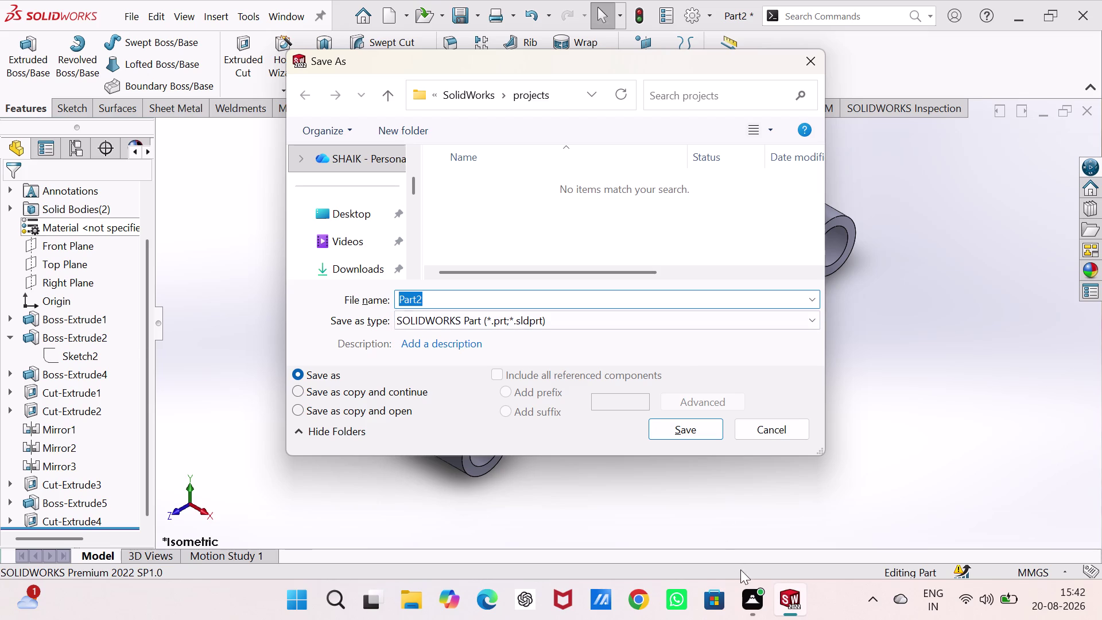
Save the part as 'connecting rod' in the projects folder and begin a new document.
text(c)
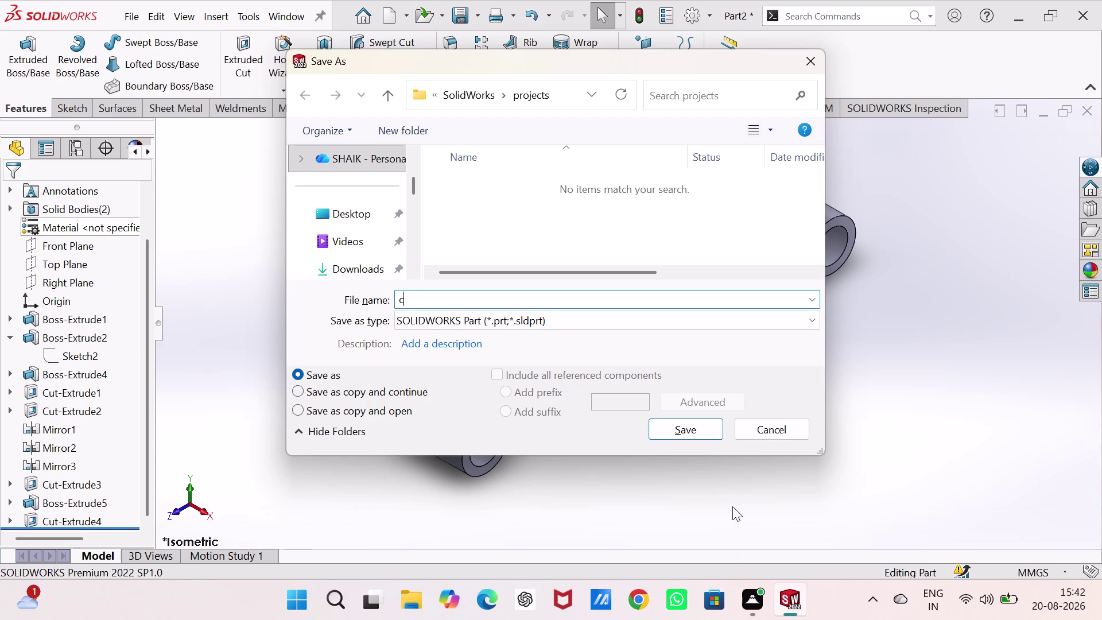
text(onnect)
text(in)
text(g r)
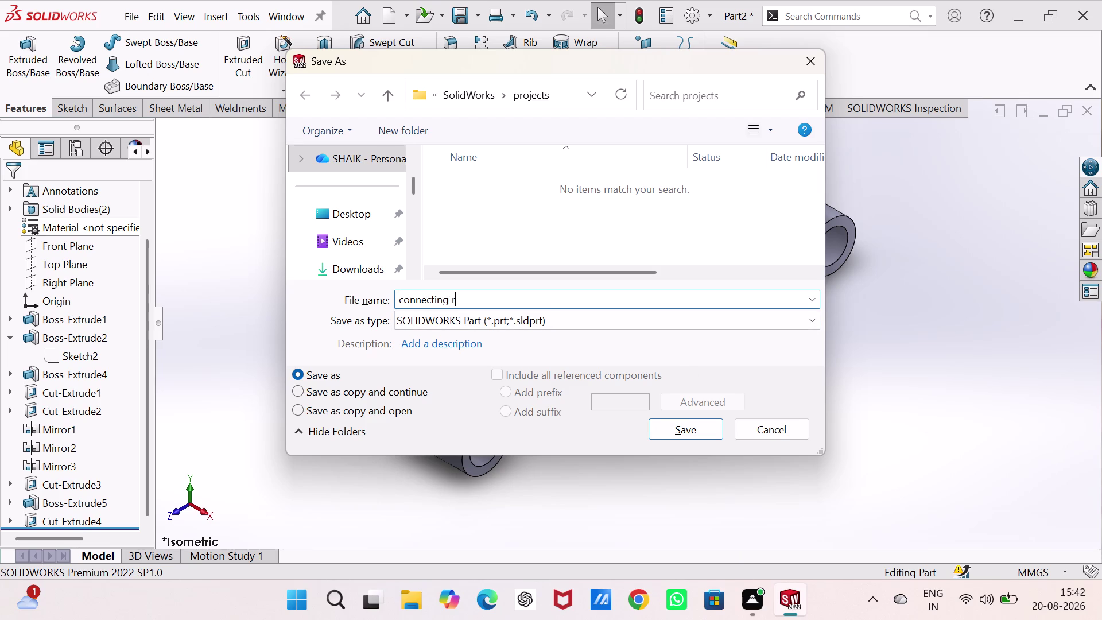
text(o)
key(d)
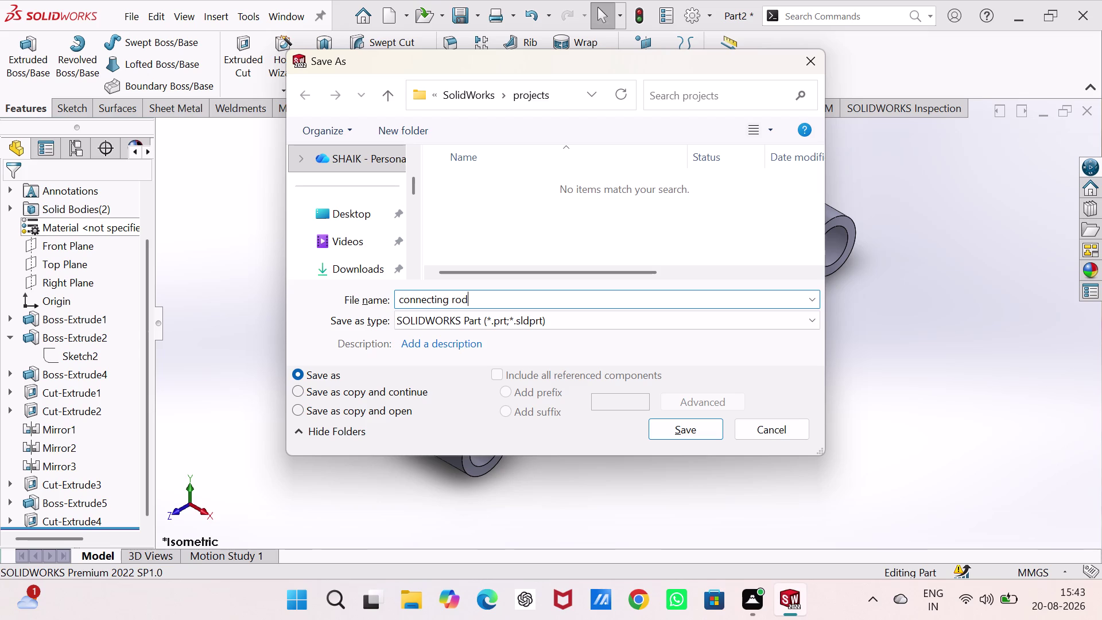
click(693, 427)
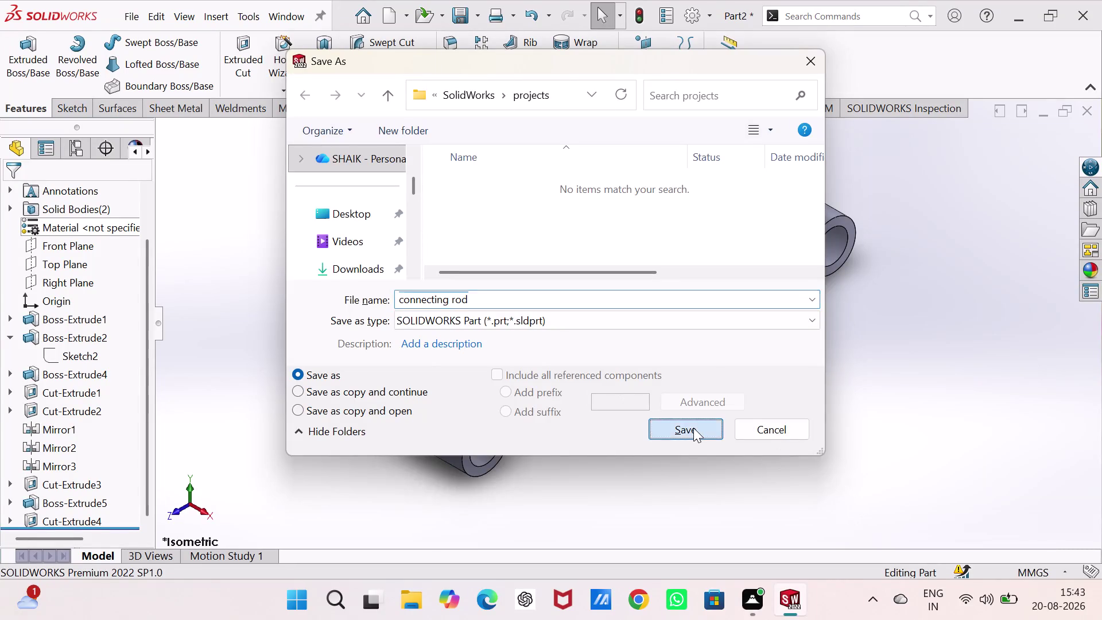
key(ctrl+n)
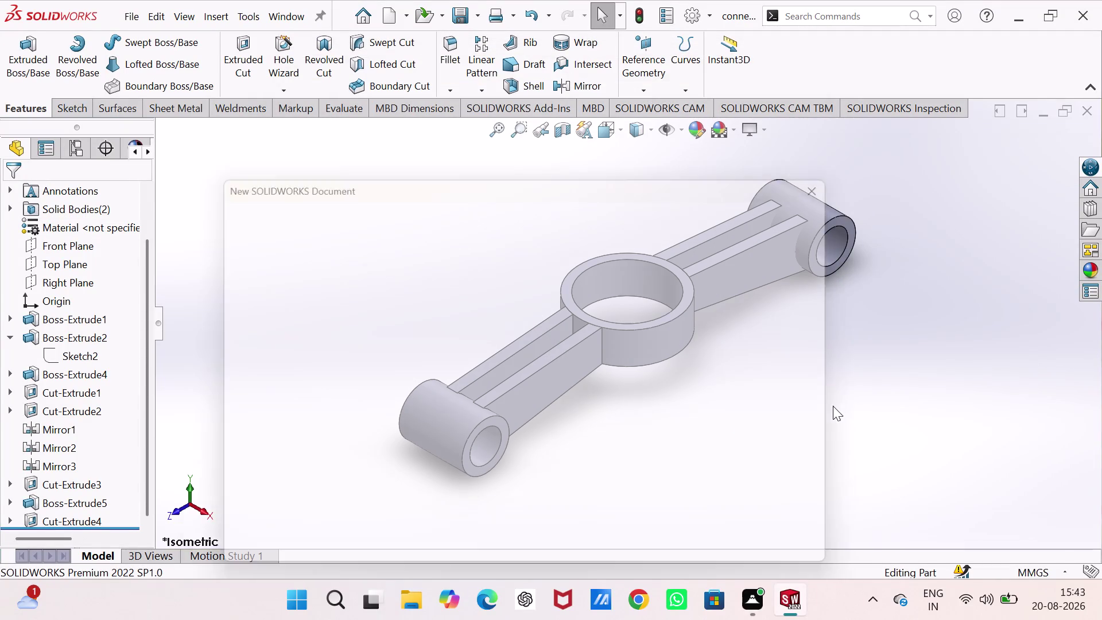
Create a new drawing document using the A3 (ISO) sheet format.
click(714, 295)
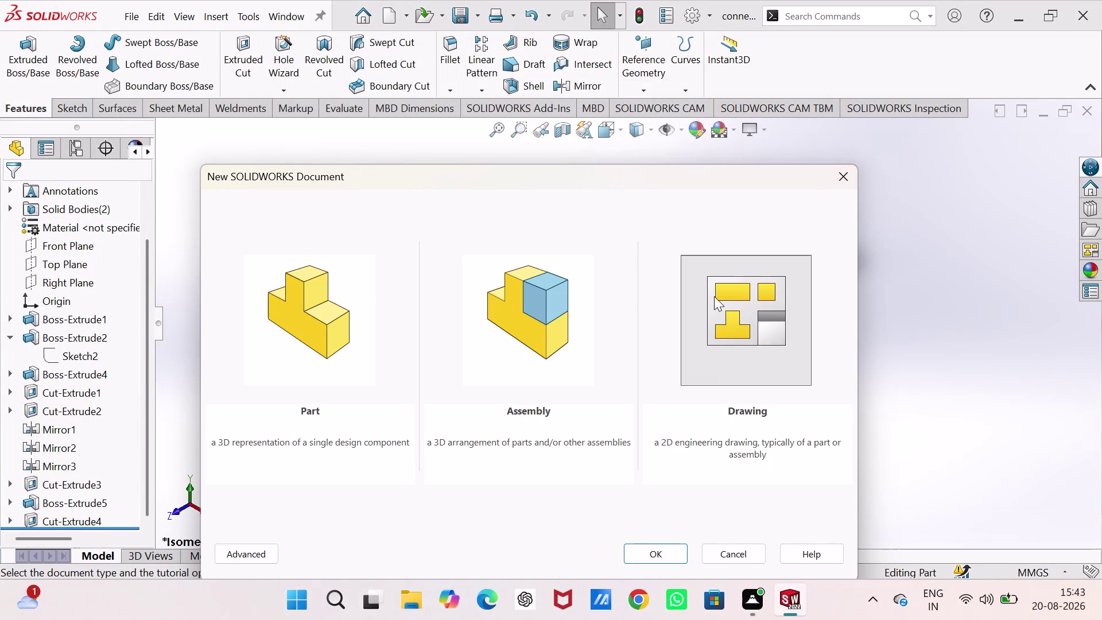
click(665, 554)
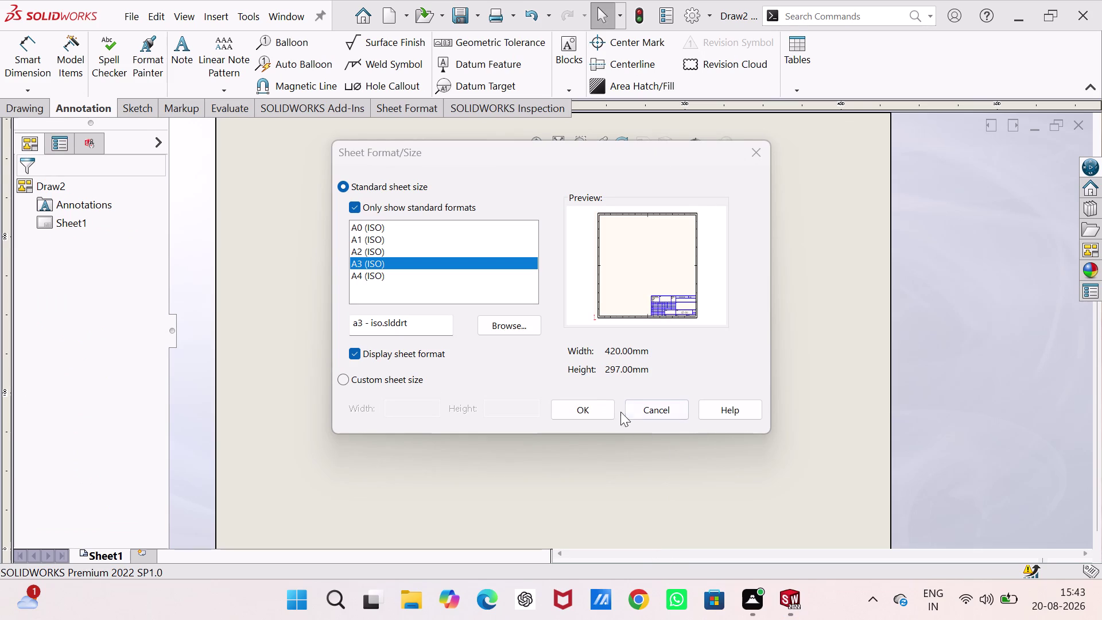
click(595, 404)
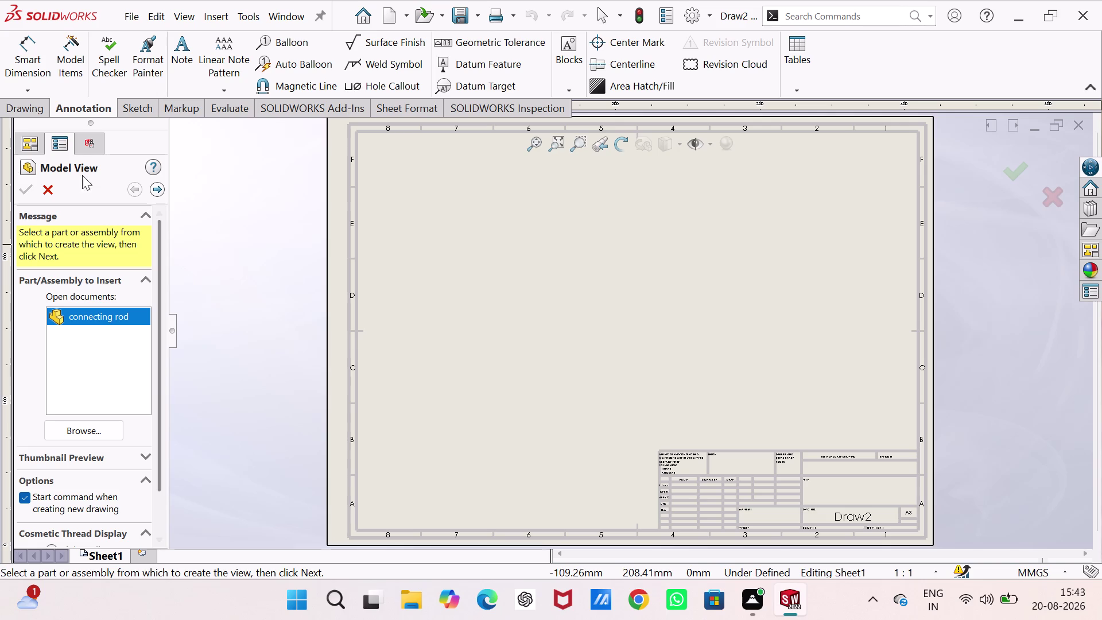
click(85, 430)
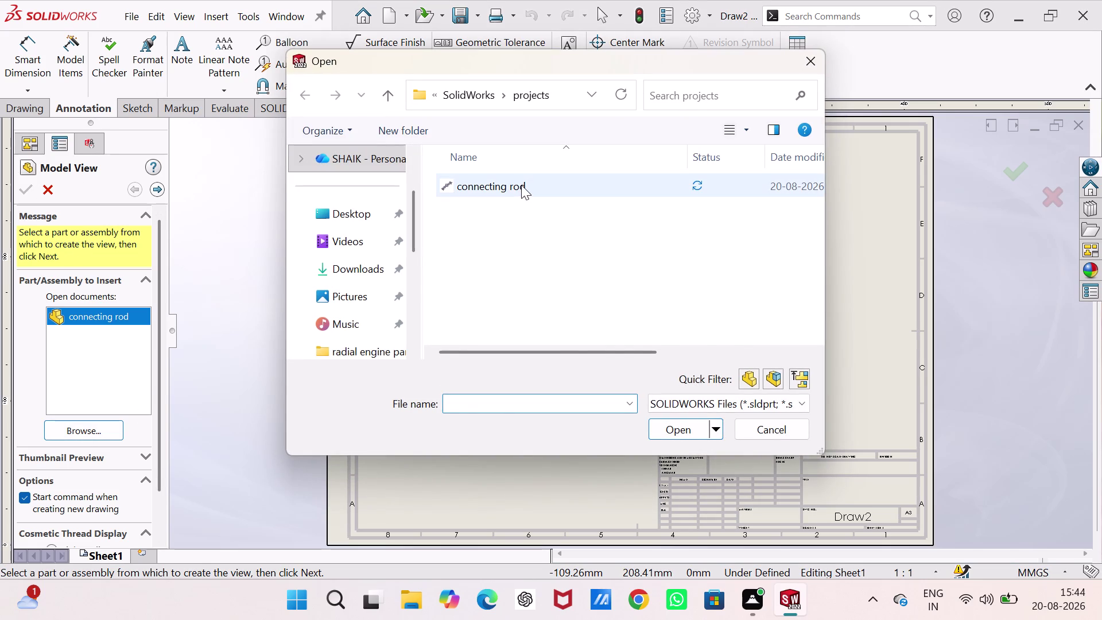
Place a 1:1 view of the connecting rod file, then undo it, leaving the sheet empty.
click(521, 184)
click(666, 429)
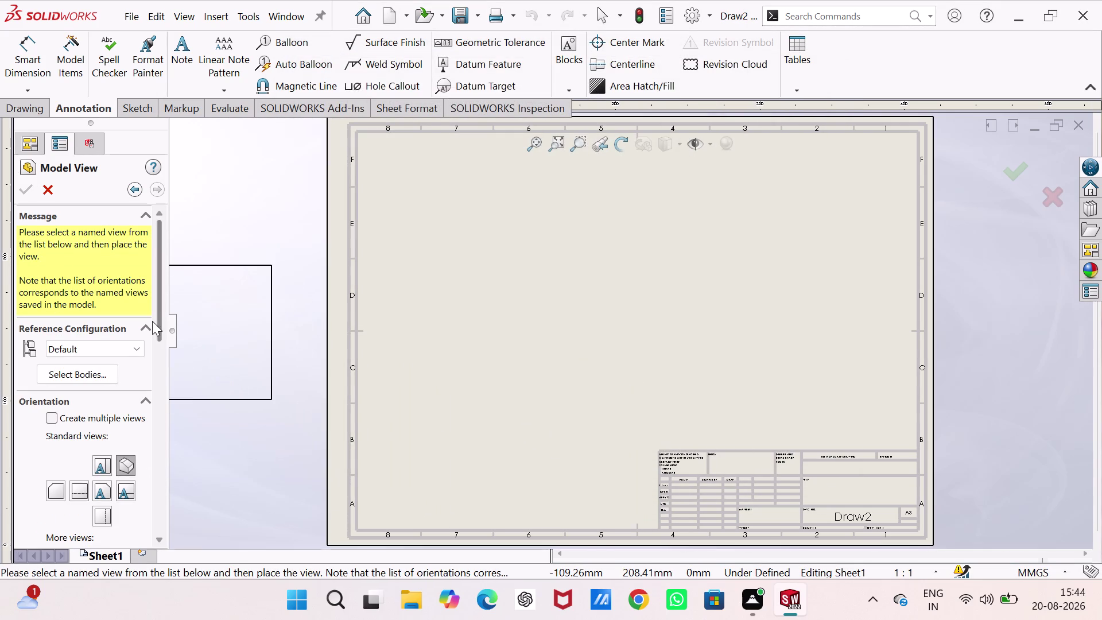
drag(160, 322, 160, 347)
drag(160, 427, 160, 464)
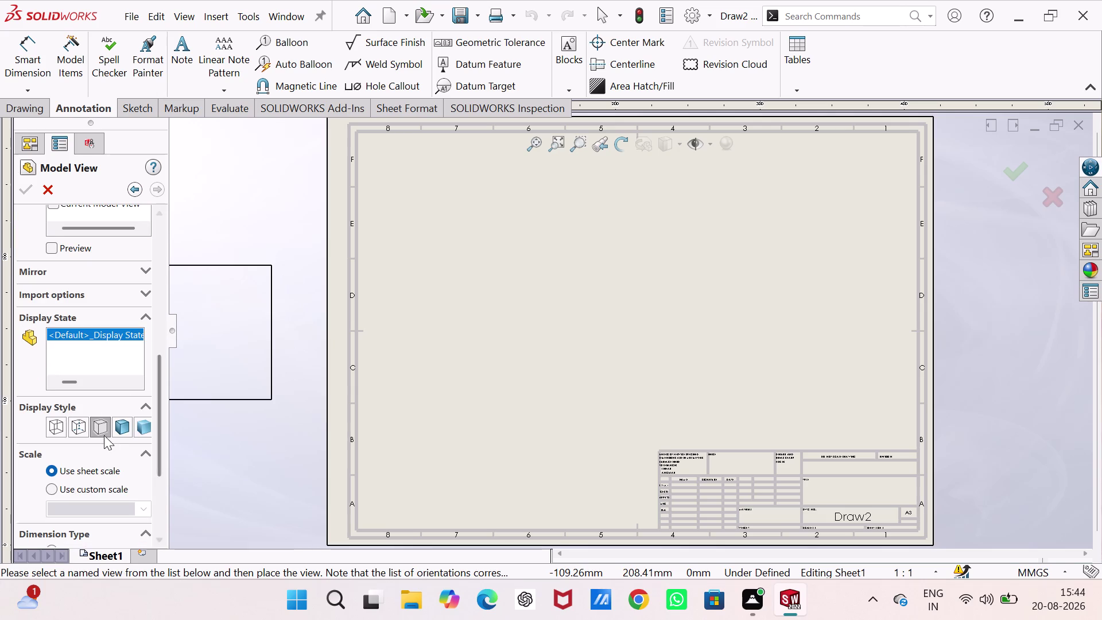
click(79, 489)
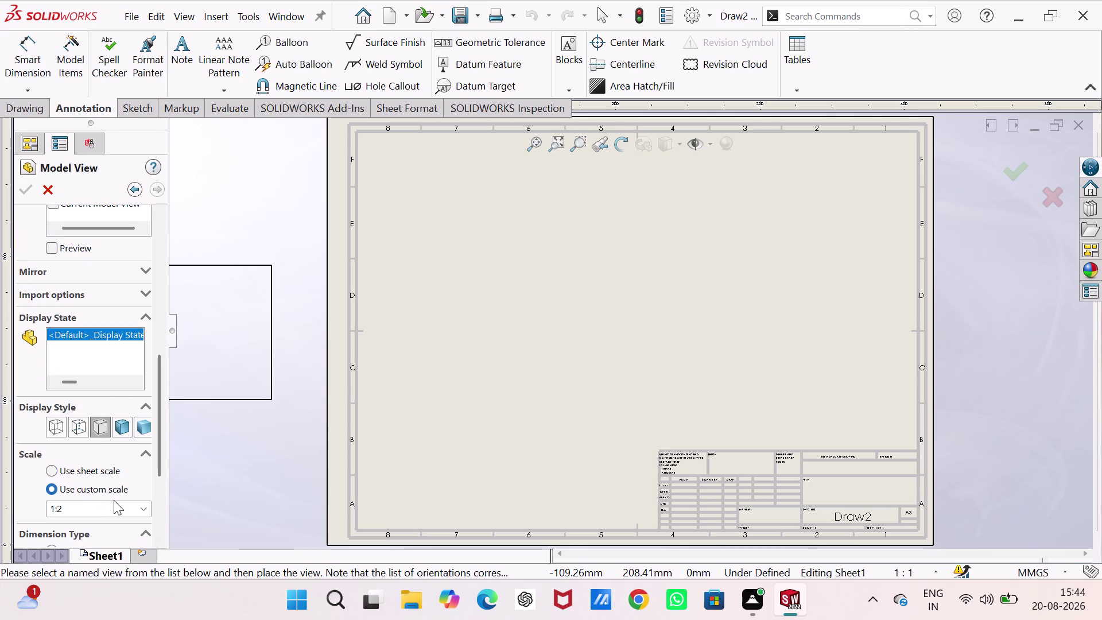
click(143, 507)
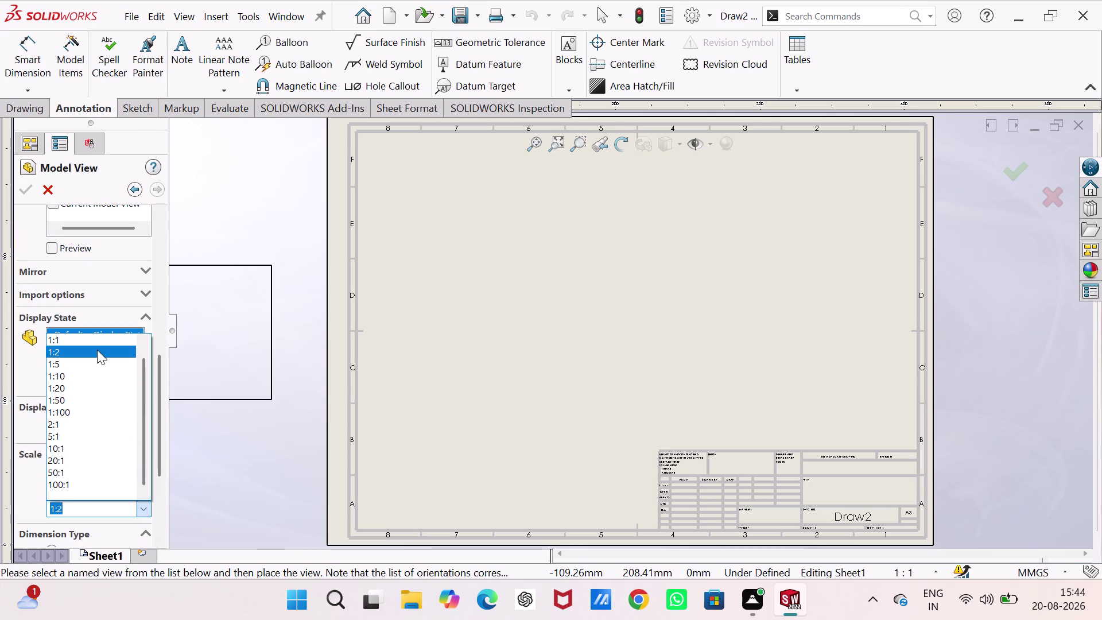
click(97, 344)
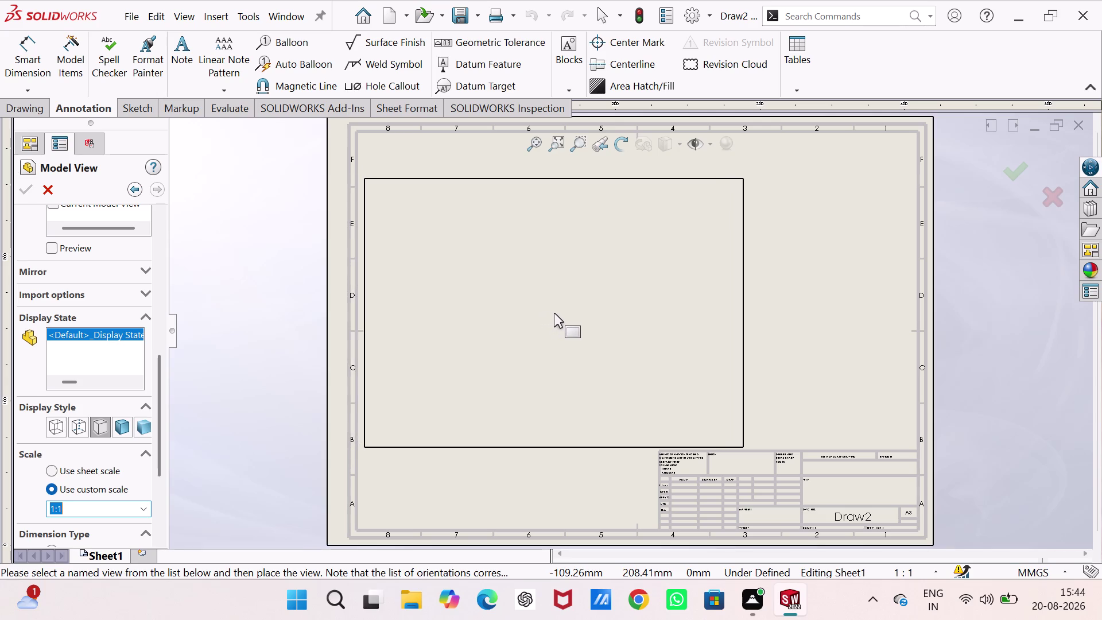
click(553, 313)
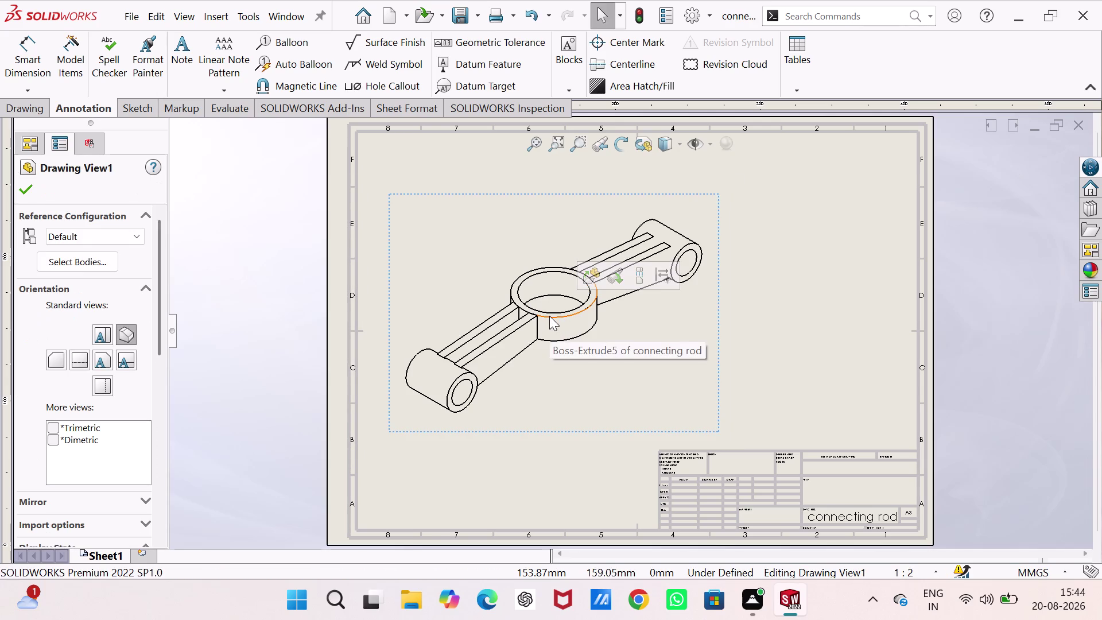
key(ctrl+z)
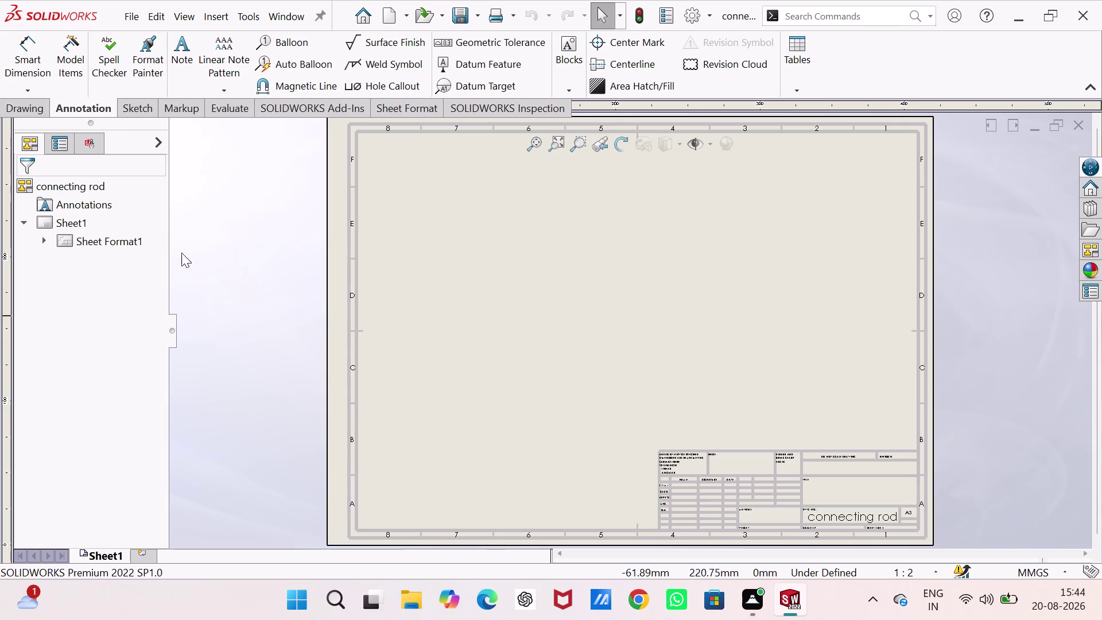
Start a model view of the connecting rod part with Front orientation.
click(18, 104)
click(17, 50)
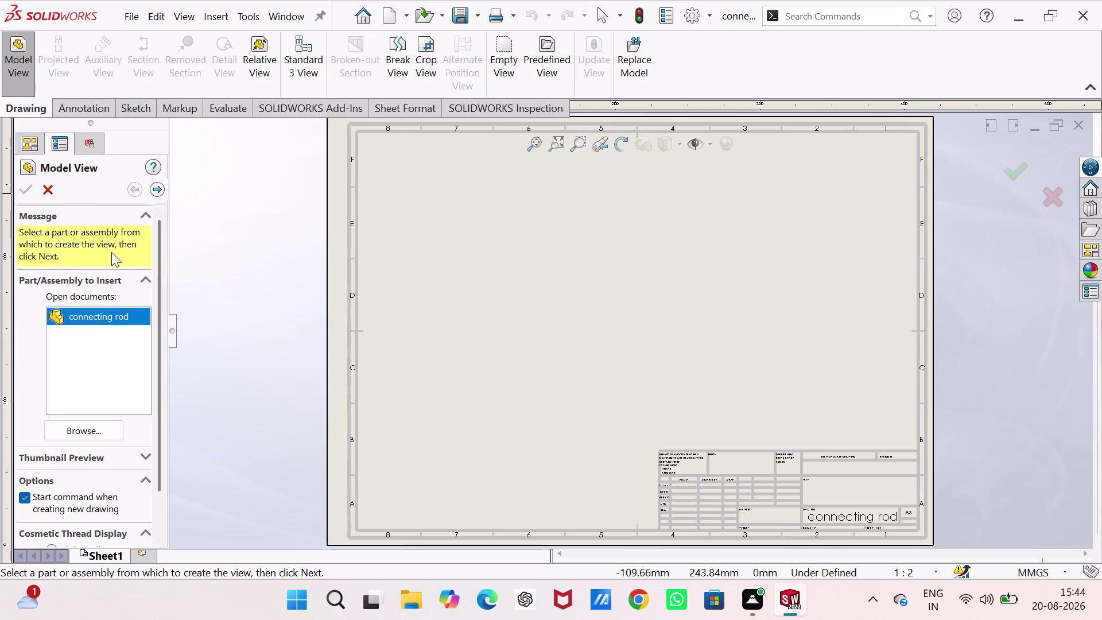
click(90, 428)
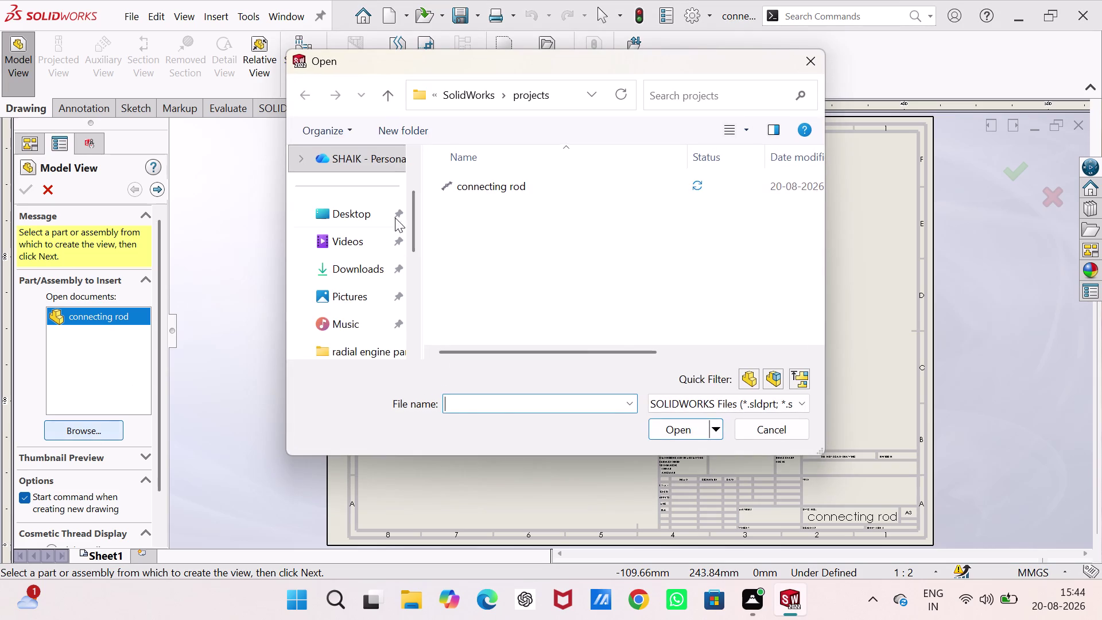
click(491, 191)
click(690, 433)
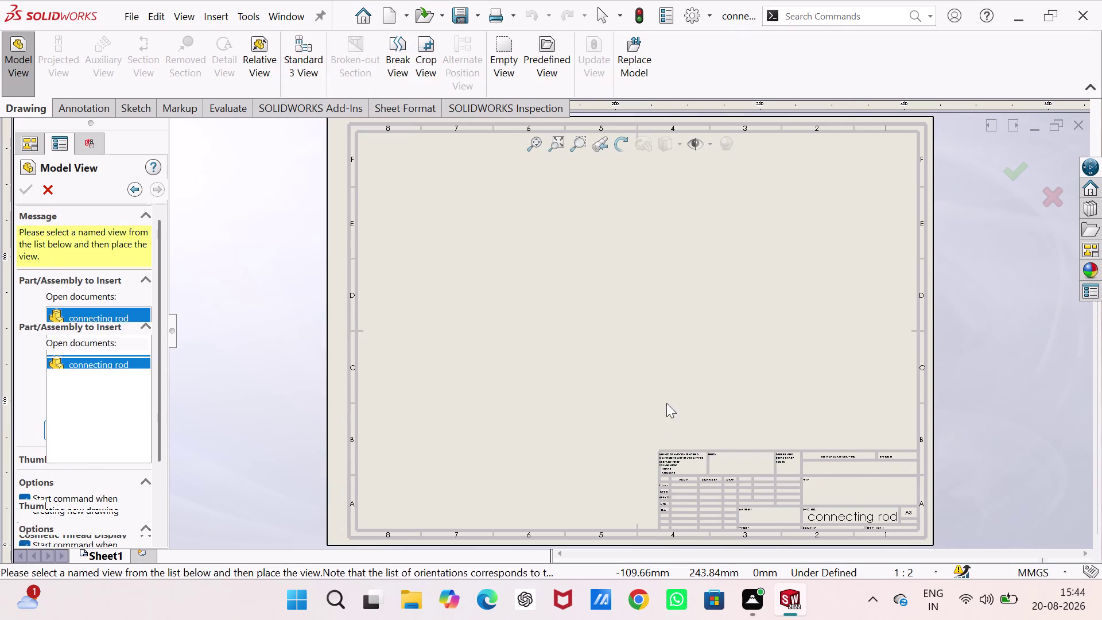
click(102, 485)
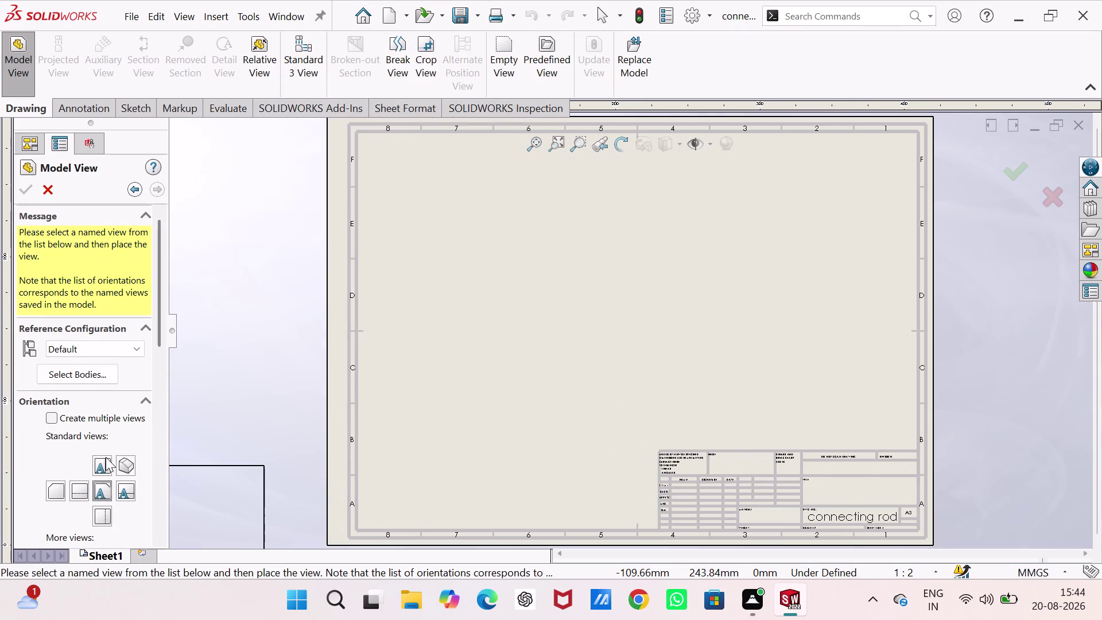
drag(157, 330, 158, 330)
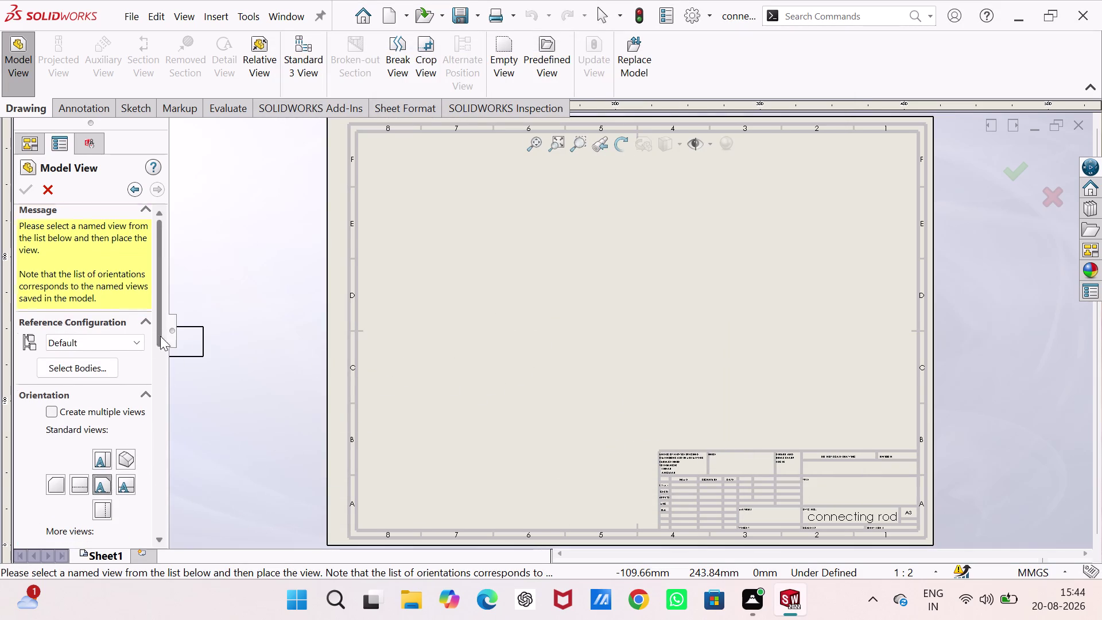
drag(158, 330, 163, 446)
click(163, 453)
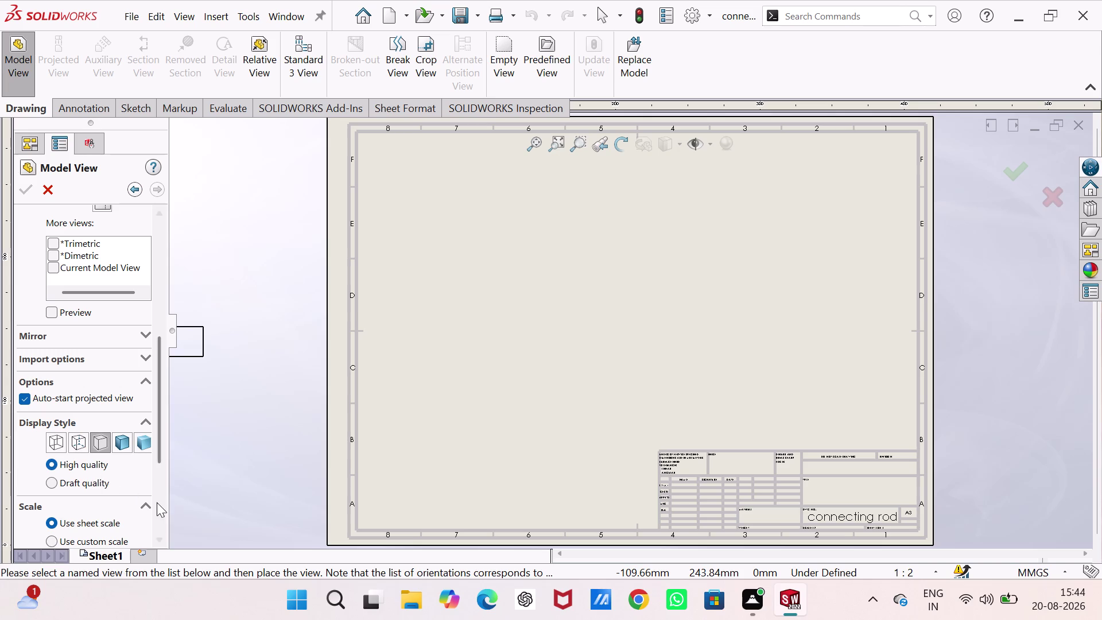
scroll(down, 3)
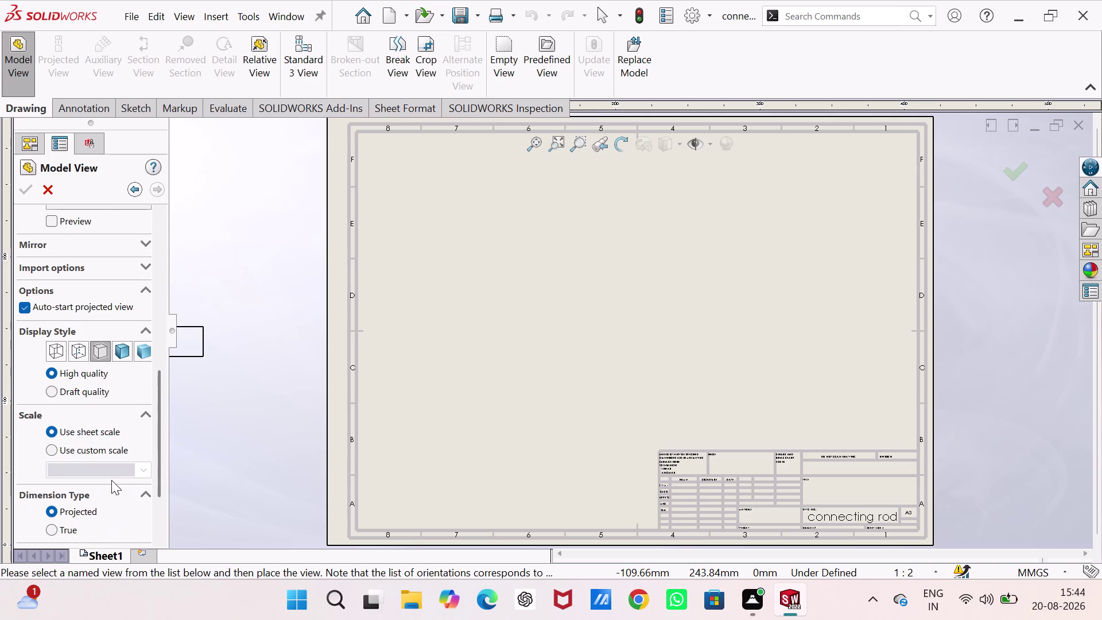
Give the front view a custom 2:1 scale and place it lower-left on the sheet.
click(56, 448)
click(95, 433)
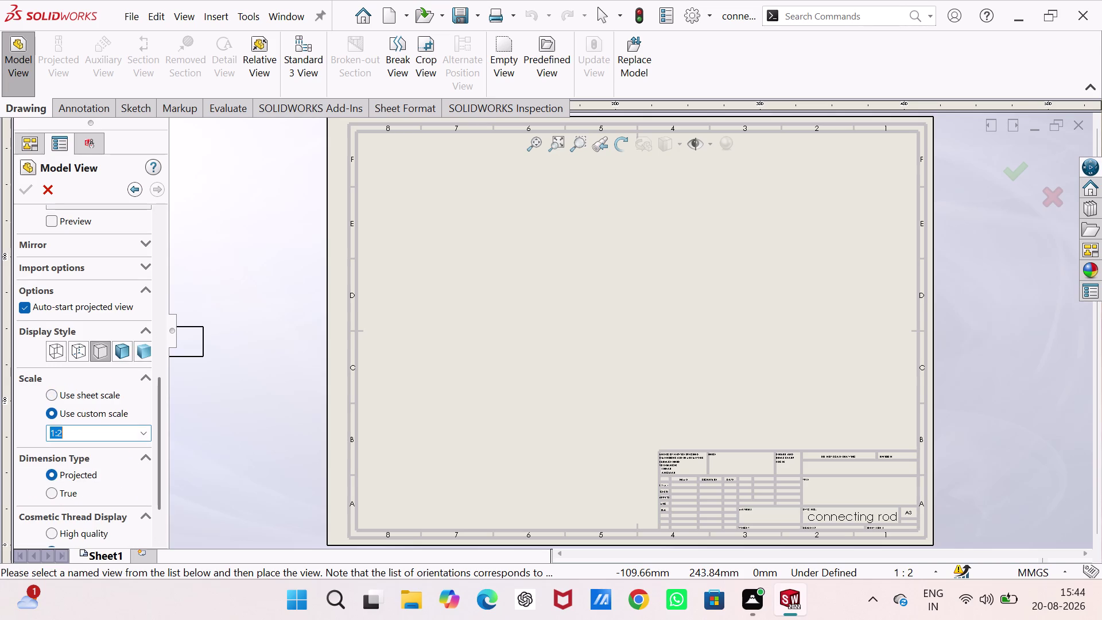
click(145, 434)
click(113, 445)
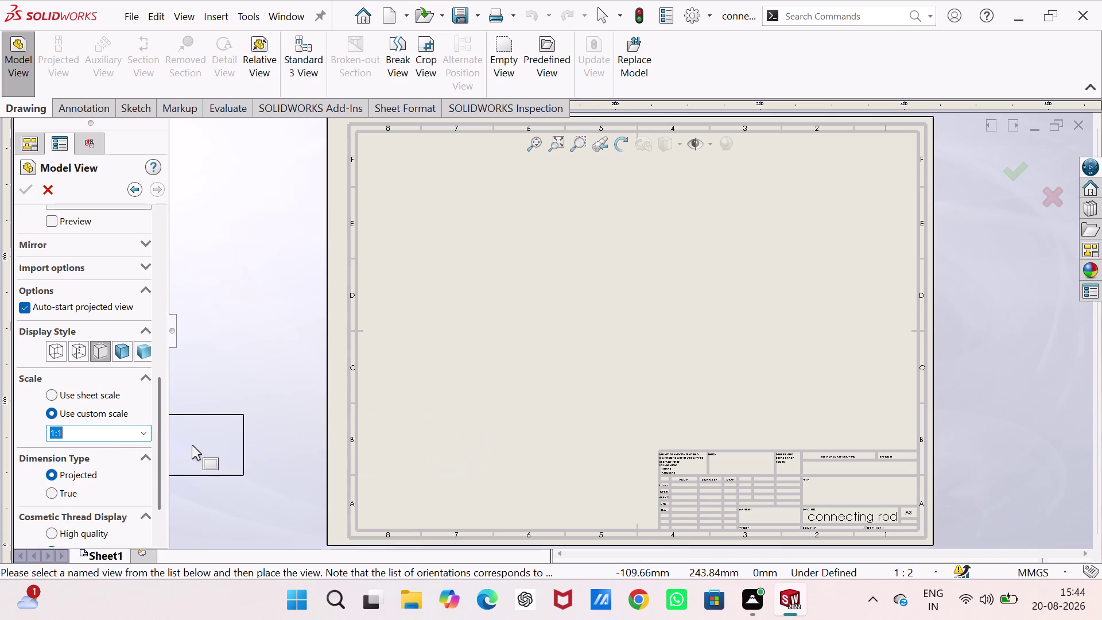
click(138, 433)
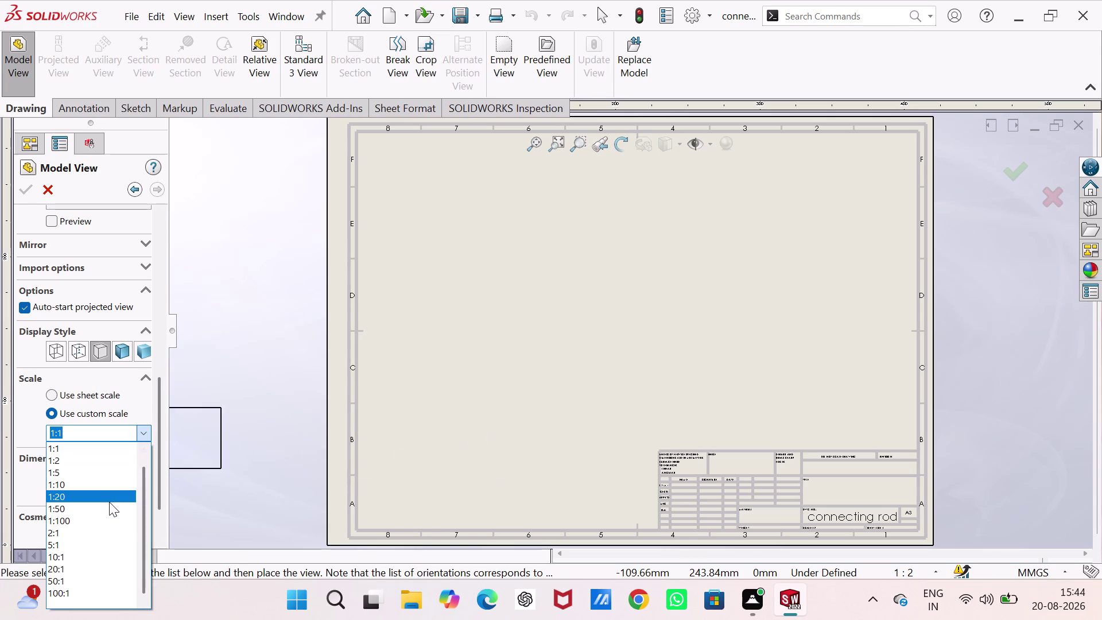
click(107, 534)
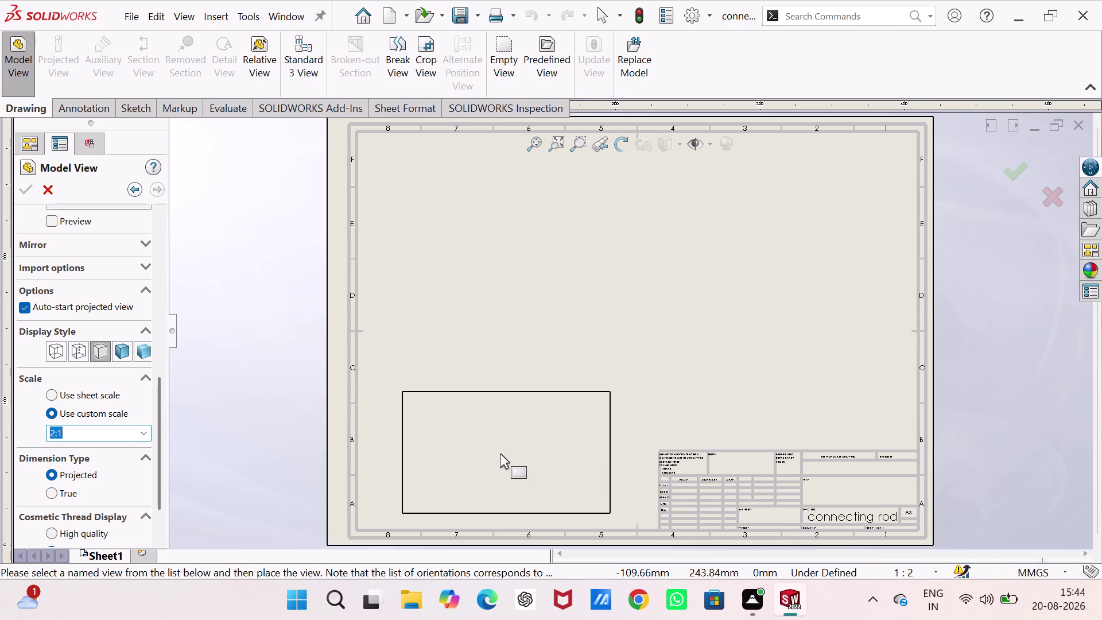
click(499, 454)
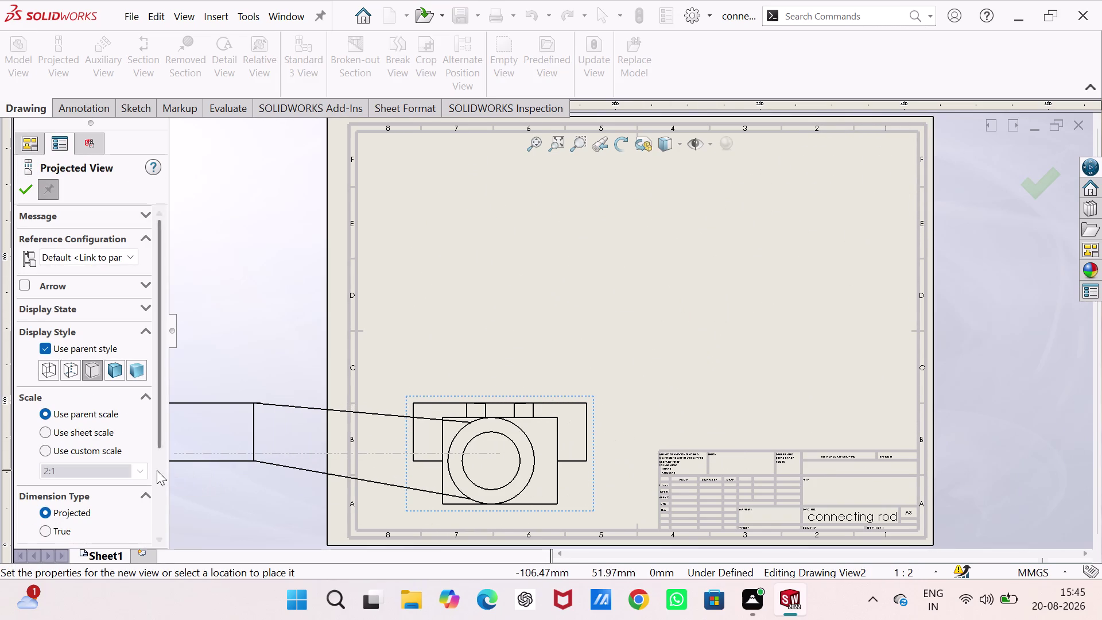
Give the projected right view a custom scale, trying 1:2 then 1:1, and position it beside the front view.
click(142, 471)
double_click(67, 447)
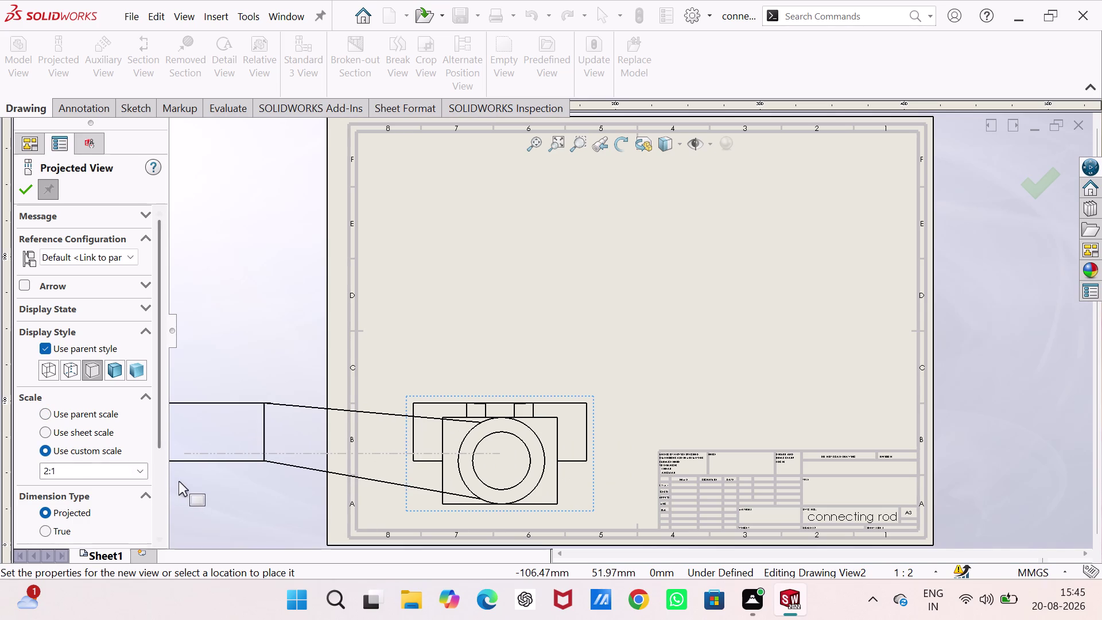
click(143, 469)
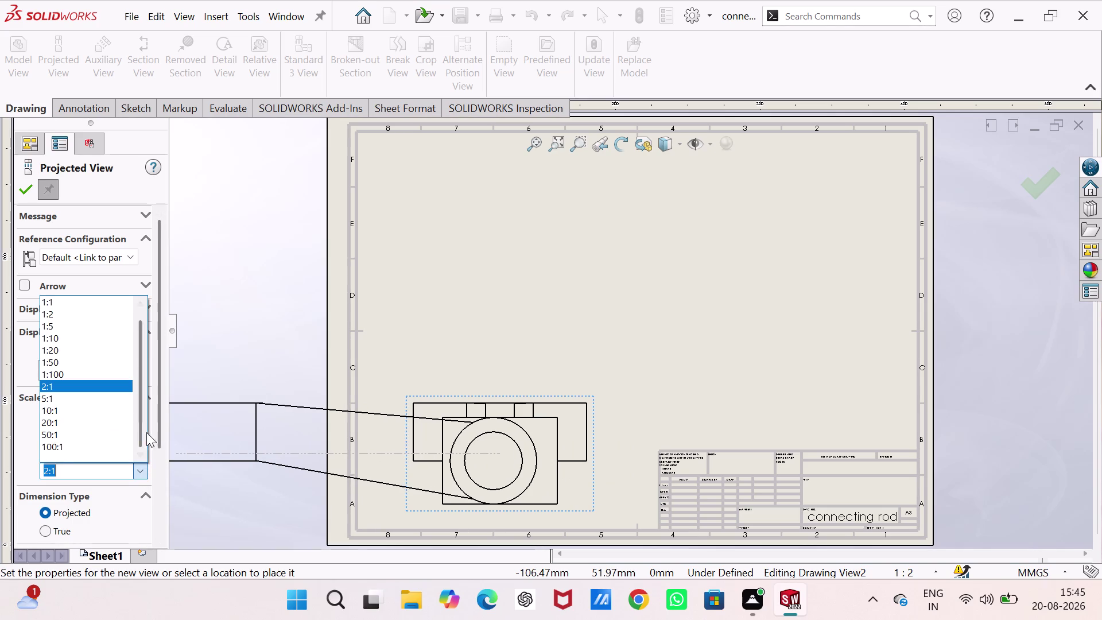
click(95, 308)
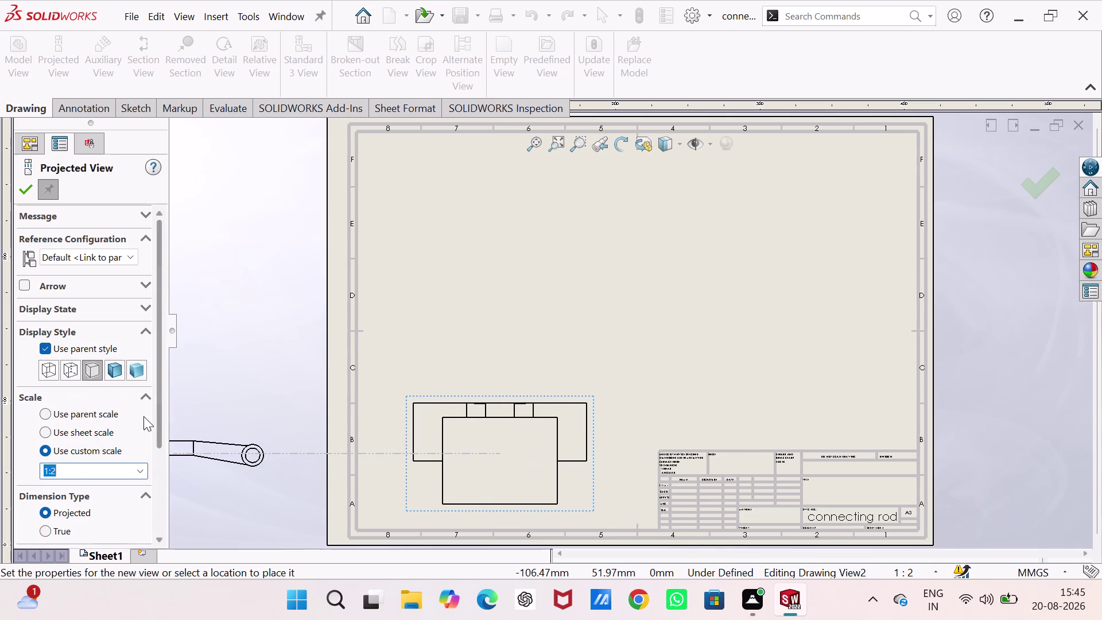
click(141, 468)
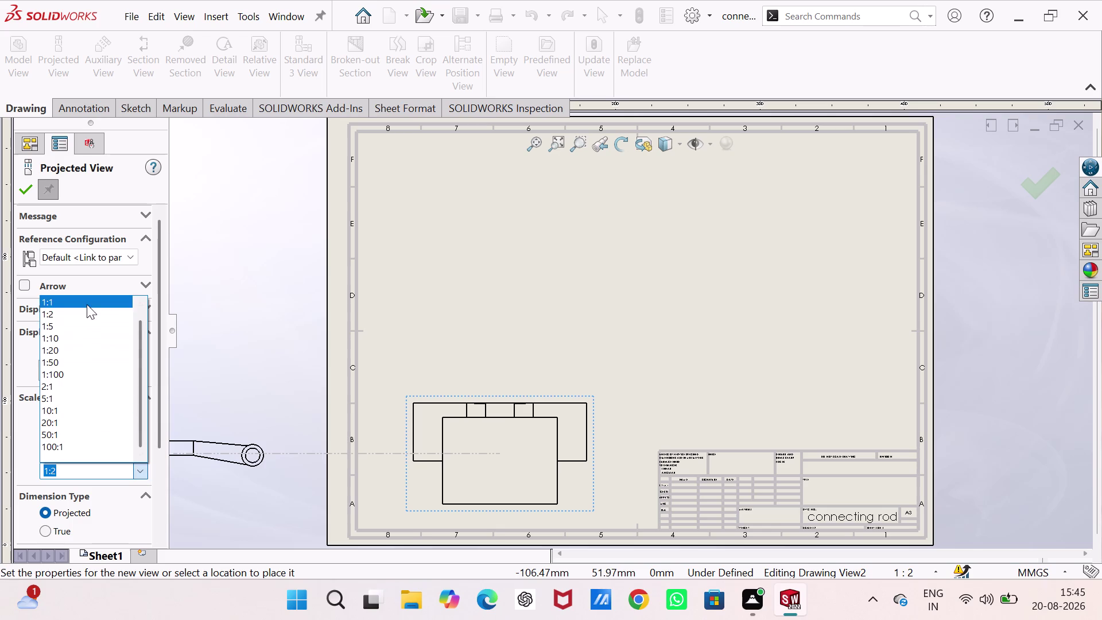
click(86, 304)
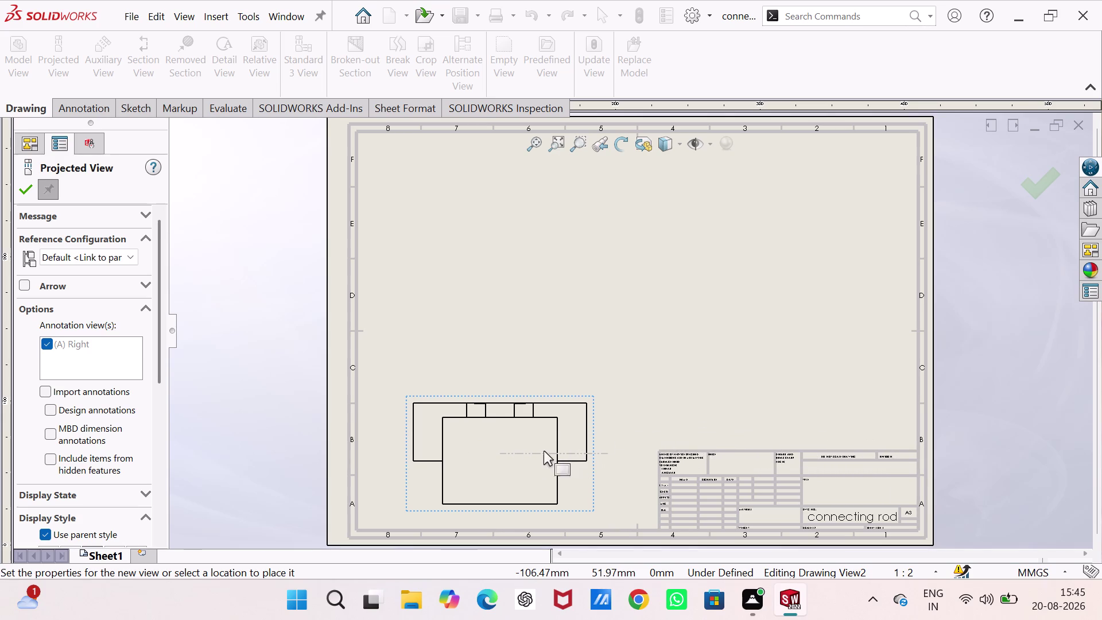
click(136, 466)
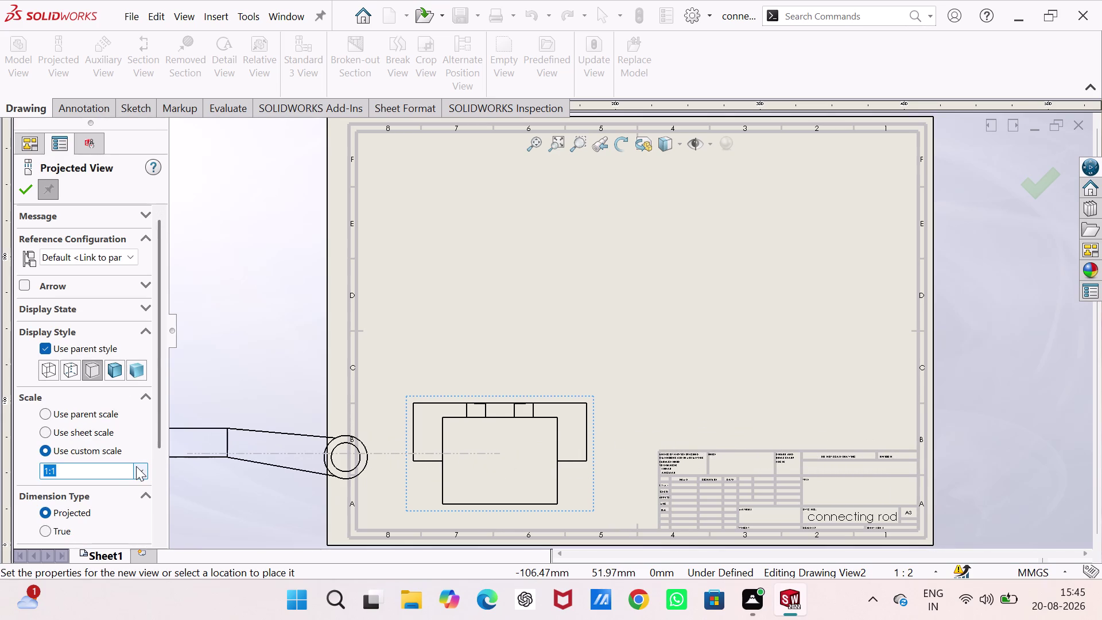
click(104, 312)
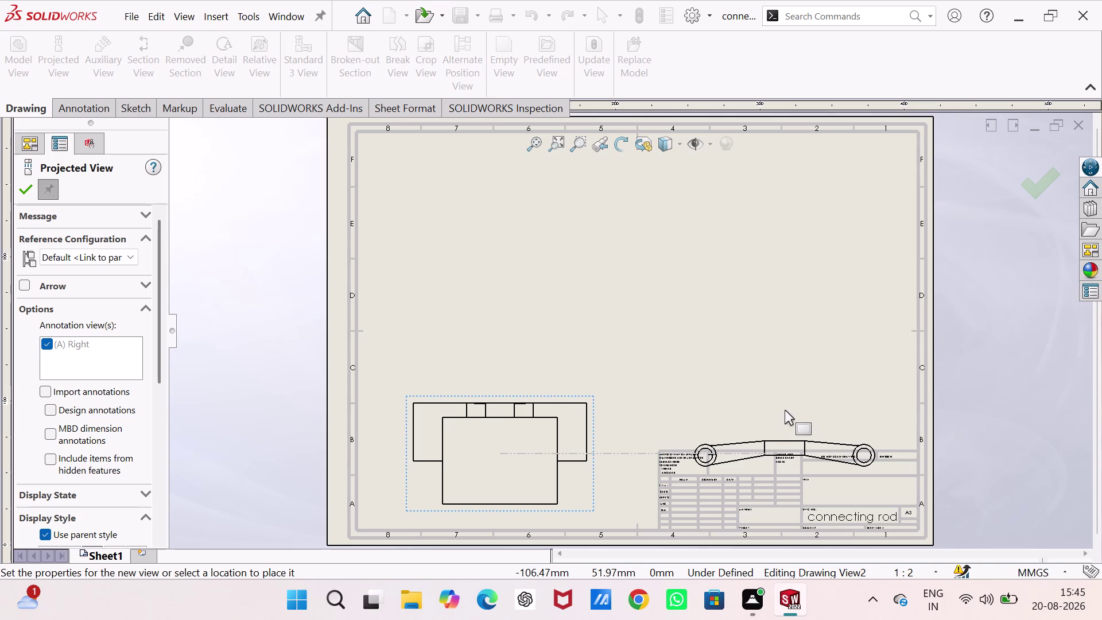
click(785, 410)
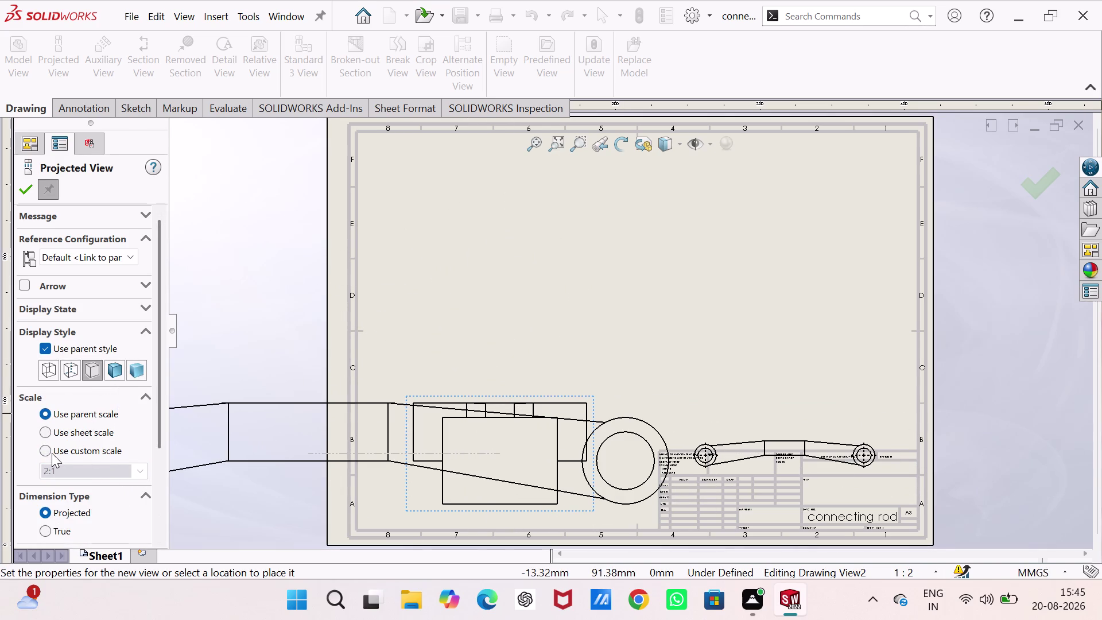
Set a custom scale for the top view and place it above the front view.
click(52, 449)
click(141, 470)
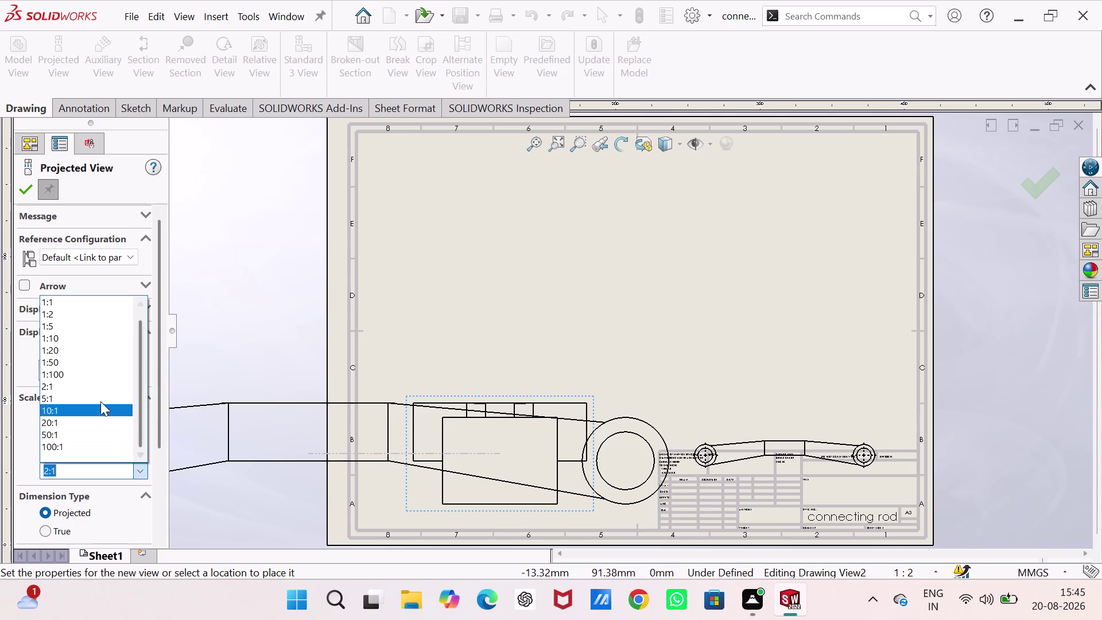
click(84, 317)
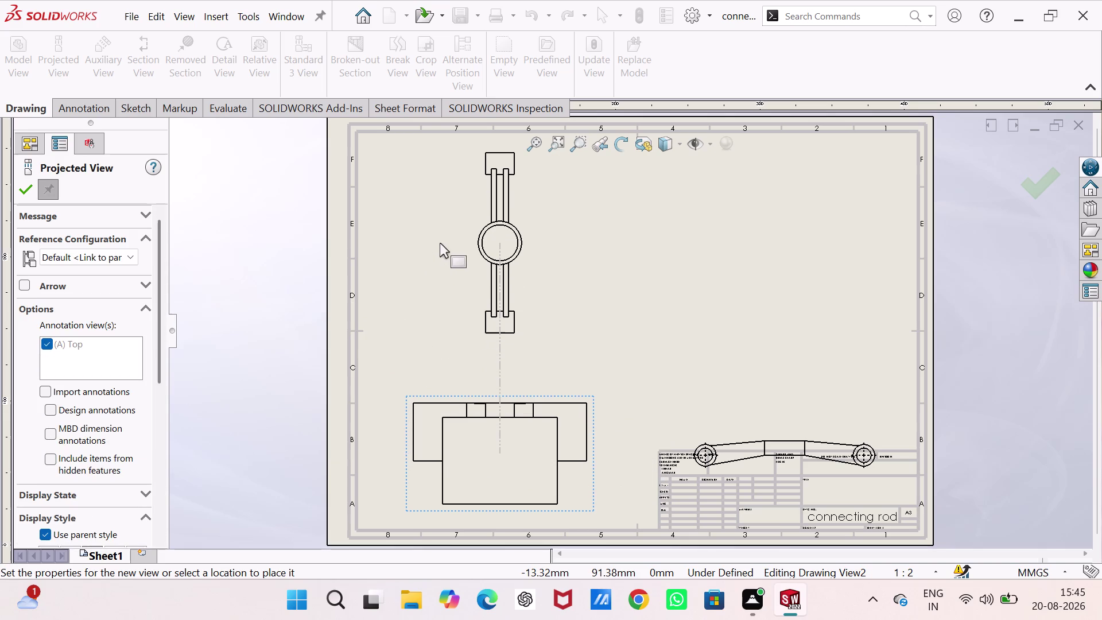
click(440, 257)
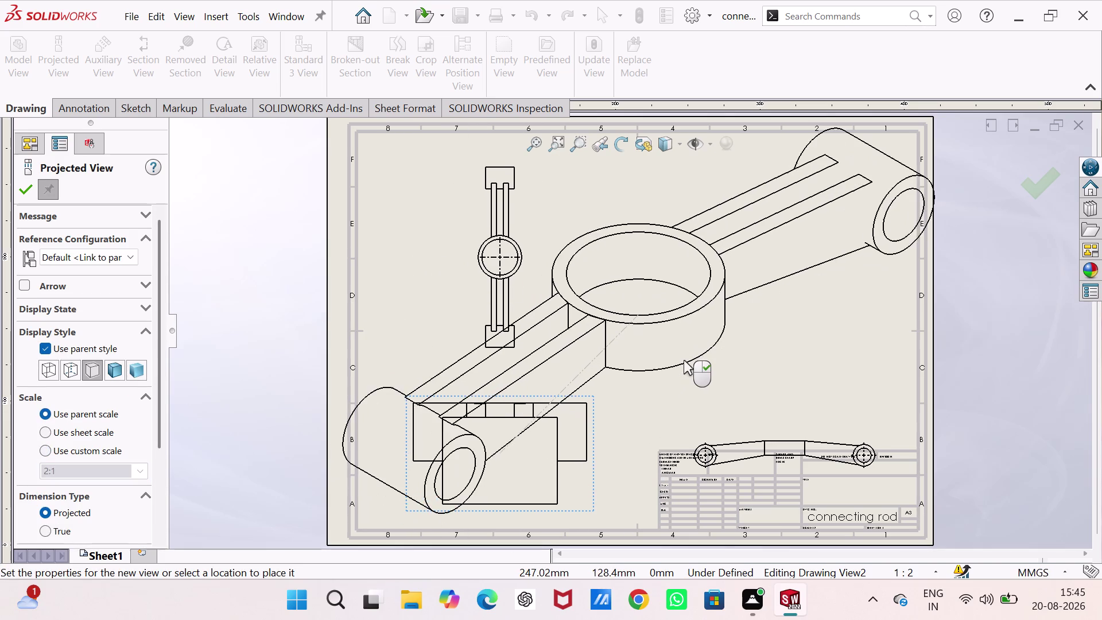
Place a shaded isometric view at 1:2 scale in the upper right.
click(136, 369)
click(143, 470)
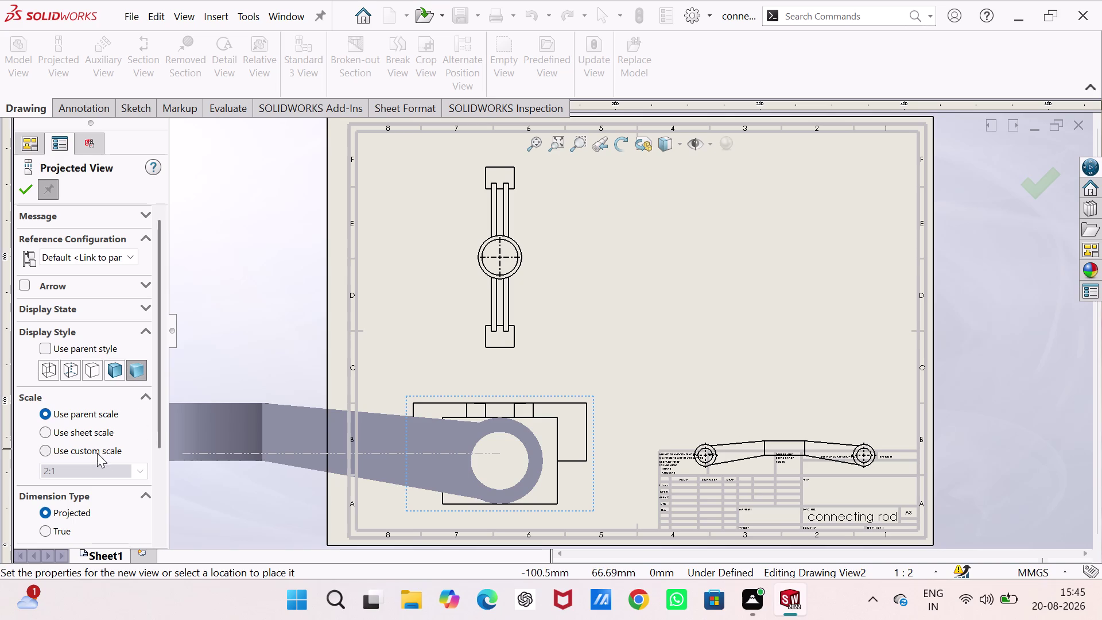
click(97, 449)
click(139, 468)
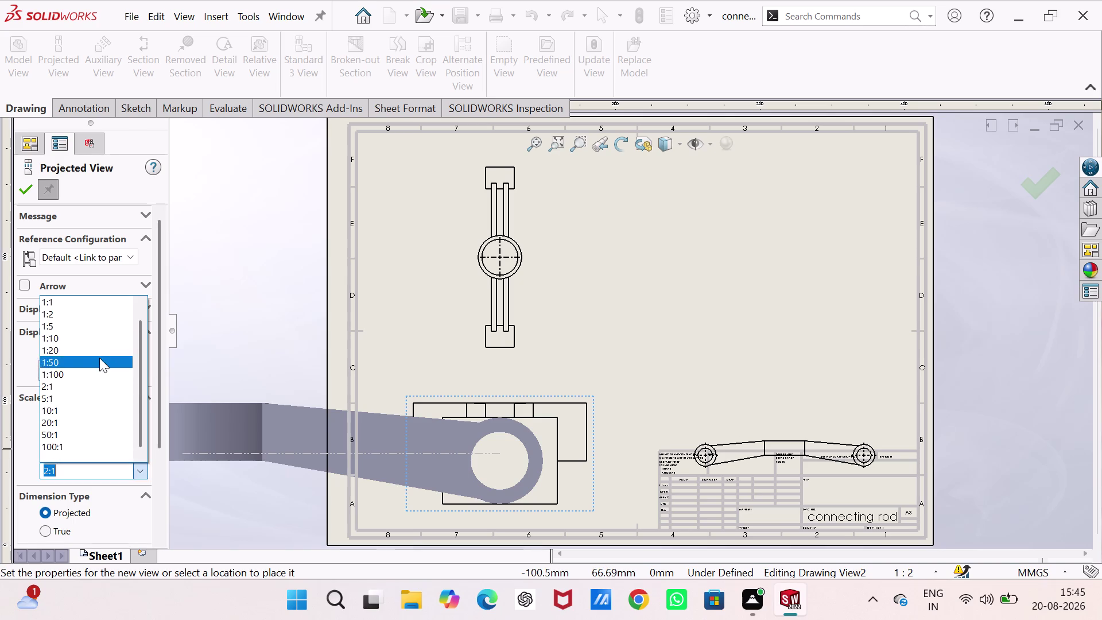
click(87, 311)
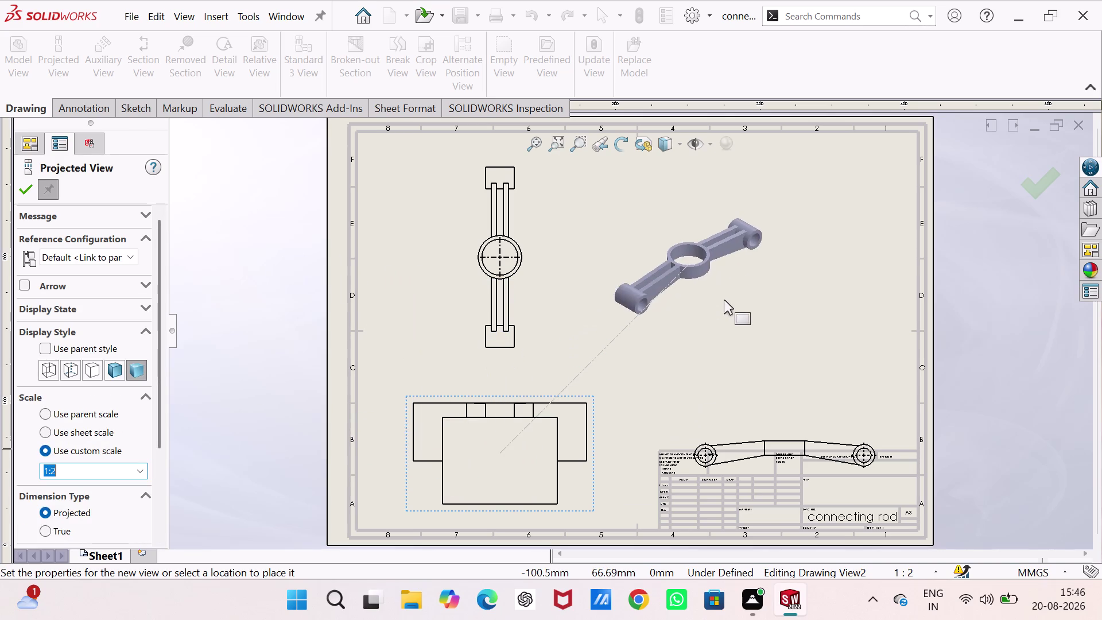
click(777, 233)
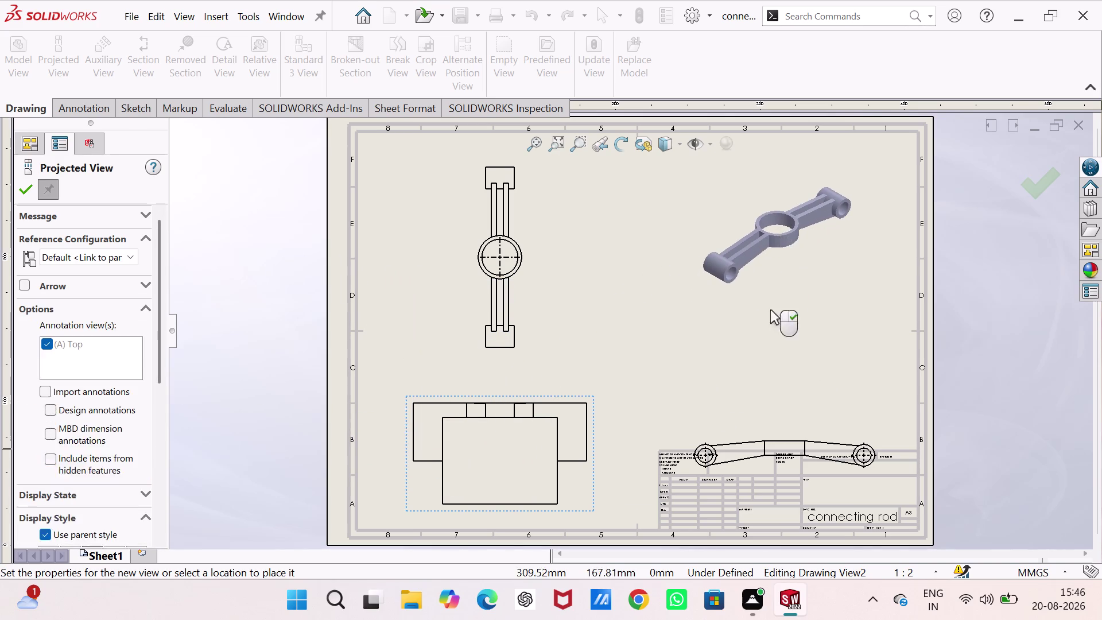
key(Escape)
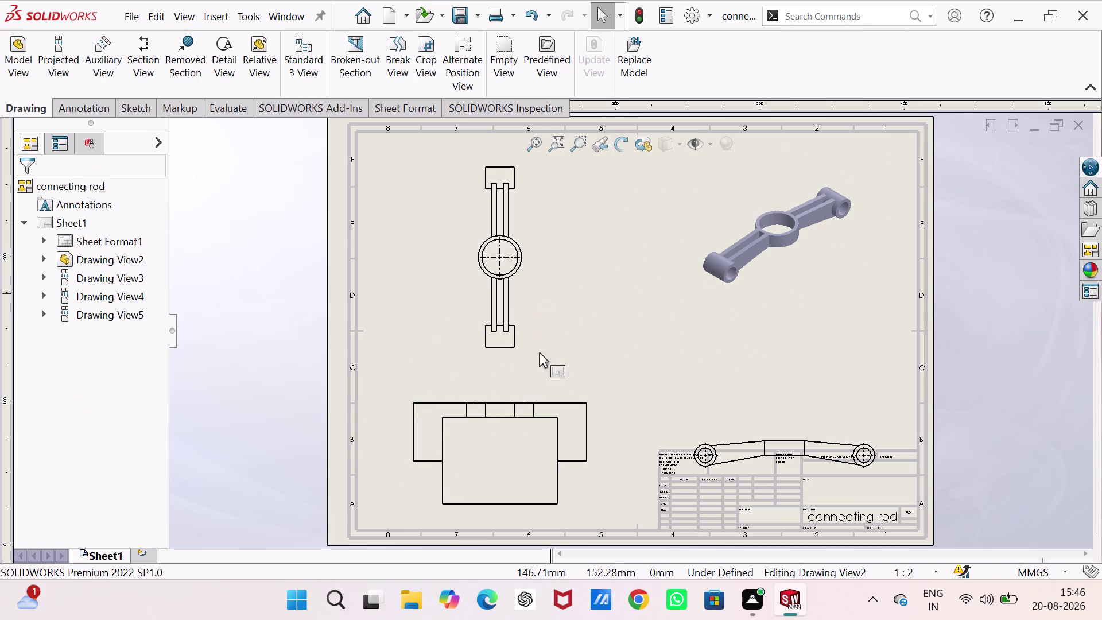
Move the lower views up clear of the title block.
drag(535, 392, 530, 360)
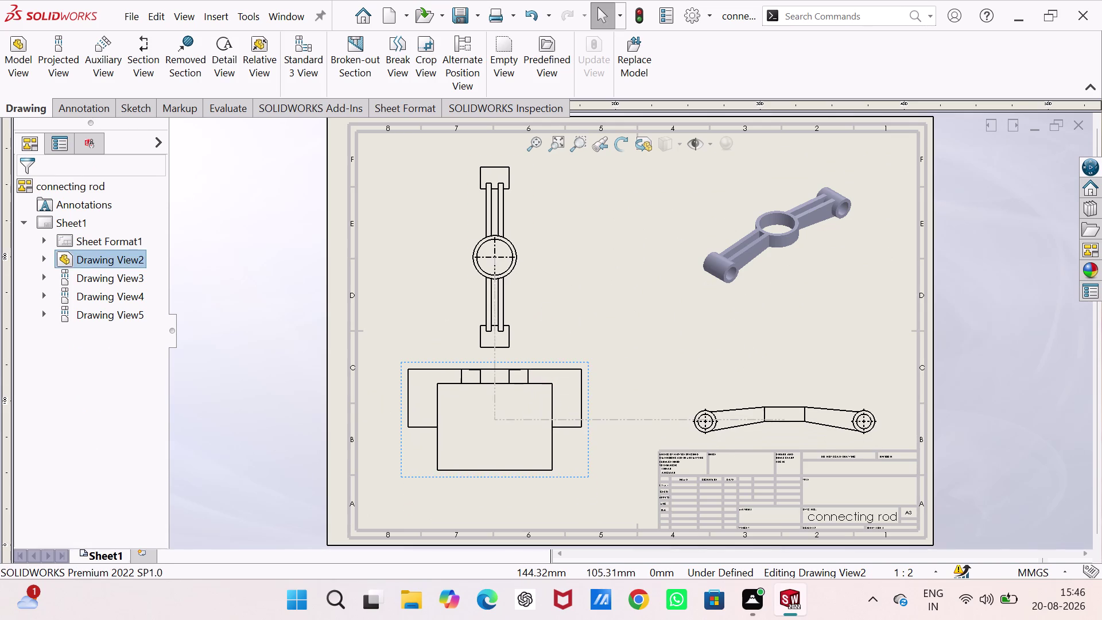
scroll(up, 3)
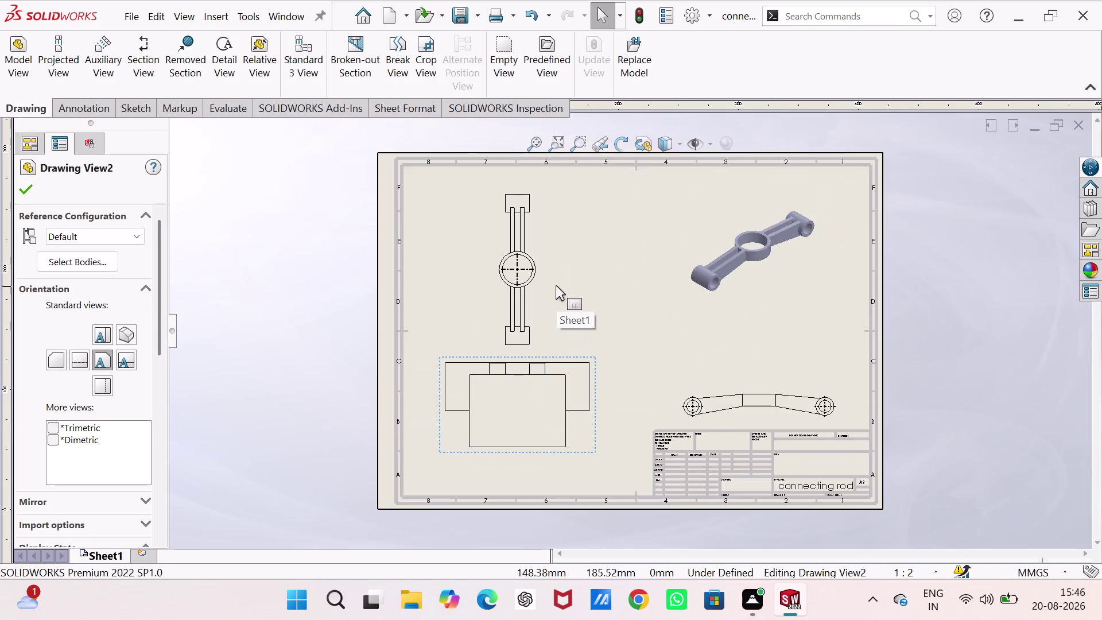
scroll(down, 3)
drag(541, 170, 540, 160)
click(540, 153)
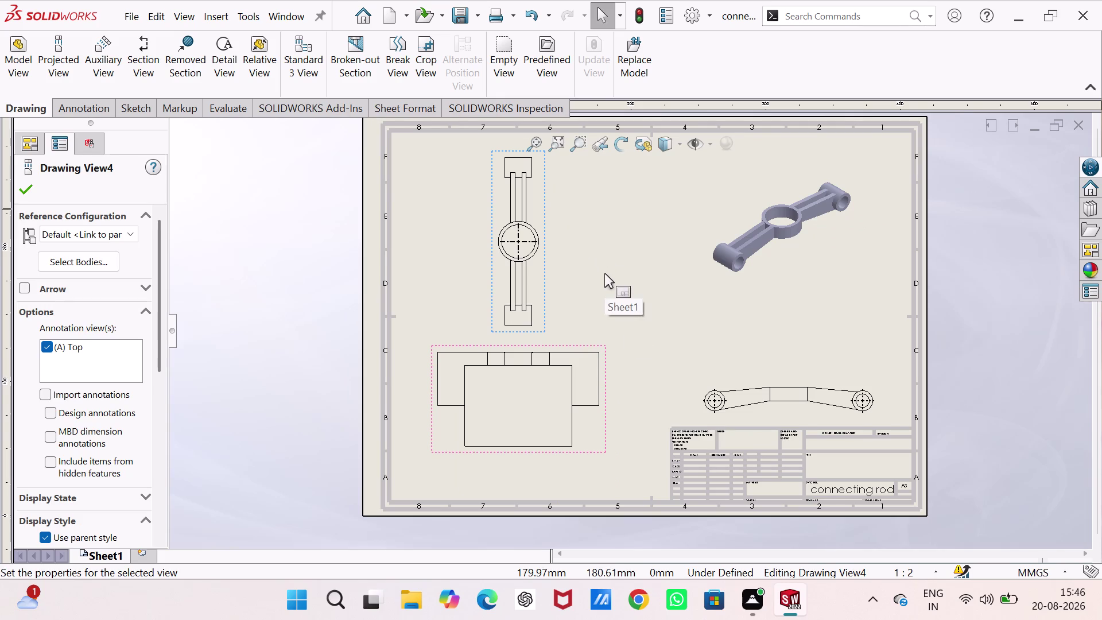
scroll(down, 3)
key(Escape)
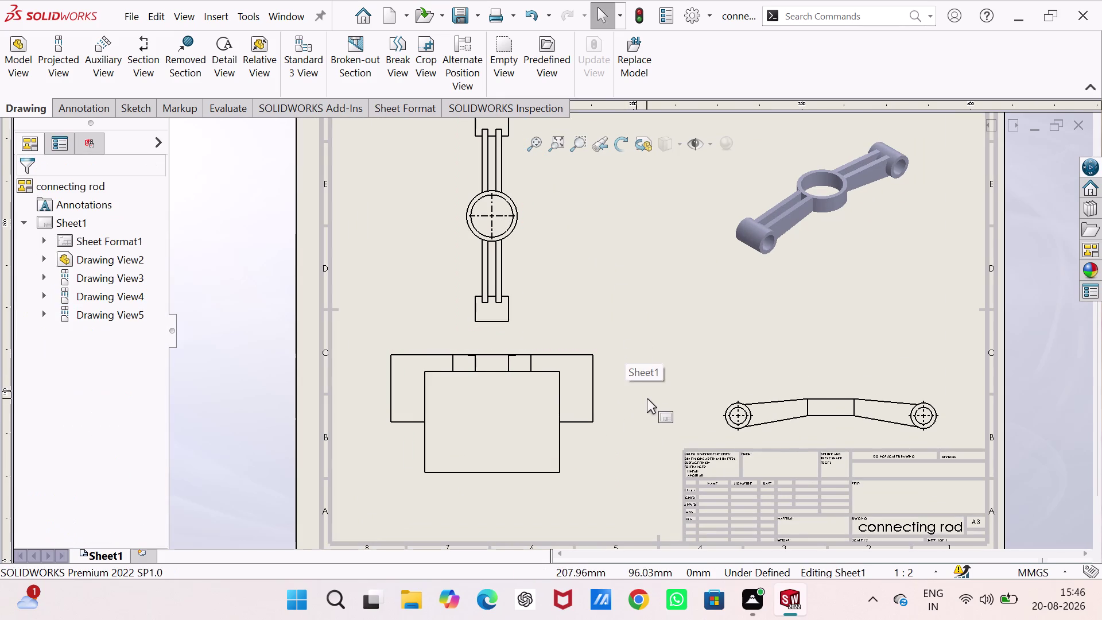
right_drag(647, 398, 687, 256)
Dimension the 170.01° bend angle between the two rod arm edges.
scroll(down, 3)
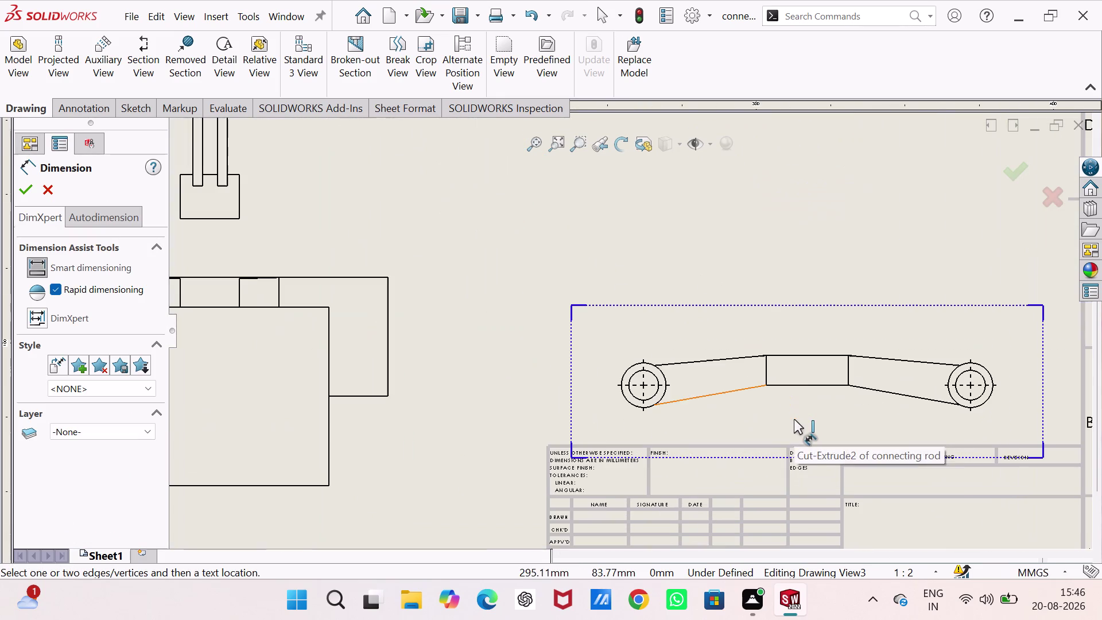
click(747, 387)
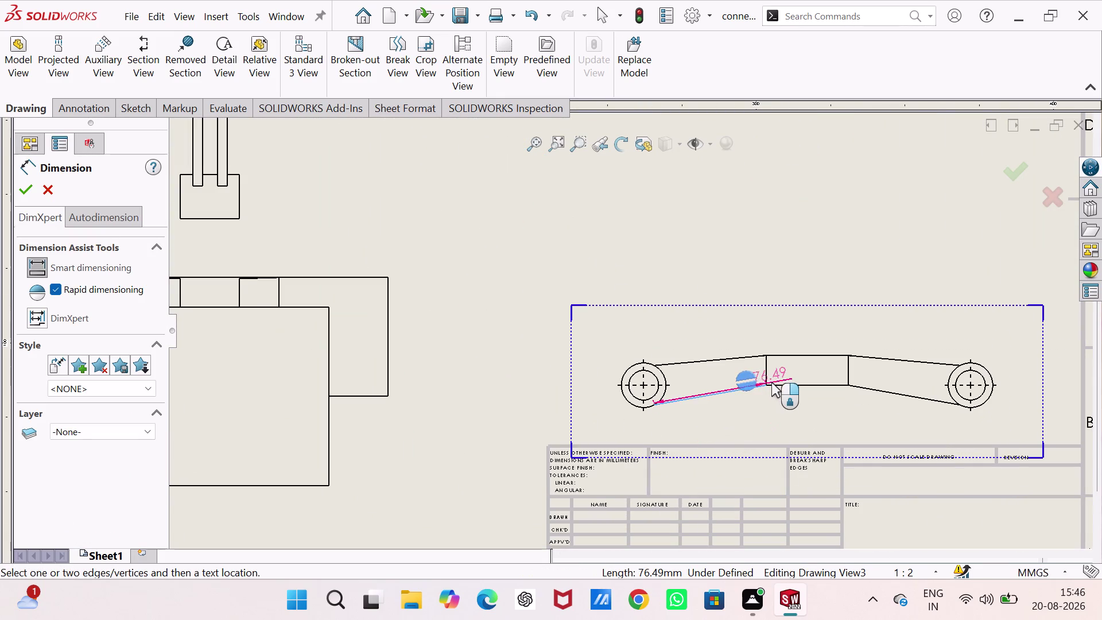
click(774, 384)
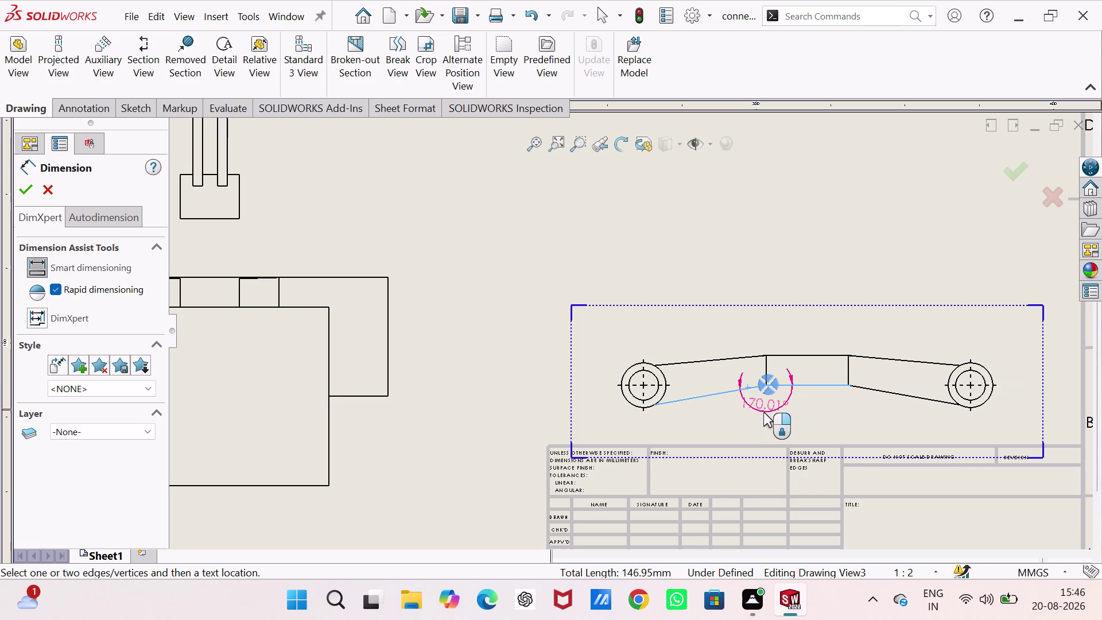
click(765, 405)
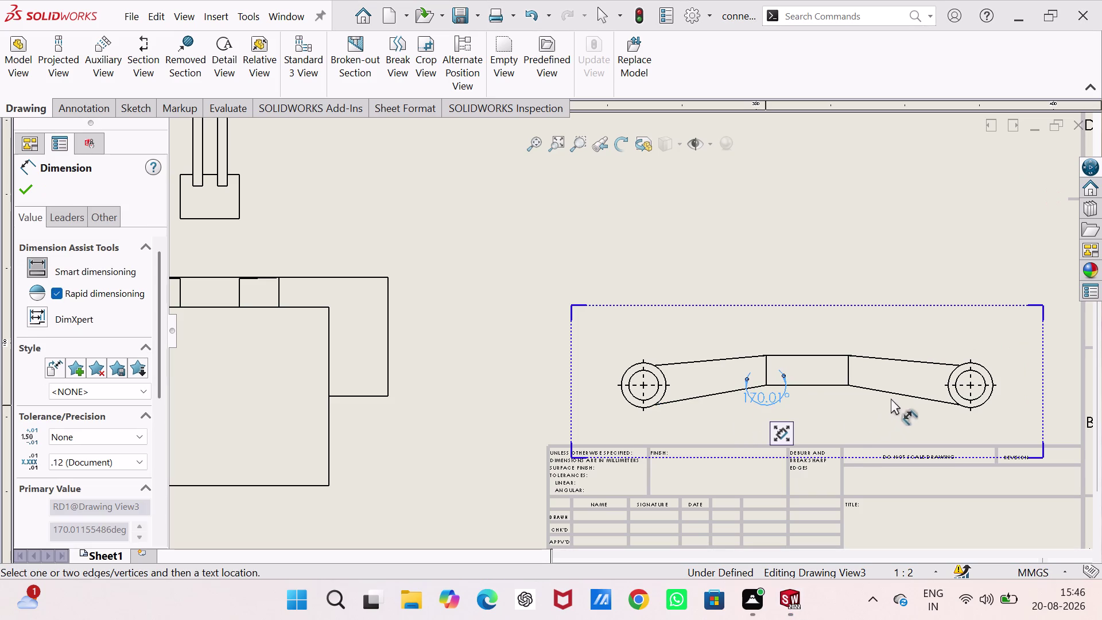
Add the Ø20.00 inner and Ø30.00 outer diameters on the left eye.
scroll(down, 3)
scroll(down, 3)
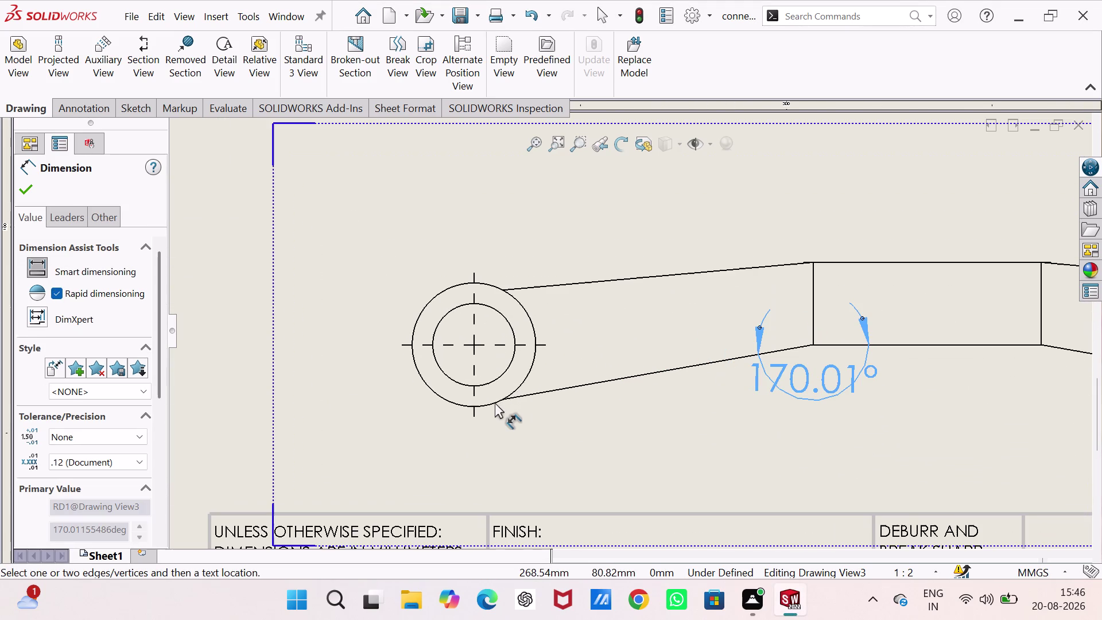
drag(500, 375, 493, 377)
click(377, 405)
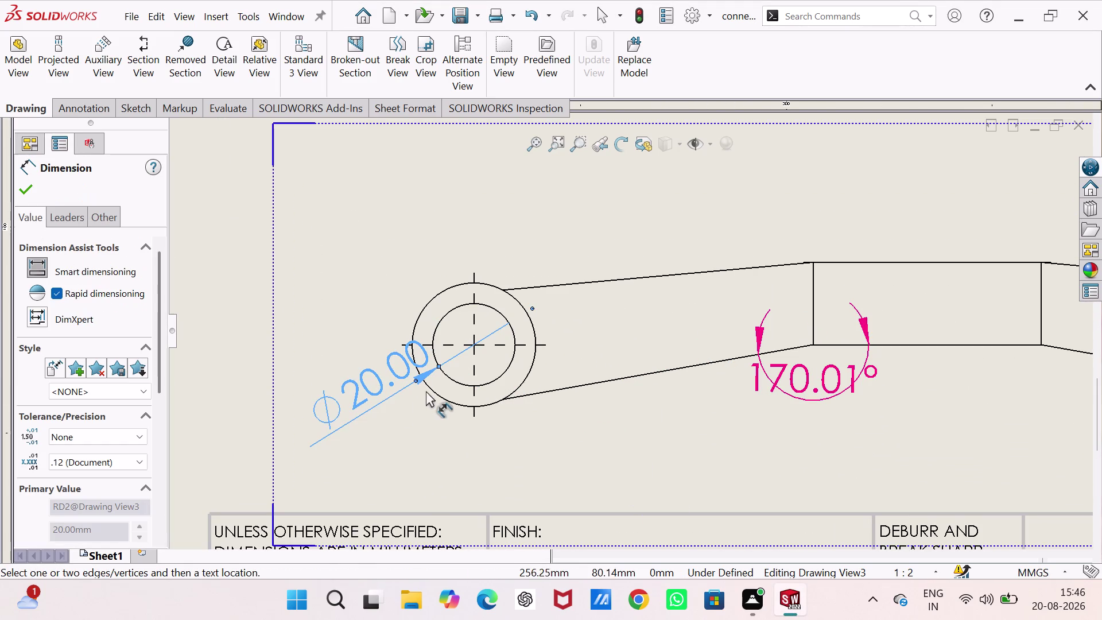
drag(430, 389, 421, 406)
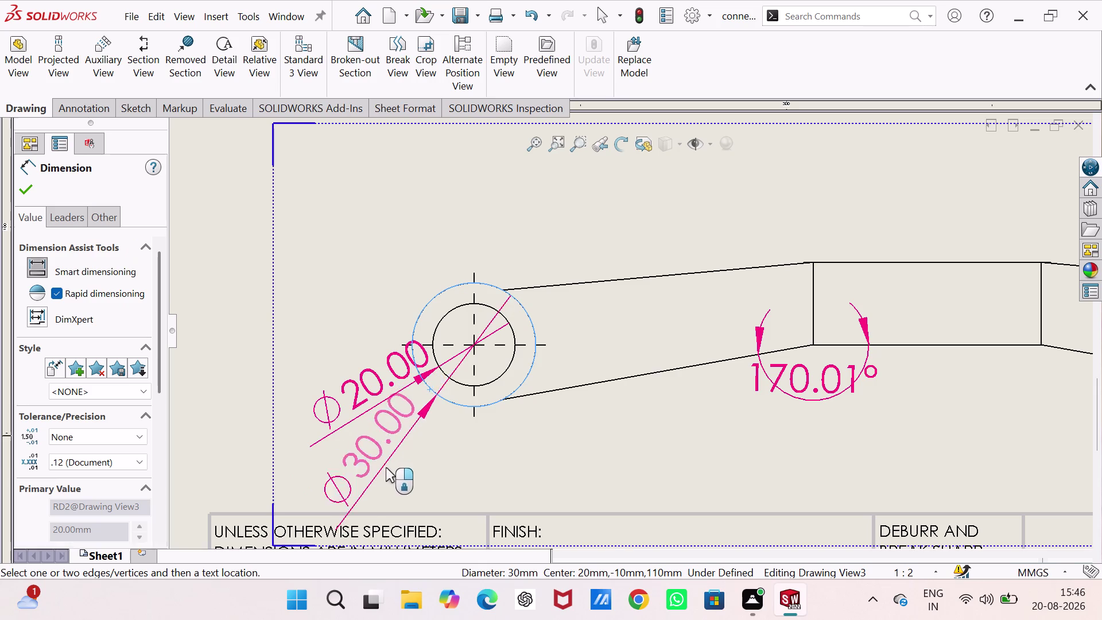
click(423, 470)
scroll(up, 3)
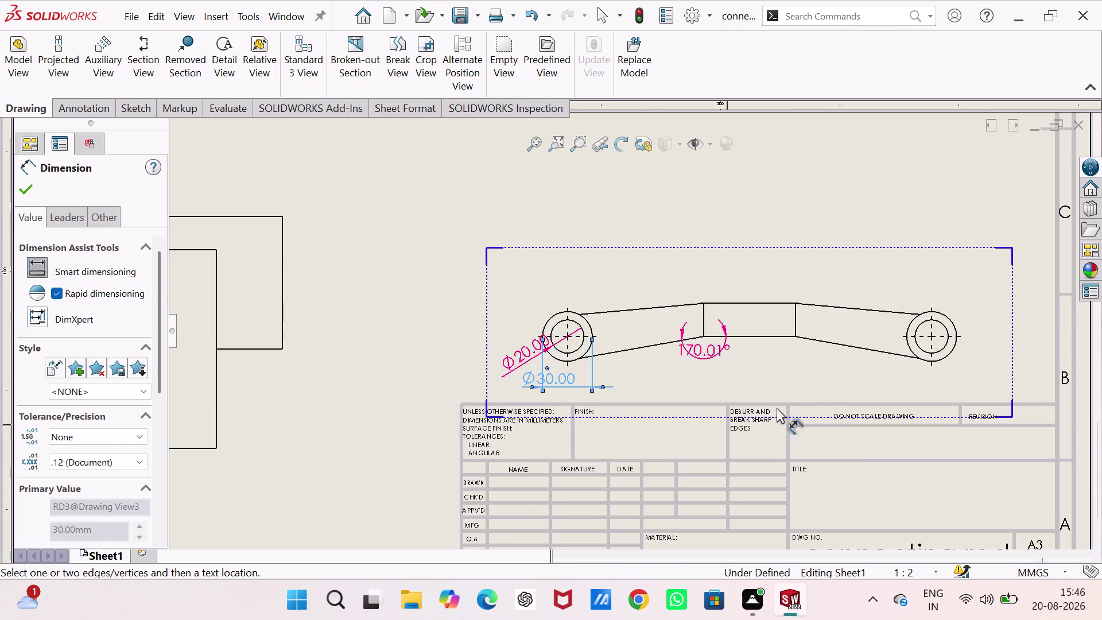
scroll(up, 3)
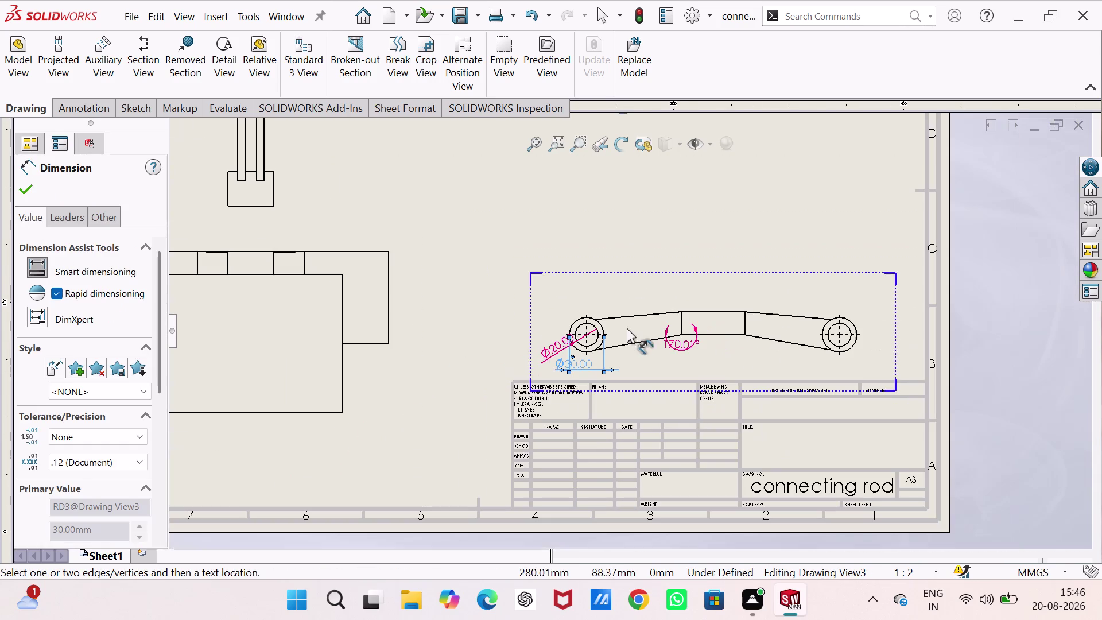
scroll(up, 3)
scroll(down, 3)
scroll(up, 3)
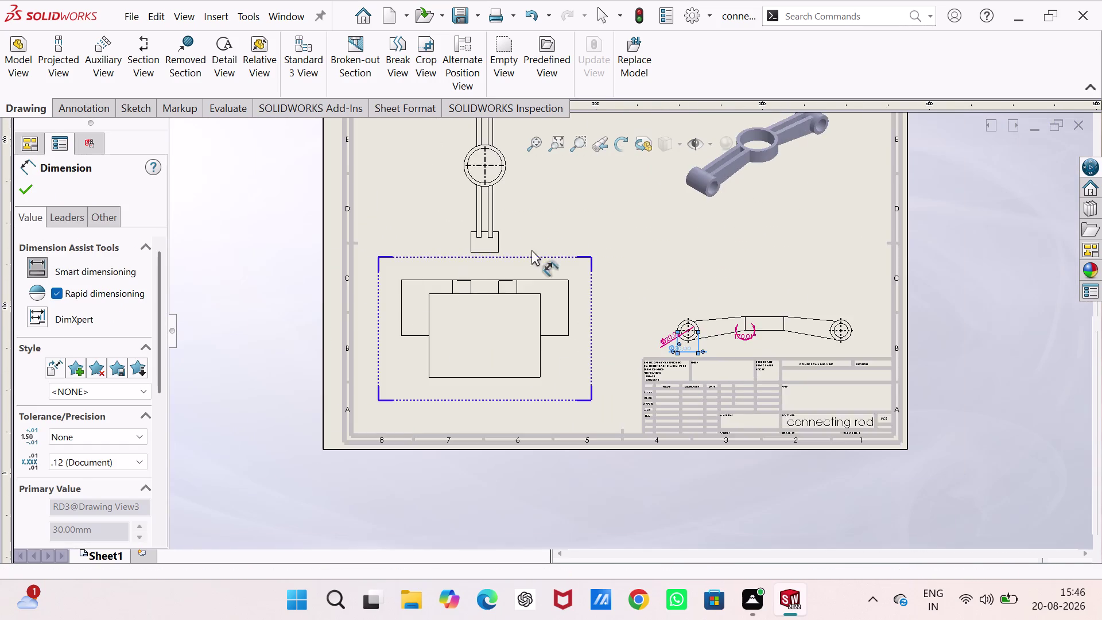
scroll(down, 3)
Add the 10.00 slot spacing dimension, discarding an unwanted 8.42 dimension.
scroll(down, 3)
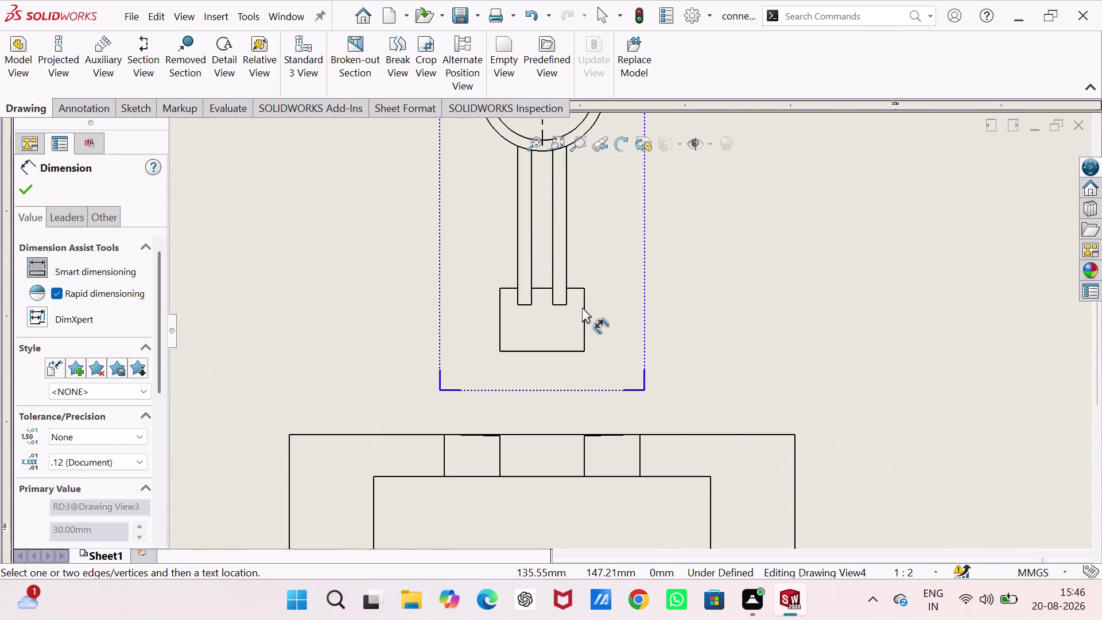
click(566, 288)
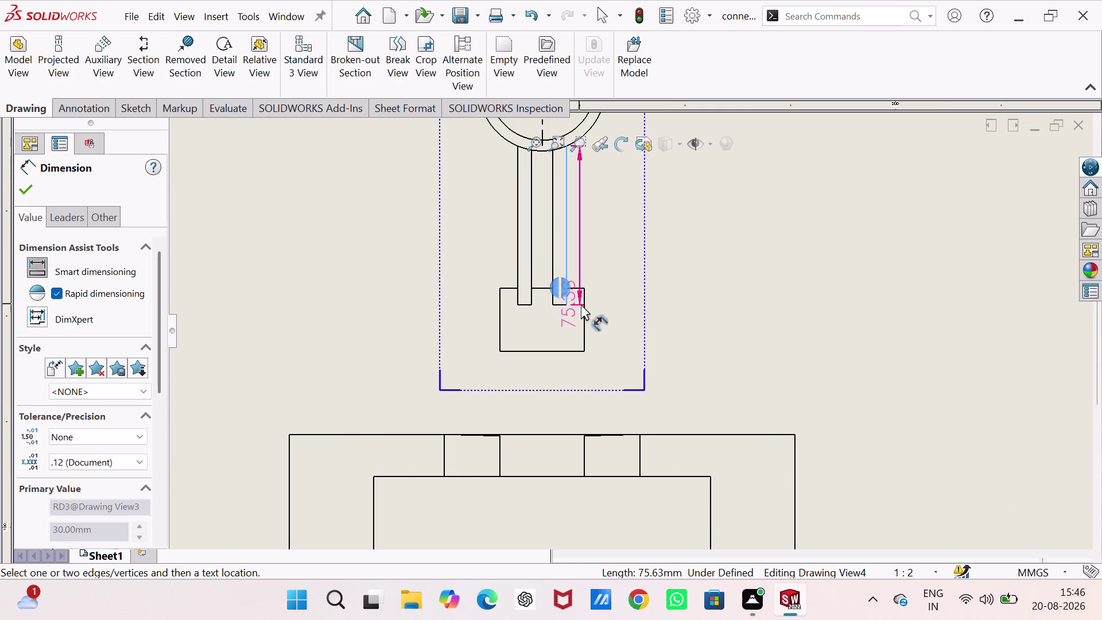
click(583, 307)
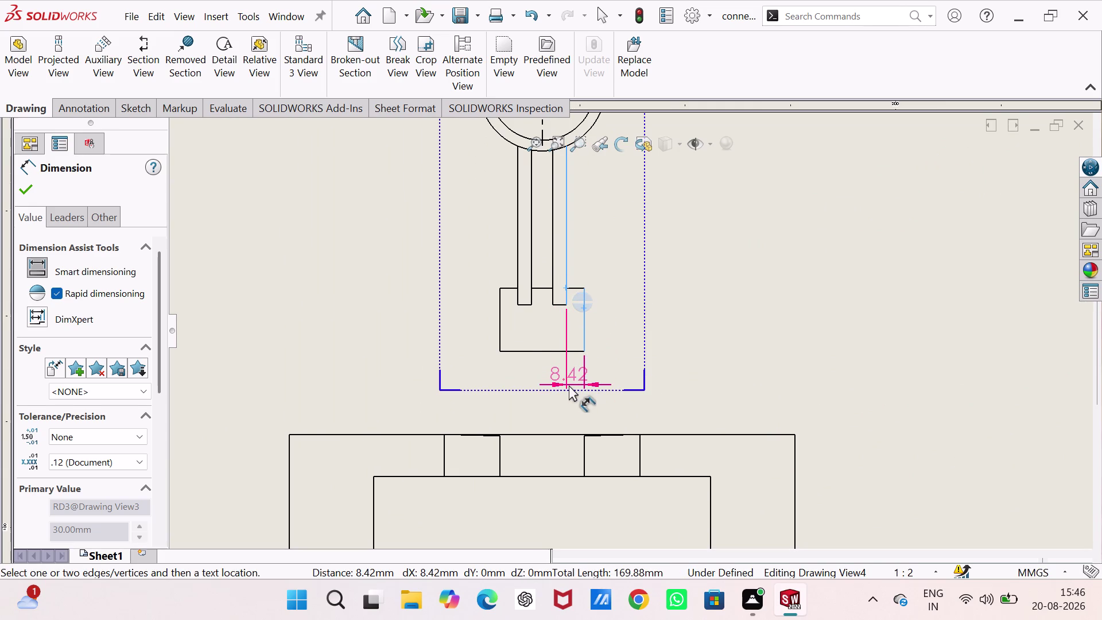
key(Escape)
key(Escape)
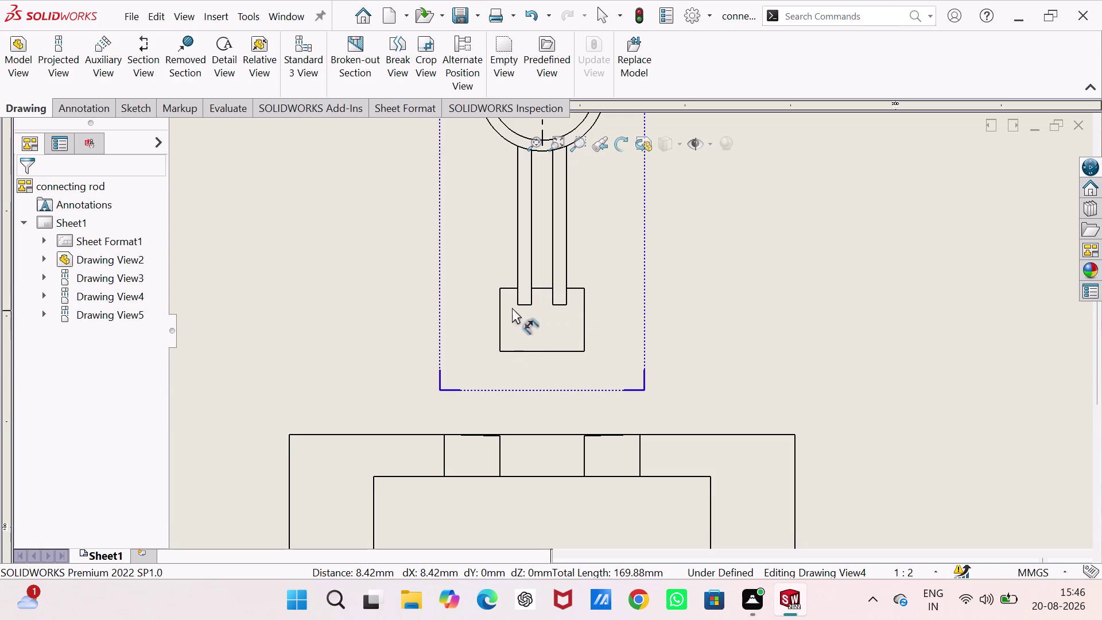
click(530, 265)
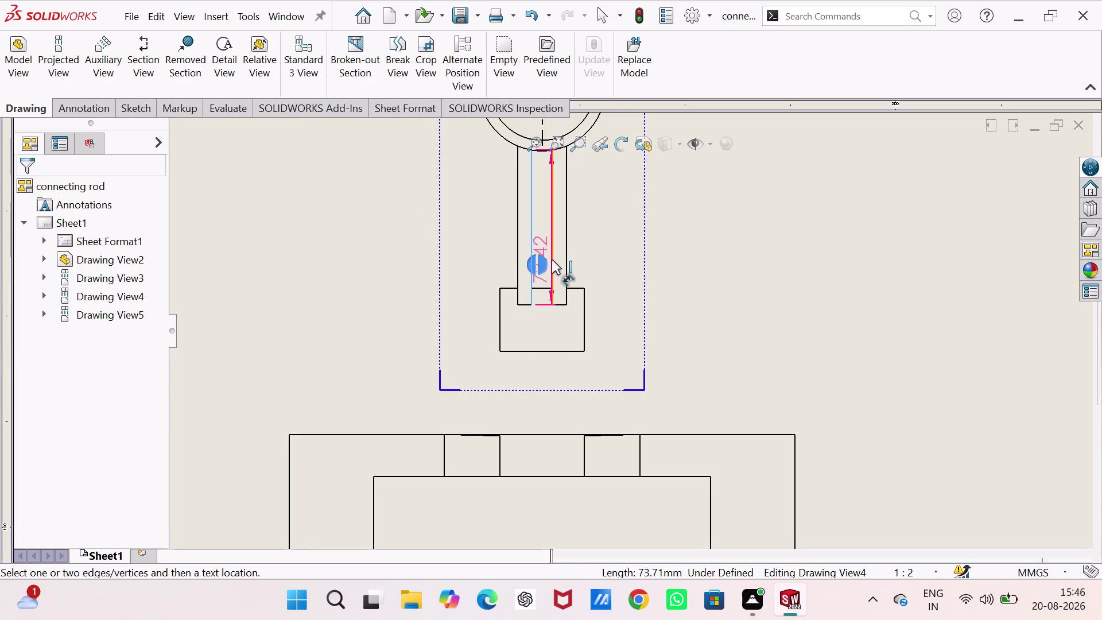
click(552, 259)
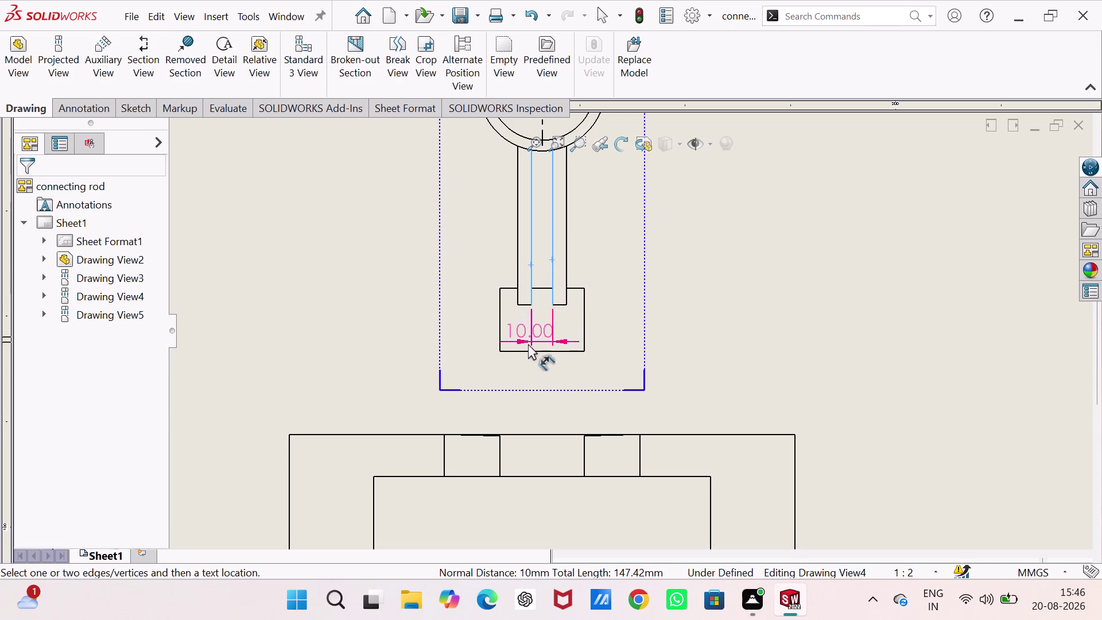
click(502, 350)
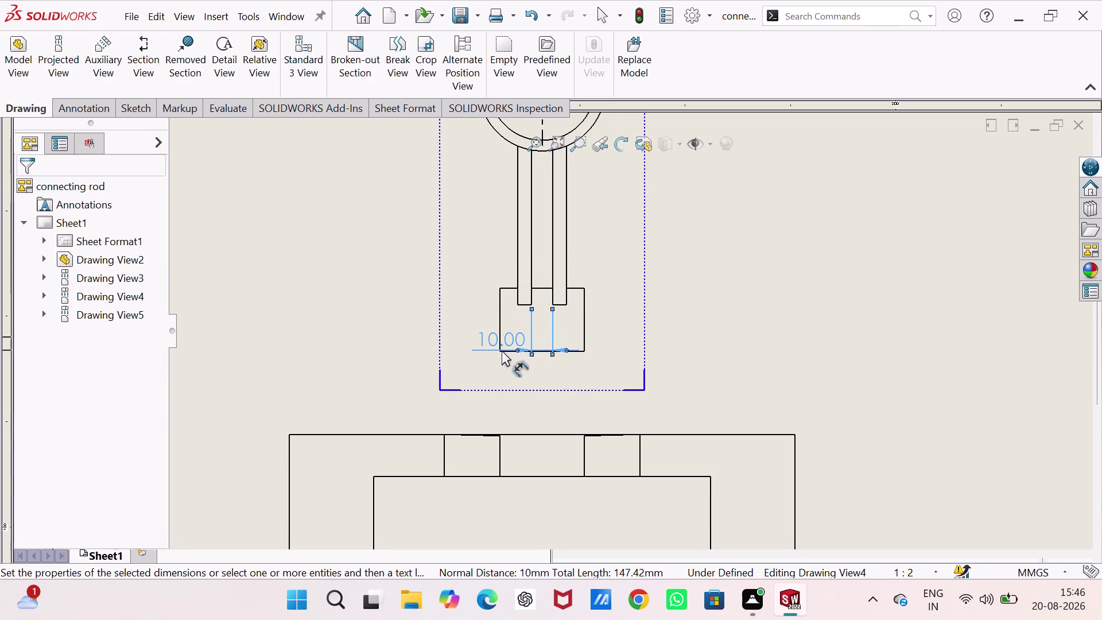
Discard a stray 6.58 dimension, then exit dimensioning and deselect the view.
click(519, 279)
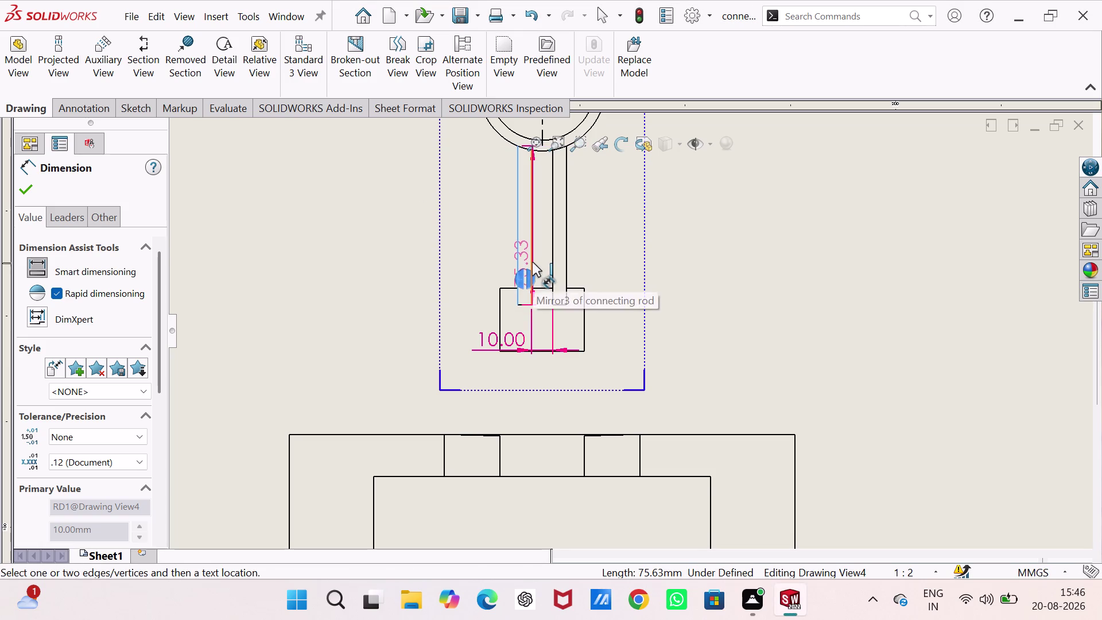
click(532, 261)
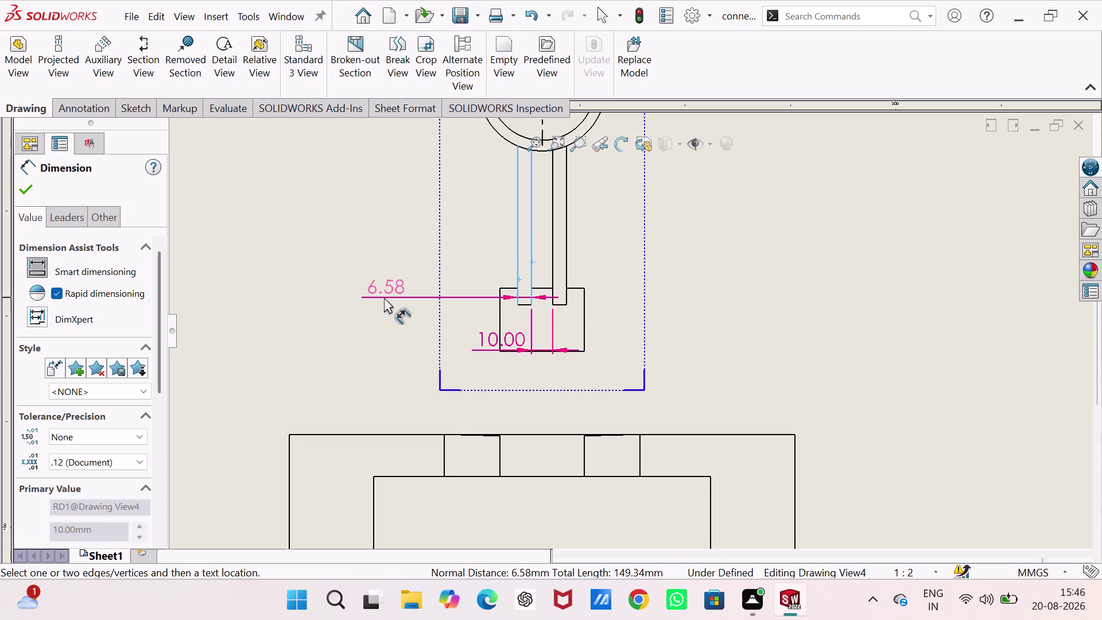
key(Escape)
key(Escape)
key(Escape)
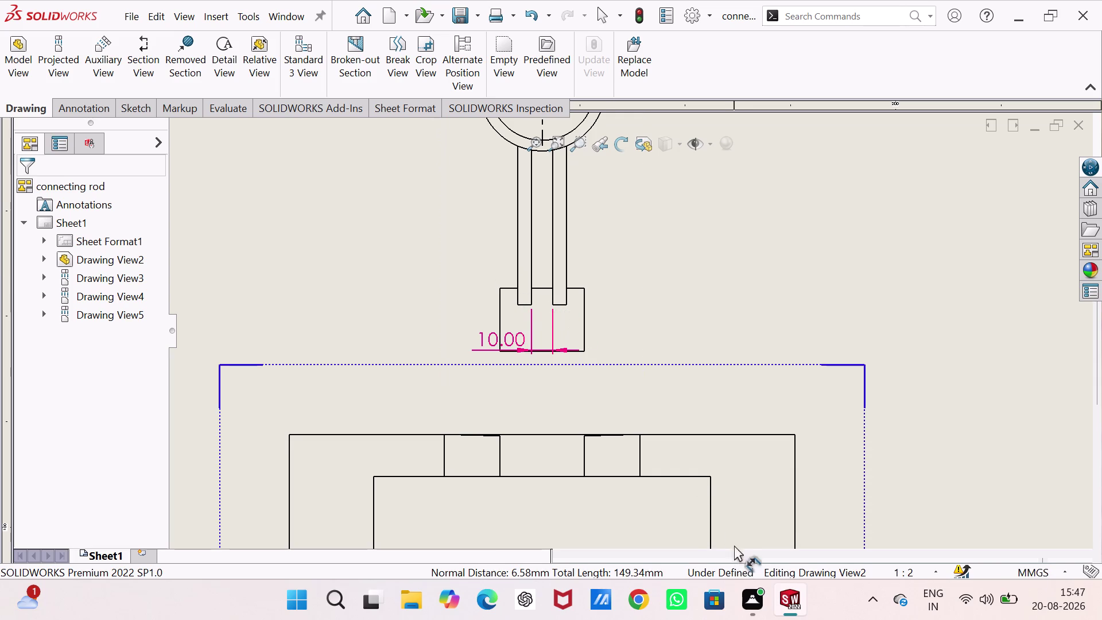
key(Escape)
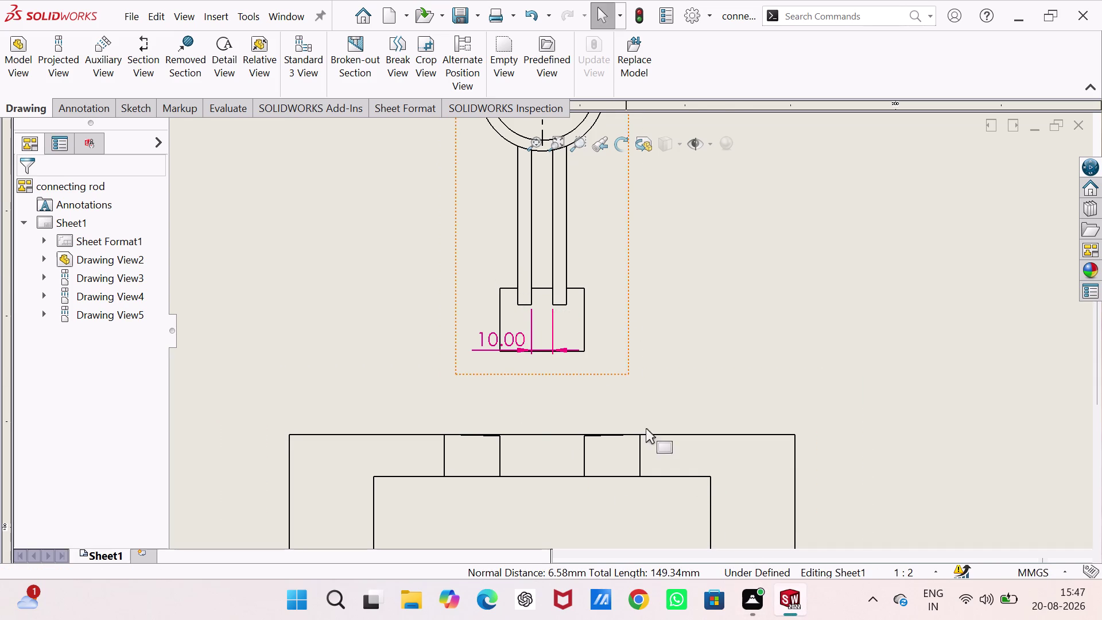